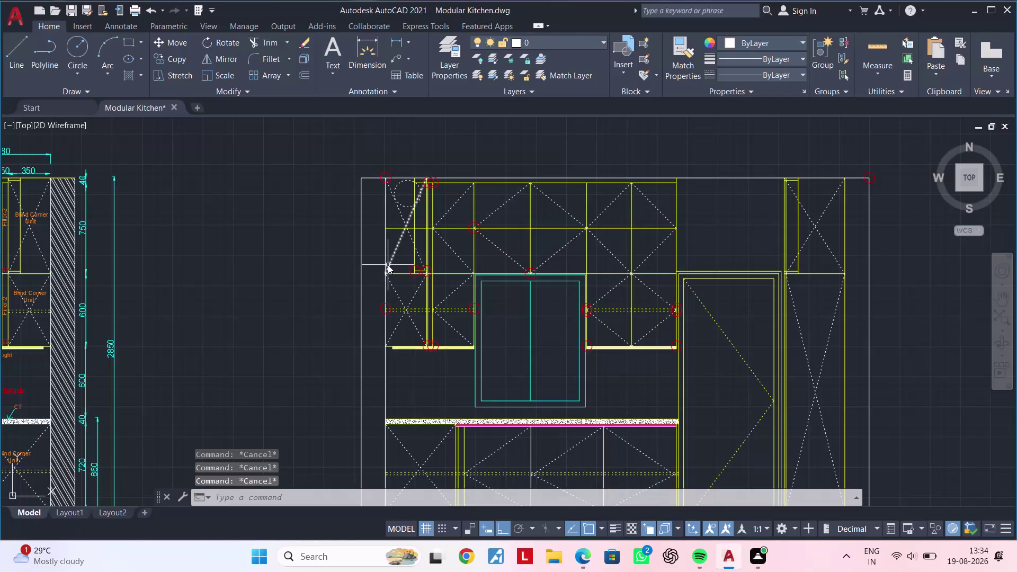
Hatch the narrow left and right wall strips of the elevation.
key(space)
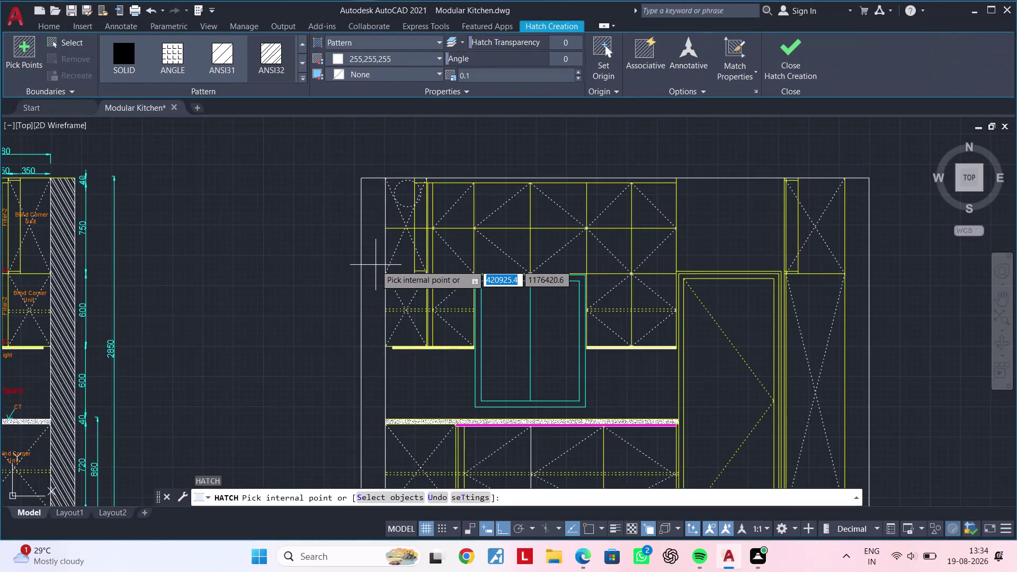
click(370, 263)
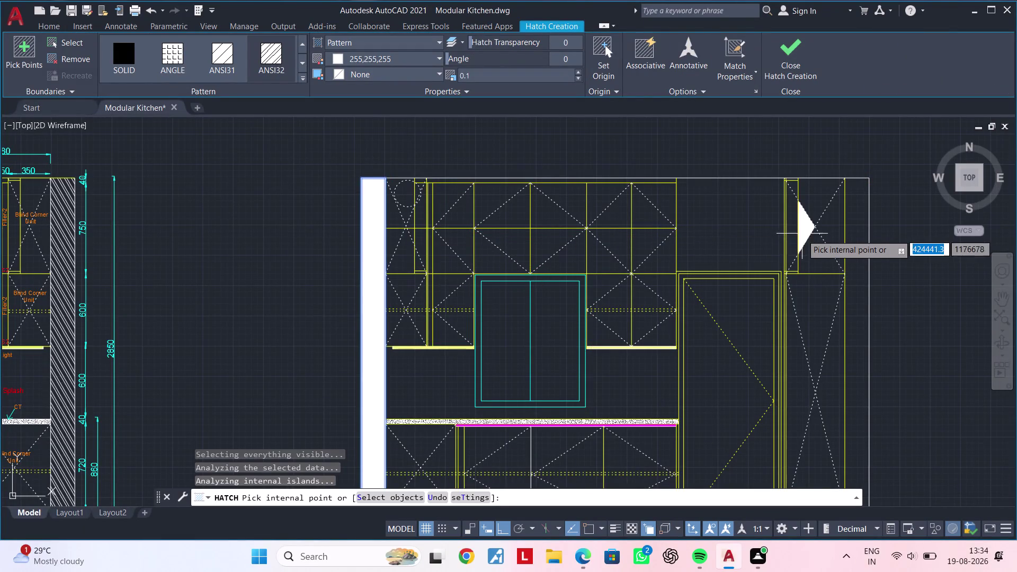
click(854, 242)
key(Escape)
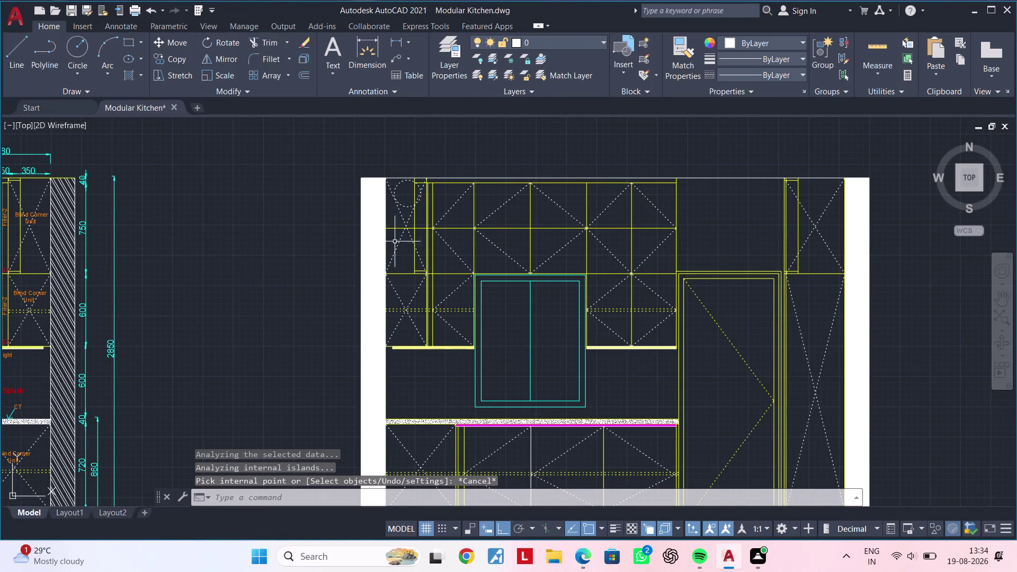
Change the left wall hatch to ANSI31 and raise its scale to about 5.5.
click(368, 220)
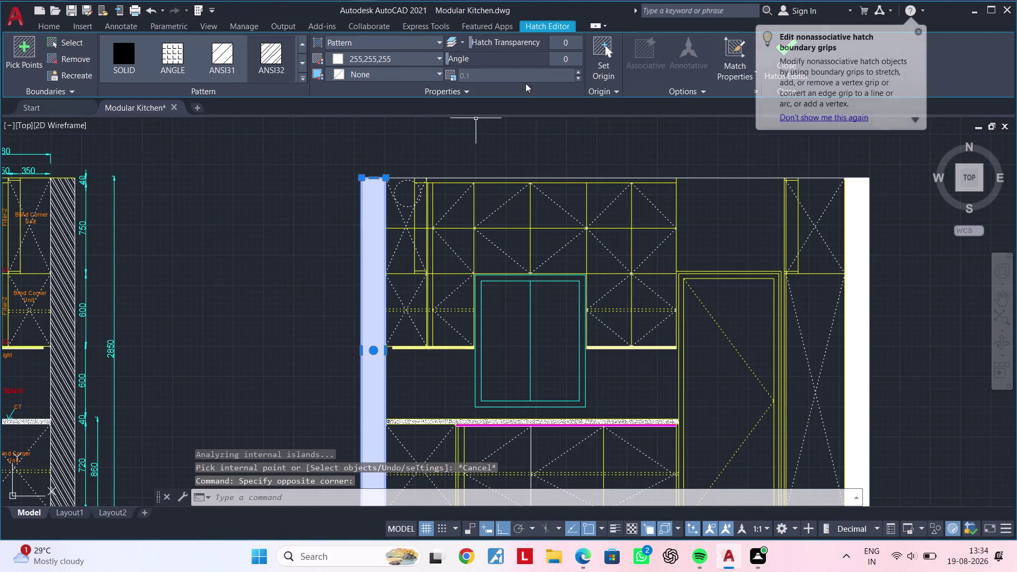
click(579, 72)
click(579, 72)
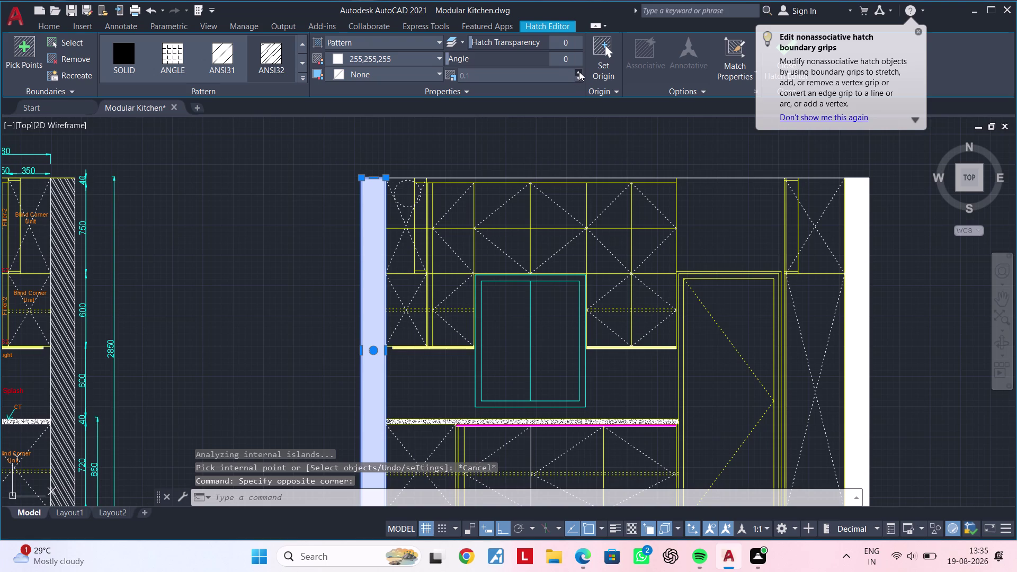
triple_click(579, 72)
double_click(579, 78)
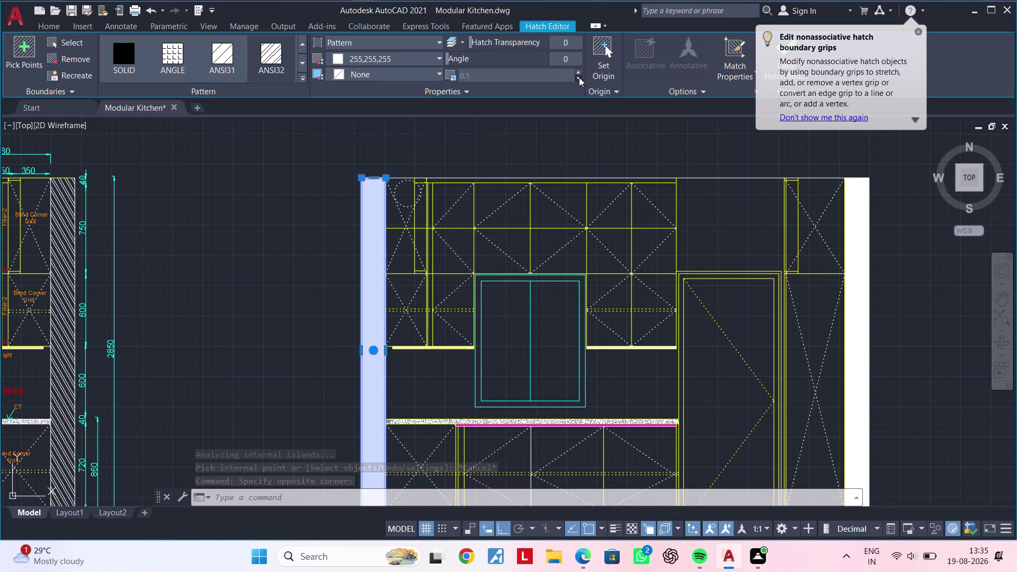
click(579, 77)
double_click(578, 71)
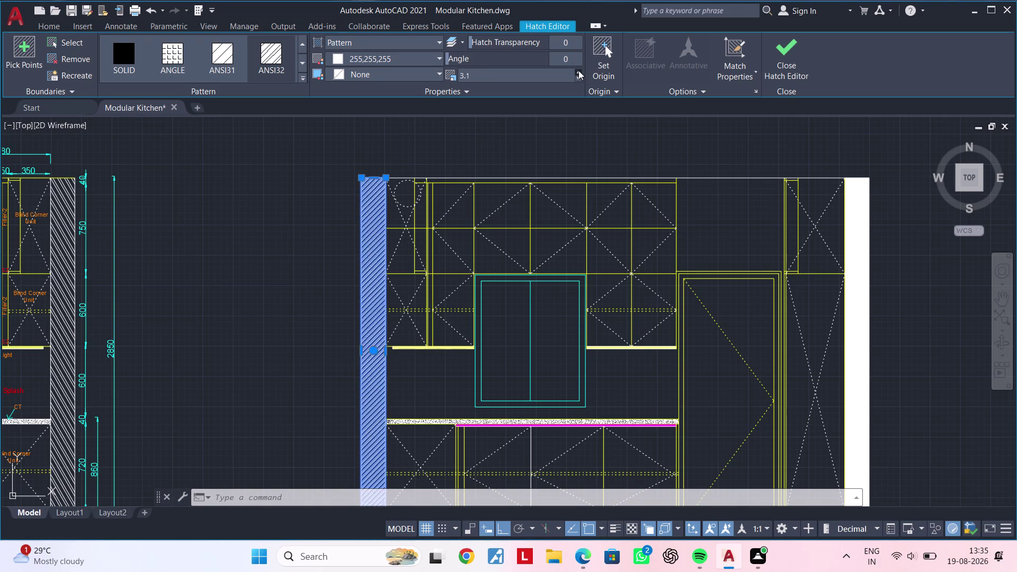
click(578, 70)
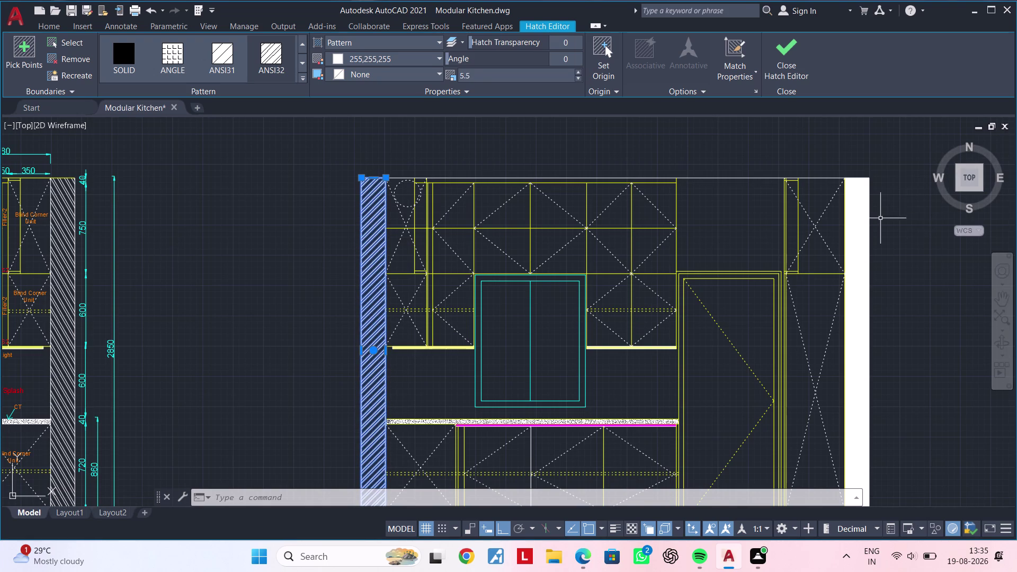
Select the right wall hatch and adjust its pattern properties, then deselect.
click(848, 221)
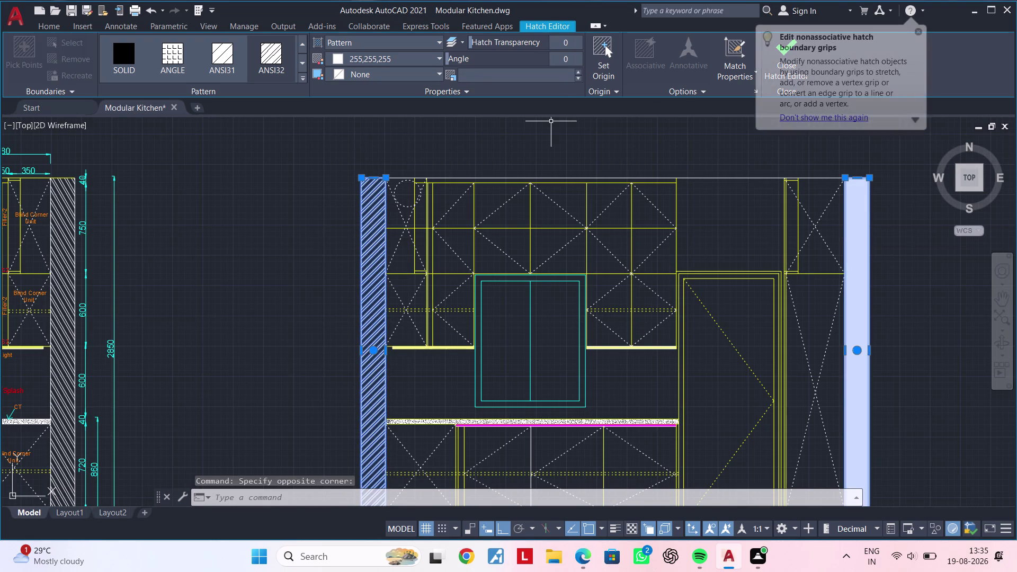
click(575, 73)
click(575, 73)
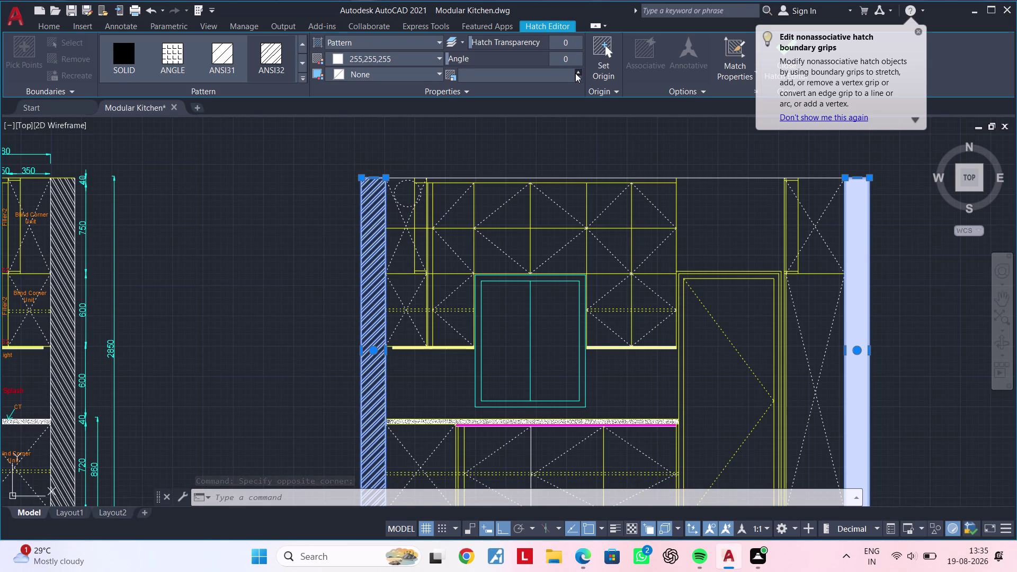
click(575, 73)
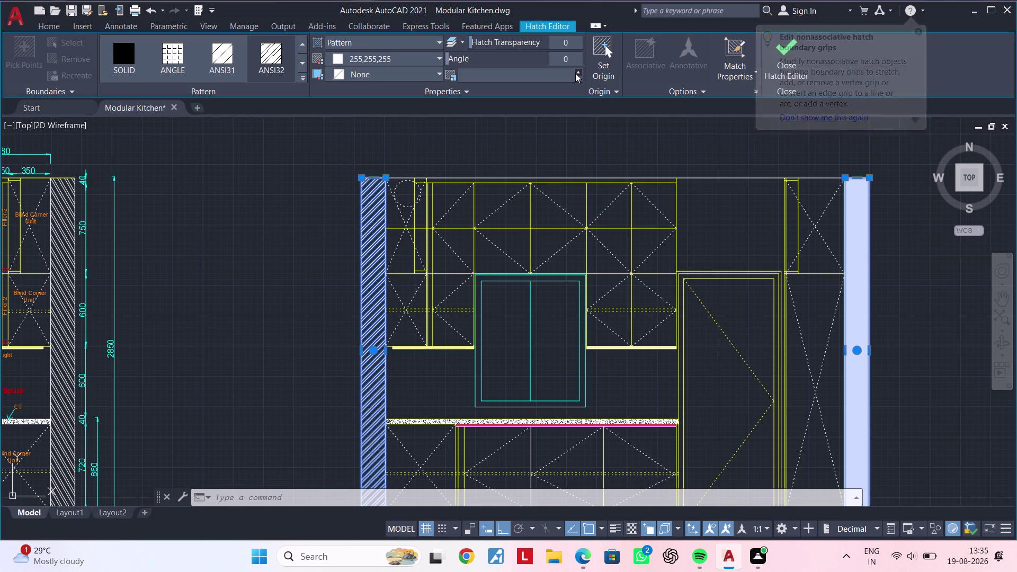
click(577, 71)
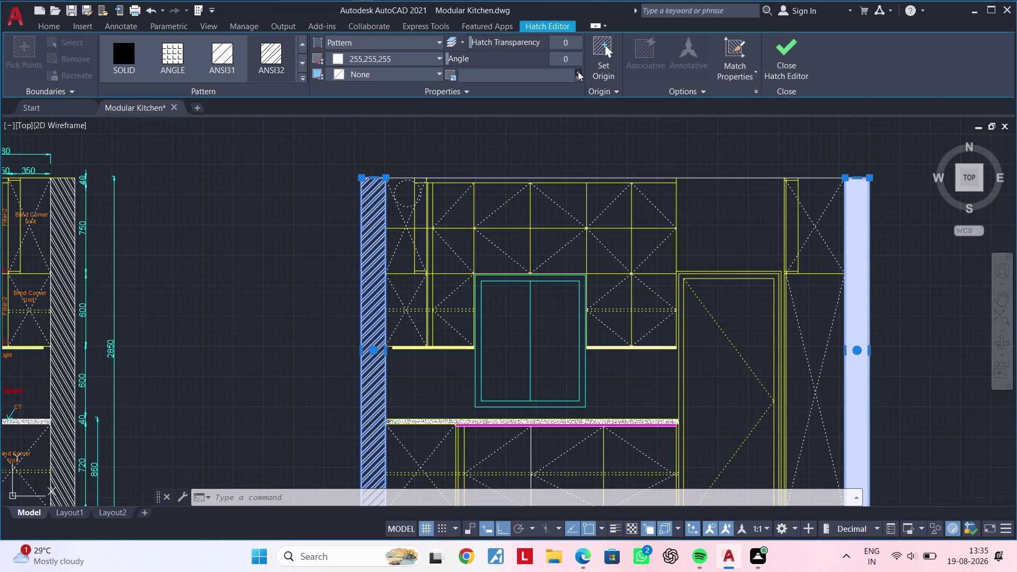
triple_click(577, 71)
triple_click(578, 72)
key(Escape)
key(Escape)
key(Escape)
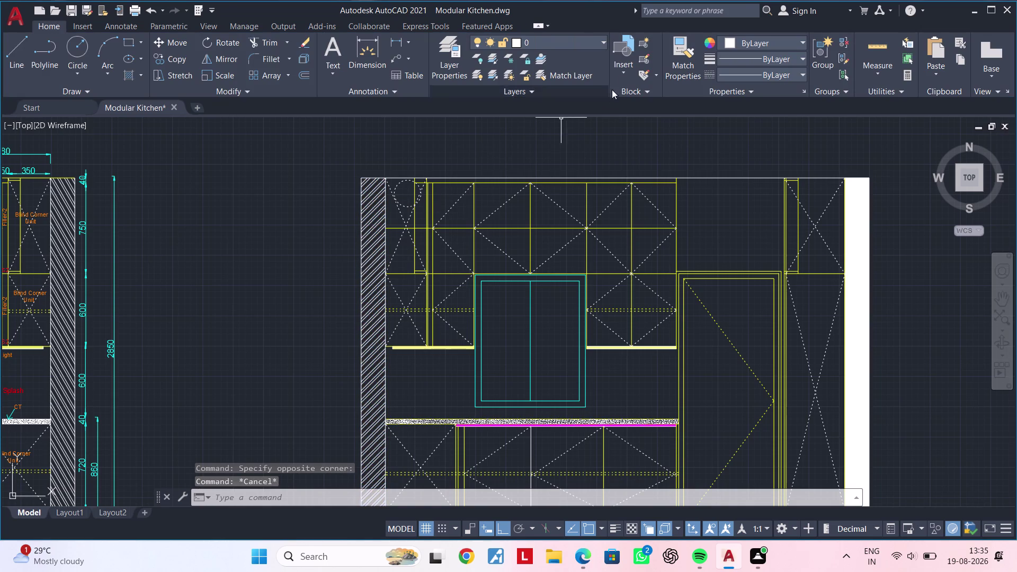
Change the right wall fill to the ANSI31 diagonal pattern at the larger scale.
click(854, 250)
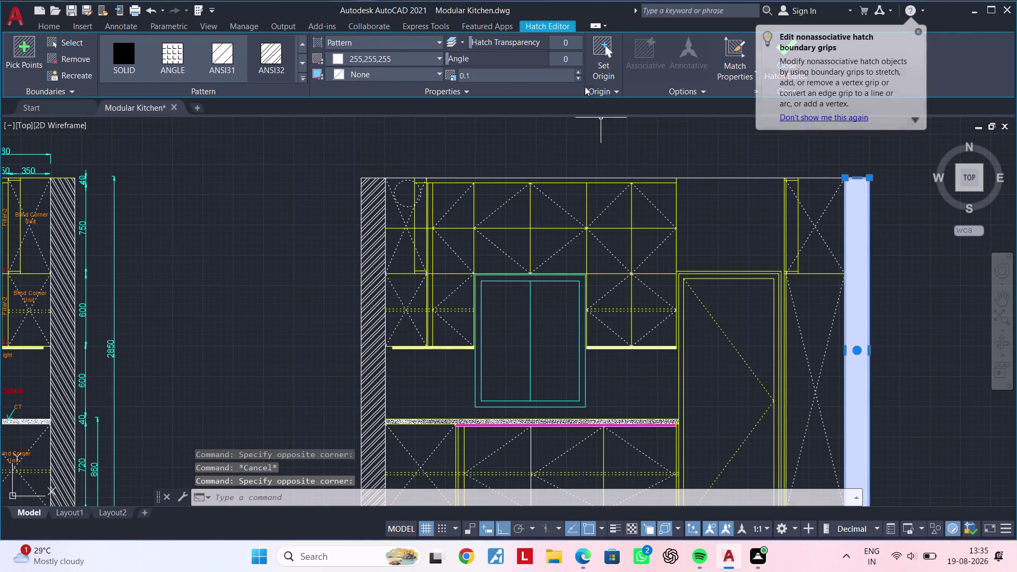
click(580, 74)
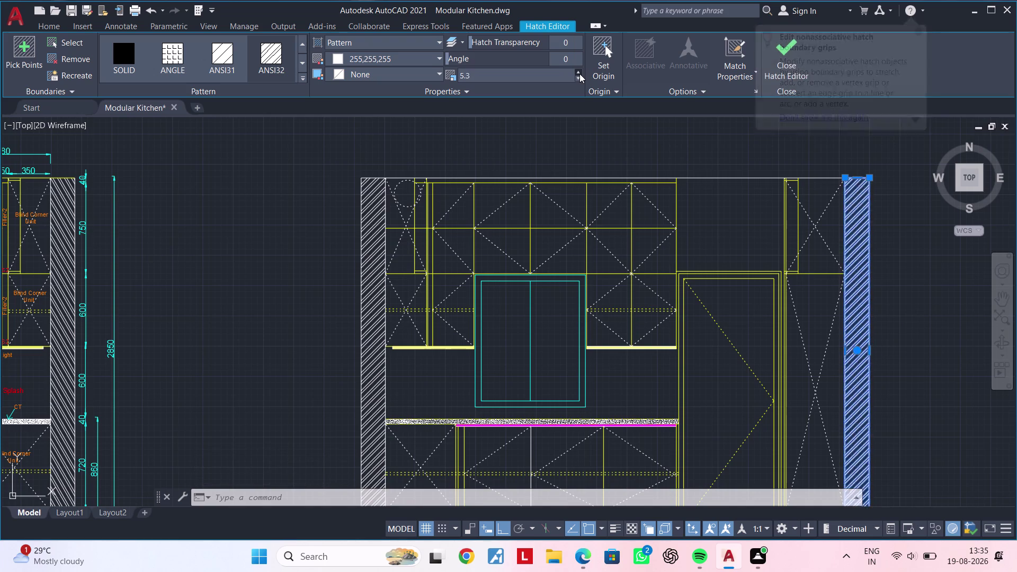
click(579, 74)
key(Escape)
key(Escape)
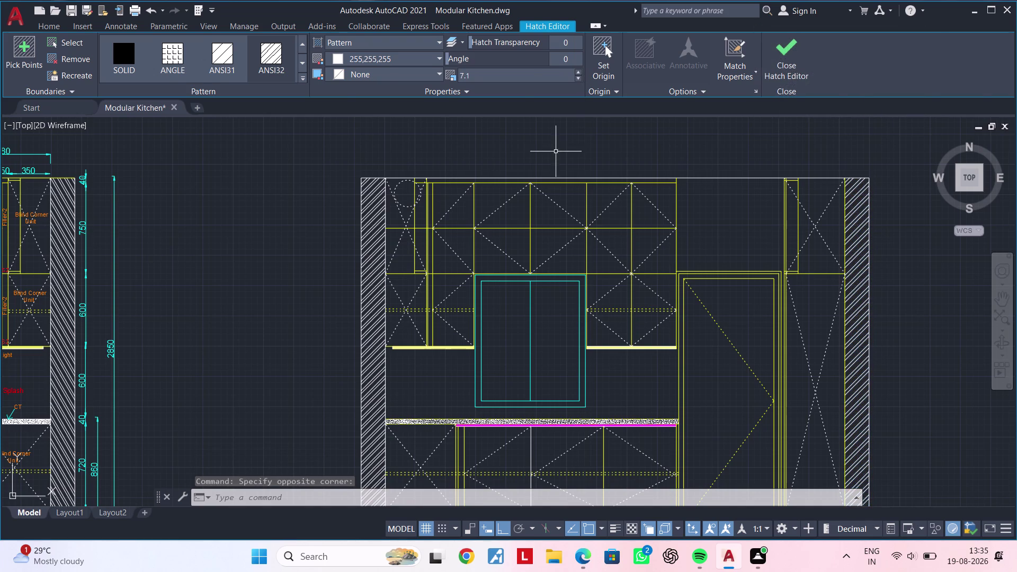
Set the hatch angle on both wall hatches to about 78 degrees.
click(382, 282)
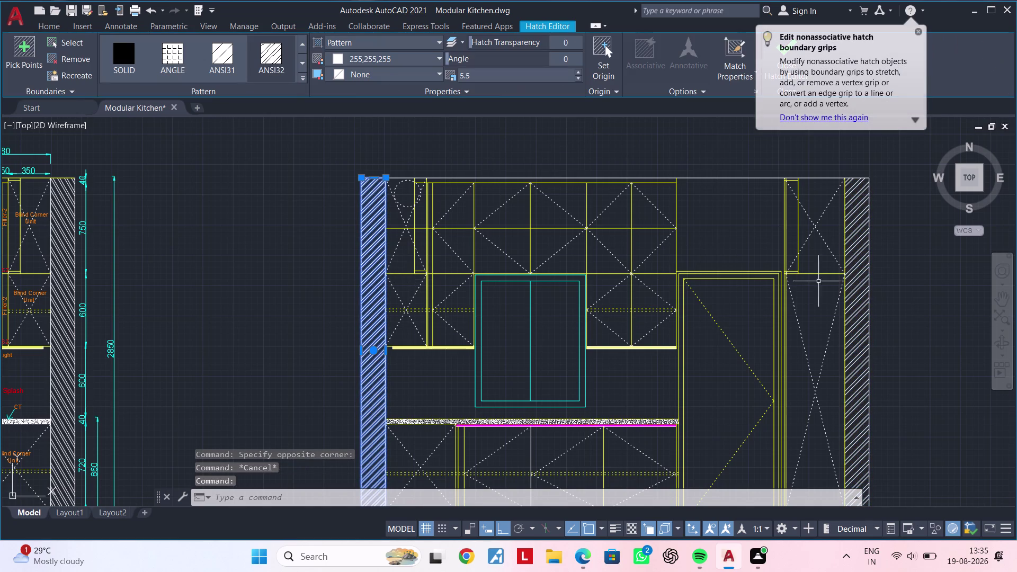
click(859, 281)
drag(468, 57, 498, 57)
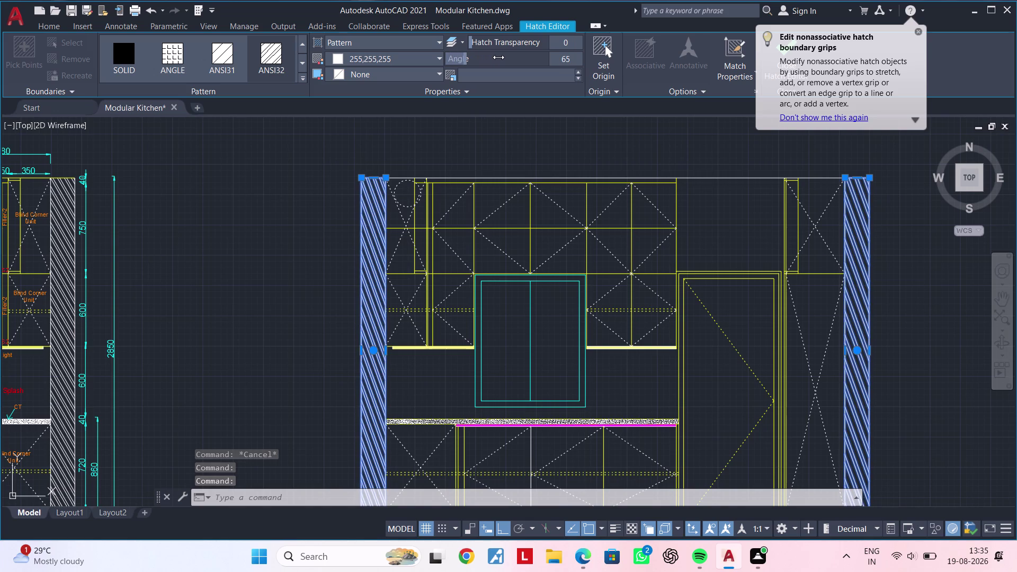
drag(499, 57, 504, 57)
key(Escape)
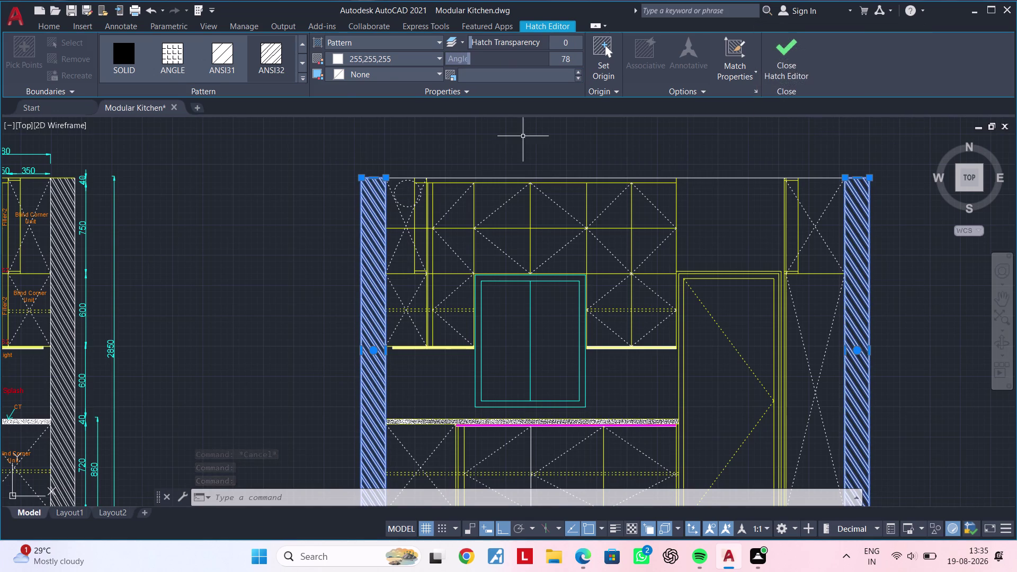
key(Escape)
middle_drag(573, 142, 420, 92)
Pan and zoom around the elevation to inspect the upper cabinets.
scroll(down, 3)
middle_drag(460, 157, 503, 146)
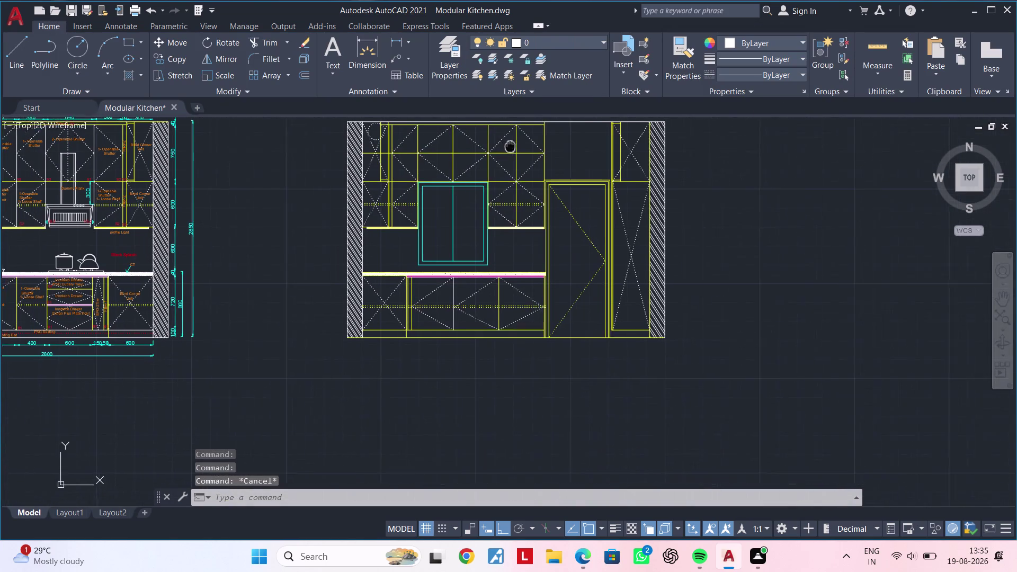
middle_drag(503, 146, 532, 153)
key(Escape)
middle_drag(507, 243, 376, 264)
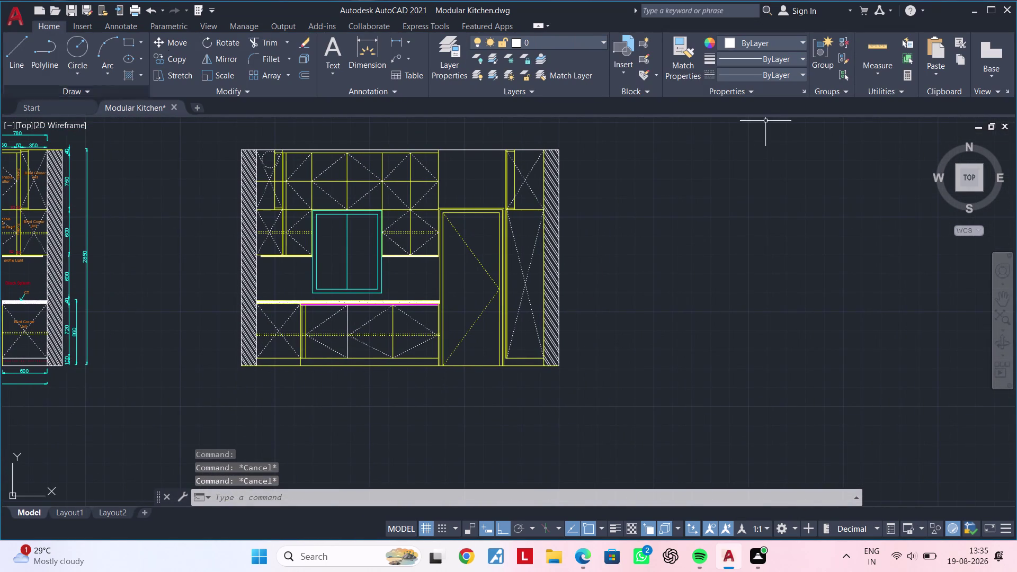
scroll(up, 3)
middle_drag(291, 239, 430, 353)
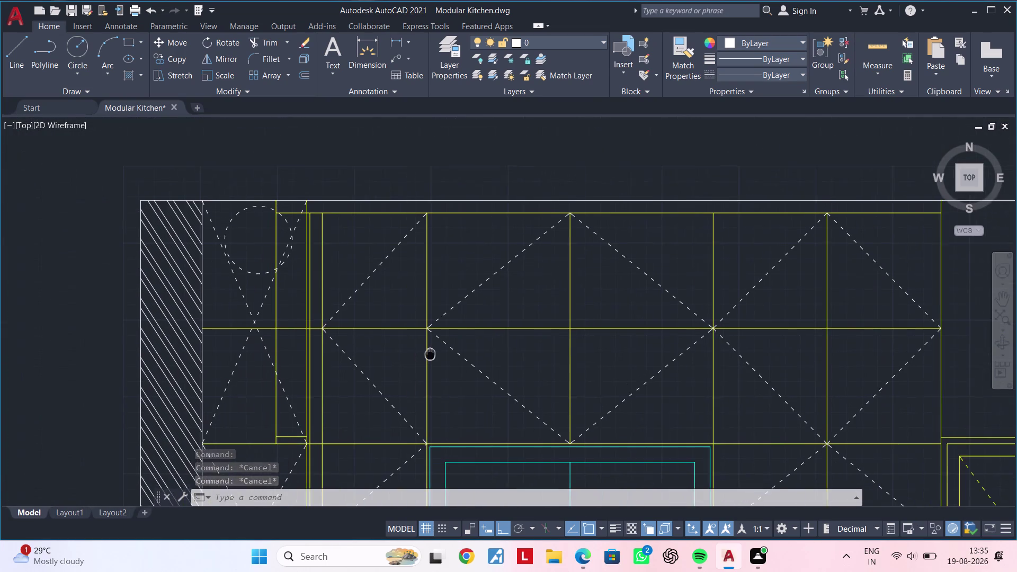
middle_drag(430, 354, 418, 328)
key(Escape)
key(Escape)
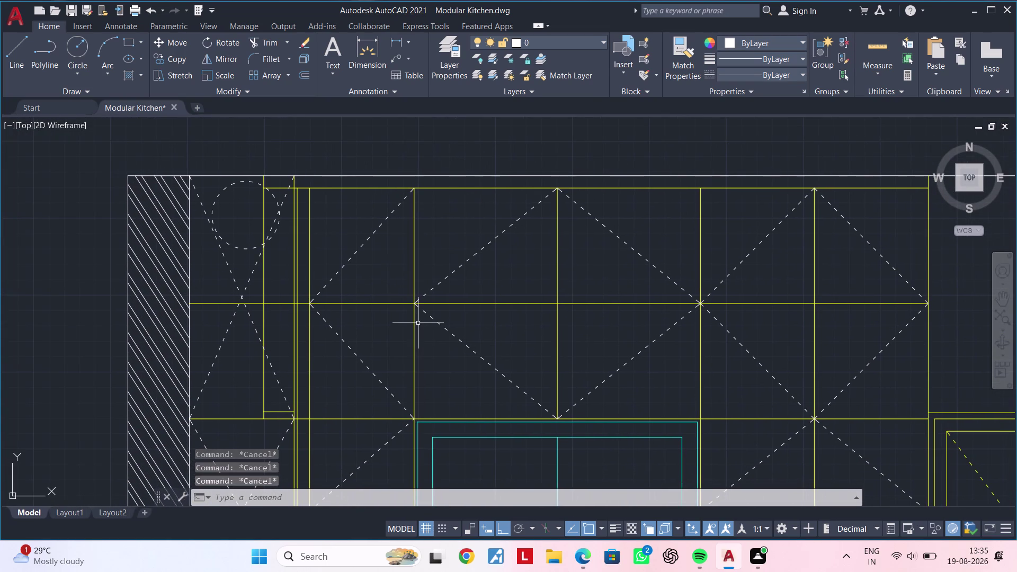
key(Escape)
key(Escape)
key(Escape)
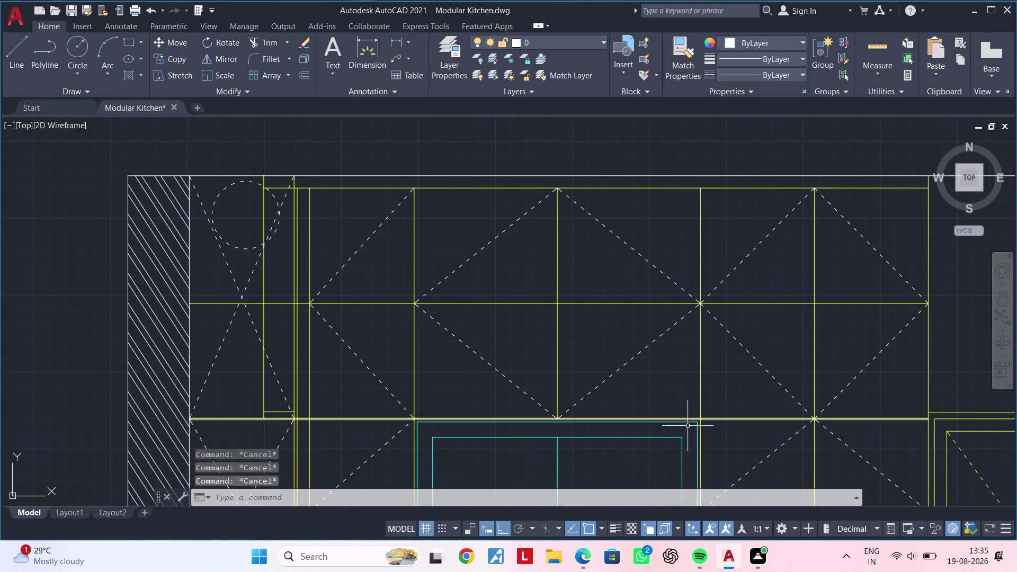
middle_drag(618, 361, 587, 228)
key(Escape)
scroll(down, 3)
middle_drag(642, 235, 493, 260)
key(Escape)
scroll(down, 3)
middle_drag(514, 271, 523, 255)
key(Escape)
key(Escape)
middle_drag(603, 282, 521, 271)
key(Escape)
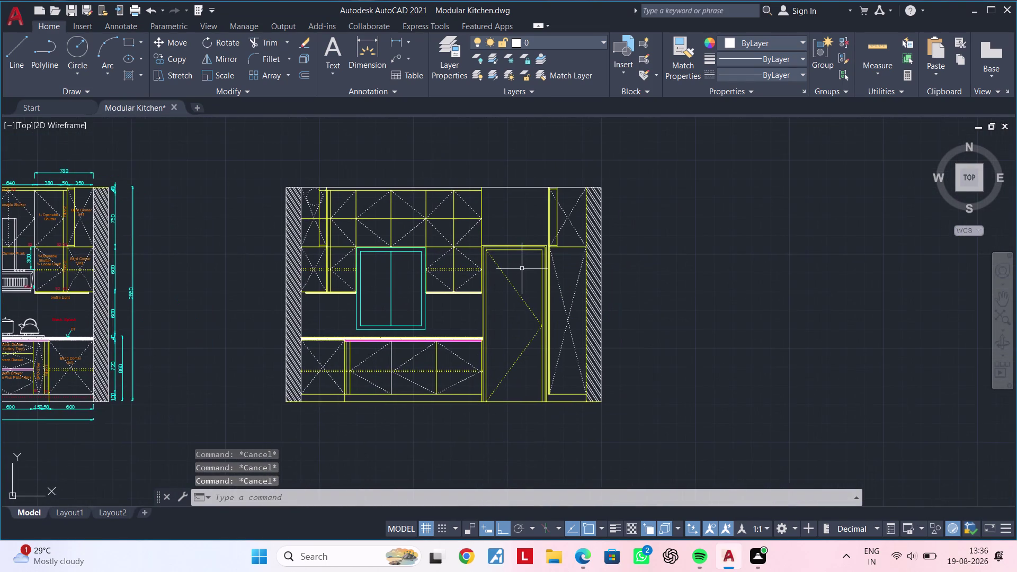
Navigate across both kitchen elevations to the window area and lower cabinets.
scroll(down, 3)
middle_drag(522, 268, 718, 242)
scroll(up, 3)
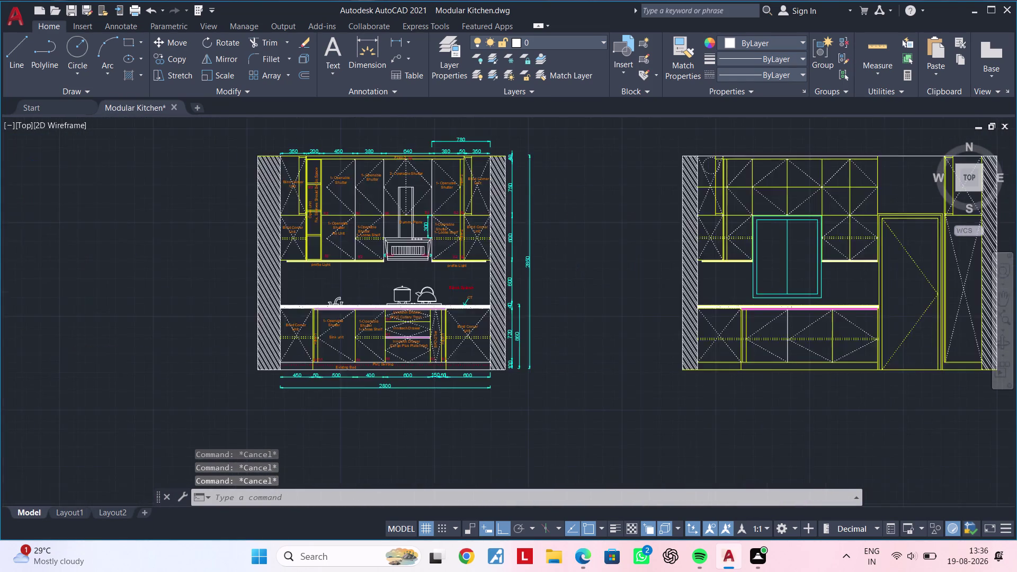
scroll(up, 3)
scroll(up, 3)
scroll(down, 3)
middle_drag(773, 235, 526, 246)
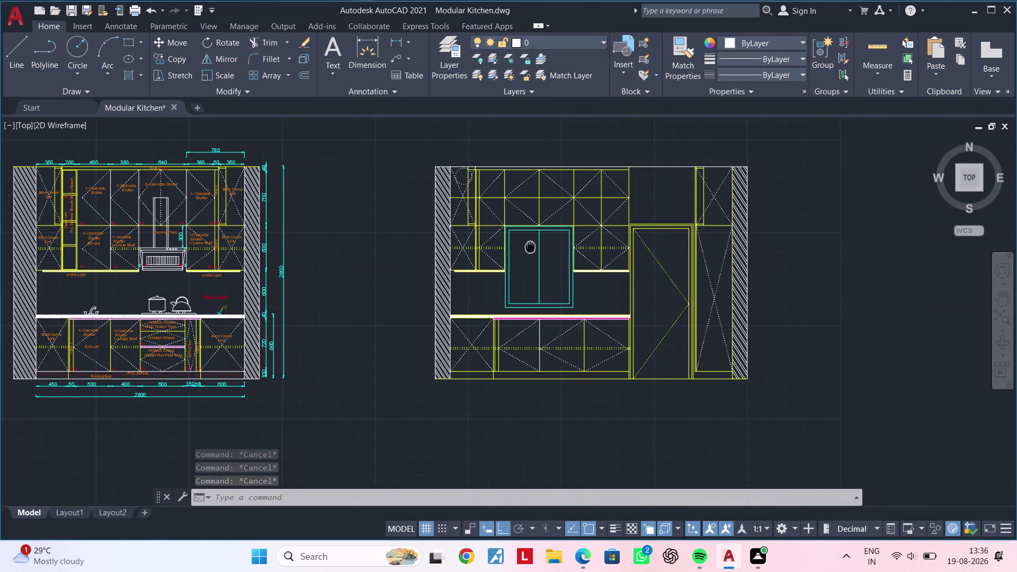
middle_drag(526, 246, 523, 246)
scroll(up, 3)
middle_drag(526, 246, 450, 263)
key(Escape)
scroll(up, 3)
key(Escape)
key(Escape)
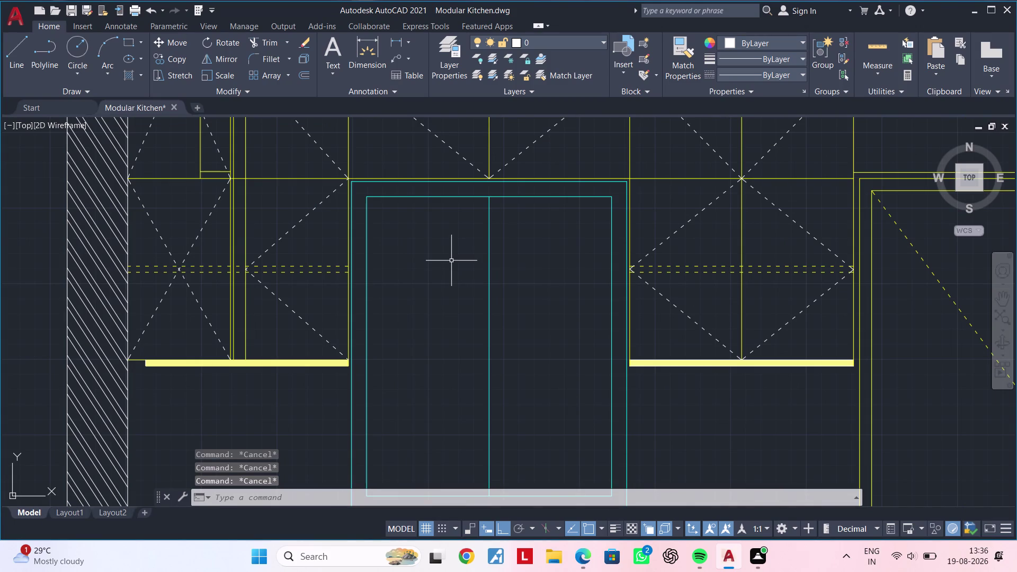
scroll(down, 3)
middle_drag(455, 268, 456, 216)
key(Escape)
key(Escape)
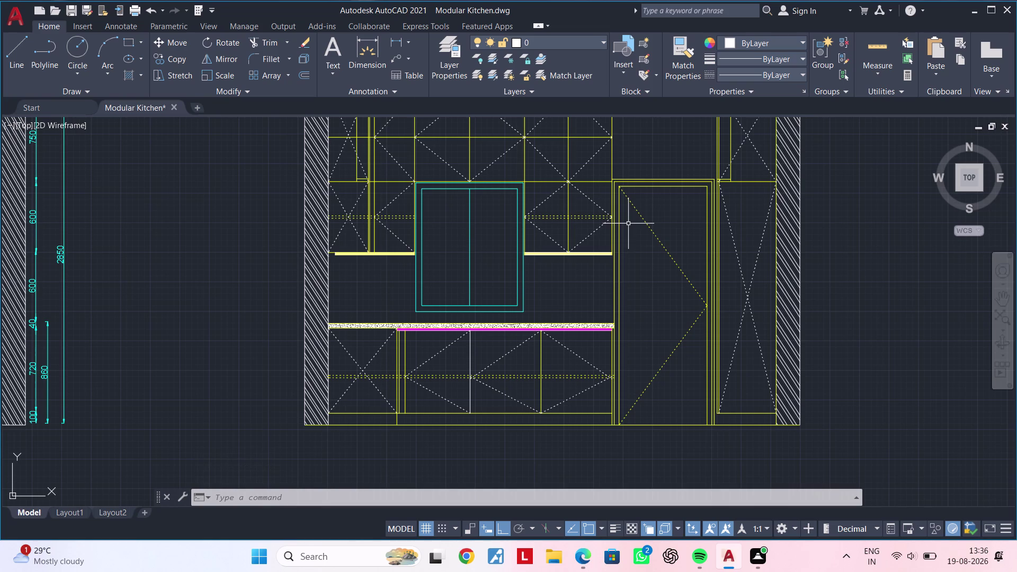
key(Escape)
key(Escape)
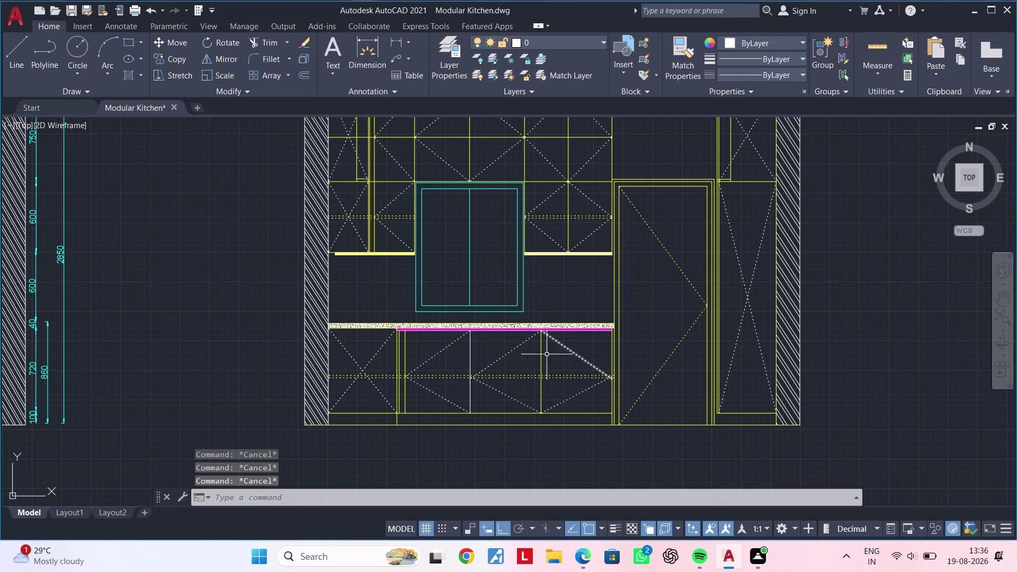
middle_drag(540, 350, 638, 288)
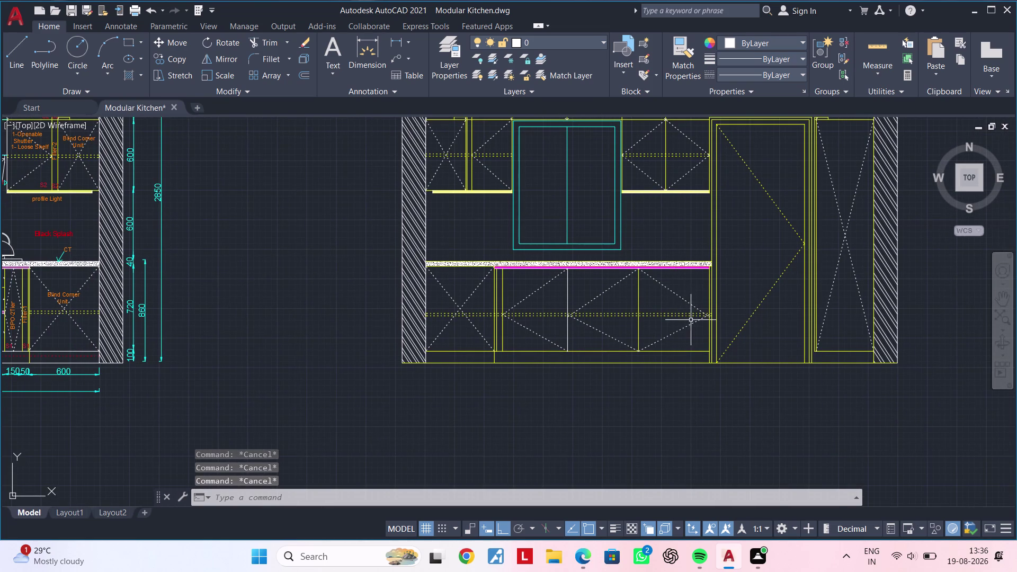
scroll(up, 3)
scroll(up, 3)
scroll(down, 3)
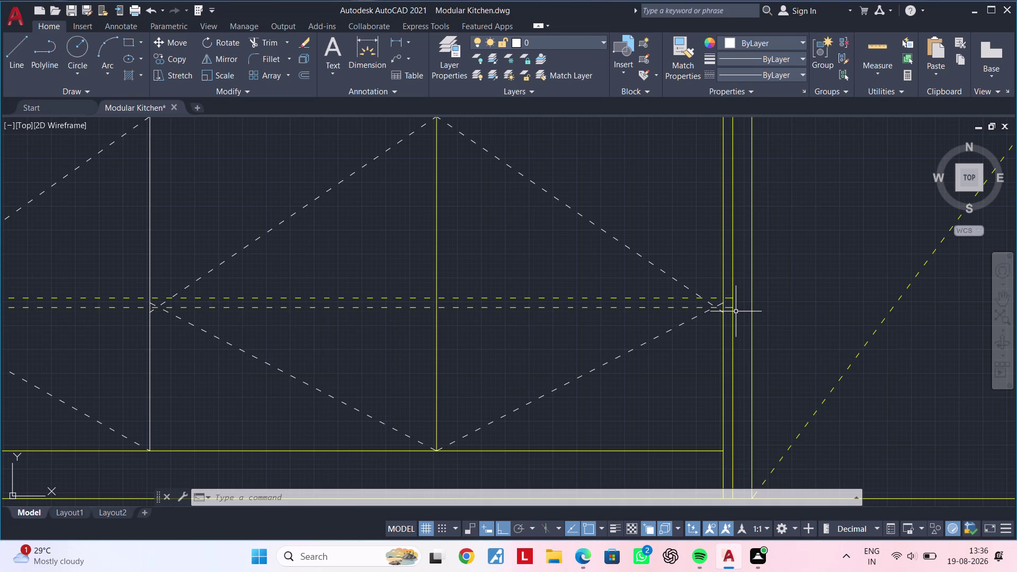
Trim both dashed horizontal lines back to the cabinet's vertical edge.
key(Escape)
key(Escape)
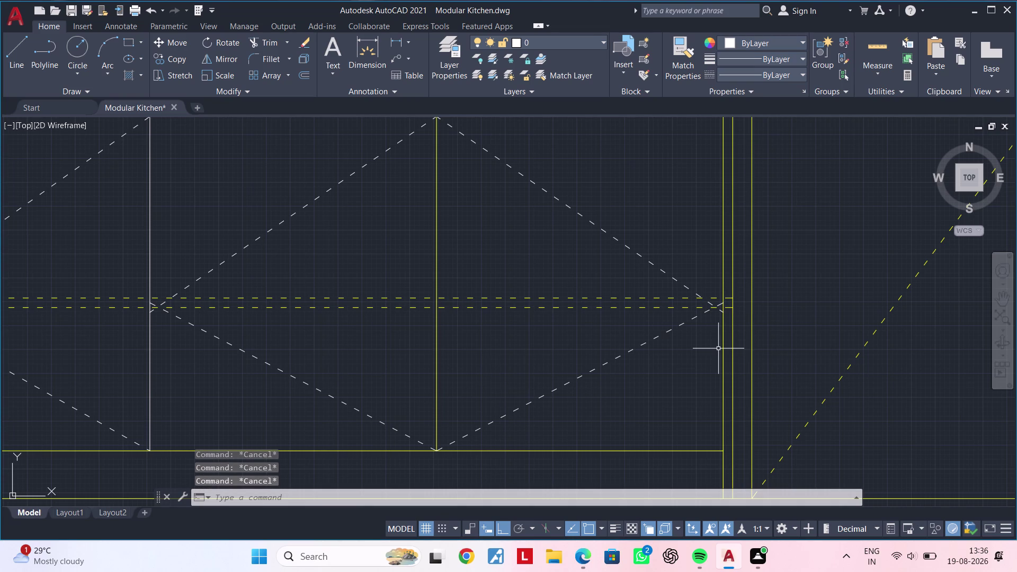
text(tr)
key(space)
scroll(up, 3)
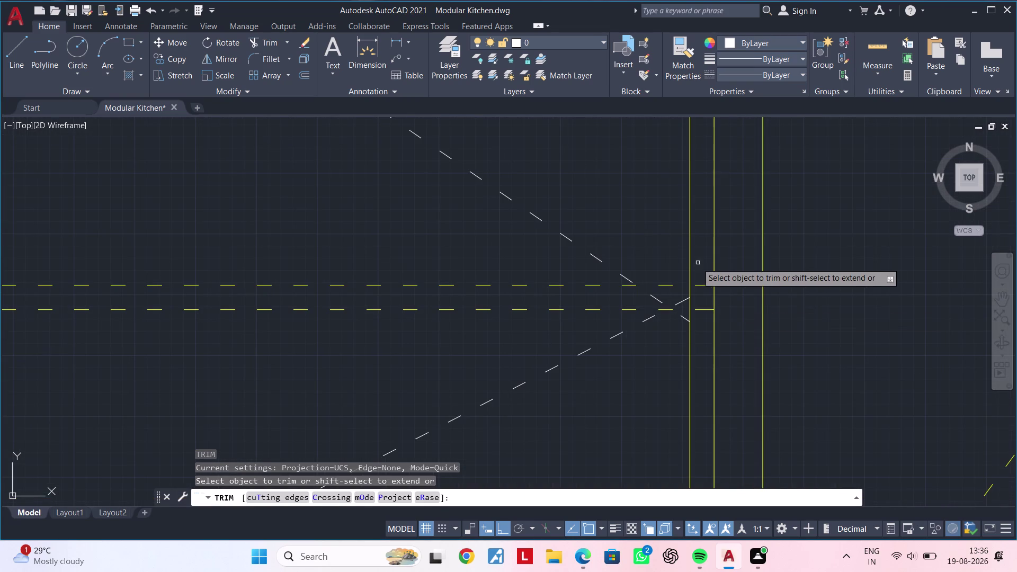
click(705, 285)
click(703, 309)
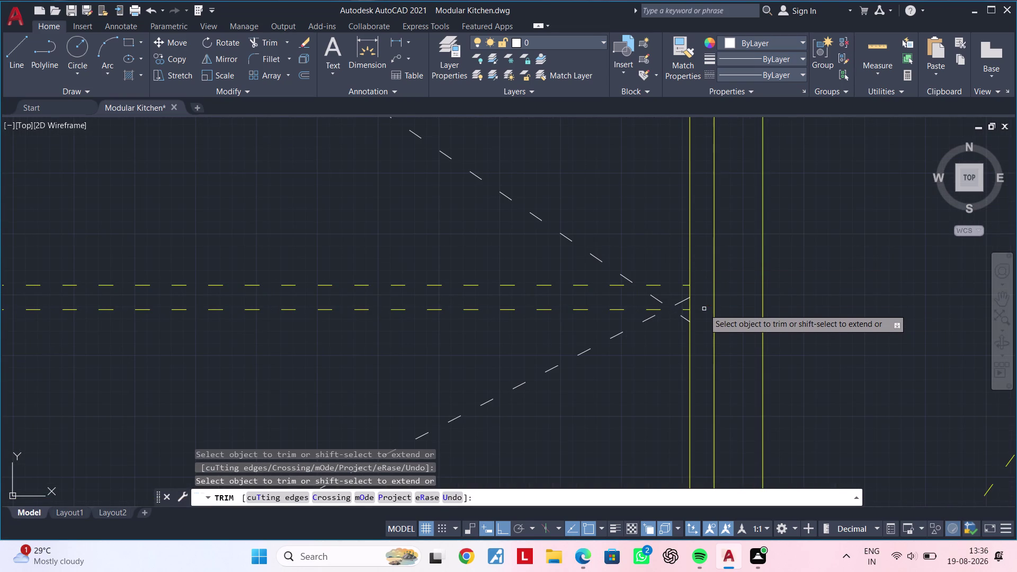
scroll(down, 3)
scroll(down, 3)
middle_drag(613, 366, 763, 338)
key(Escape)
key(Escape)
Pan across the drawing to center the new elevation in view.
middle_drag(346, 344, 523, 323)
key(Escape)
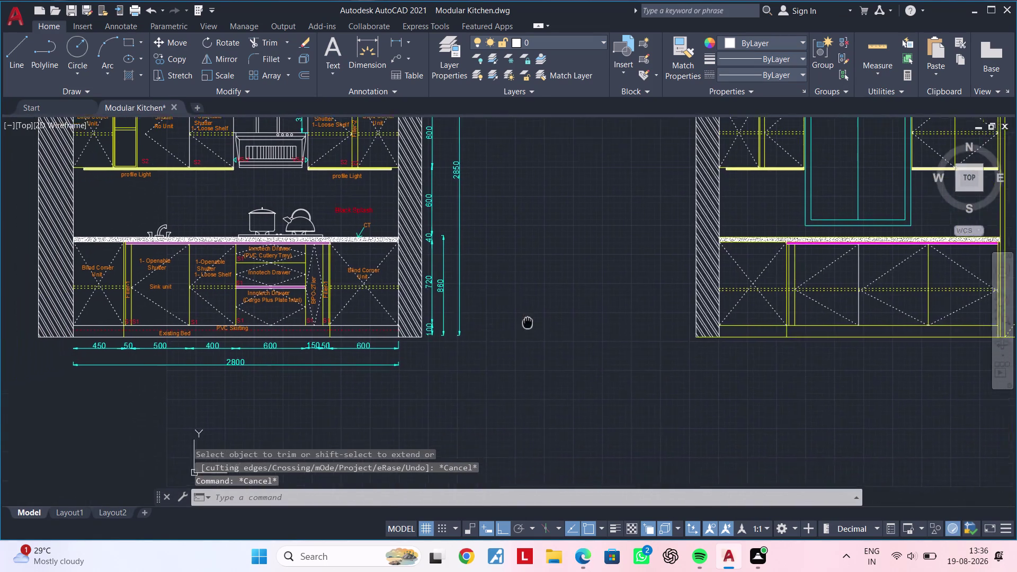
middle_drag(524, 323, 541, 316)
key(Escape)
middle_drag(496, 362, 155, 353)
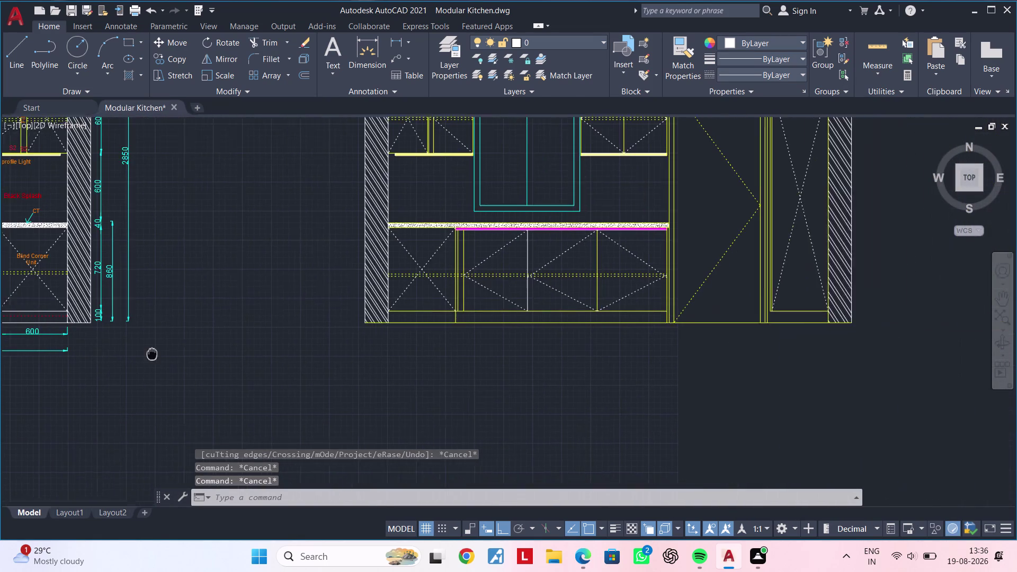
middle_drag(155, 354, 146, 352)
middle_drag(148, 352, 359, 350)
middle_drag(538, 364, 209, 364)
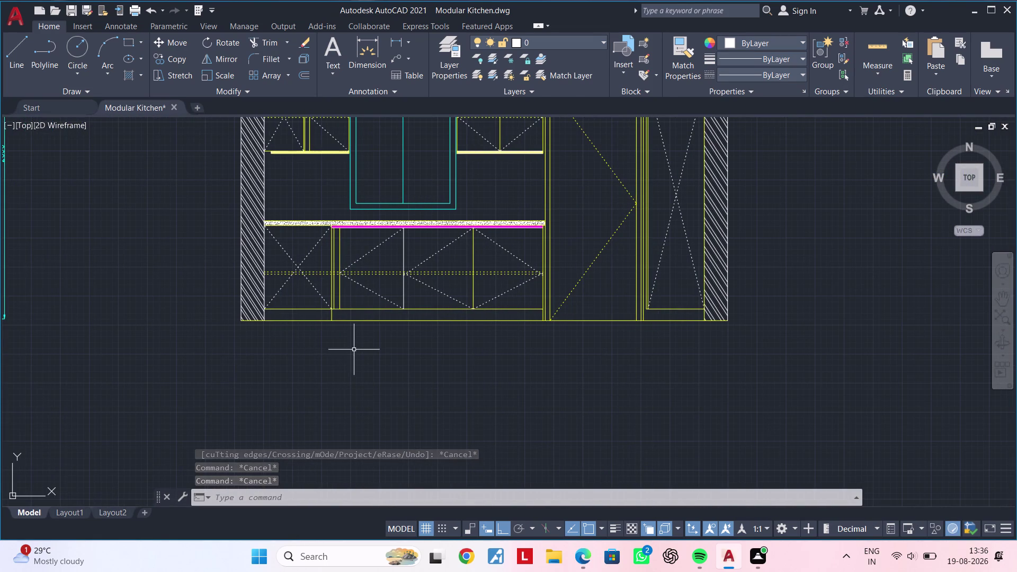
middle_drag(245, 350, 332, 349)
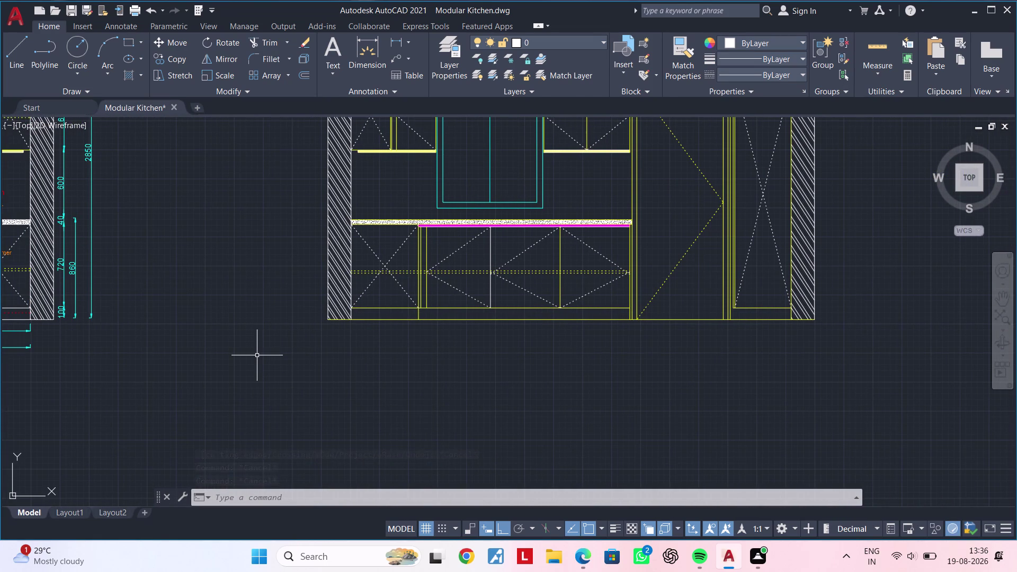
key(Escape)
key(Escape)
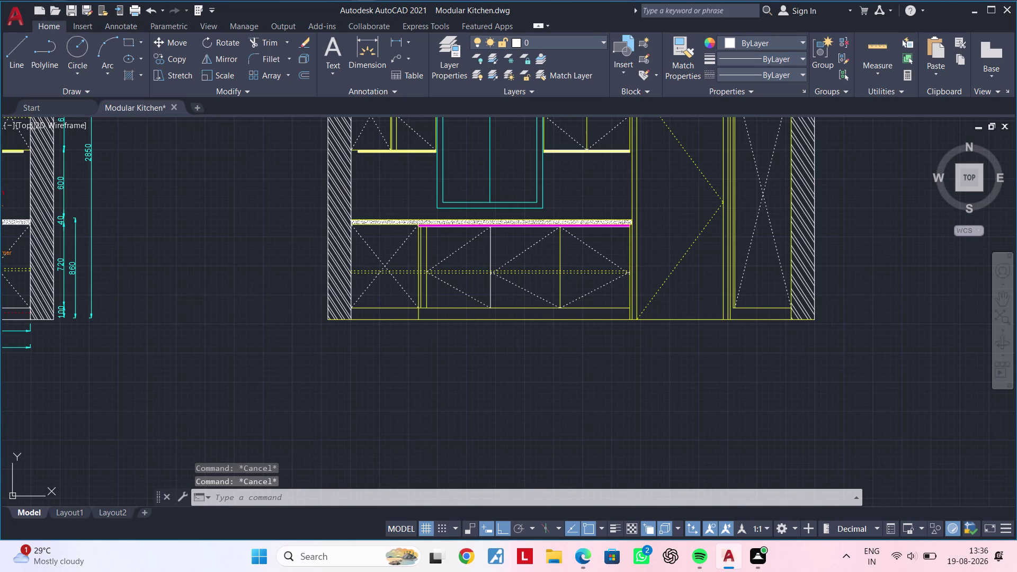
text(l)
key(space)
key(Escape)
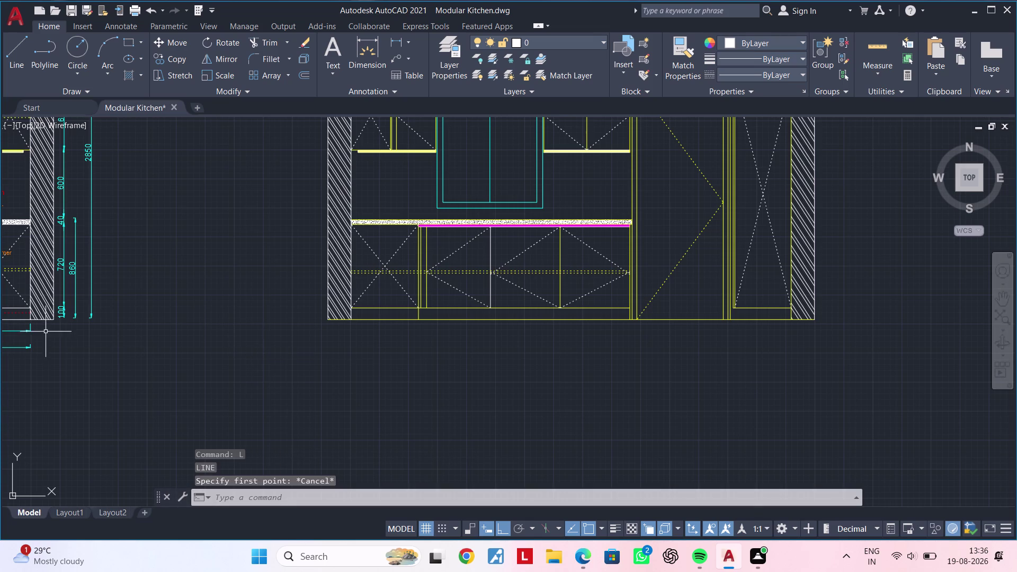
Copy the red dashed base line to the bottom of the new elevation.
scroll(up, 3)
middle_drag(63, 334, 233, 347)
click(182, 314)
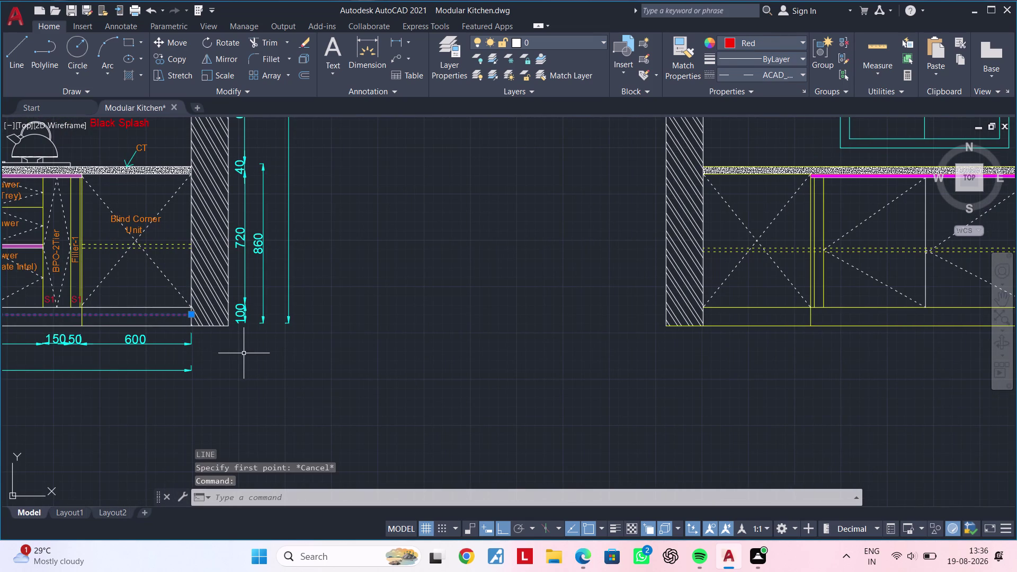
text(co)
key(space)
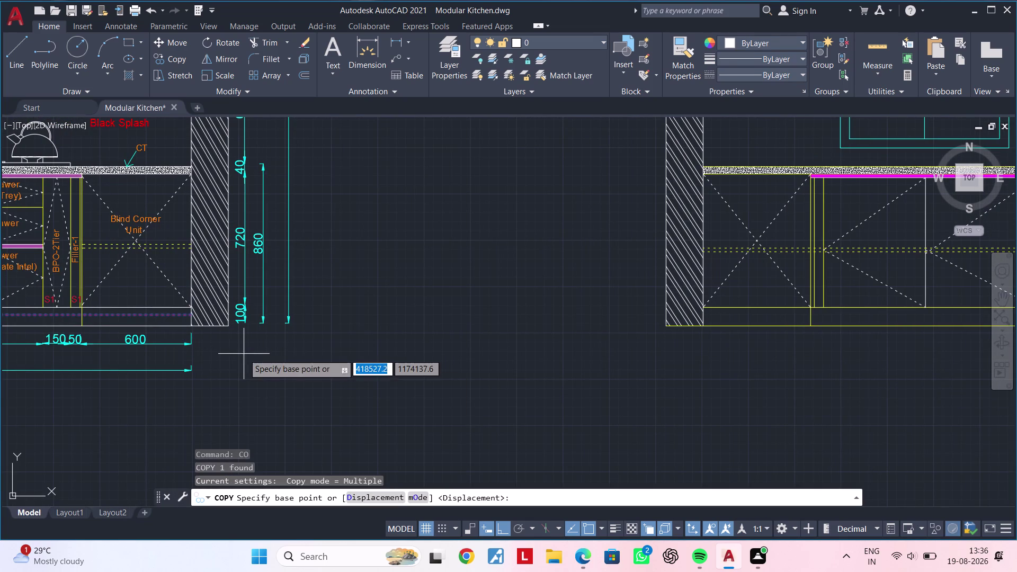
click(192, 314)
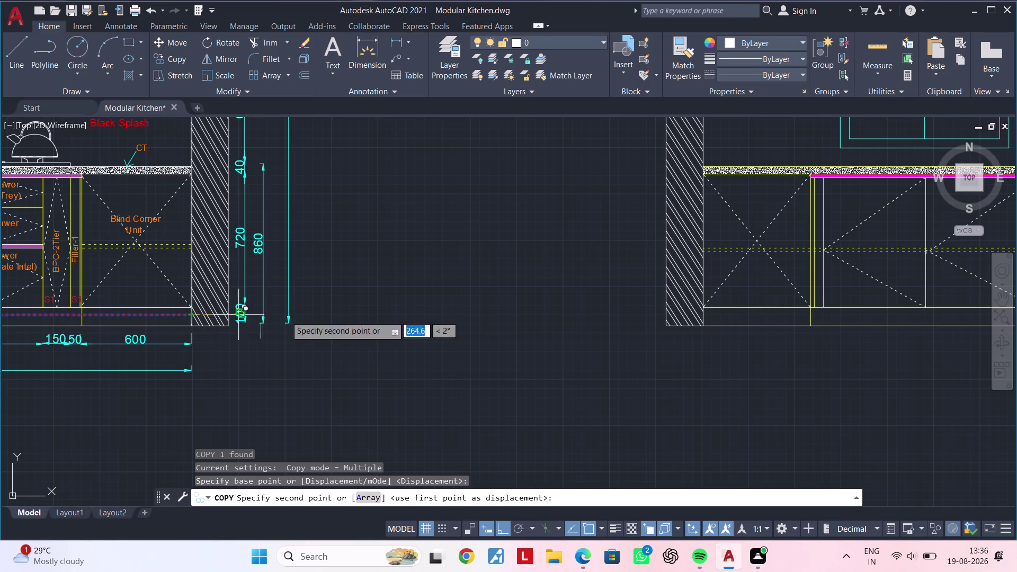
middle_drag(642, 311, 136, 334)
middle_drag(596, 333, 394, 336)
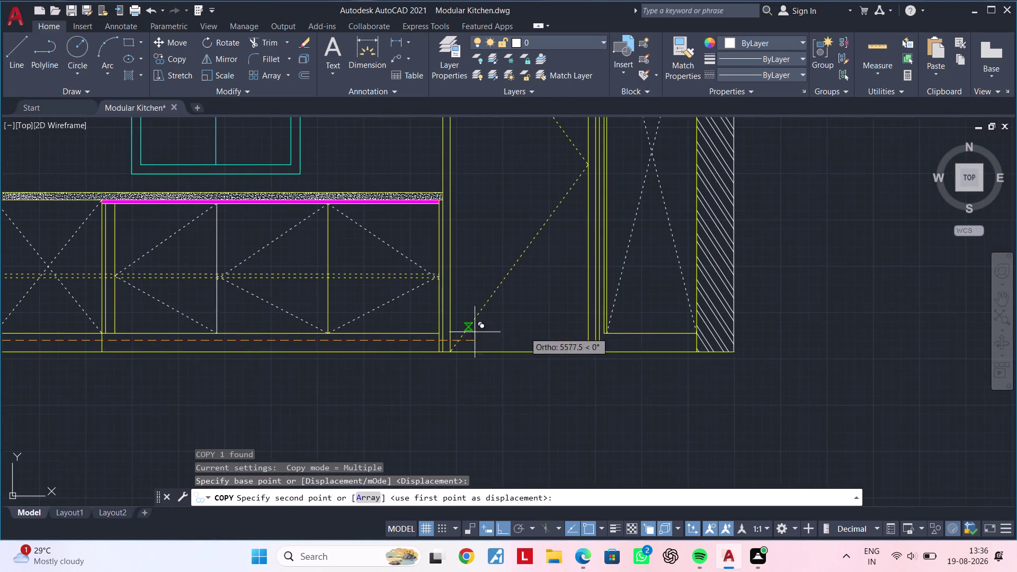
scroll(up, 3)
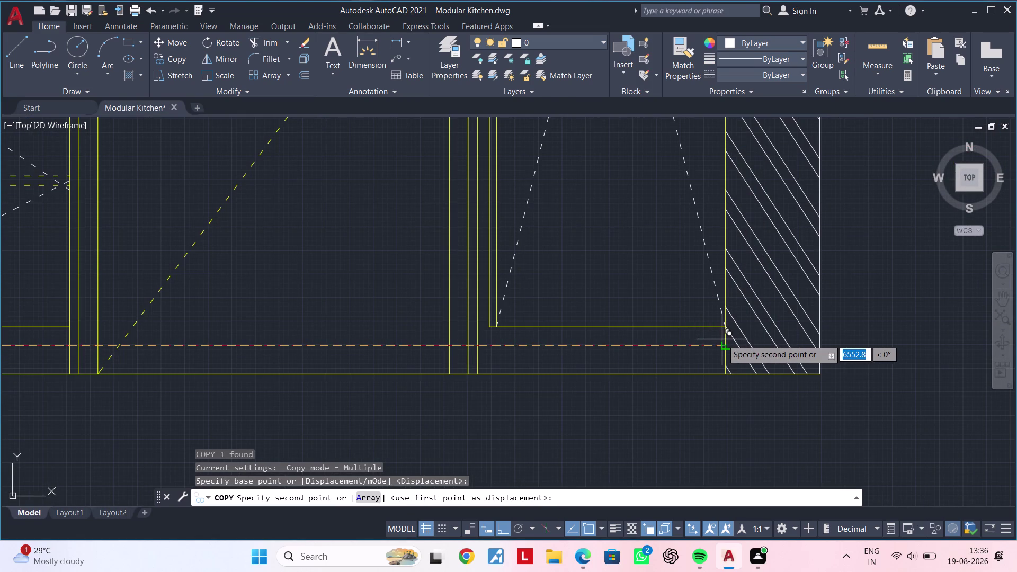
click(724, 344)
middle_drag(529, 359, 731, 361)
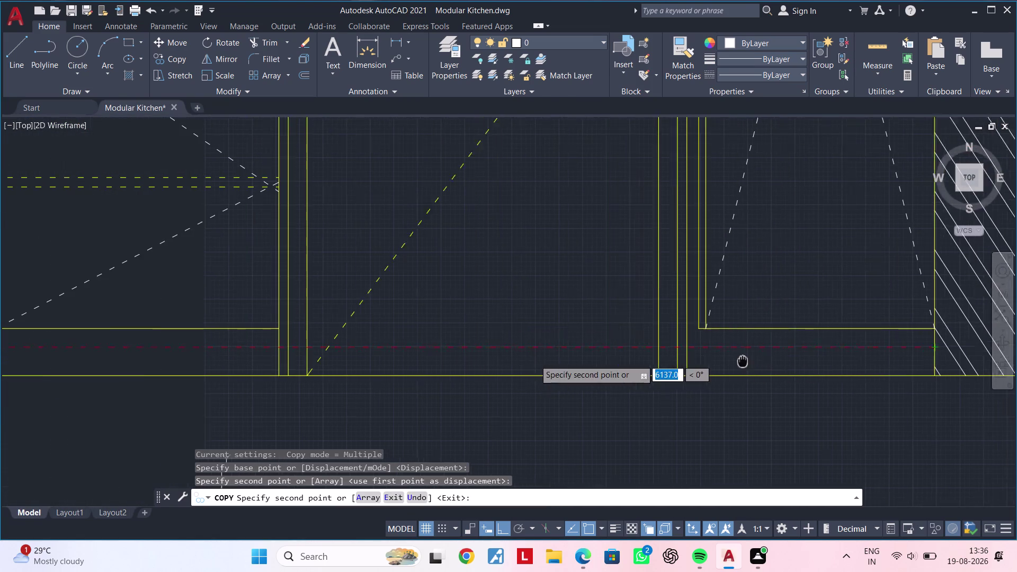
middle_drag(732, 361, 748, 361)
key(Escape)
Select the copied red line and grab its end grip to change its length.
scroll(down, 3)
middle_drag(439, 361, 815, 360)
middle_drag(453, 365, 592, 354)
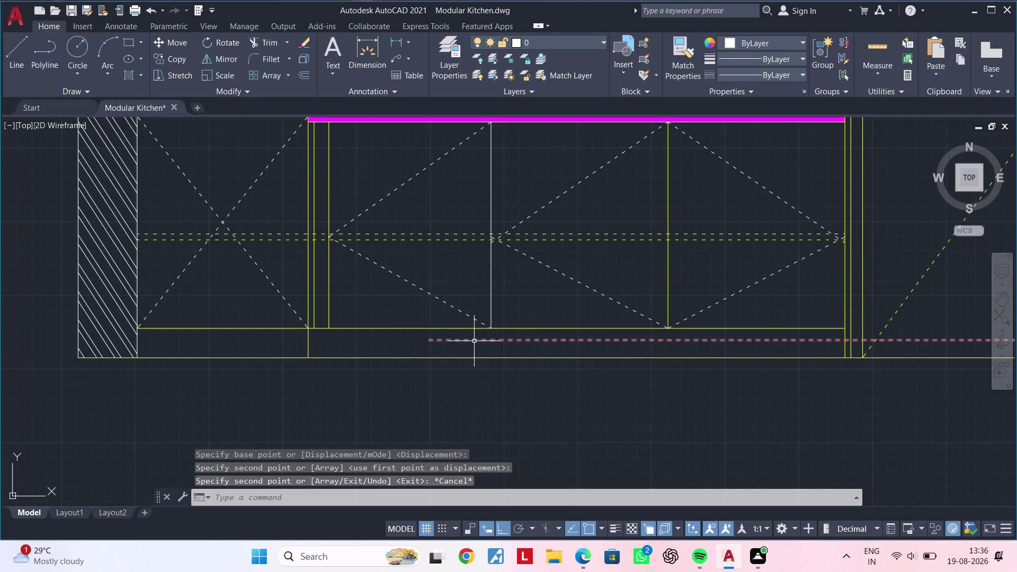
click(474, 341)
click(426, 341)
scroll(down, 3)
middle_drag(205, 340, 315, 336)
scroll(up, 3)
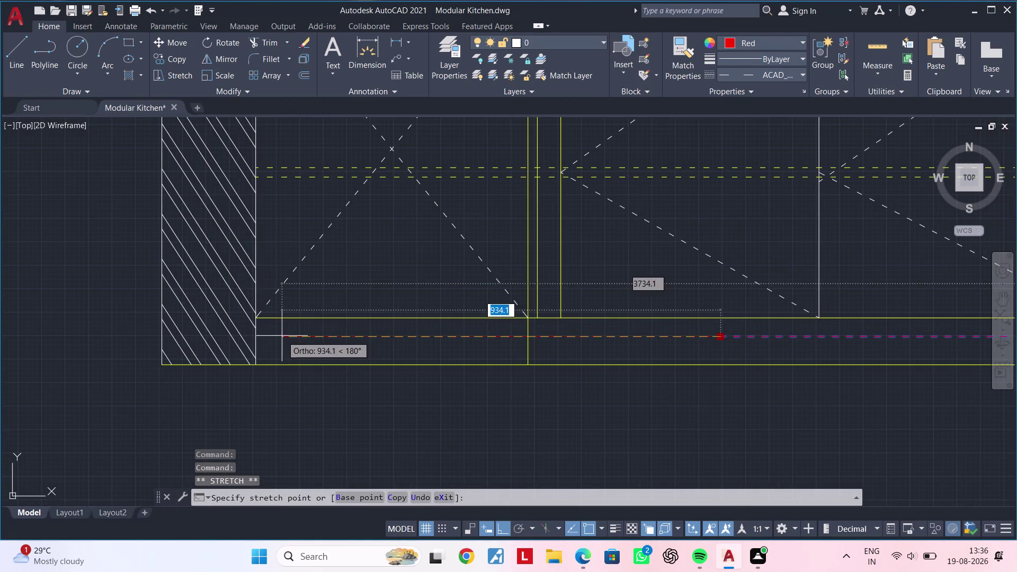
click(258, 335)
key(Escape)
Select the Existing Bed and PVC Skirting labels on the dimensioned elevation.
scroll(down, 3)
middle_drag(365, 345, 677, 328)
key(Escape)
middle_drag(415, 357, 544, 341)
scroll(up, 3)
click(264, 310)
click(119, 322)
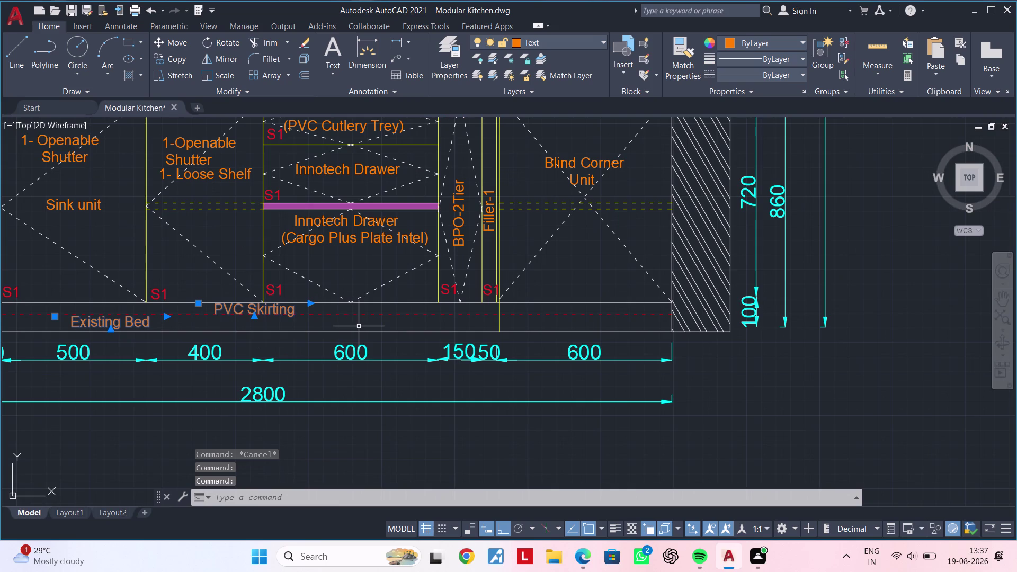
Copy the two selected labels to the base of the new elevation.
text(co)
key(space)
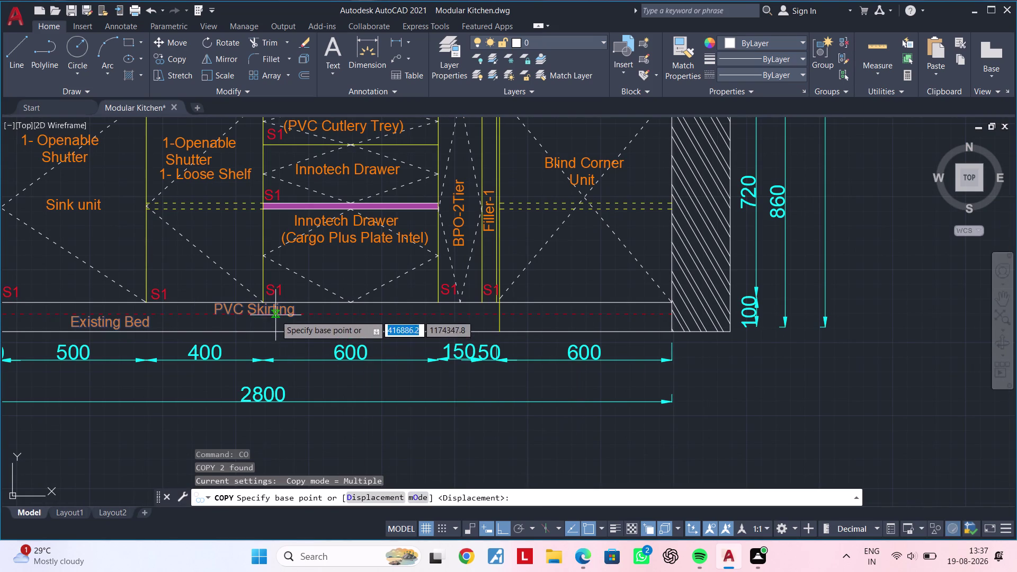
click(276, 314)
middle_drag(728, 318, 74, 334)
middle_drag(779, 335, 729, 338)
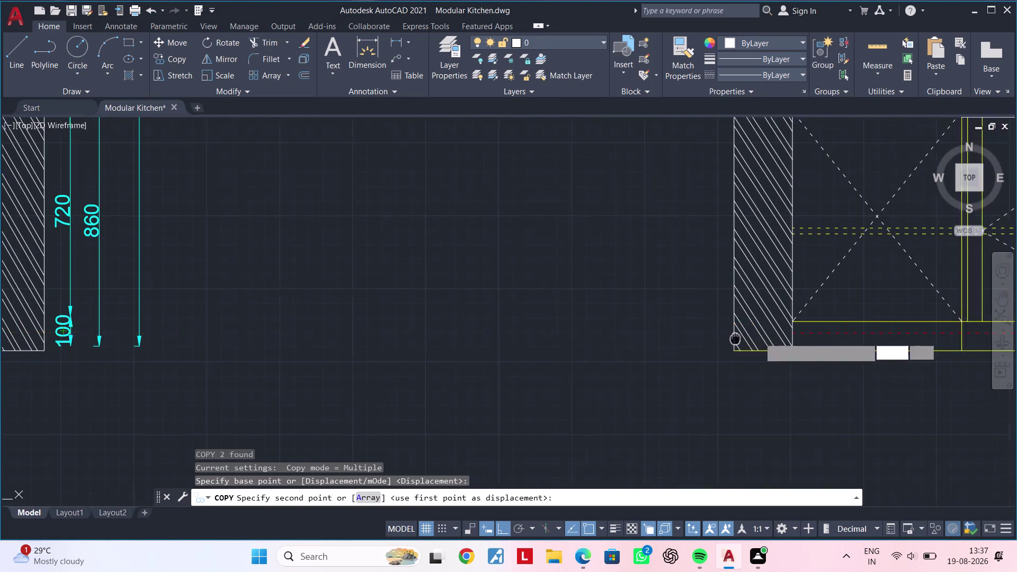
middle_drag(728, 338, 361, 363)
middle_drag(791, 358, 446, 371)
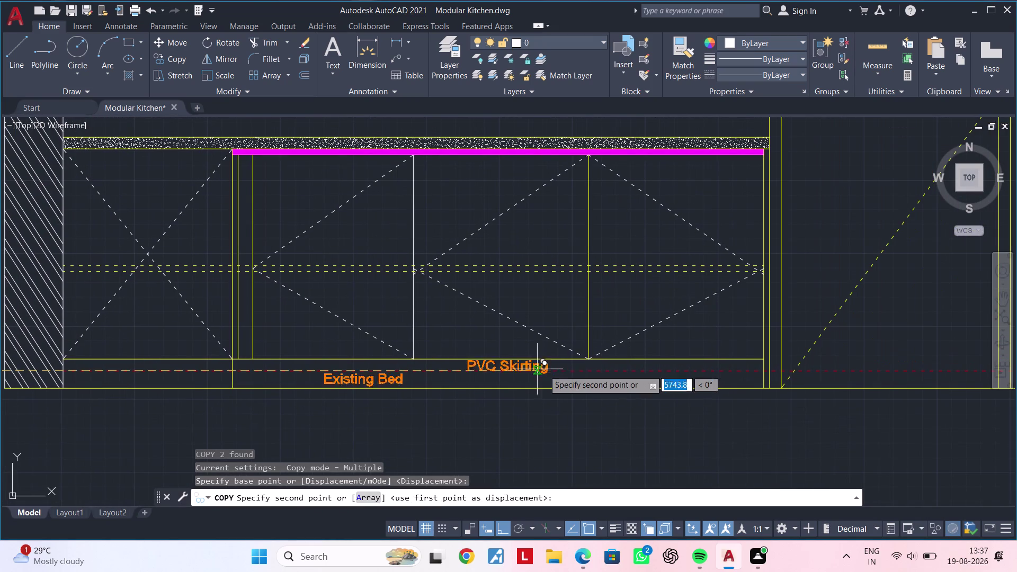
click(580, 369)
key(Escape)
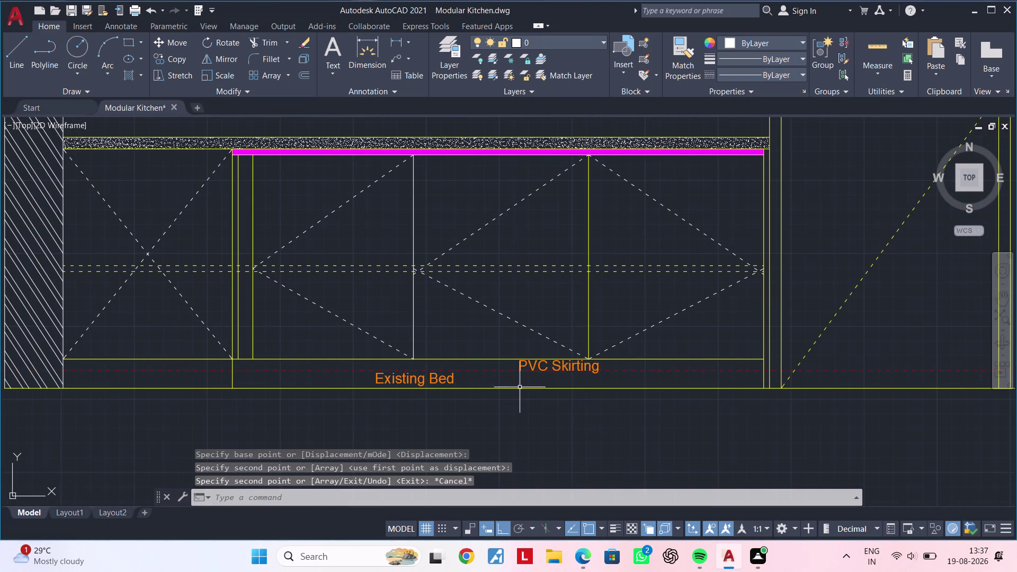
scroll(down, 3)
middle_drag(513, 391, 563, 369)
click(505, 527)
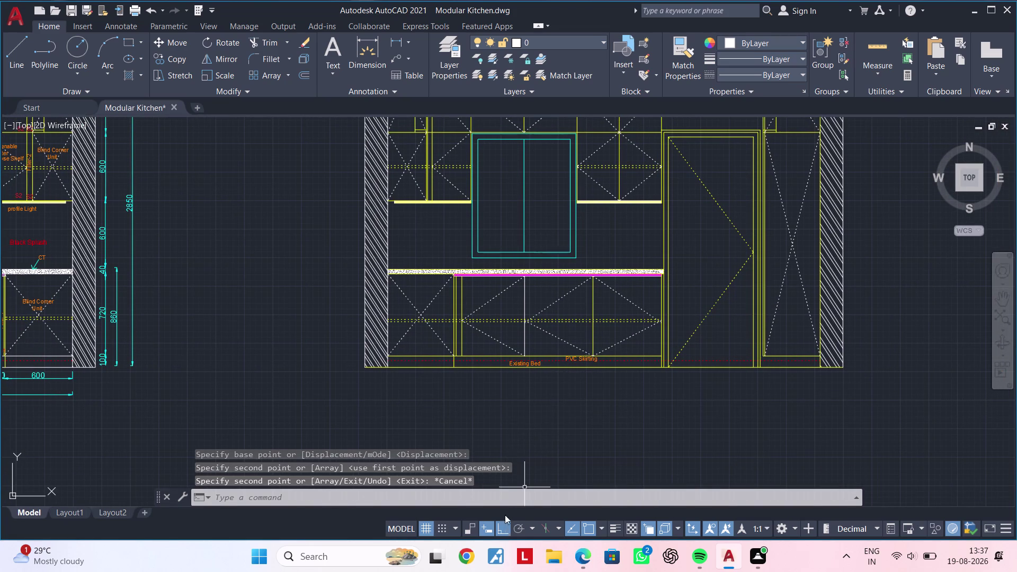
middle_drag(398, 426, 580, 388)
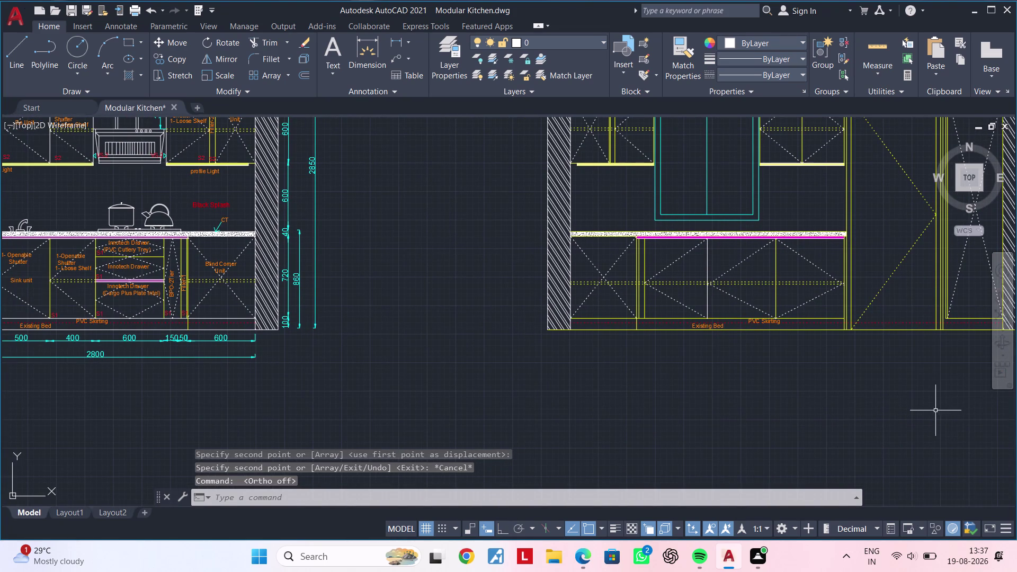
middle_drag(565, 365, 893, 363)
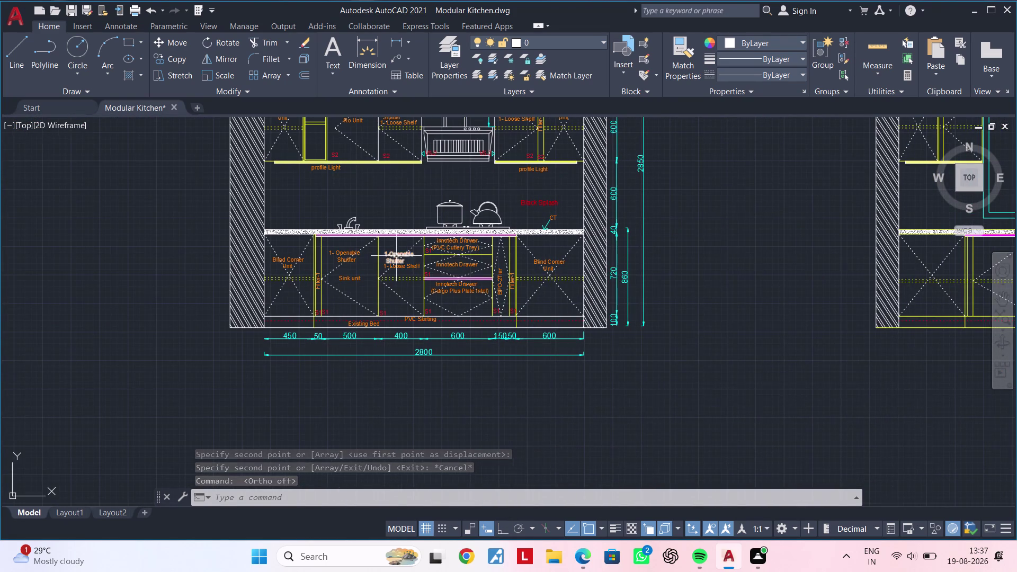
scroll(up, 3)
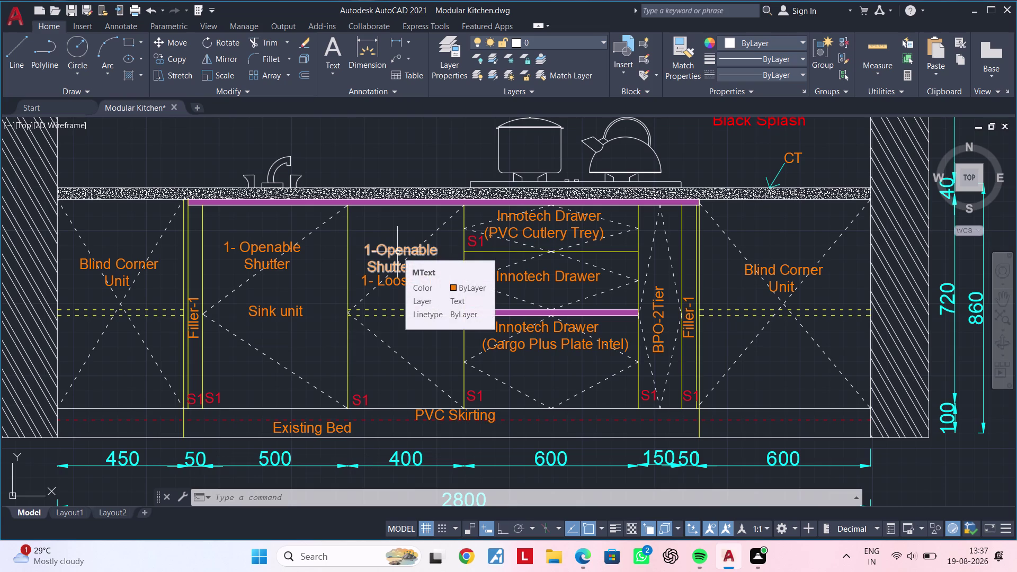
Copy the '1-Openable Shutter 1-Loose Shelf' label into the new elevation's first shutter bay.
click(397, 248)
click(397, 277)
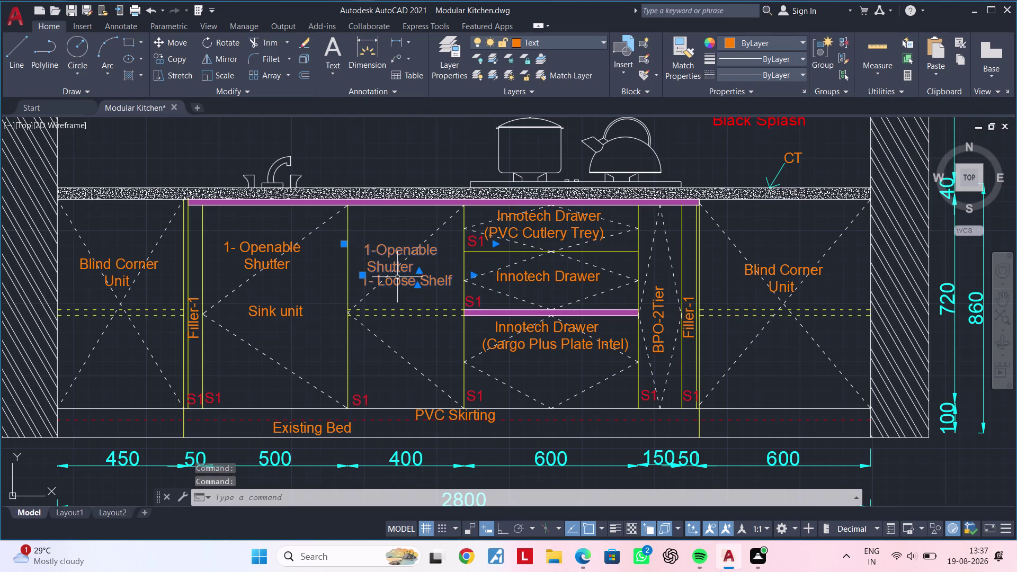
text(c)
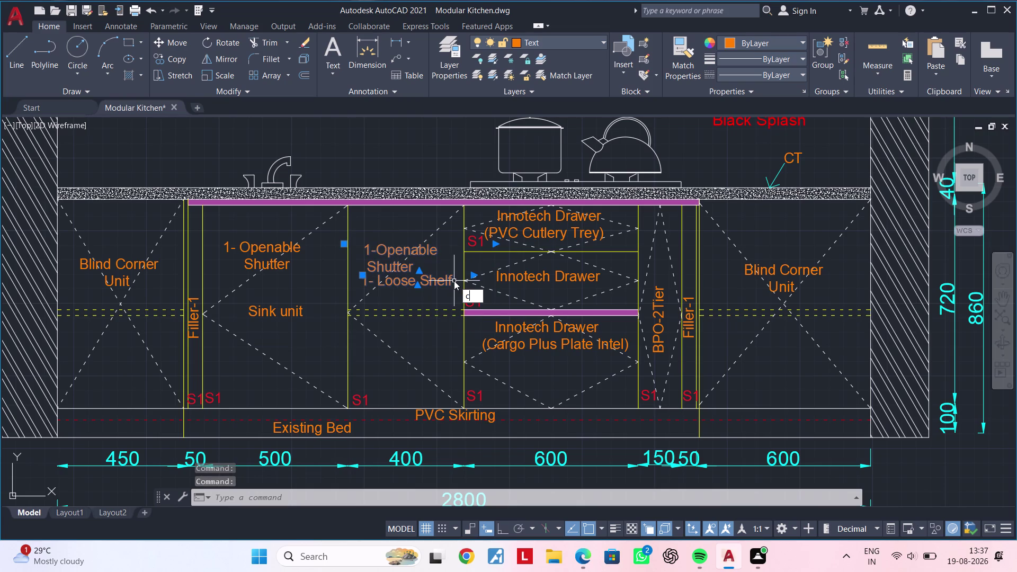
text(o)
key(space)
click(447, 278)
scroll(down, 3)
middle_drag(900, 340, 171, 339)
scroll(up, 3)
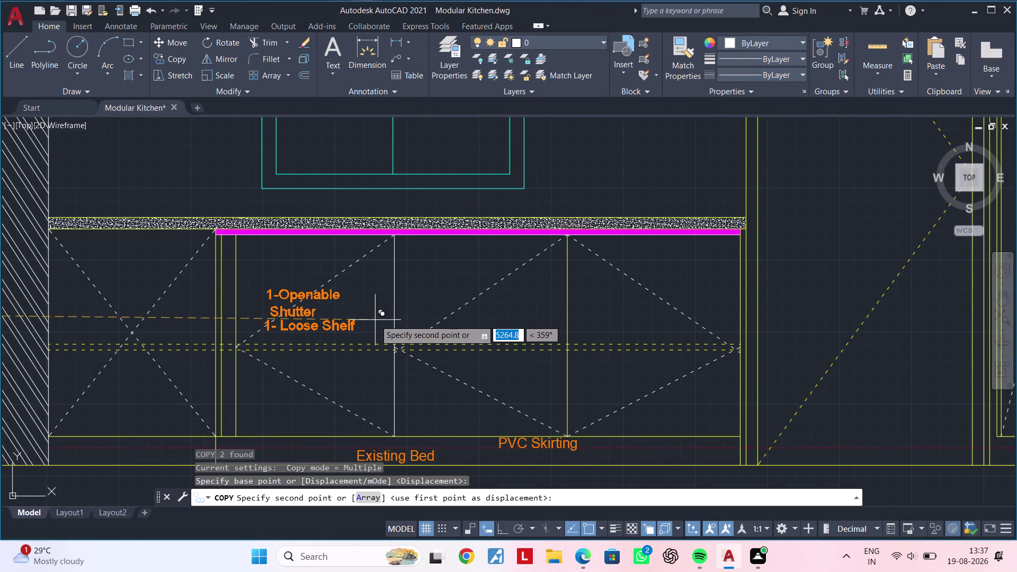
scroll(up, 3)
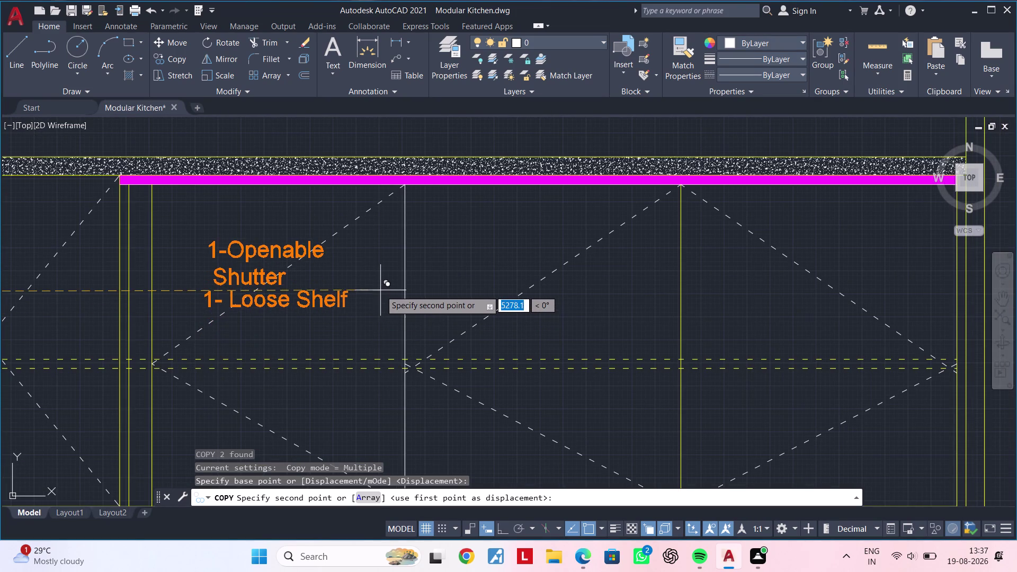
click(377, 294)
Place more copies of the shutter label in the remaining base cabinet bays.
click(639, 300)
middle_drag(851, 302, 840, 303)
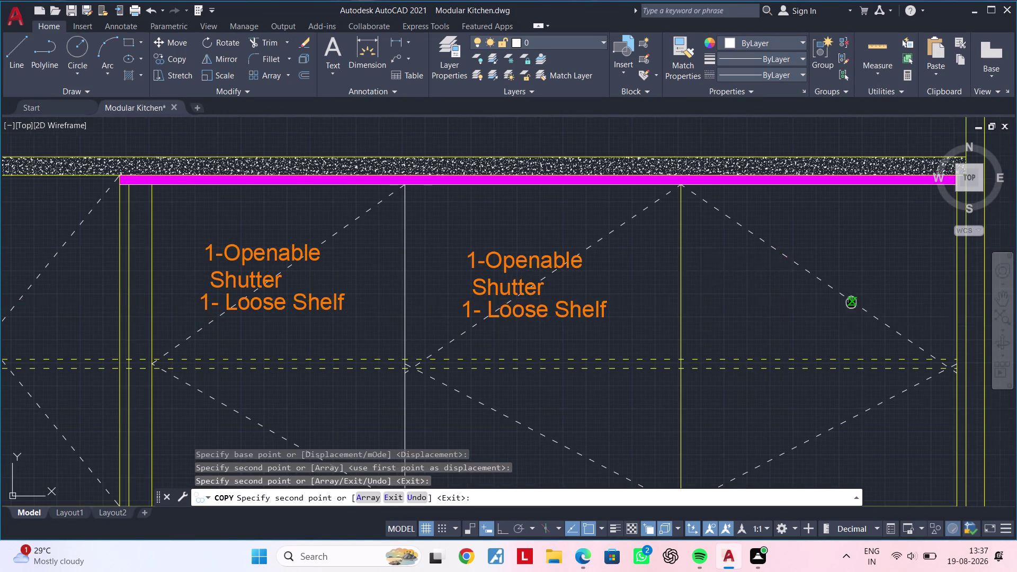
middle_drag(839, 303, 592, 316)
click(682, 315)
scroll(down, 3)
middle_drag(642, 350, 712, 345)
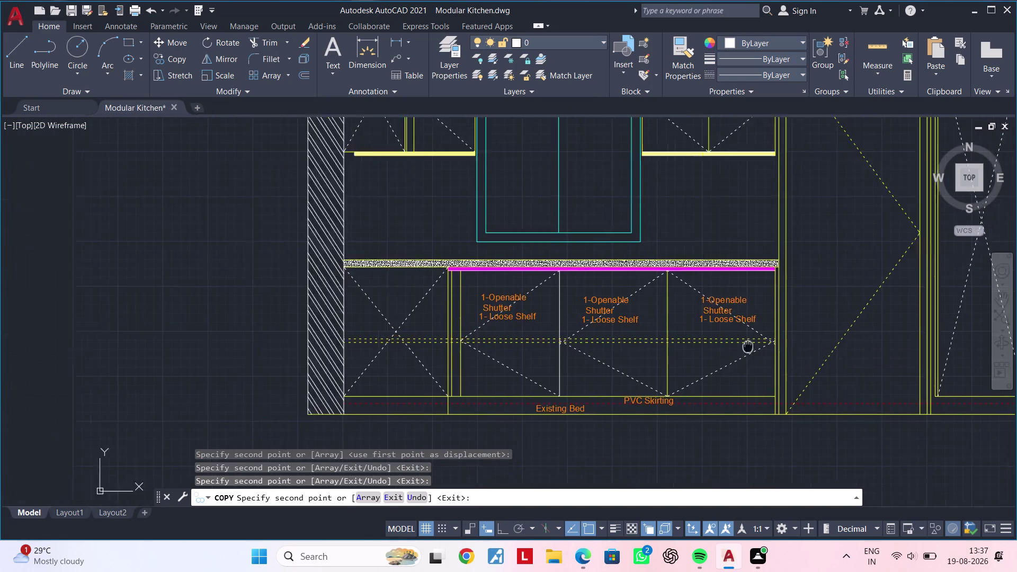
middle_drag(712, 345, 813, 345)
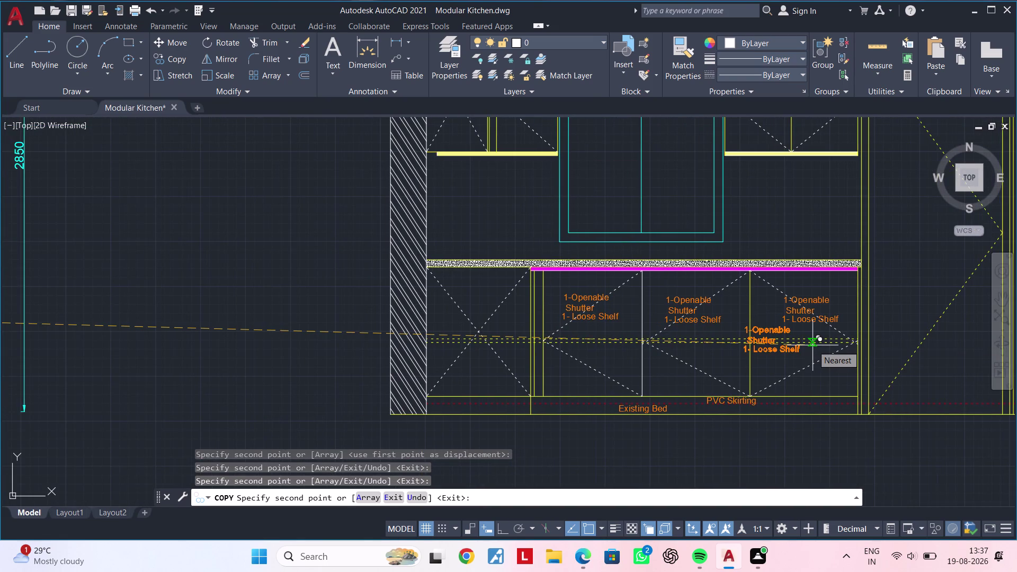
key(Escape)
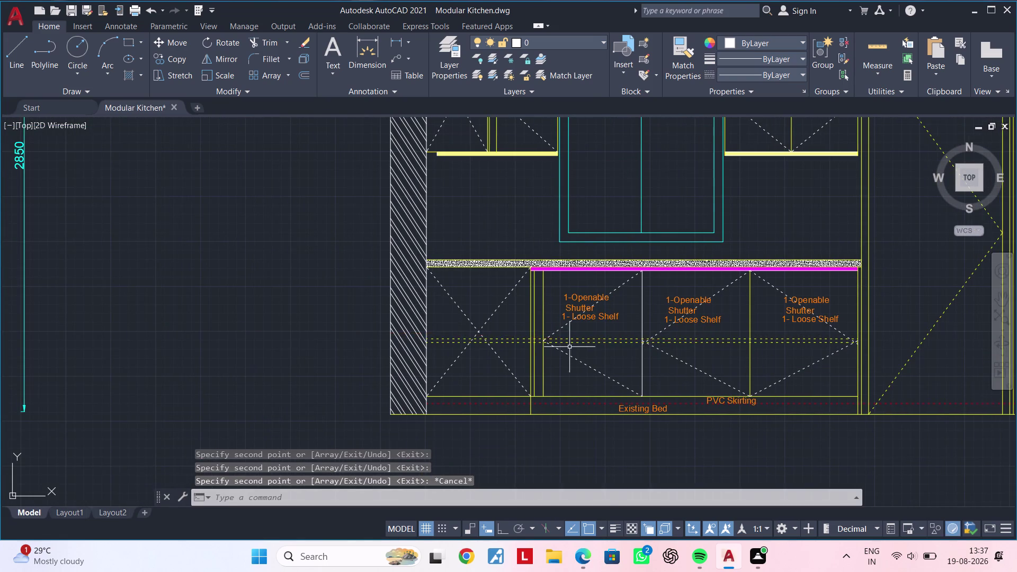
middle_drag(570, 347, 918, 344)
scroll(down, 3)
scroll(up, 3)
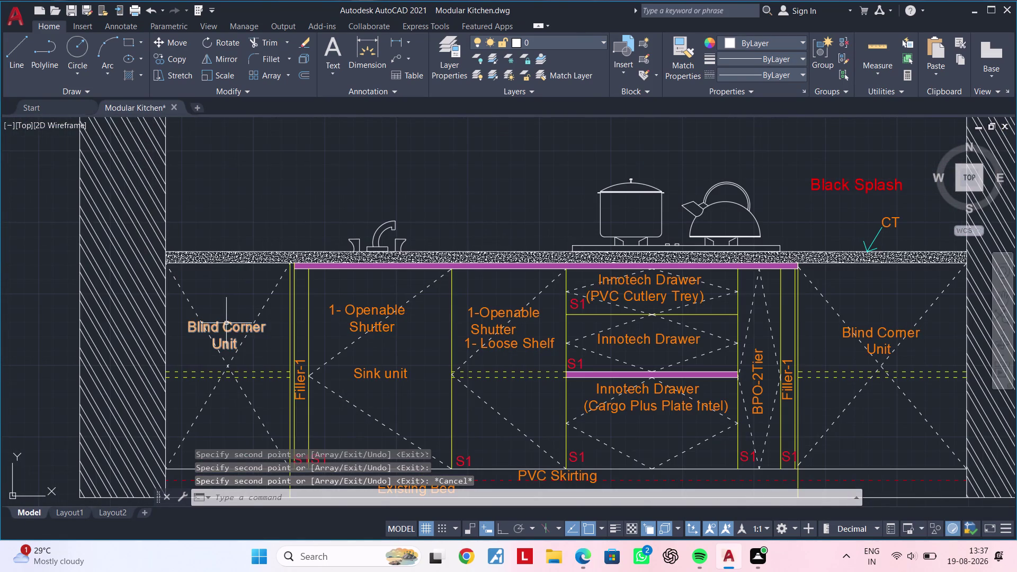
Copy the Blind Corner Unit label into the new elevation's left corner cabinet.
click(226, 326)
text(co)
key(space)
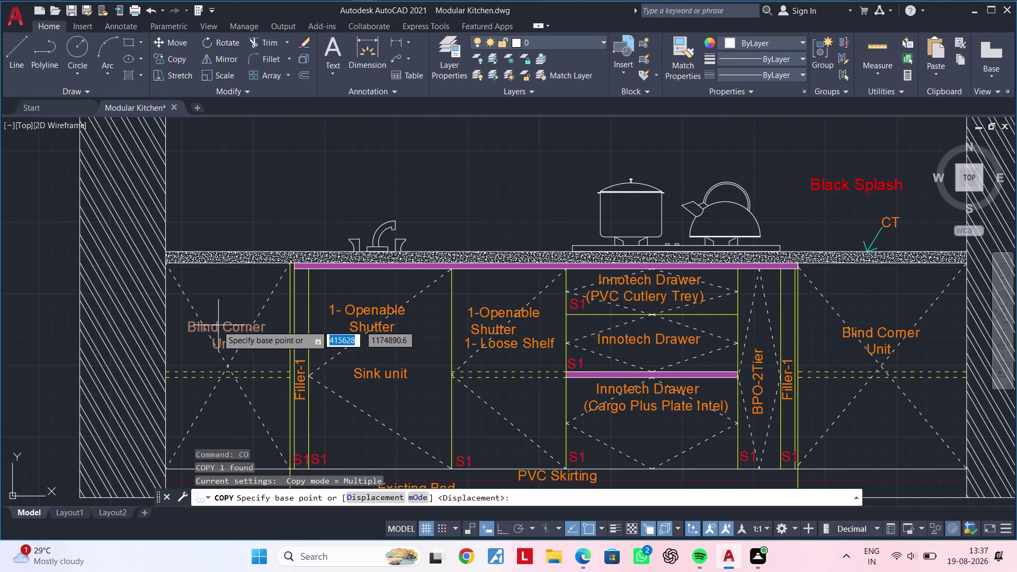
click(217, 325)
scroll(down, 3)
middle_drag(817, 353, 341, 329)
middle_drag(869, 371, 569, 361)
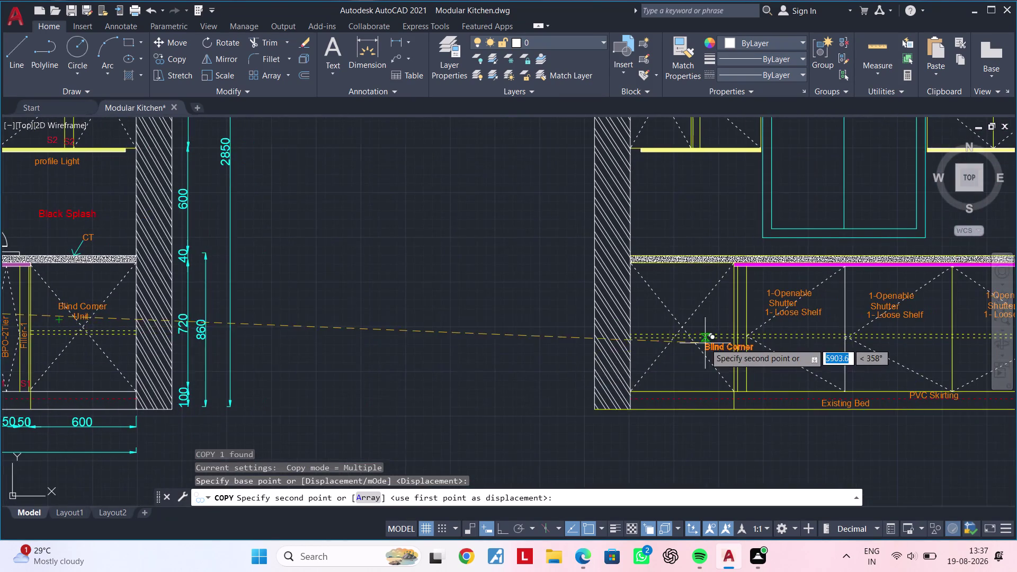
scroll(up, 3)
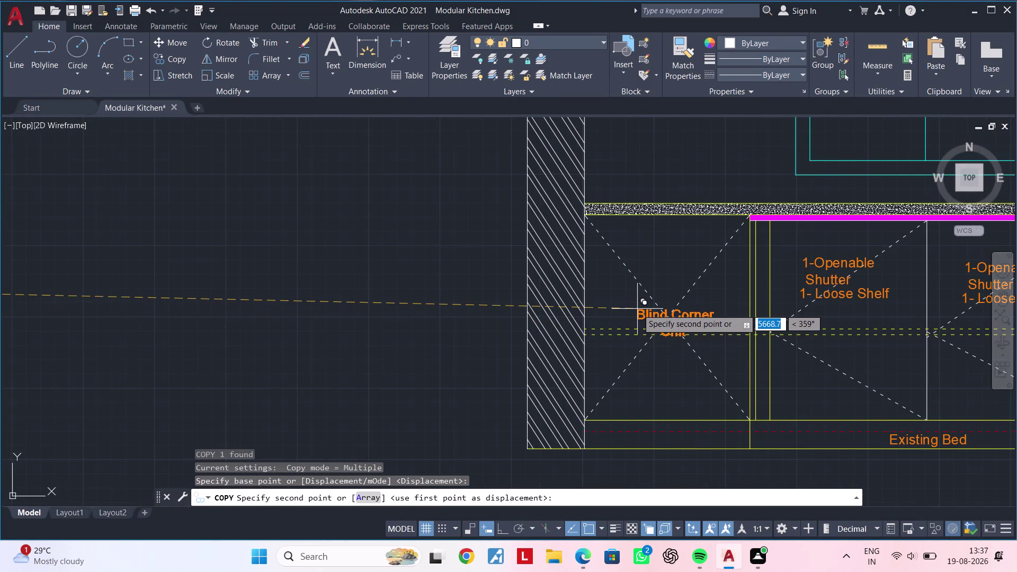
middle_drag(661, 358, 599, 318)
scroll(up, 3)
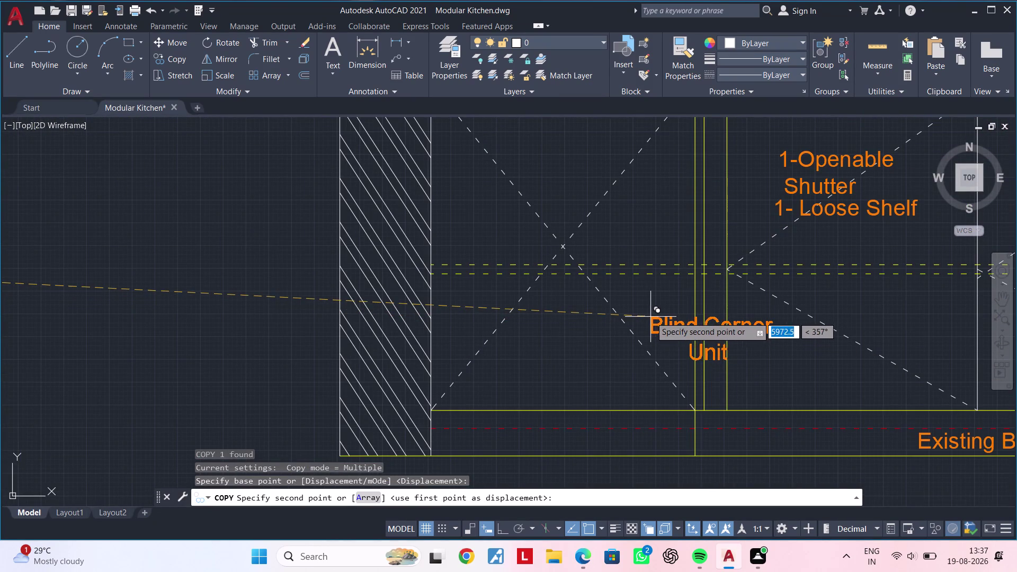
click(649, 317)
middle_drag(821, 343, 551, 354)
key(Escape)
key(Escape)
key(Escape)
key(Escape)
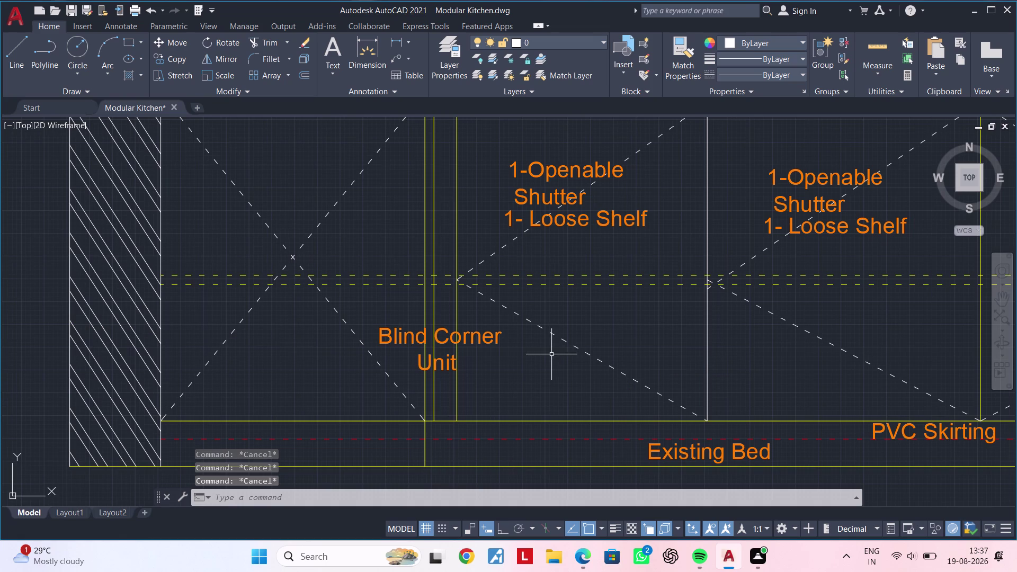
key(Escape)
Return to the first elevation and start copying its Filler-1 label.
middle_drag(547, 354, 572, 357)
scroll(down, 3)
middle_drag(523, 357, 850, 357)
scroll(down, 3)
middle_drag(402, 329, 547, 331)
middle_drag(374, 328, 675, 328)
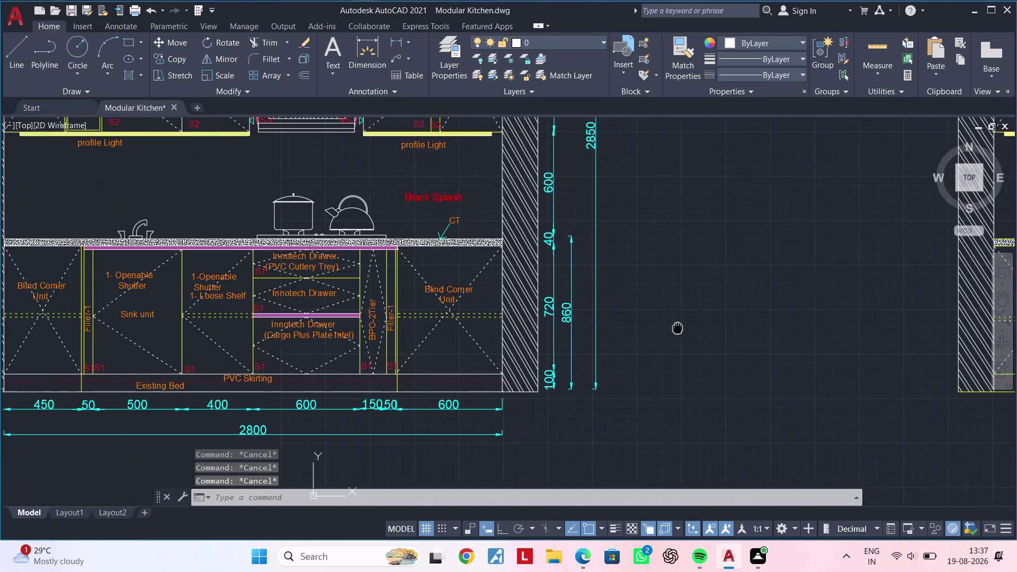
middle_drag(675, 327, 678, 328)
middle_drag(469, 307, 536, 307)
scroll(up, 3)
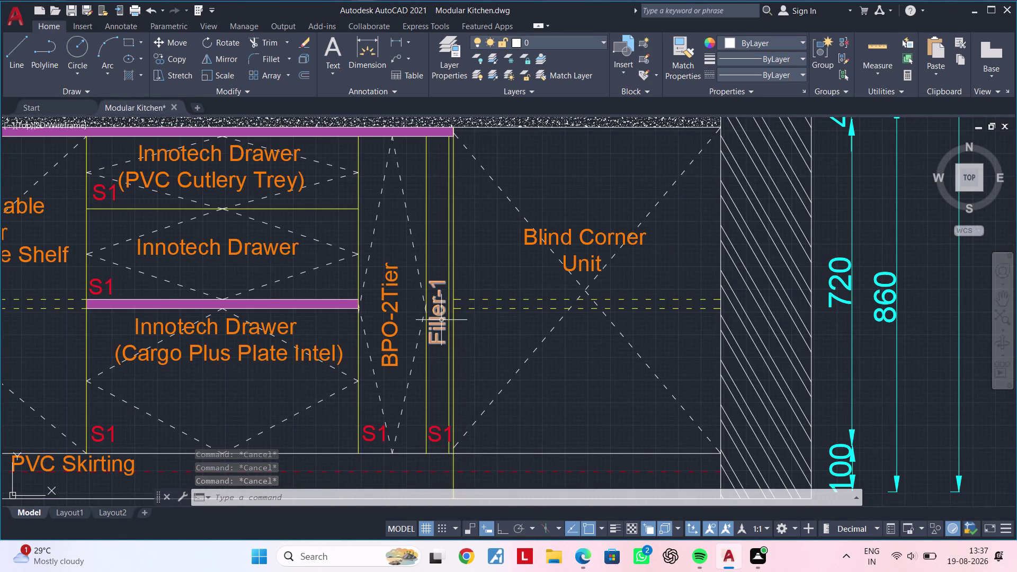
click(441, 320)
key(c)
text(o)
key(space)
click(440, 319)
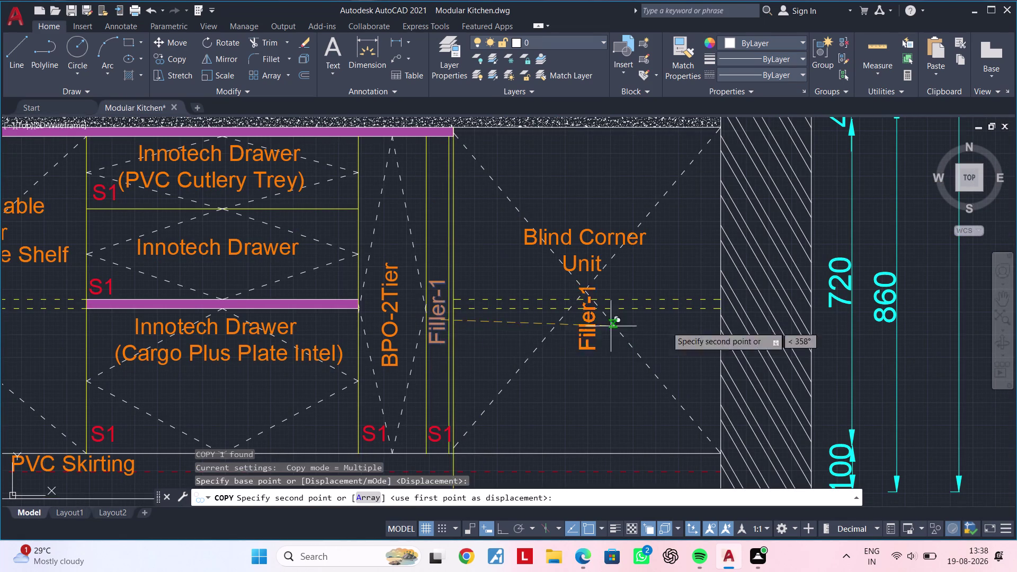
Place the Filler-1 label on the new elevation's filler strip beside the corner unit.
scroll(down, 3)
middle_drag(955, 330, 307, 294)
middle_drag(757, 310, 565, 310)
scroll(up, 3)
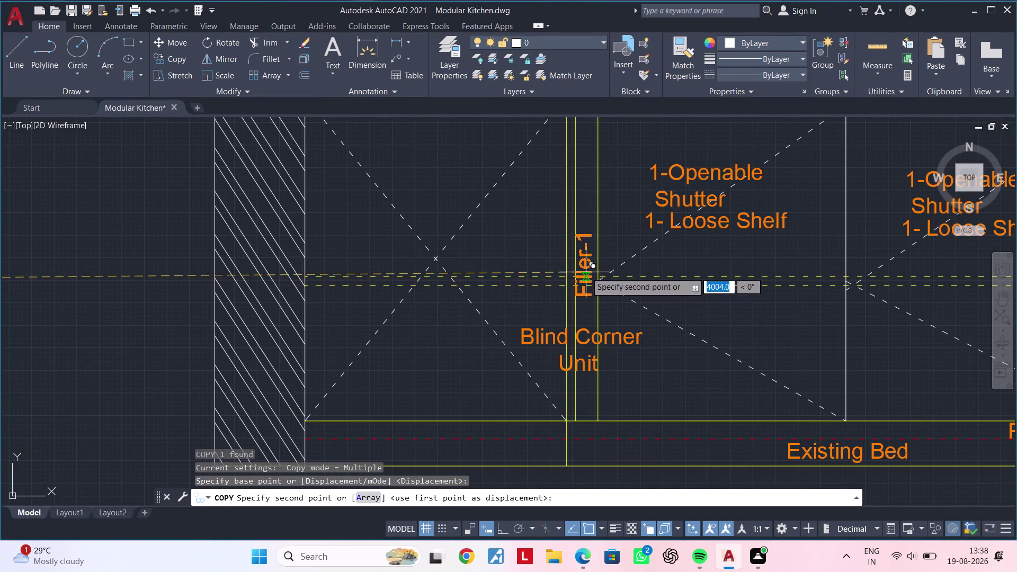
click(590, 240)
scroll(down, 3)
middle_drag(657, 278, 528, 271)
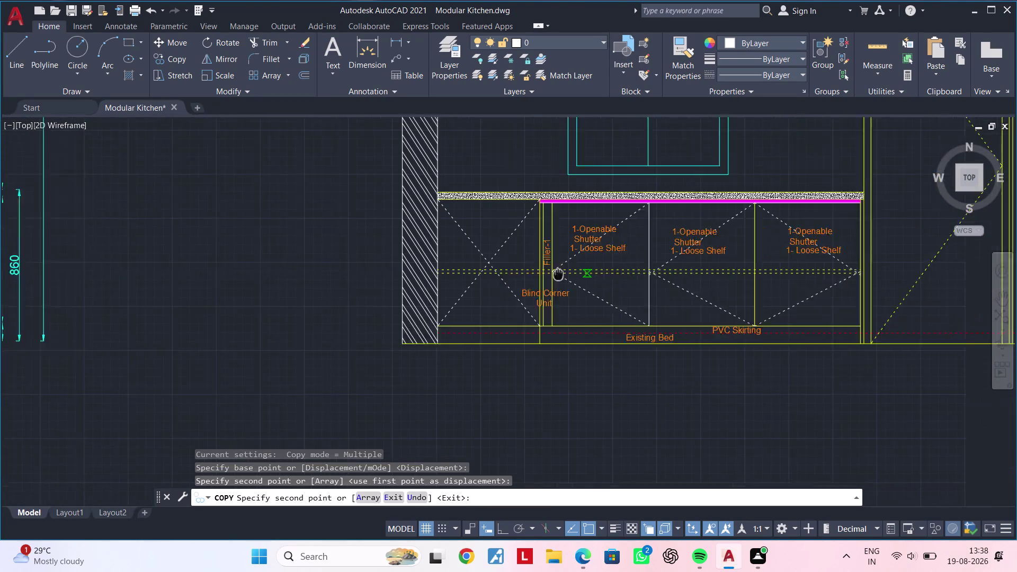
middle_drag(528, 271, 505, 272)
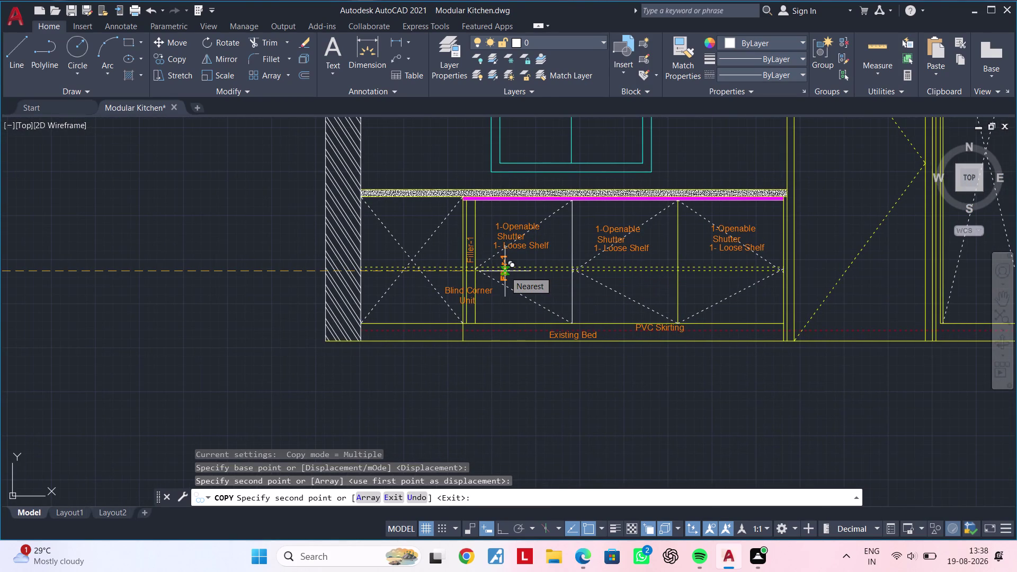
key(Escape)
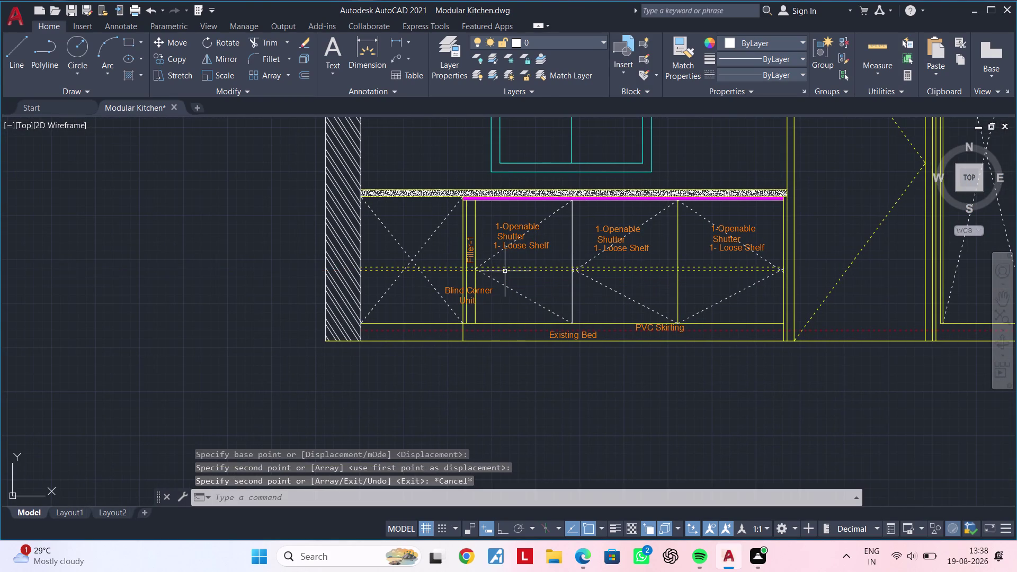
scroll(down, 3)
middle_drag(497, 324, 529, 439)
scroll(up, 3)
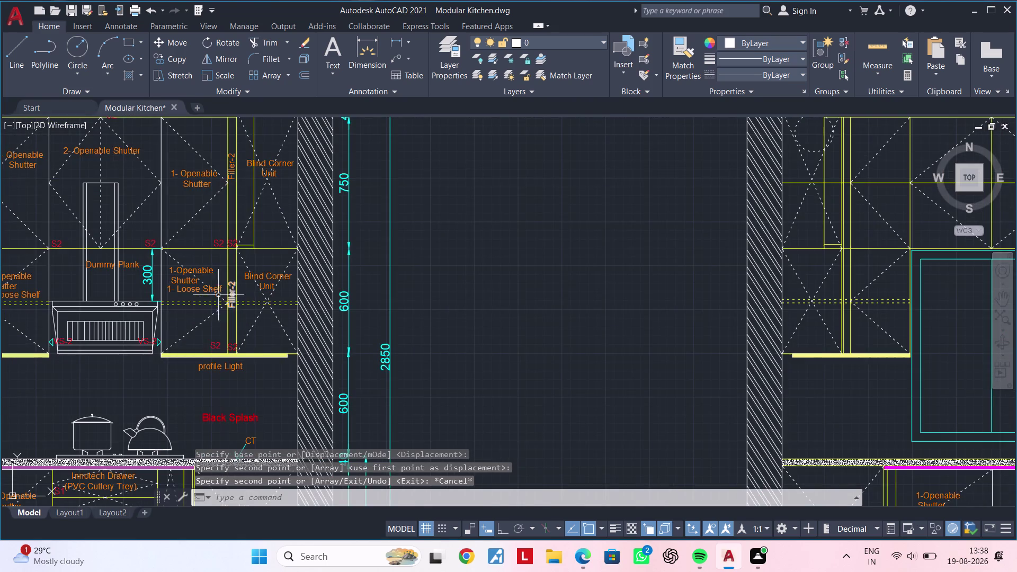
Copy the two-line shutter label into the new elevation's upper right bay.
scroll(up, 3)
click(179, 288)
click(169, 270)
key(c)
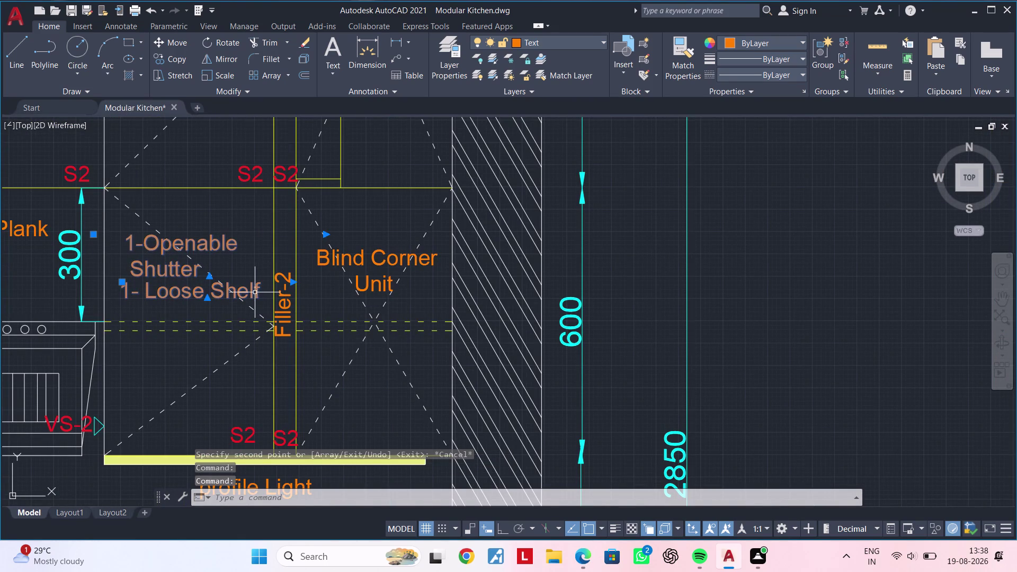
key(o)
key(space)
drag(212, 288, 227, 289)
scroll(down, 3)
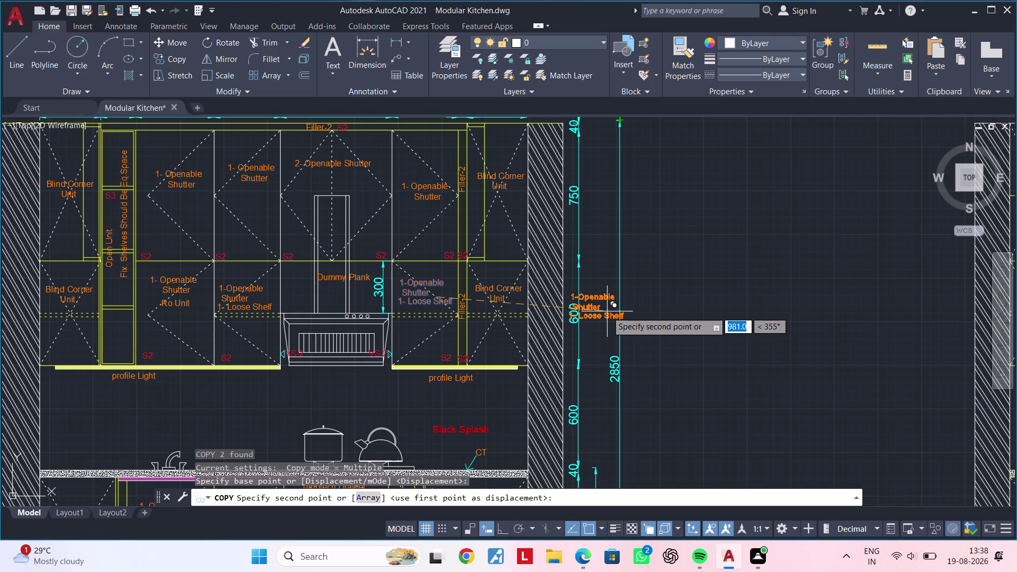
scroll(down, 3)
middle_drag(738, 320, 308, 292)
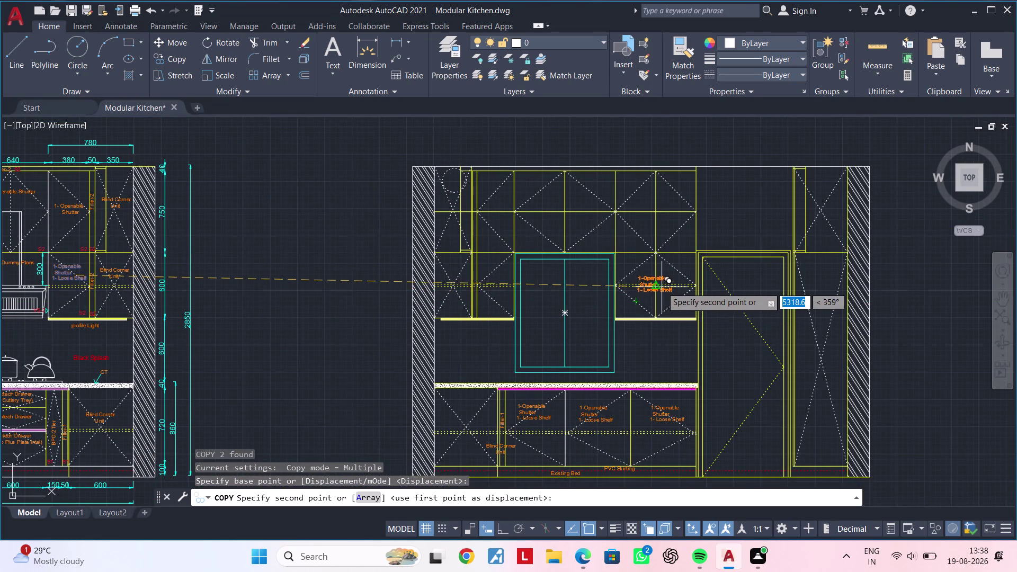
scroll(up, 3)
click(681, 274)
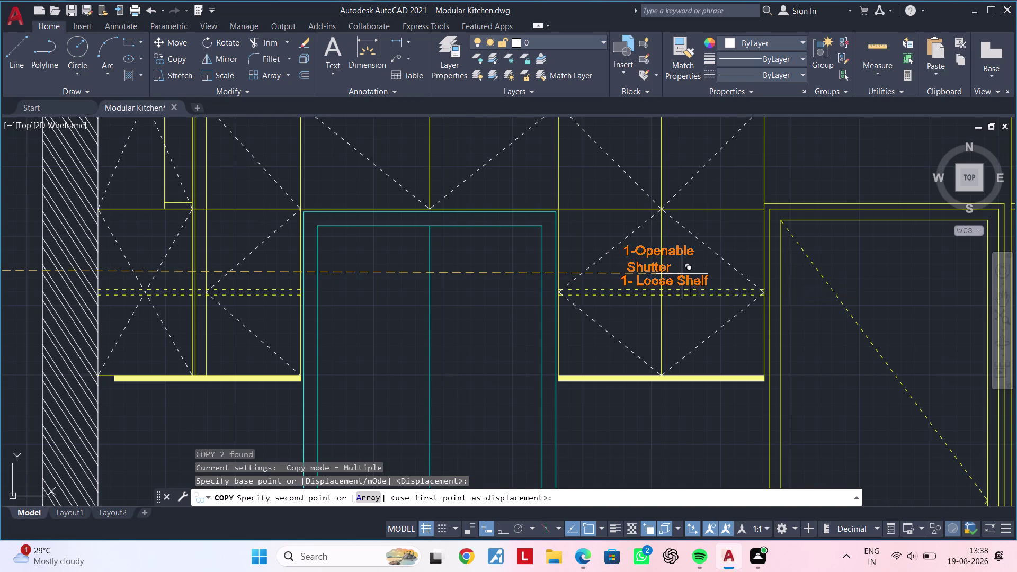
key(Escape)
key(Escape)
Edit the copied label's shutter count to read 2-Openable Shutter.
double_click(643, 253)
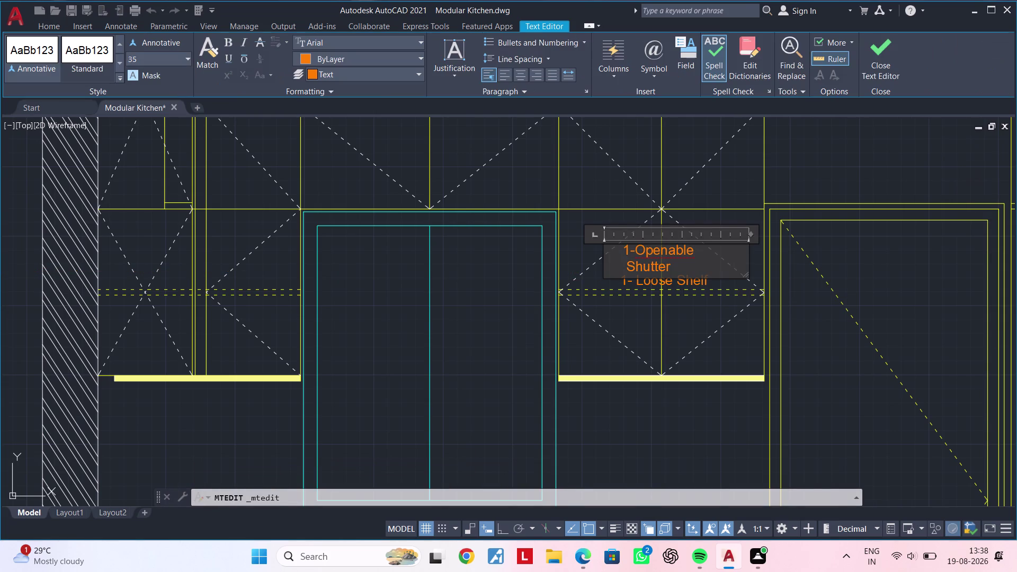
click(631, 253)
key(BackSpace)
key(2)
click(624, 395)
scroll(down, 3)
middle_drag(667, 393, 663, 388)
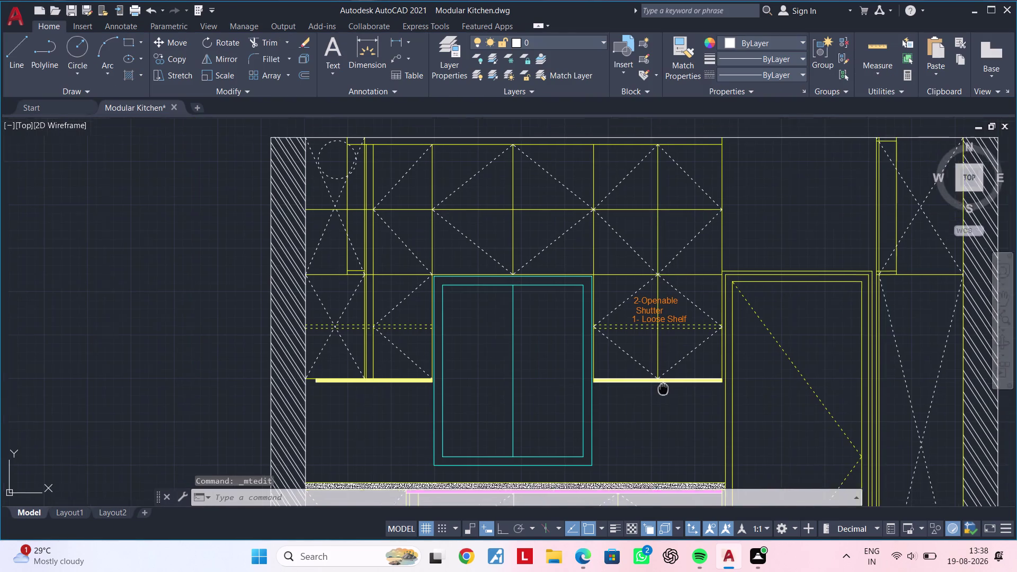
middle_drag(663, 388, 647, 373)
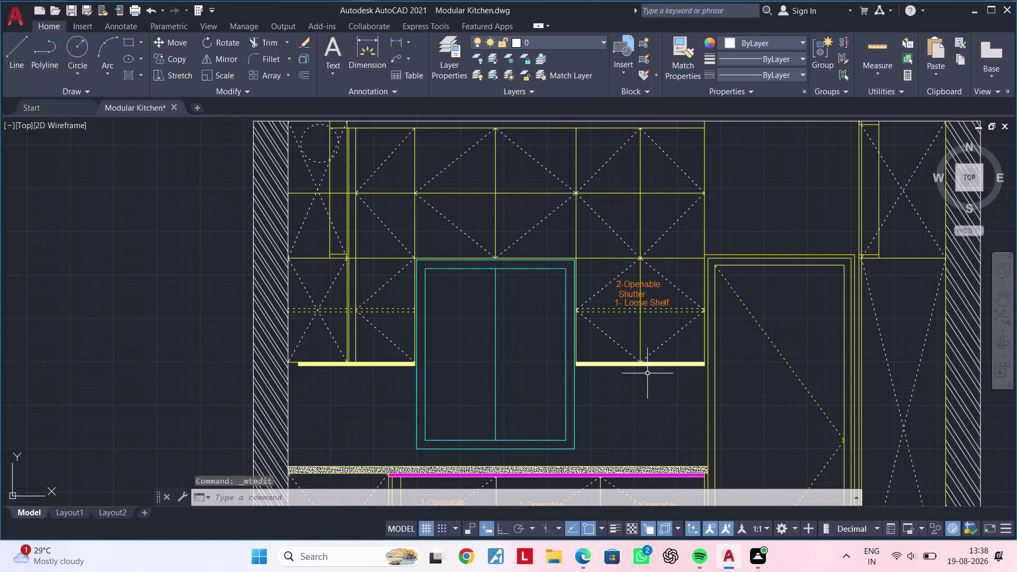
scroll(down, 3)
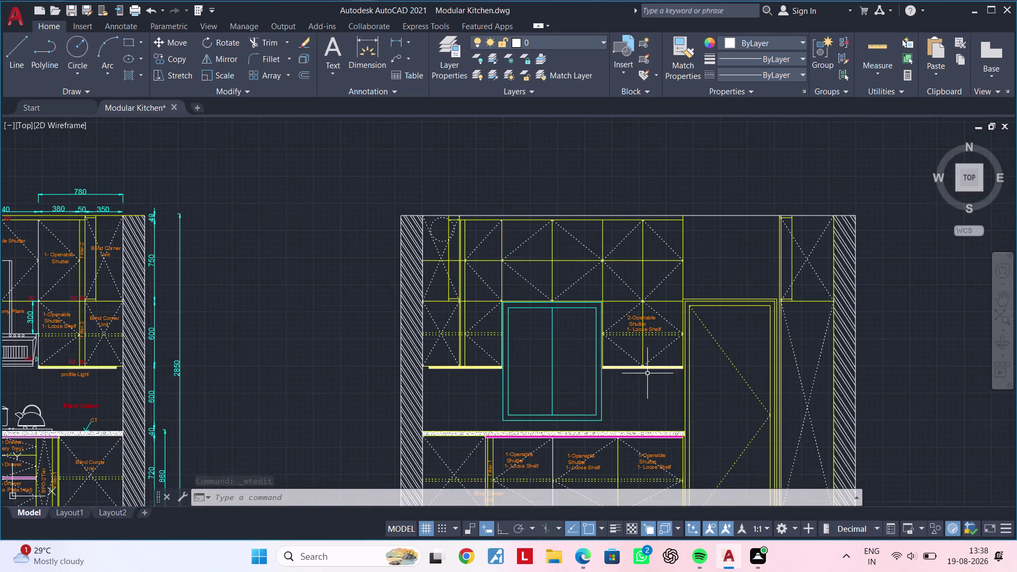
Pan back to the first elevation's wall cabinets and check the 2-Openable Shutter label.
middle_drag(636, 370, 848, 309)
middle_drag(414, 356, 511, 328)
scroll(up, 3)
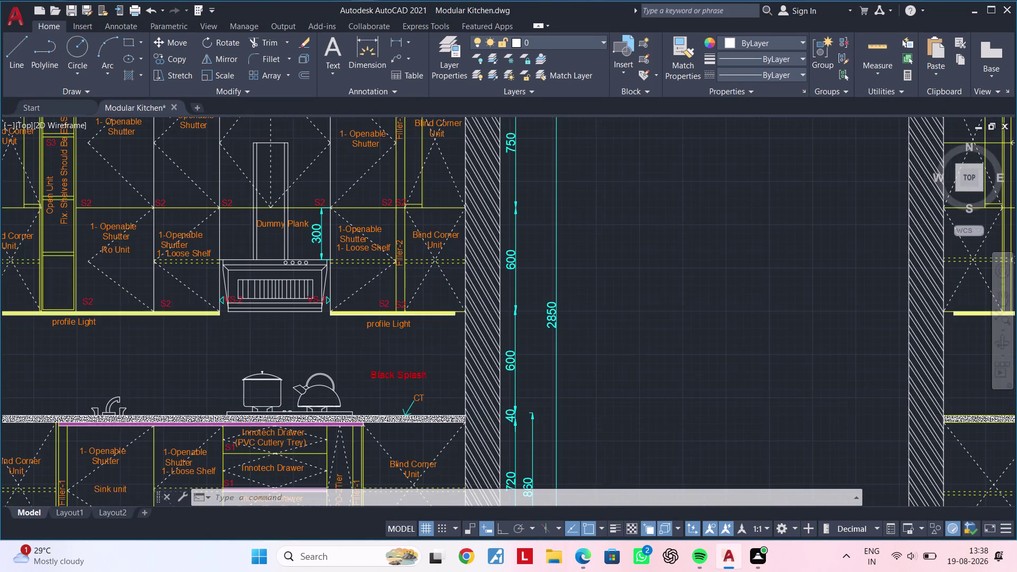
scroll(down, 3)
middle_drag(400, 246, 572, 255)
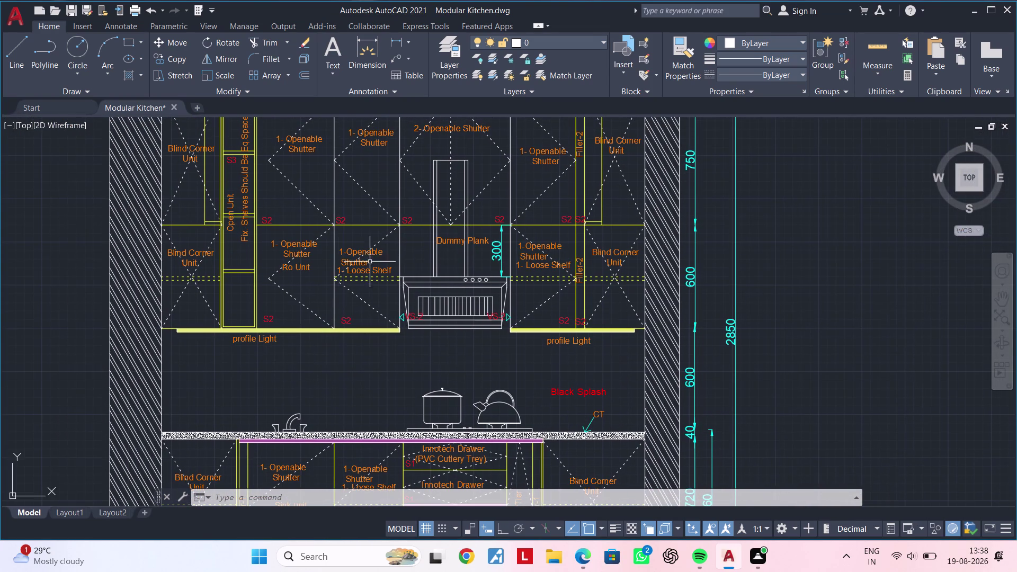
scroll(up, 3)
scroll(down, 3)
middle_drag(353, 261, 331, 320)
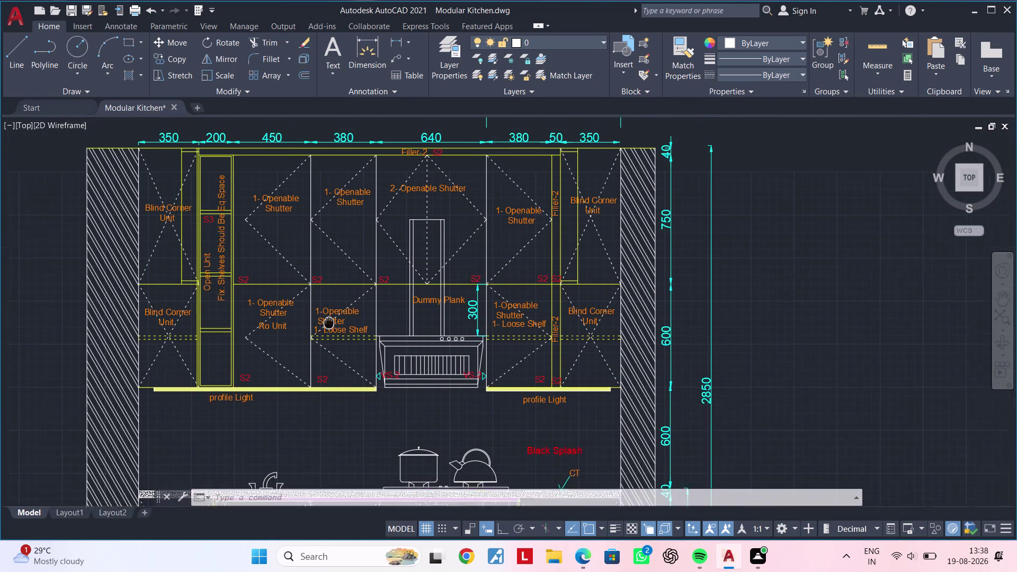
middle_drag(331, 320, 320, 336)
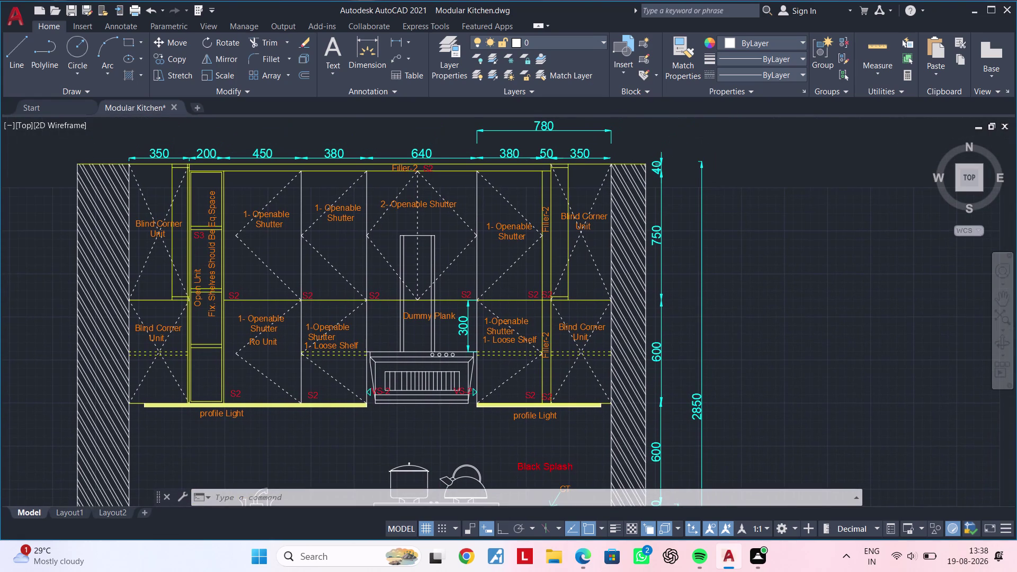
key(Escape)
key(Escape)
key(Escape)
key(Escape)
click(440, 204)
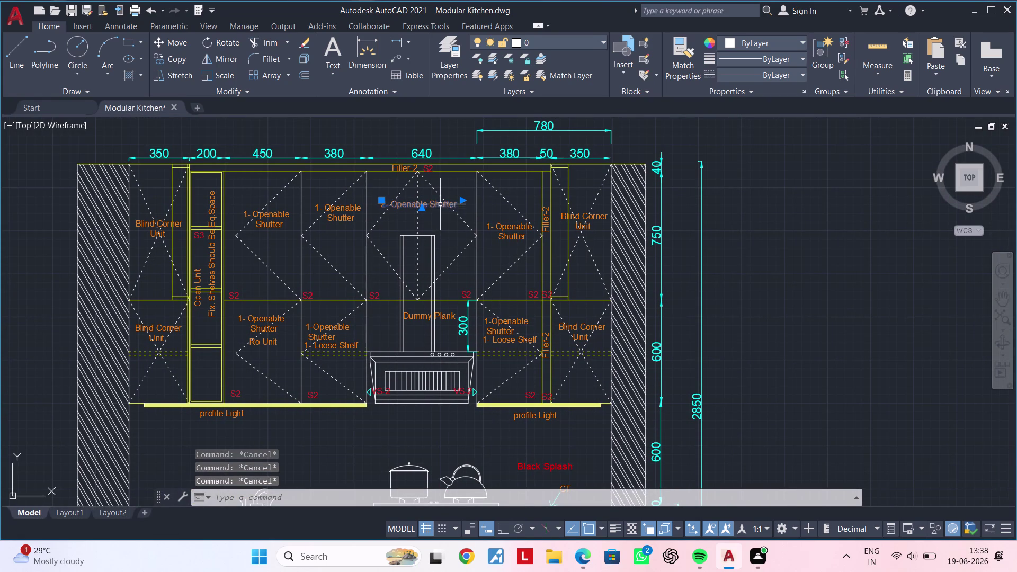
key(Escape)
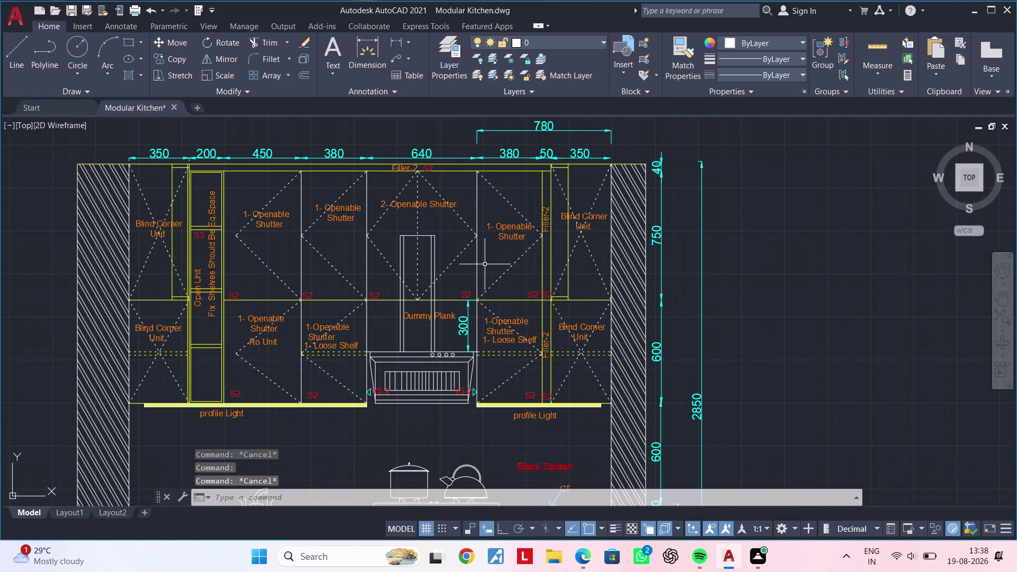
middle_drag(424, 291, 471, 275)
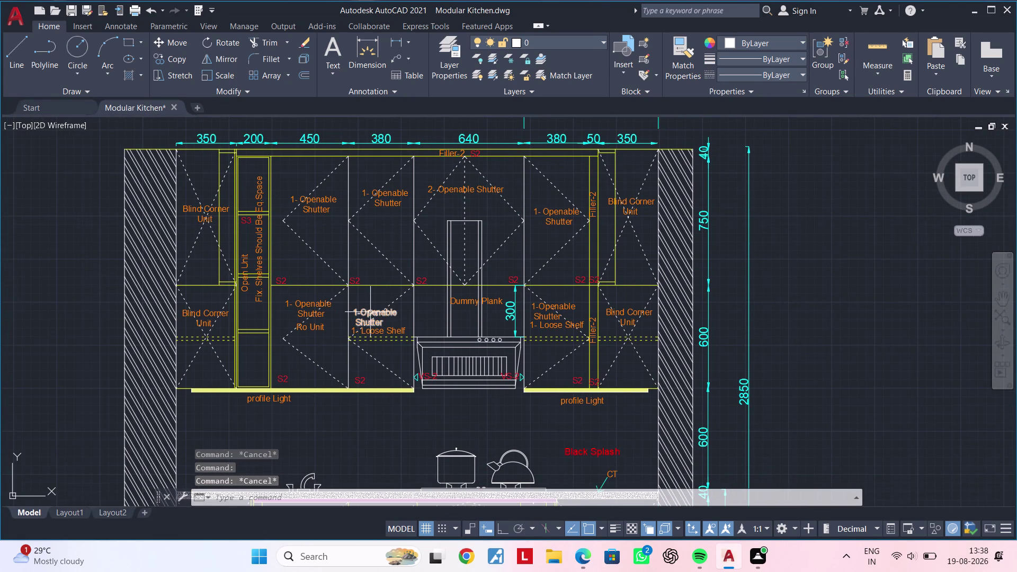
Copy the shutter label onto the new elevation's left cabinet.
click(370, 311)
text(co)
key(space)
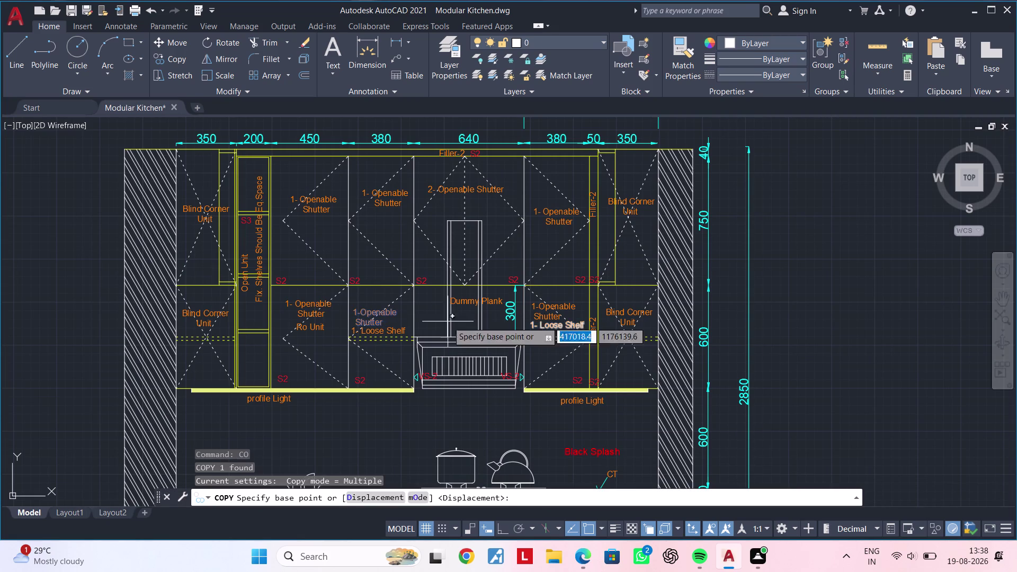
click(388, 319)
middle_drag(783, 317, 268, 317)
middle_drag(729, 335, 467, 336)
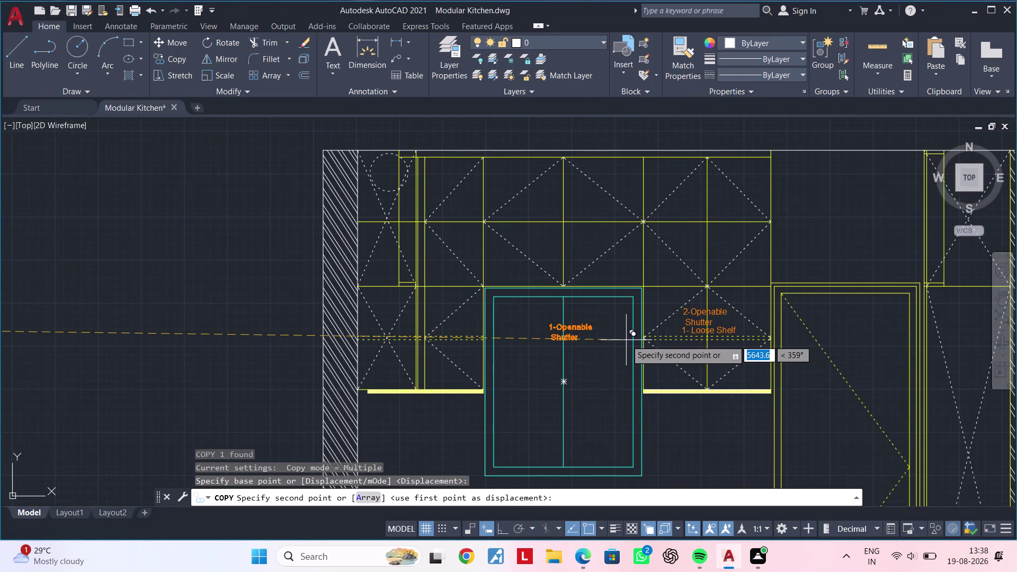
scroll(up, 3)
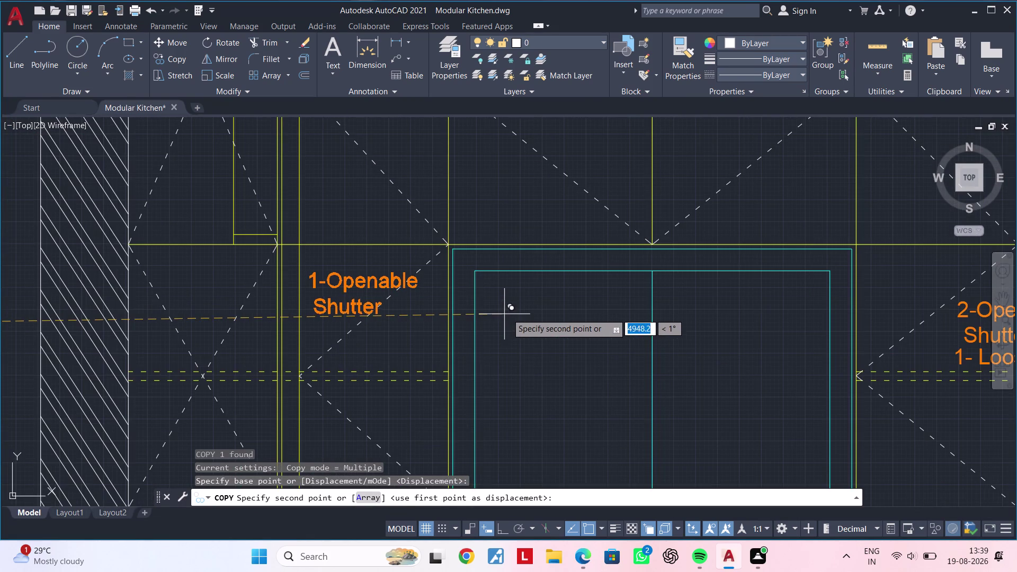
click(520, 305)
key(Escape)
key(Escape)
key(Escape)
key(Escape)
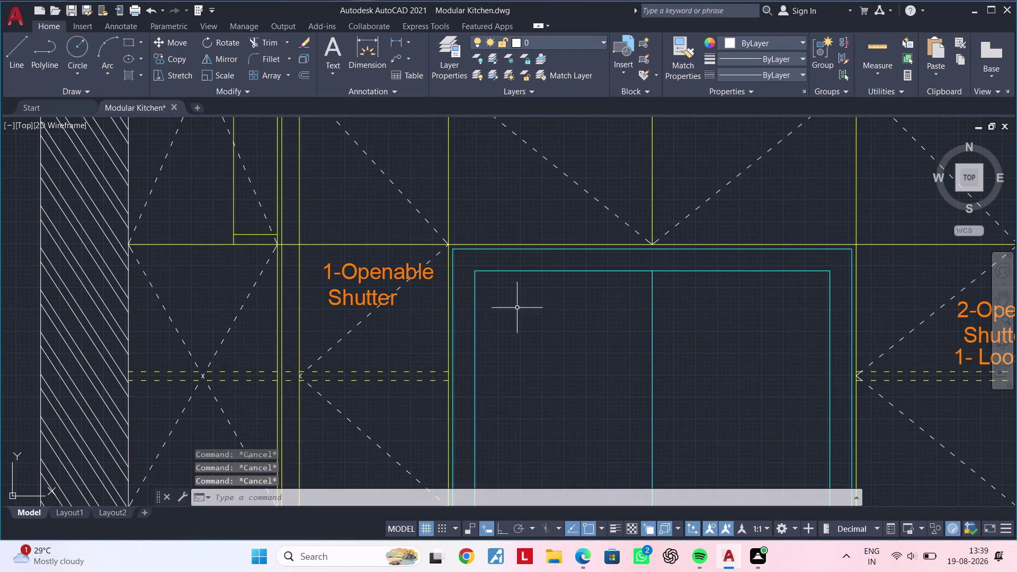
Pan across the drawing to bring the kitchen top plan into view.
middle_drag(503, 315, 630, 297)
key(Escape)
scroll(down, 3)
middle_drag(552, 334, 758, 292)
scroll(up, 3)
scroll(down, 3)
middle_drag(377, 329, 528, 329)
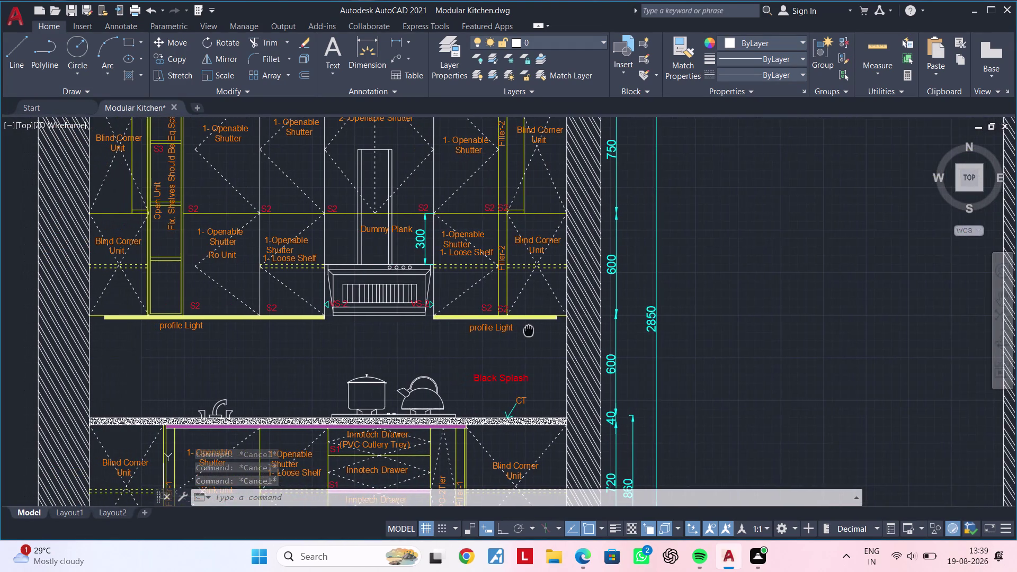
middle_drag(528, 329, 537, 353)
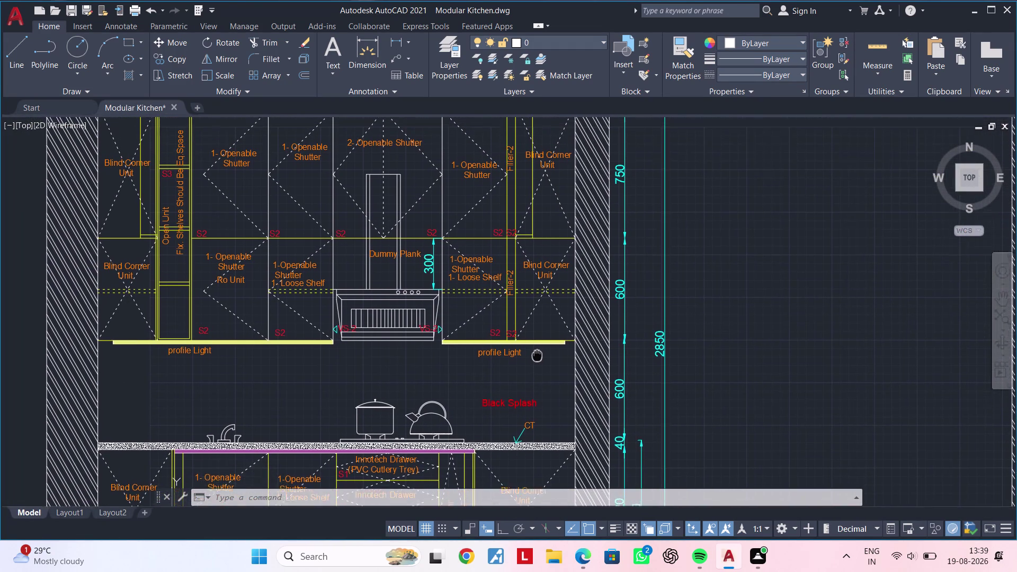
middle_drag(537, 353, 574, 370)
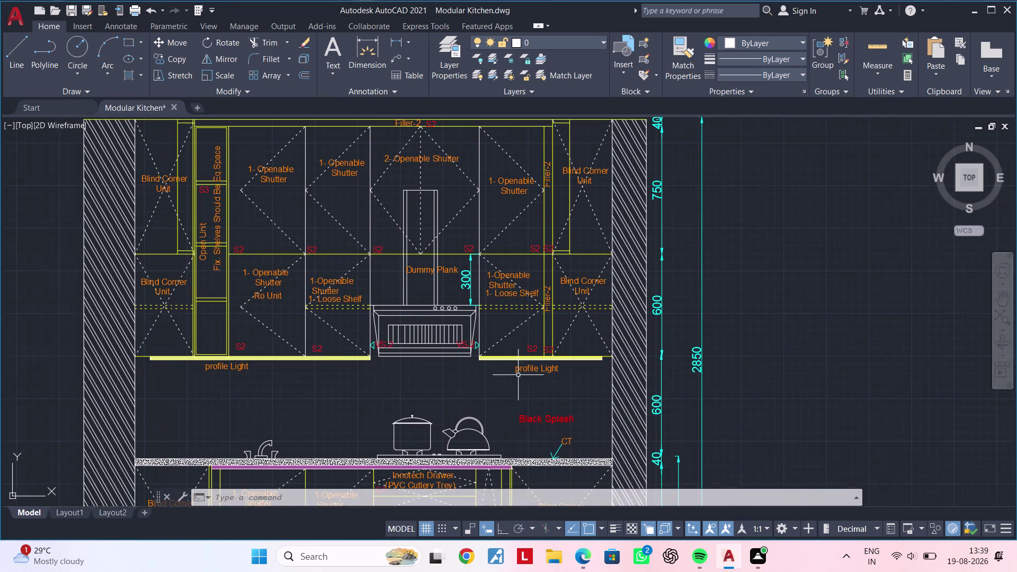
scroll(down, 3)
middle_drag(324, 373, 766, 329)
scroll(up, 3)
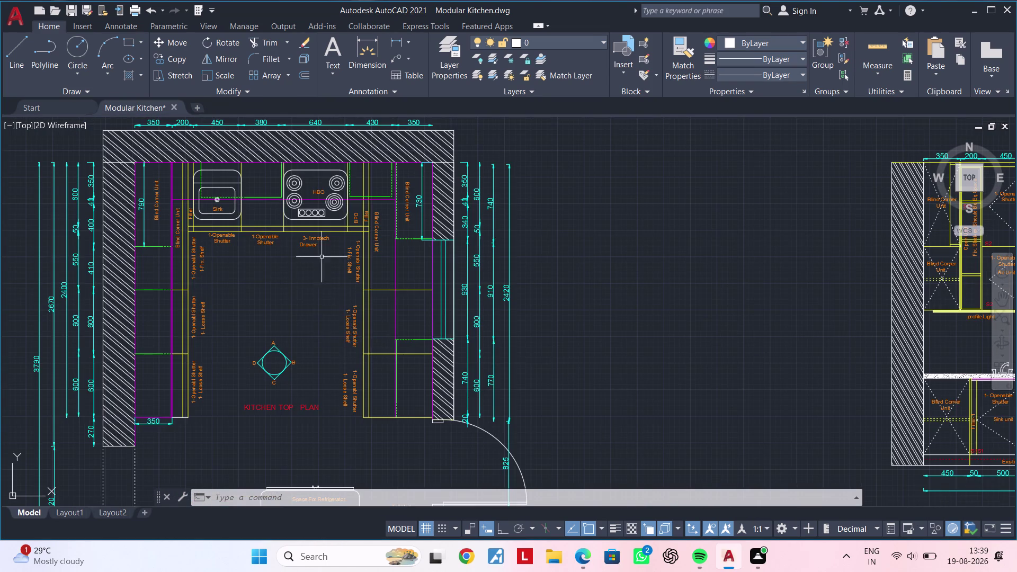
Copy the plan's 1-Fix. Shelf label into the new elevation's left cabinet.
scroll(up, 3)
middle_drag(301, 264, 583, 287)
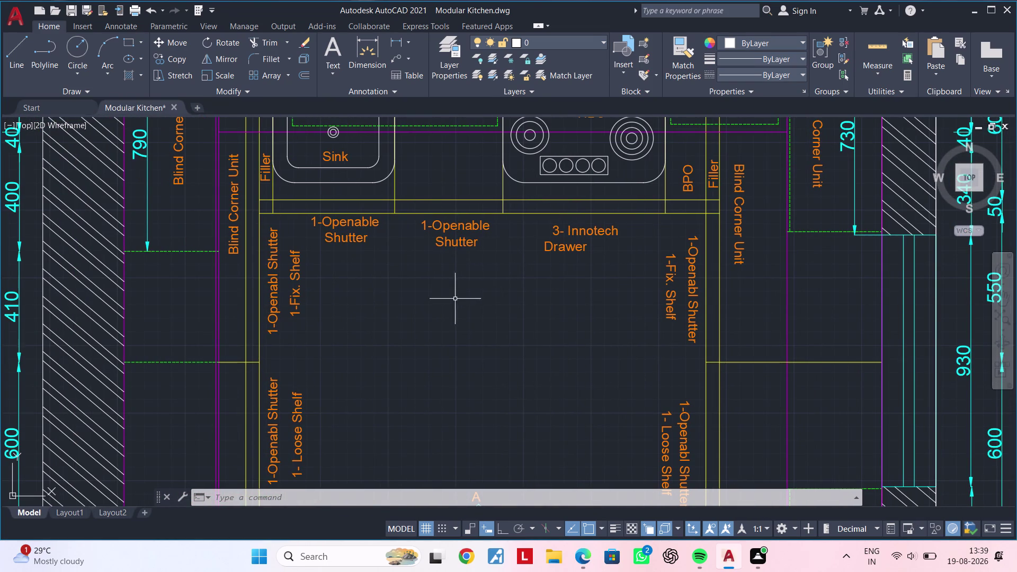
click(296, 291)
text(c)
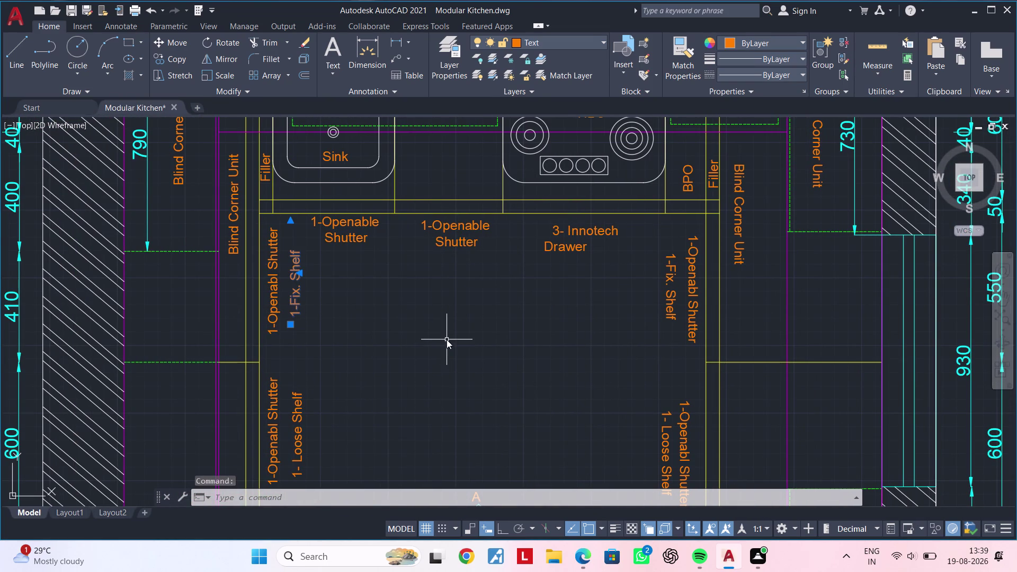
text(o)
key(space)
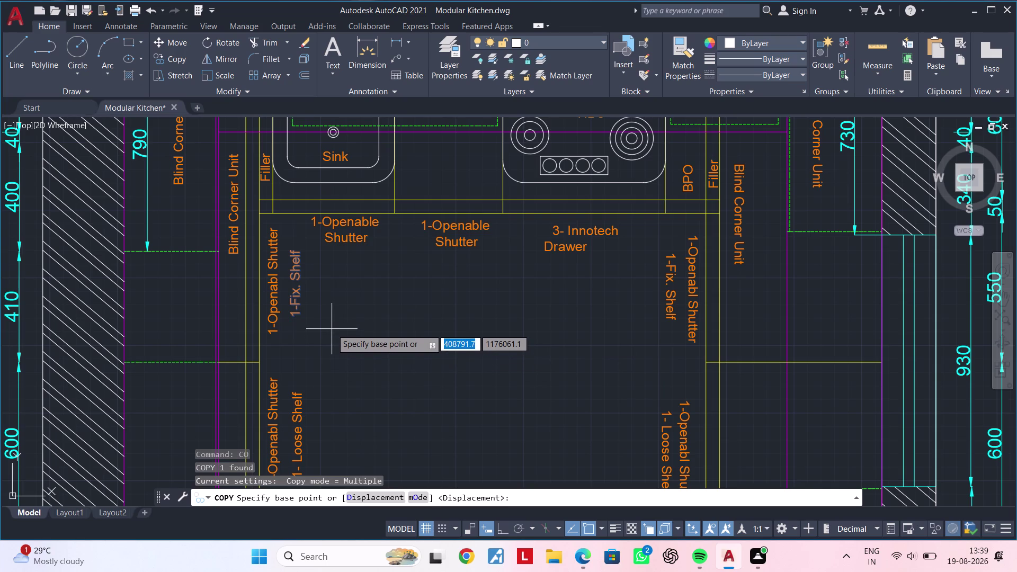
click(332, 325)
scroll(down, 3)
middle_drag(688, 320, 258, 320)
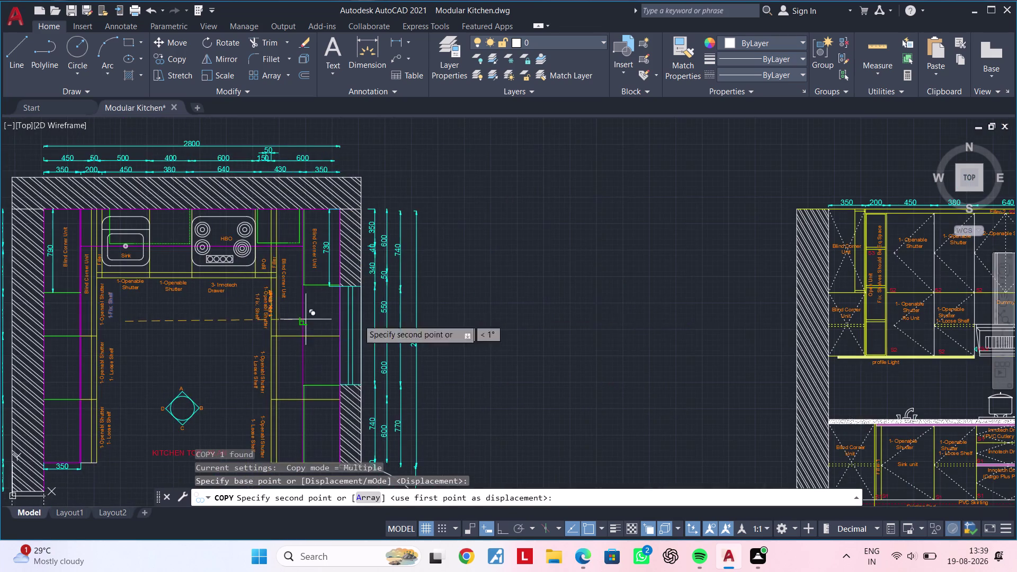
middle_drag(762, 322, 280, 319)
middle_drag(896, 307, 460, 301)
scroll(up, 3)
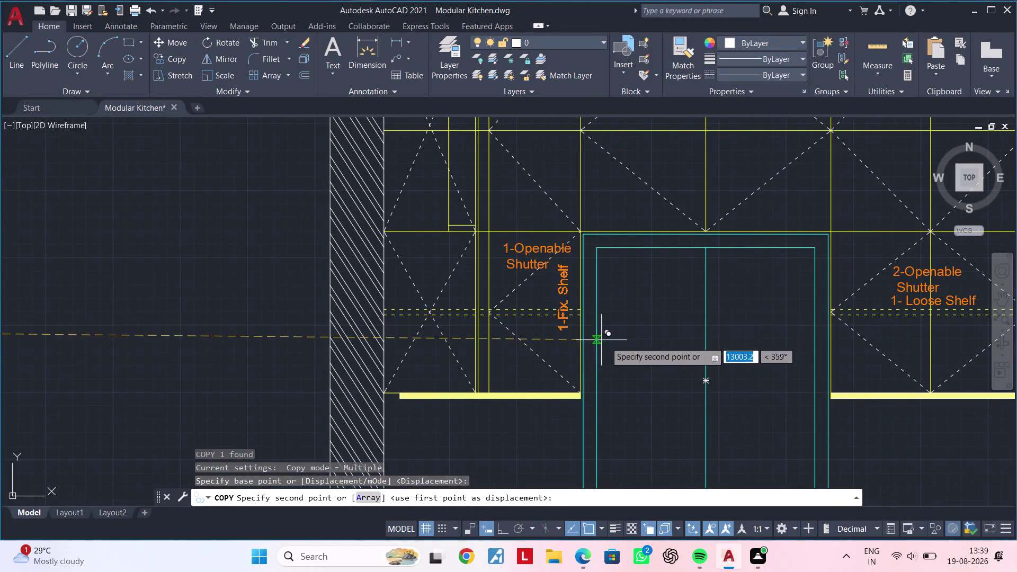
click(675, 364)
key(Escape)
Rotate the copied 1-Fix. Shelf label so it reads horizontally.
click(640, 342)
text(r)
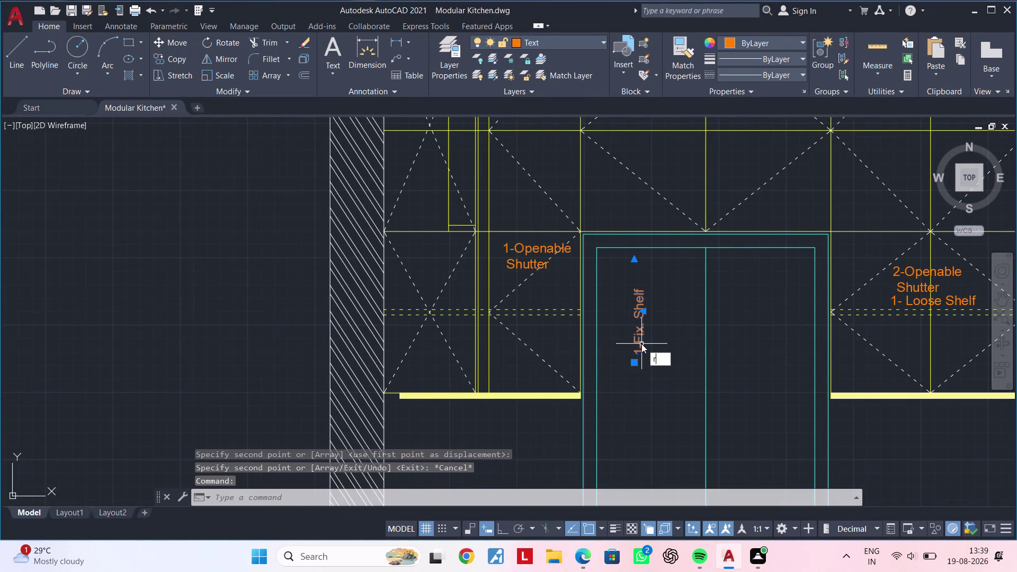
text(o)
key(space)
click(502, 527)
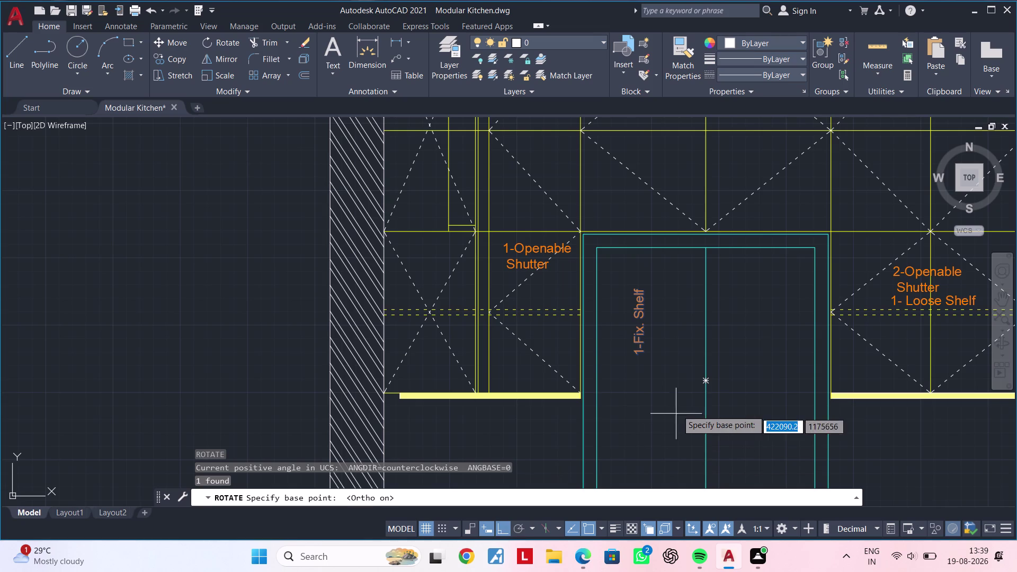
click(663, 390)
click(649, 433)
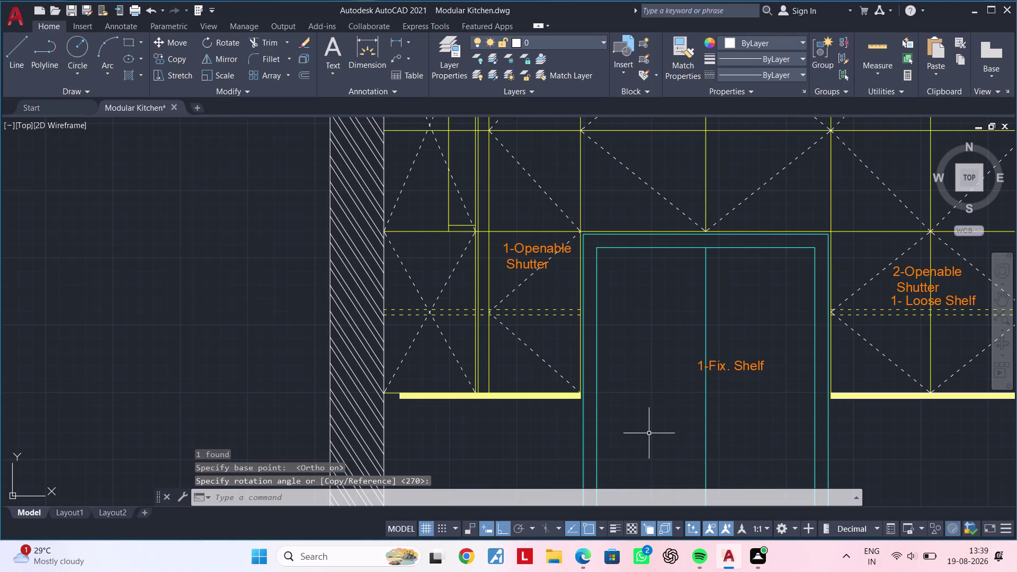
key(Escape)
key(Escape)
Move the 1-Fix. Shelf label beneath the 1-Openable Shutter label.
click(754, 370)
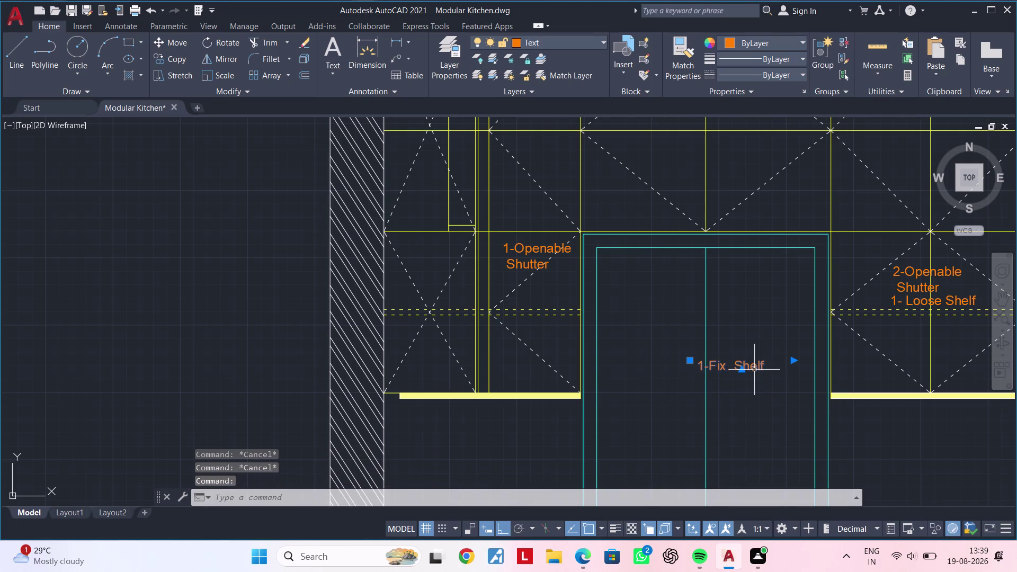
text(m)
key(space)
click(753, 370)
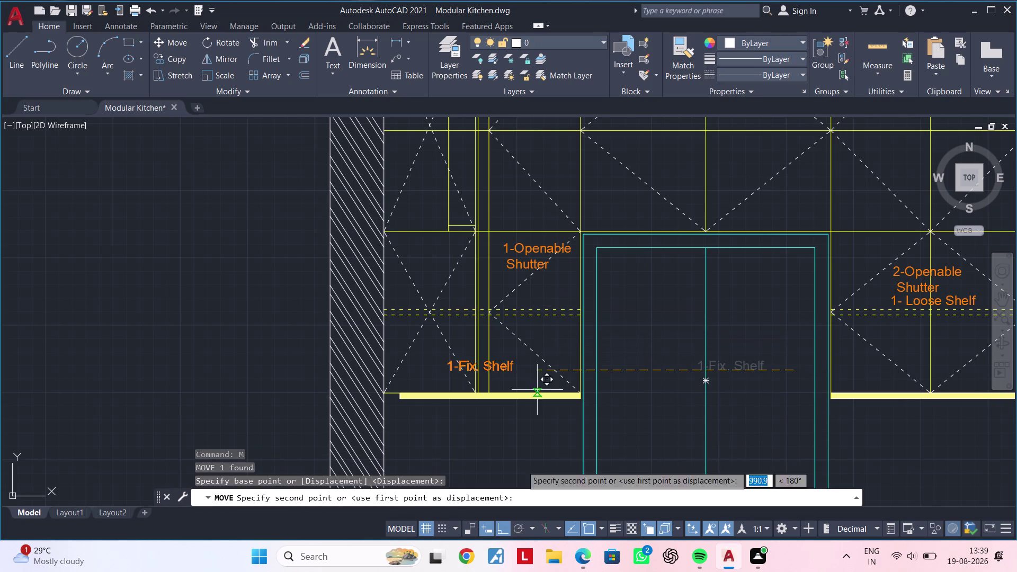
click(508, 518)
click(503, 527)
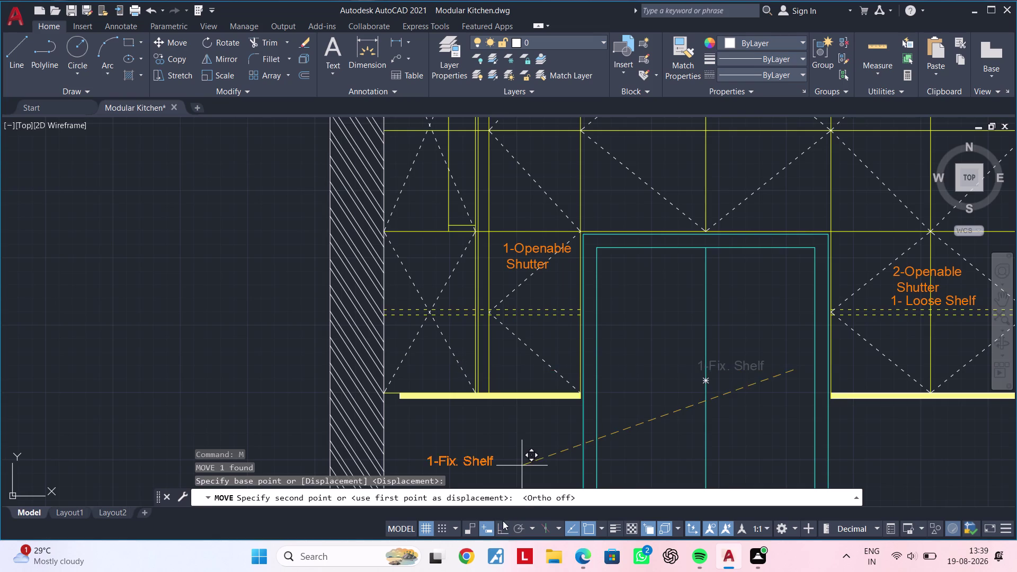
scroll(up, 3)
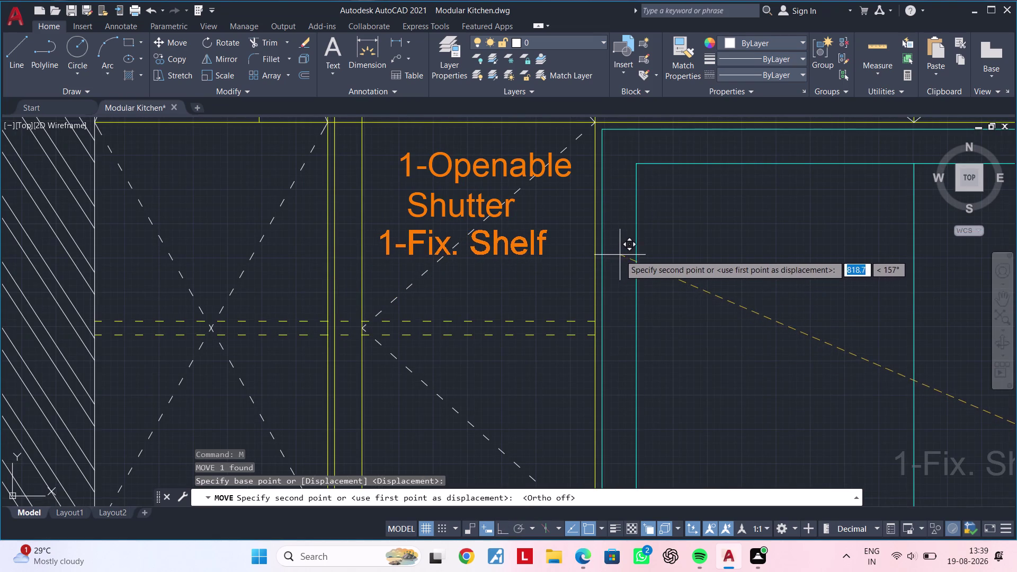
click(619, 255)
key(Escape)
Clear any active command and pan out over both elevations.
middle_drag(528, 354, 576, 361)
scroll(down, 3)
middle_drag(569, 365, 604, 365)
key(Escape)
key(Escape)
key(Escape)
key(Escape)
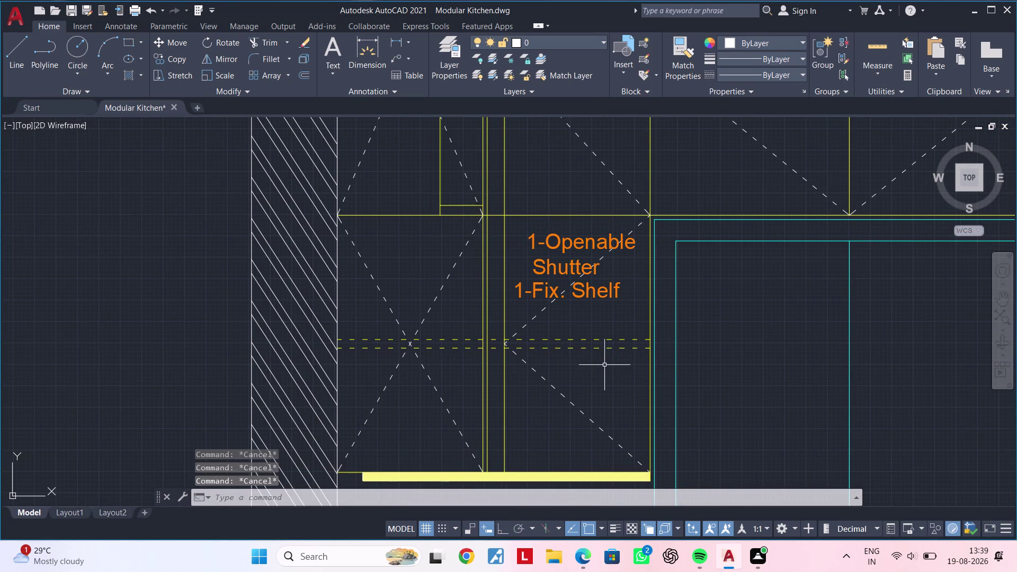
key(Escape)
key(Escape)
scroll(down, 3)
middle_drag(607, 396, 641, 301)
scroll(down, 3)
middle_drag(648, 361, 689, 346)
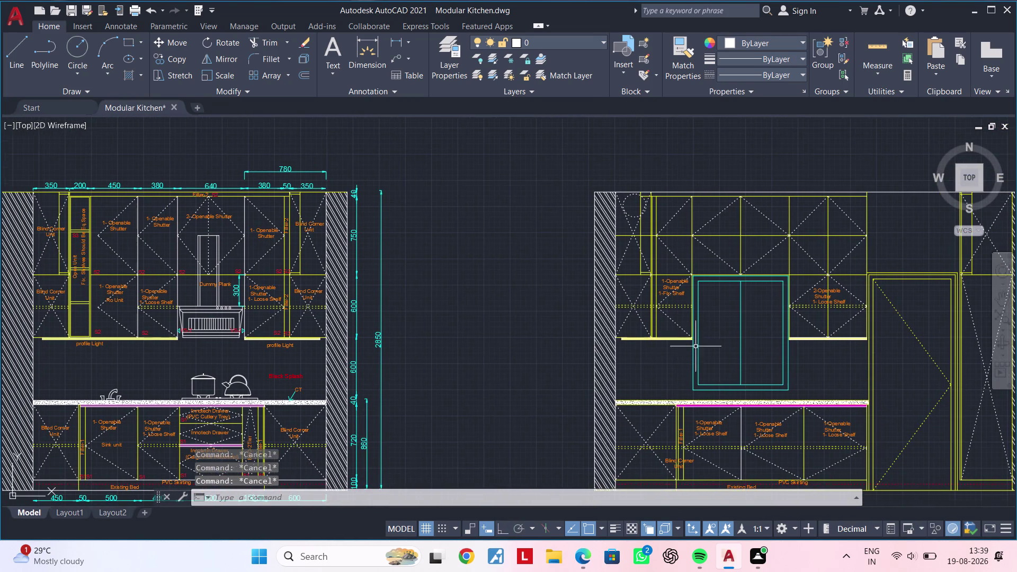
Pan from the new elevation back to the existing elevation's upper cabinets.
middle_drag(516, 370, 598, 360)
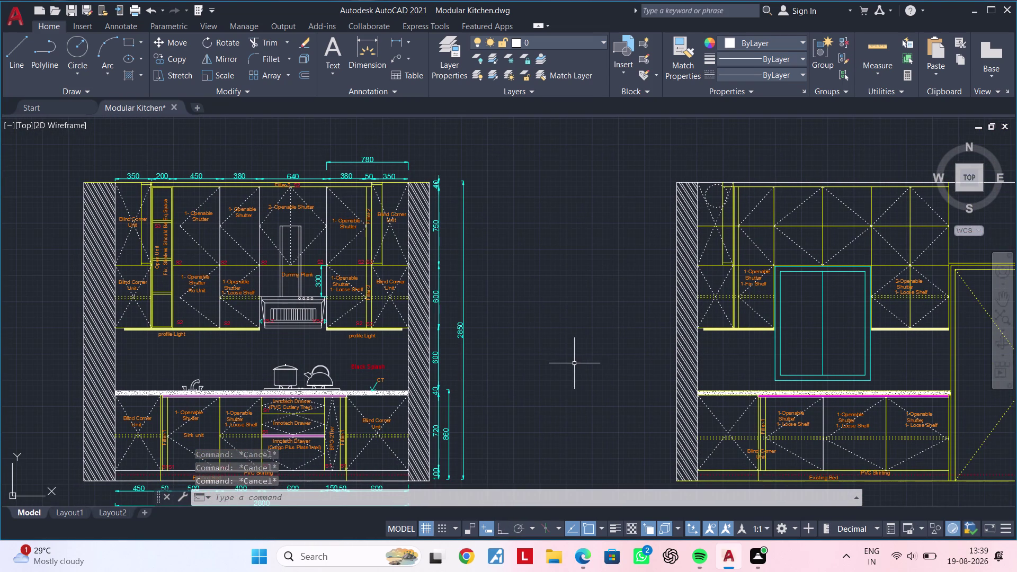
scroll(down, 3)
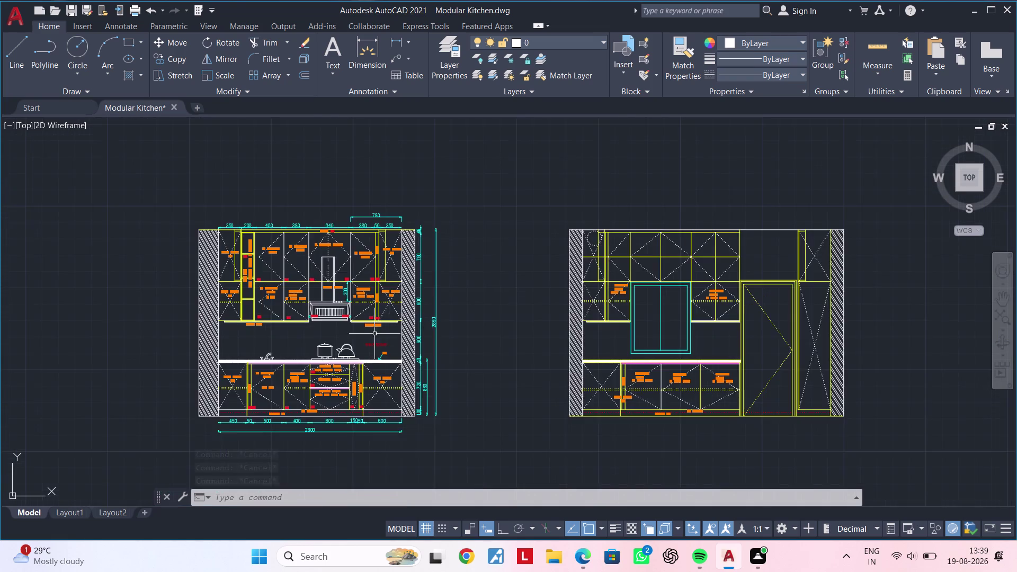
middle_drag(329, 341, 759, 341)
scroll(down, 3)
middle_drag(480, 336, 568, 335)
scroll(up, 3)
scroll(down, 3)
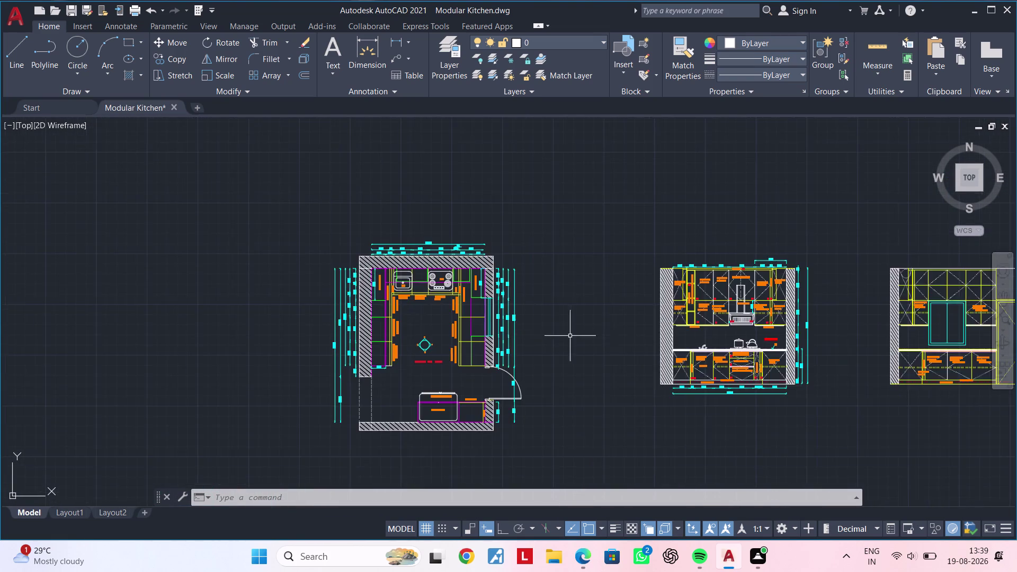
middle_drag(618, 335, 238, 297)
scroll(up, 3)
middle_drag(307, 331, 675, 334)
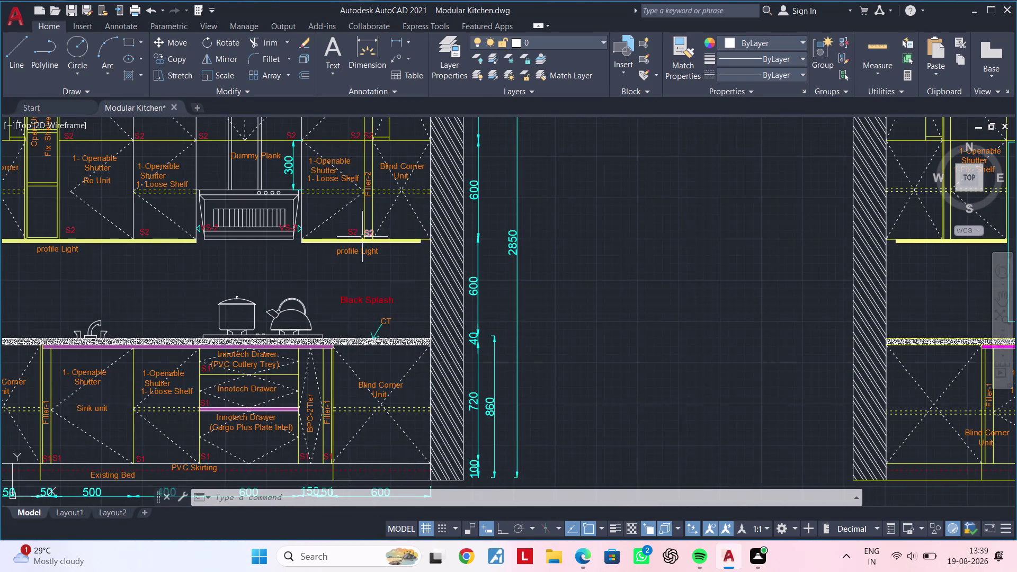
middle_drag(365, 257, 380, 447)
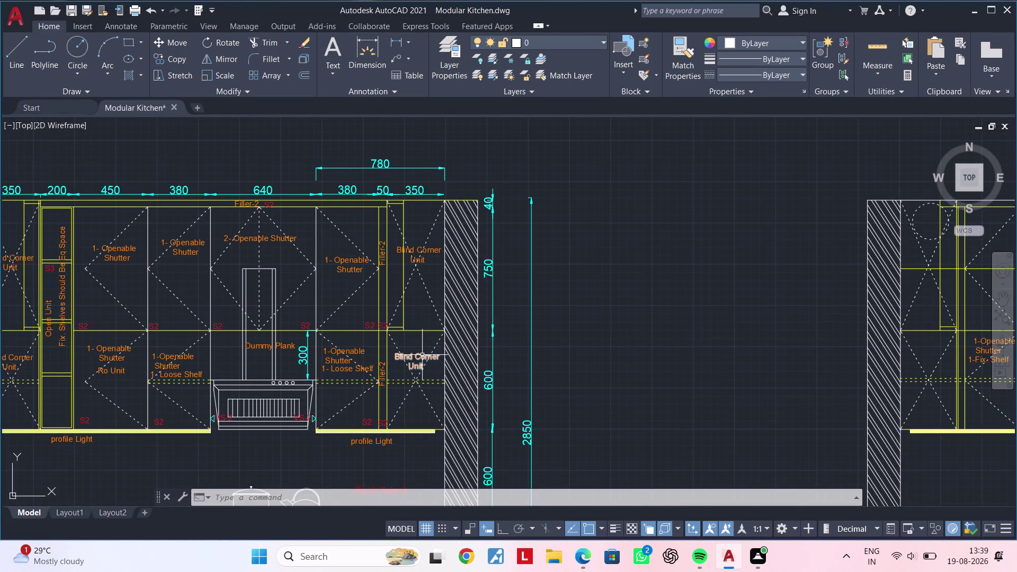
Copy the Blind Corner Unit label into the new elevation's left cabinet below 1-Fix. Shelf.
click(422, 355)
key(c)
key(o)
key(space)
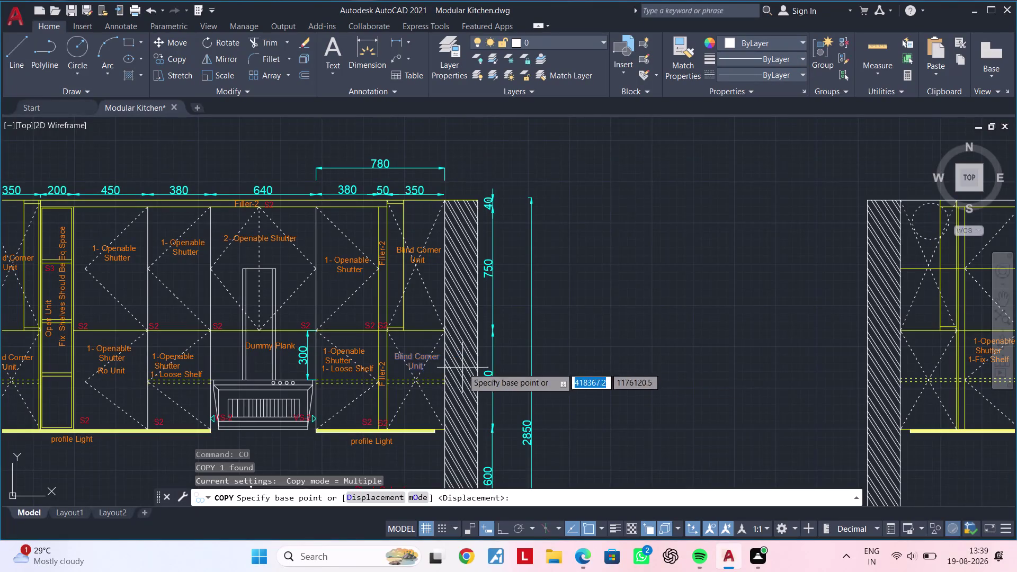
click(406, 358)
middle_drag(873, 373, 582, 345)
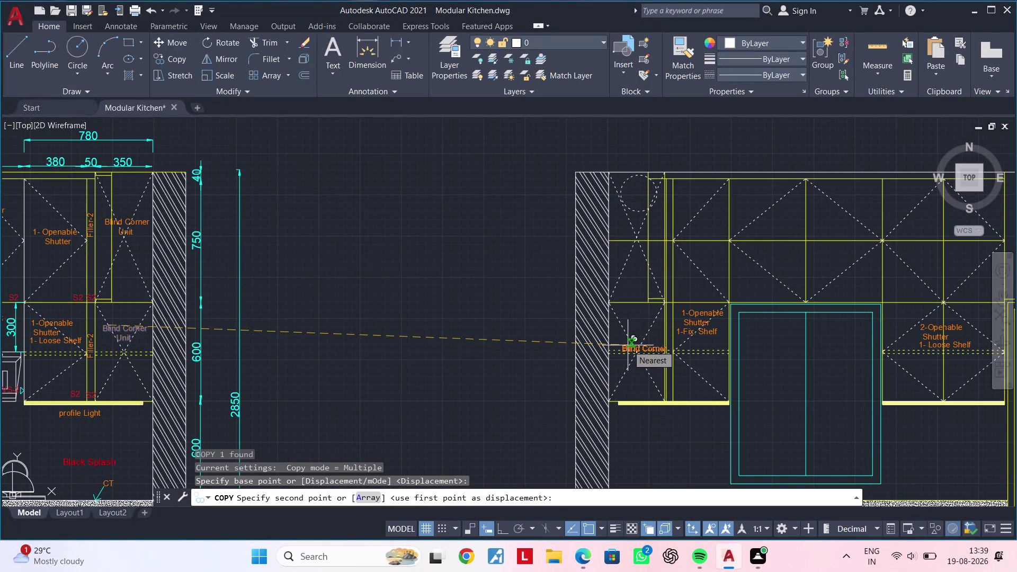
scroll(up, 3)
click(637, 358)
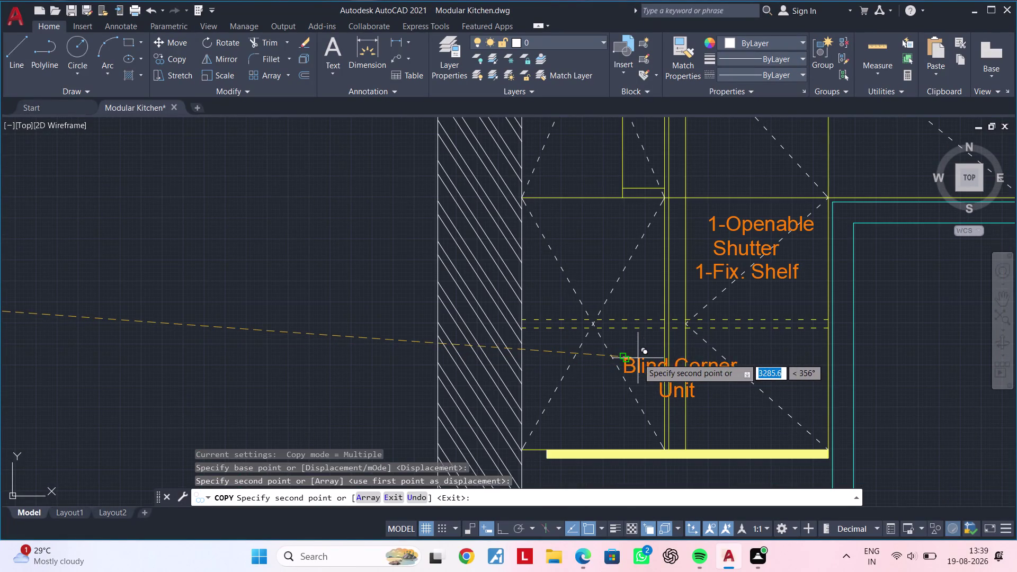
scroll(down, 3)
middle_drag(713, 366, 569, 367)
key(Escape)
key(Escape)
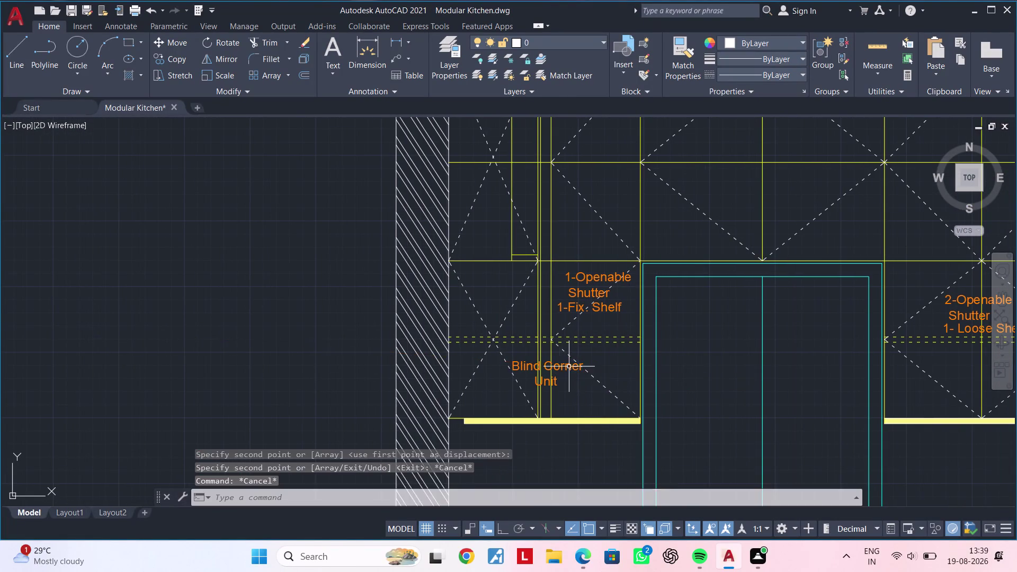
Pan back to the existing elevation and pick a final point for the copied label.
middle_drag(553, 365, 823, 364)
scroll(down, 3)
middle_drag(520, 367, 641, 359)
scroll(up, 3)
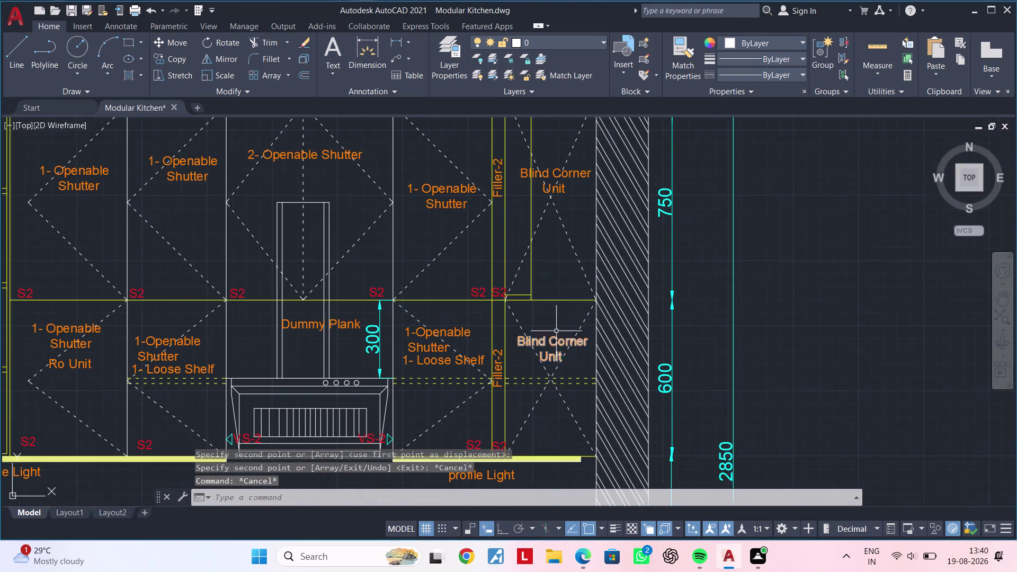
click(500, 189)
Copy the Filler-2 label from the first elevation onto the second elevation's filler strip.
key(c)
key(o)
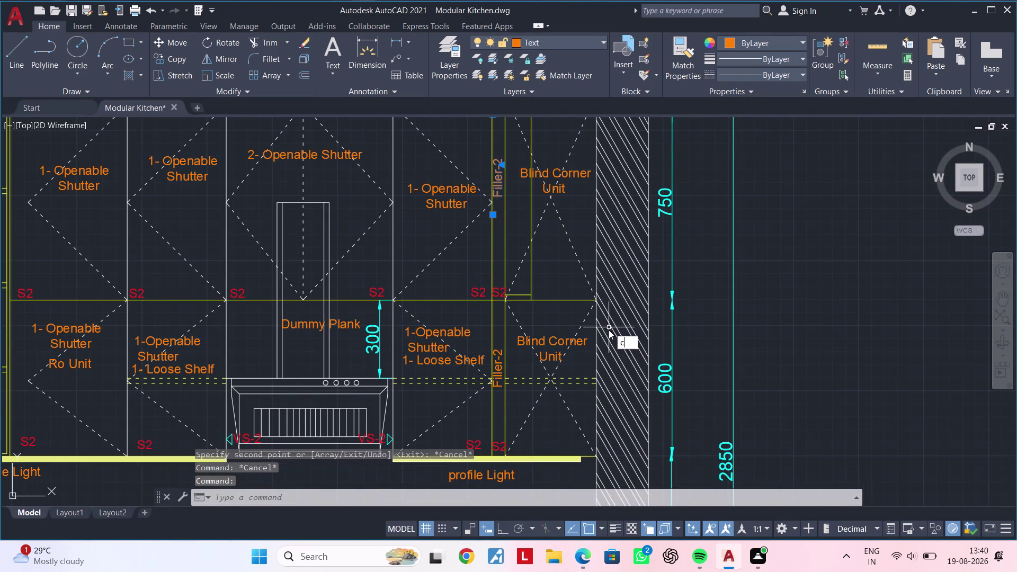
key(space)
click(500, 199)
scroll(down, 3)
middle_drag(799, 334, 638, 323)
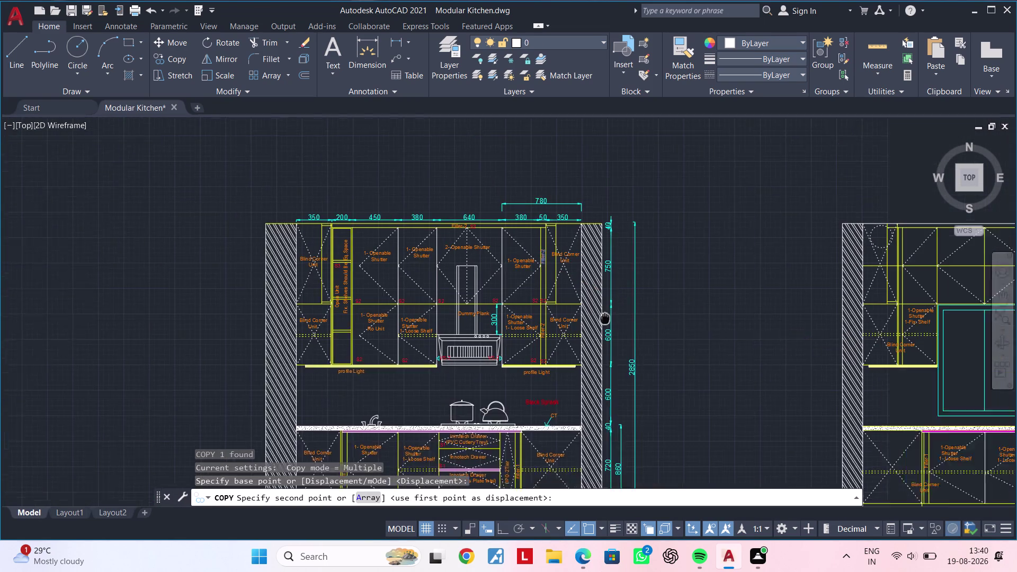
middle_drag(638, 323, 381, 296)
middle_drag(639, 325, 575, 323)
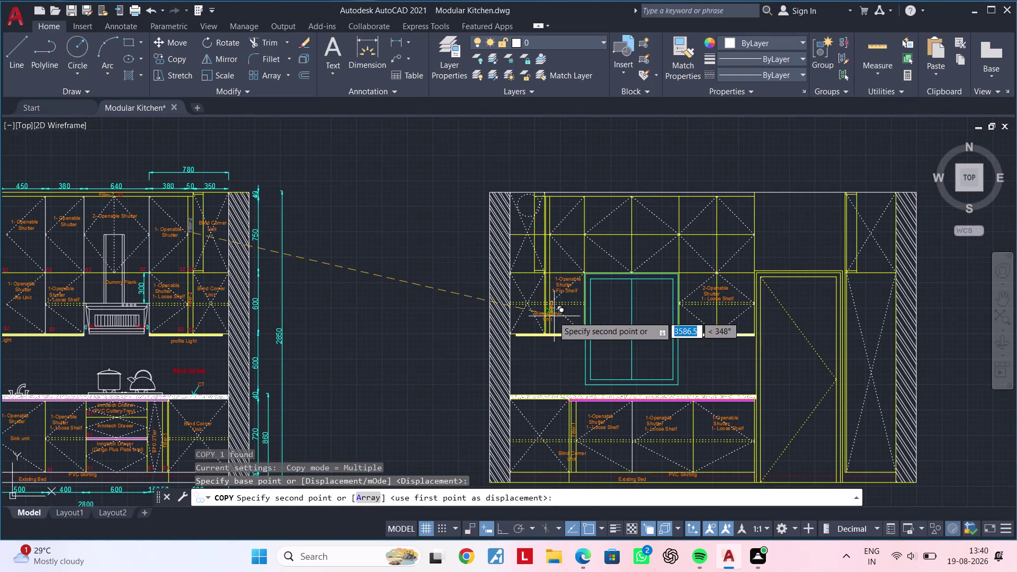
scroll(up, 3)
middle_drag(543, 266, 530, 458)
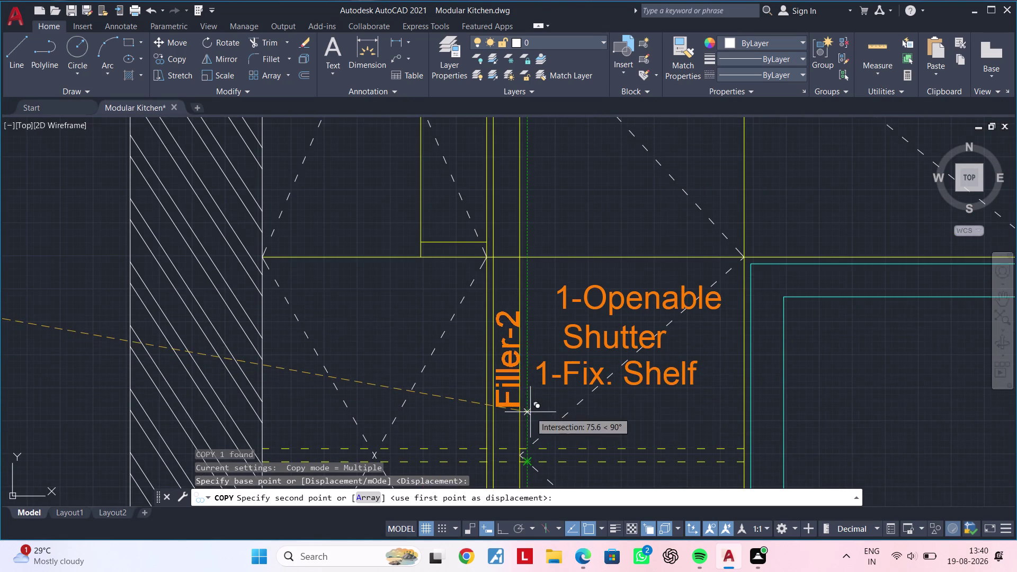
click(530, 411)
Place another Filler-2 copy on the upper filler strip and end the copy.
middle_drag(560, 331, 532, 571)
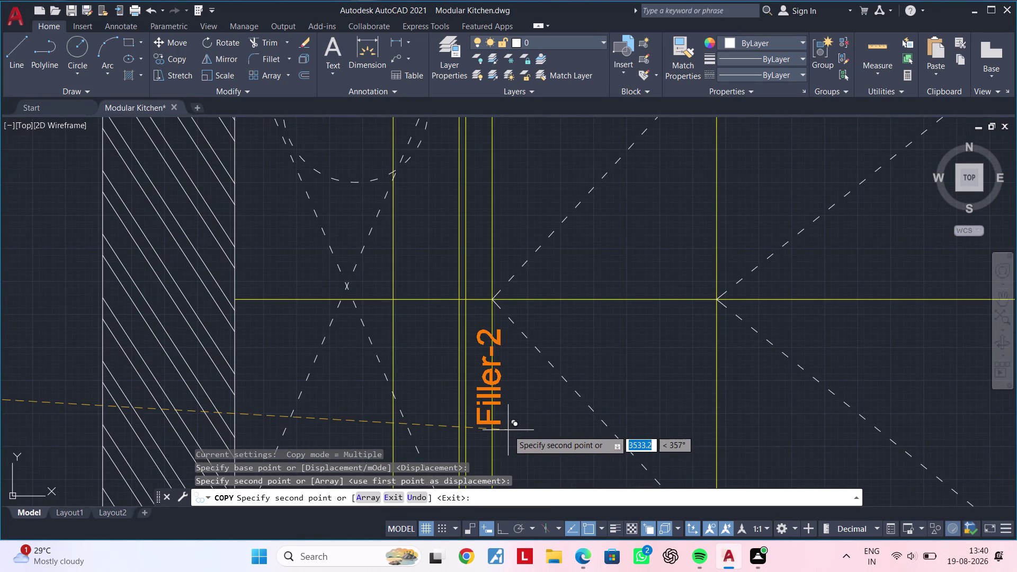
middle_drag(501, 420, 498, 461)
scroll(down, 3)
middle_click(498, 416)
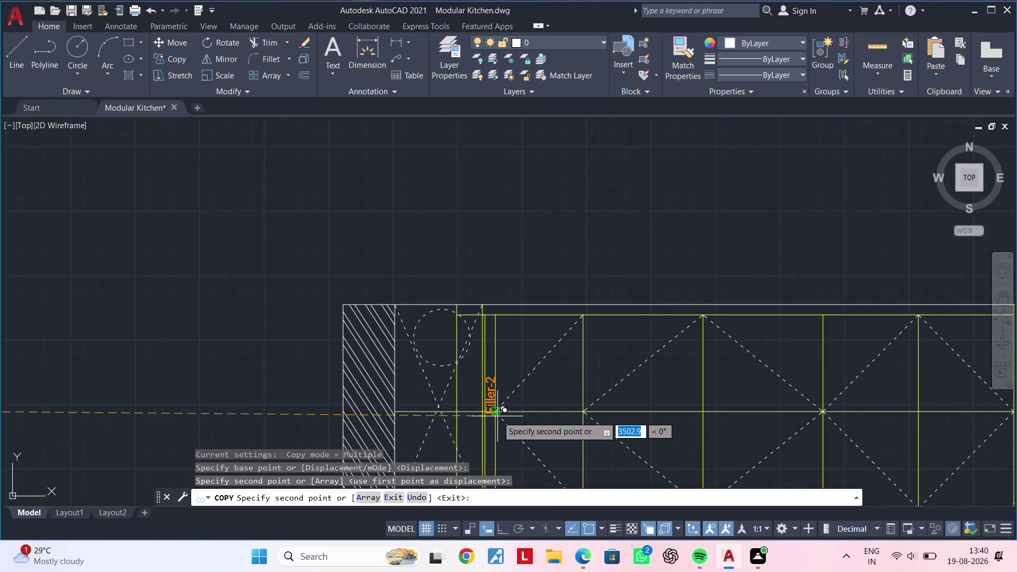
scroll(up, 3)
scroll(down, 3)
middle_drag(494, 423, 495, 368)
scroll(up, 3)
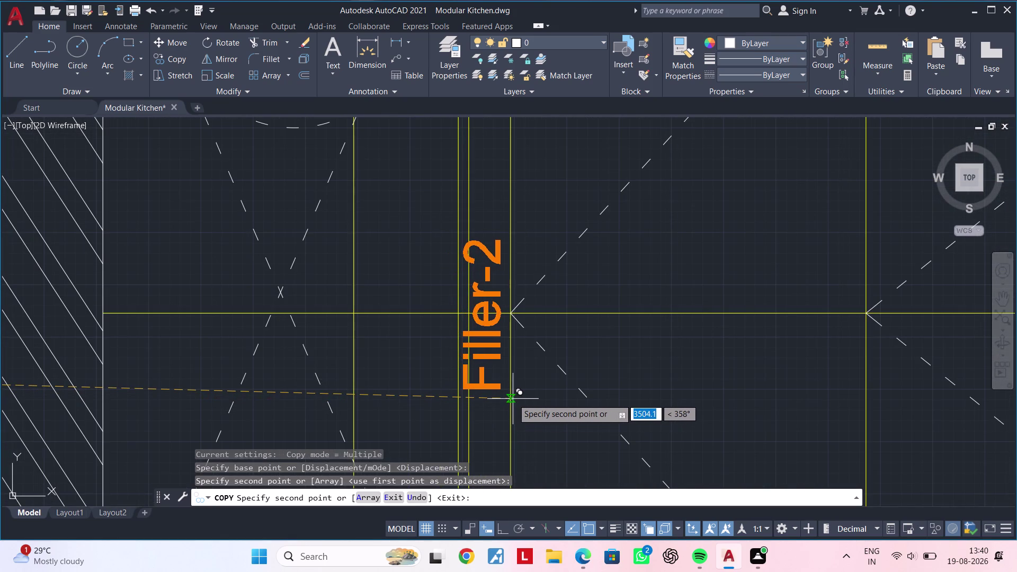
click(518, 398)
key(Escape)
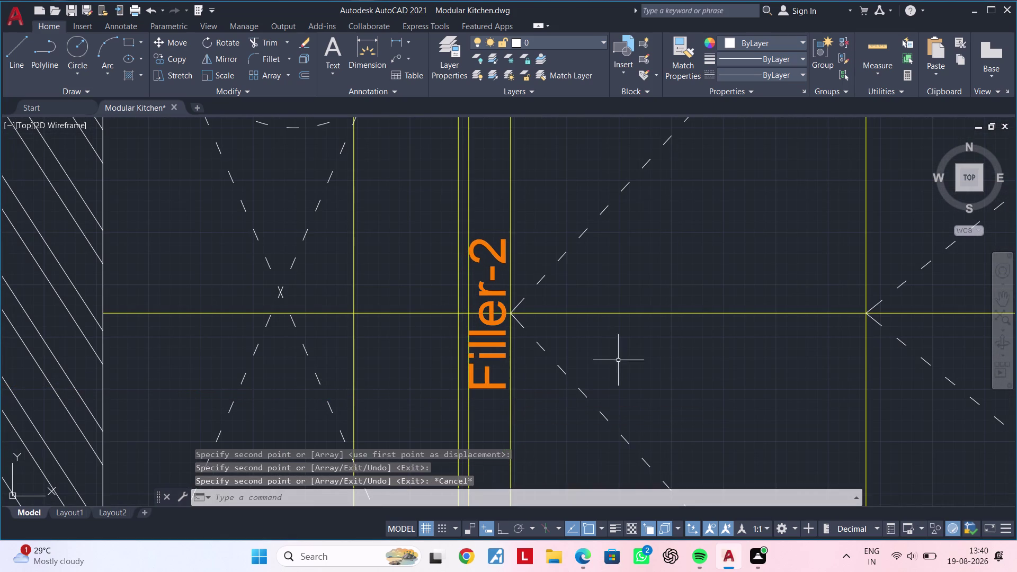
Delete the extra Filler-2 copy and clear any active commands.
click(639, 312)
key(Delete)
scroll(down, 3)
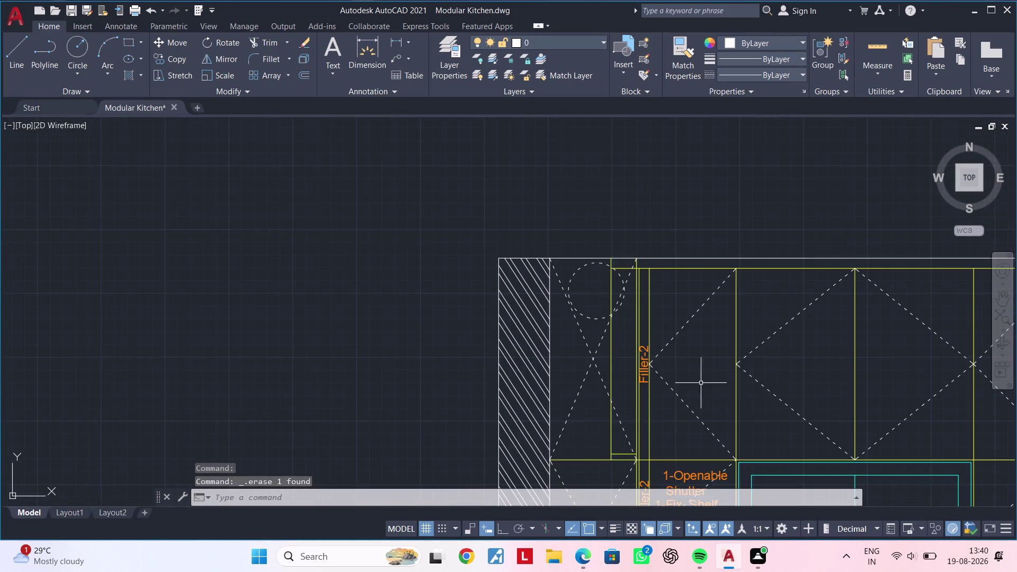
middle_drag(767, 396, 400, 317)
scroll(down, 3)
middle_drag(525, 336, 431, 319)
key(Escape)
key(Escape)
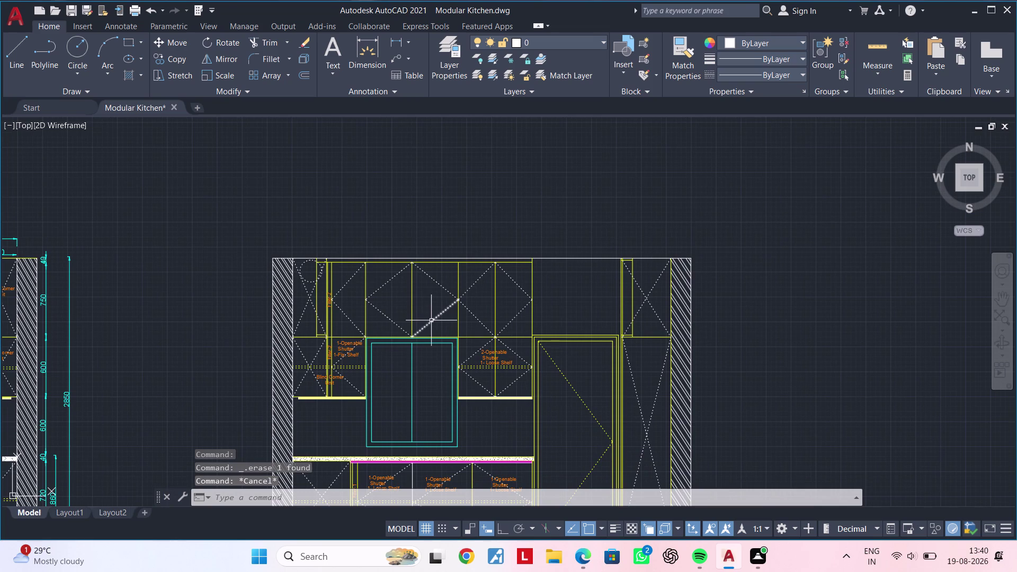
key(Escape)
key(Escape)
Start copying the first elevation's 1- Openable Shutter label with CO.
key(Escape)
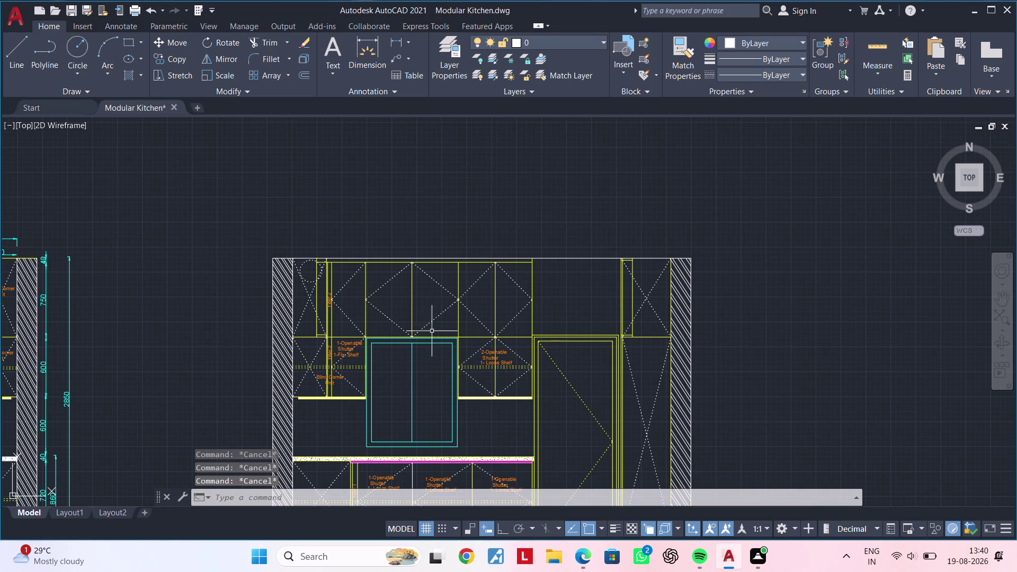
middle_drag(419, 332, 543, 332)
middle_drag(510, 331, 586, 332)
middle_drag(504, 329, 589, 326)
scroll(up, 3)
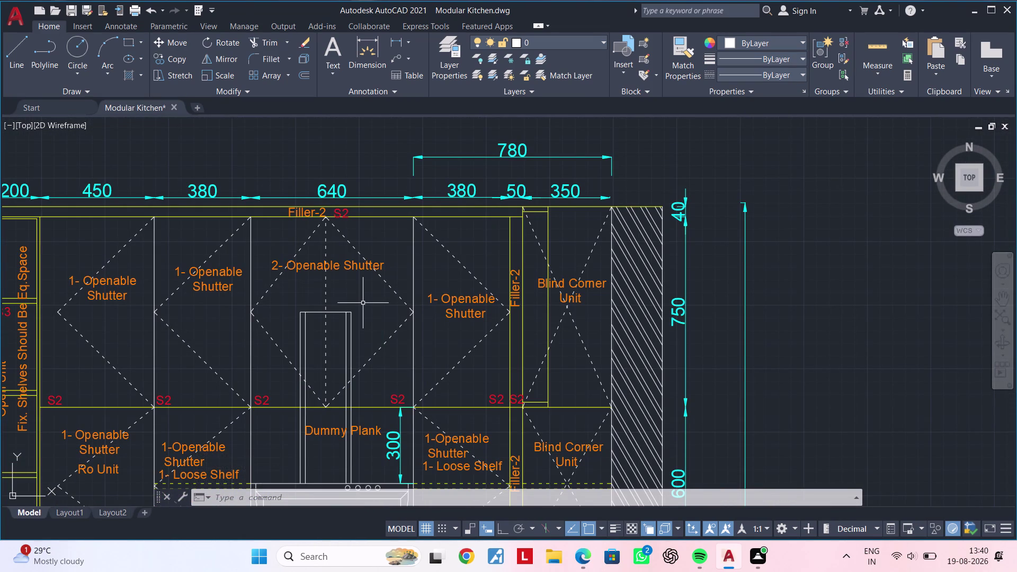
click(228, 290)
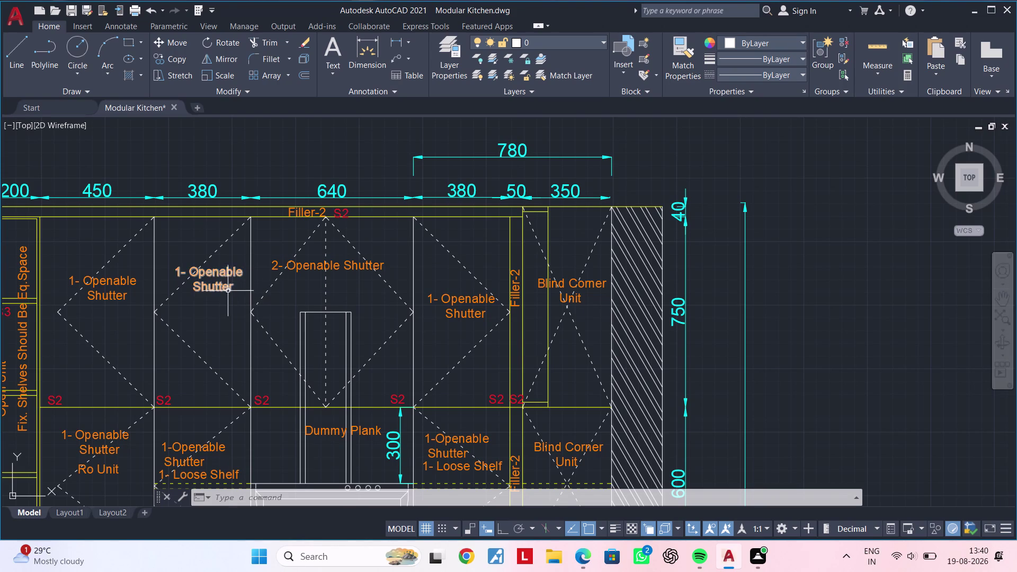
key(c)
key(o)
key(space)
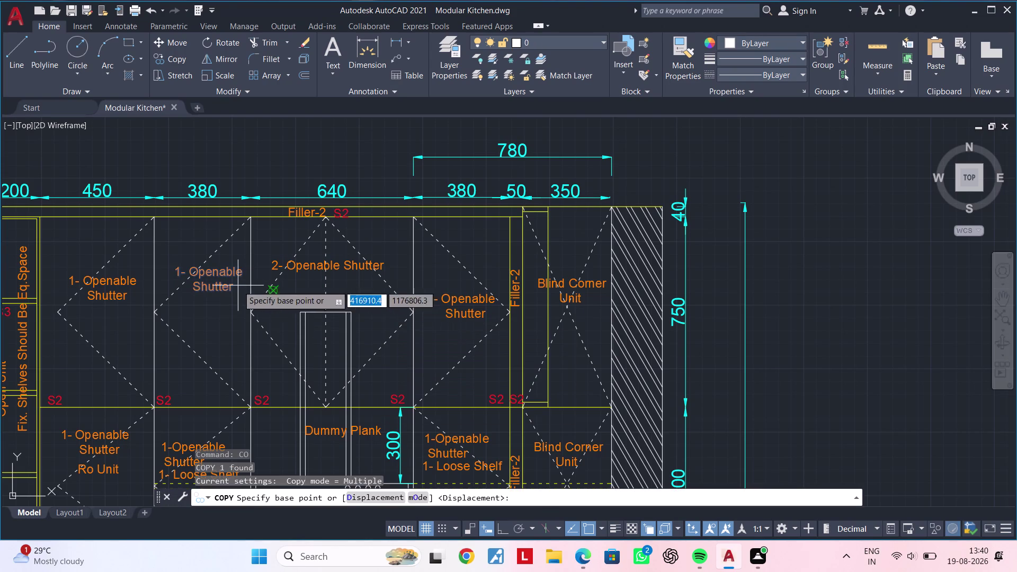
click(227, 283)
scroll(down, 3)
middle_drag(890, 327, 349, 306)
middle_drag(675, 307, 495, 304)
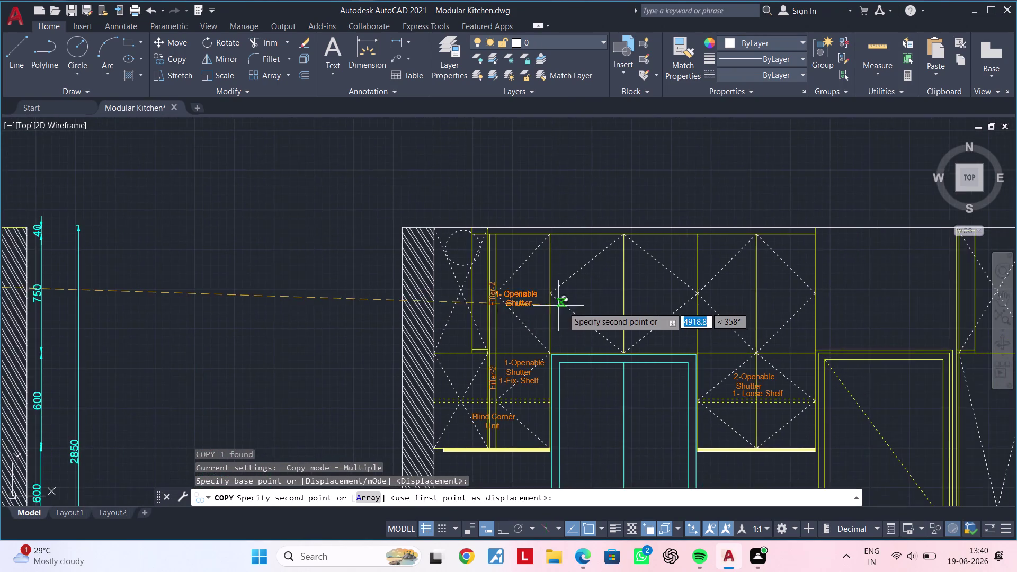
scroll(up, 3)
Place 1- Openable Shutter copies on the second elevation's three upper cabinets.
click(562, 285)
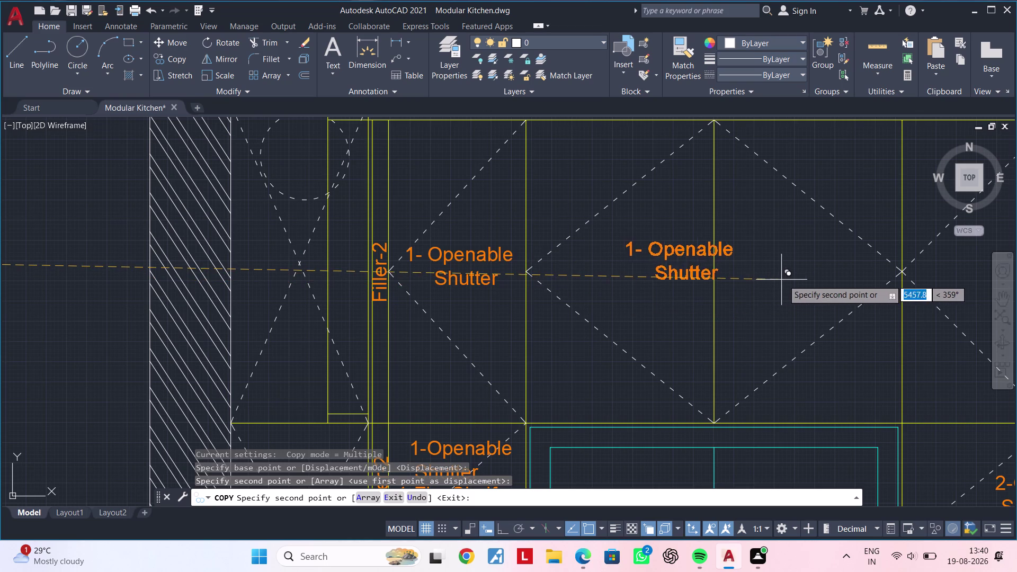
click(802, 279)
middle_drag(893, 293, 231, 273)
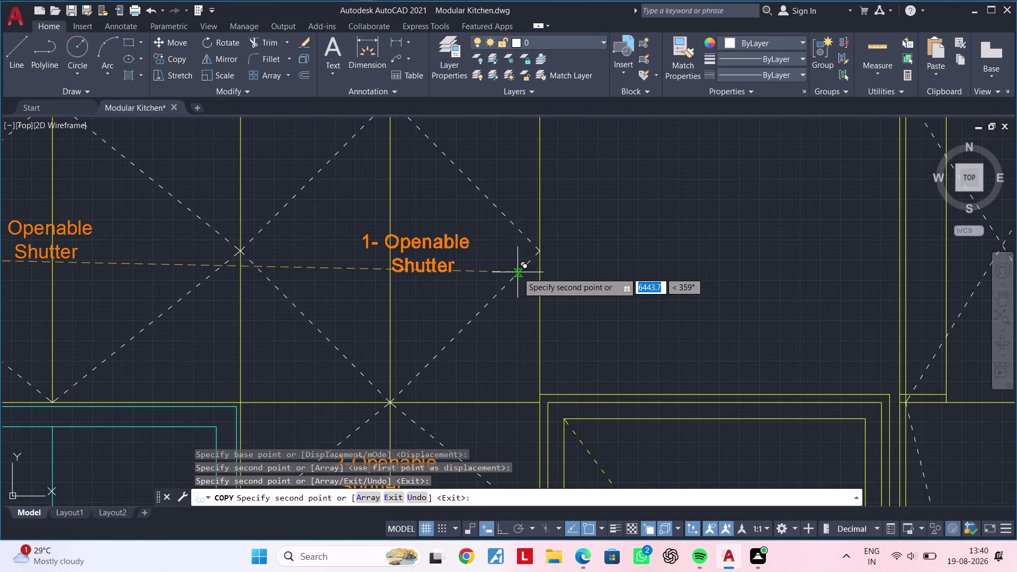
click(492, 261)
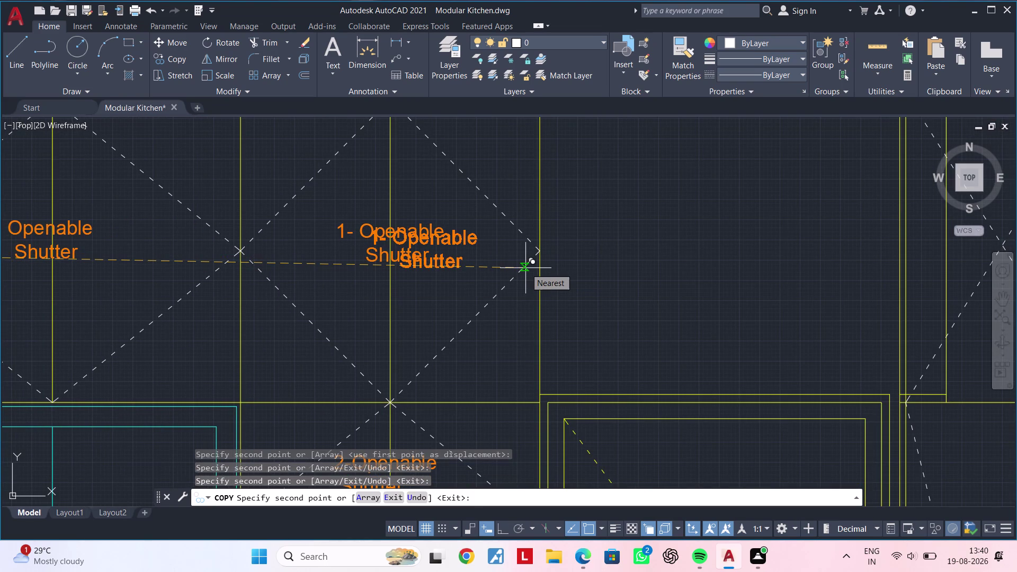
key(Escape)
key(Escape)
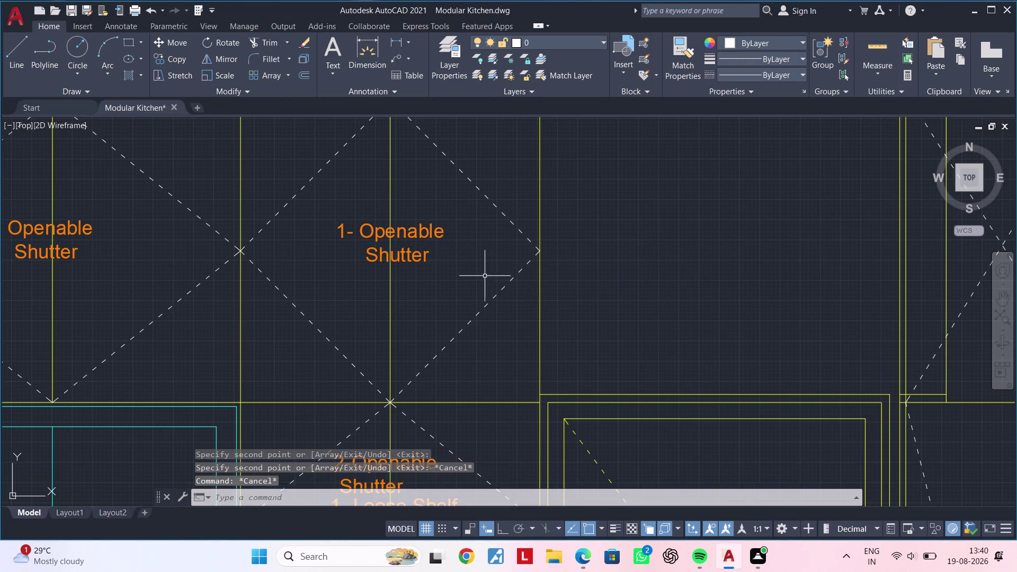
Change the middle upper cabinet label to 2- Openable Shutter.
middle_drag(481, 276, 814, 282)
key(Escape)
double_click(356, 236)
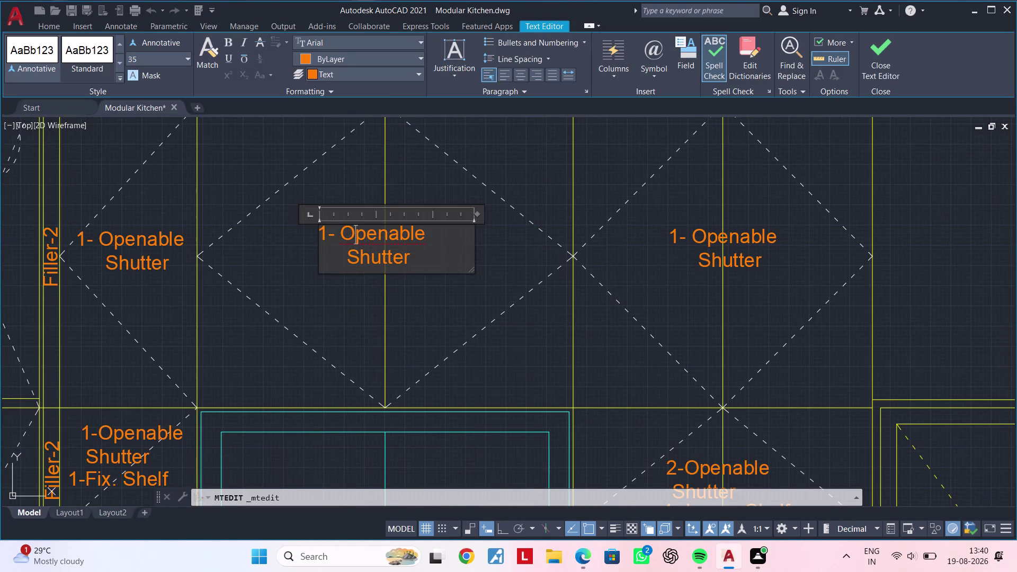
click(327, 236)
key(BackSpace)
key(2)
click(446, 293)
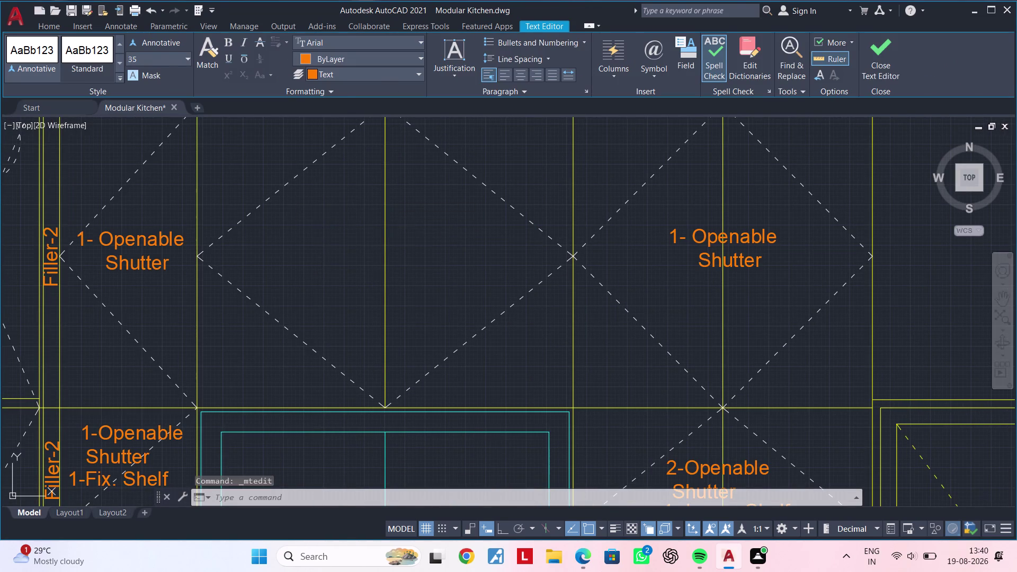
Change the right upper cabinet label to 2- Openable Shutter.
double_click(675, 240)
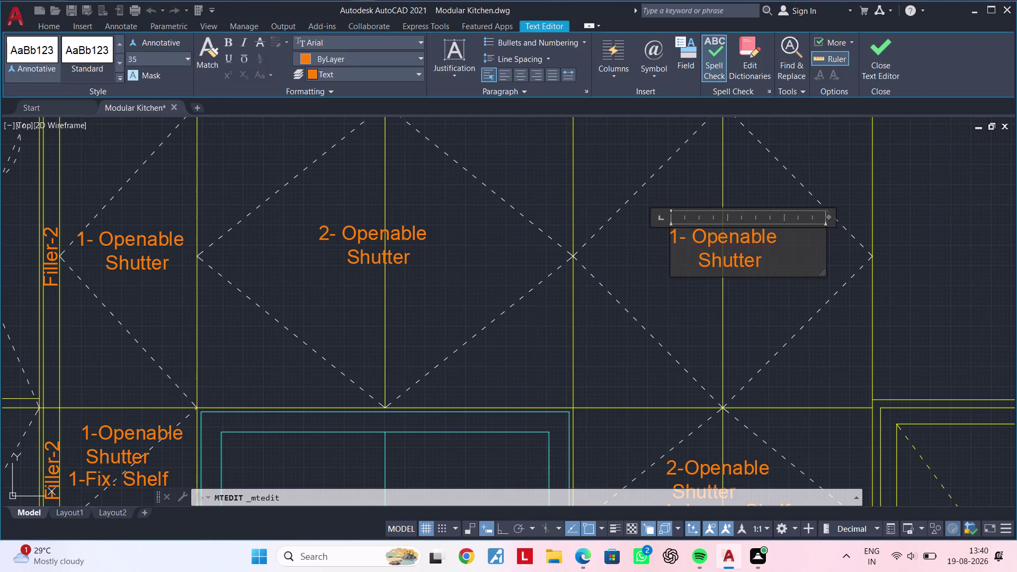
key(BackSpace)
key(2)
click(692, 299)
scroll(down, 3)
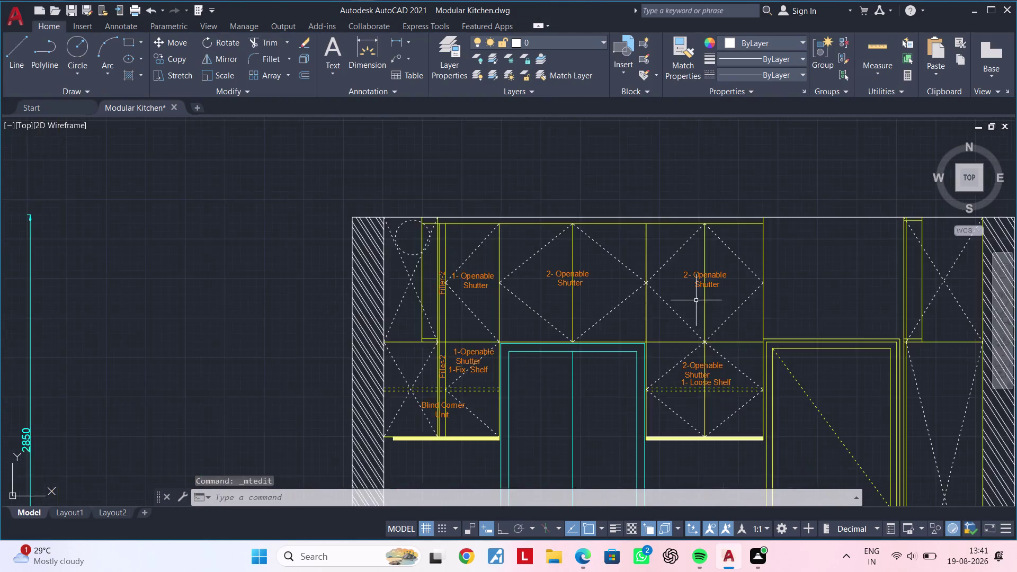
scroll(down, 3)
middle_drag(706, 303, 481, 252)
key(Escape)
key(Escape)
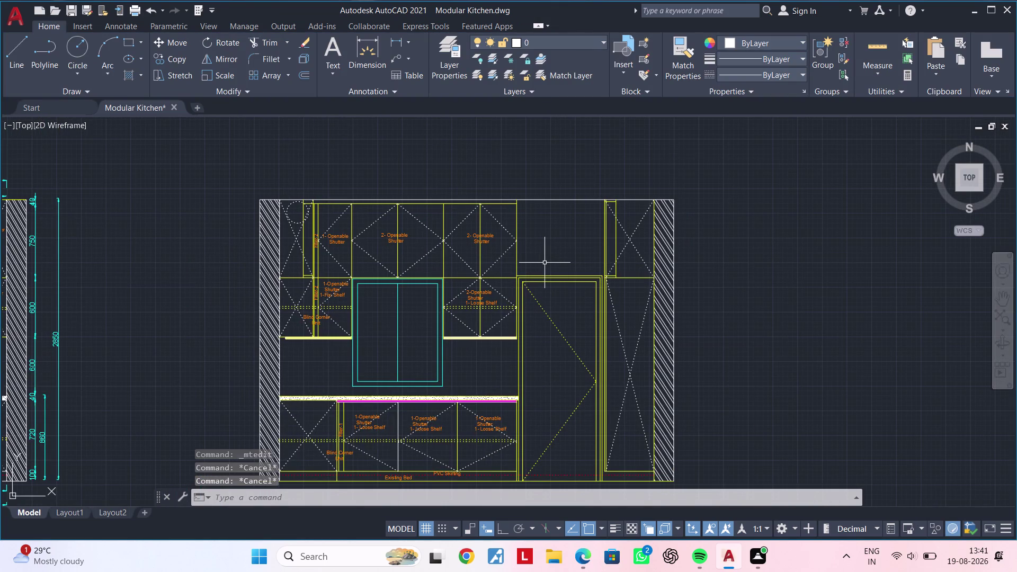
key(Escape)
key(Escape)
middle_drag(558, 286, 611, 236)
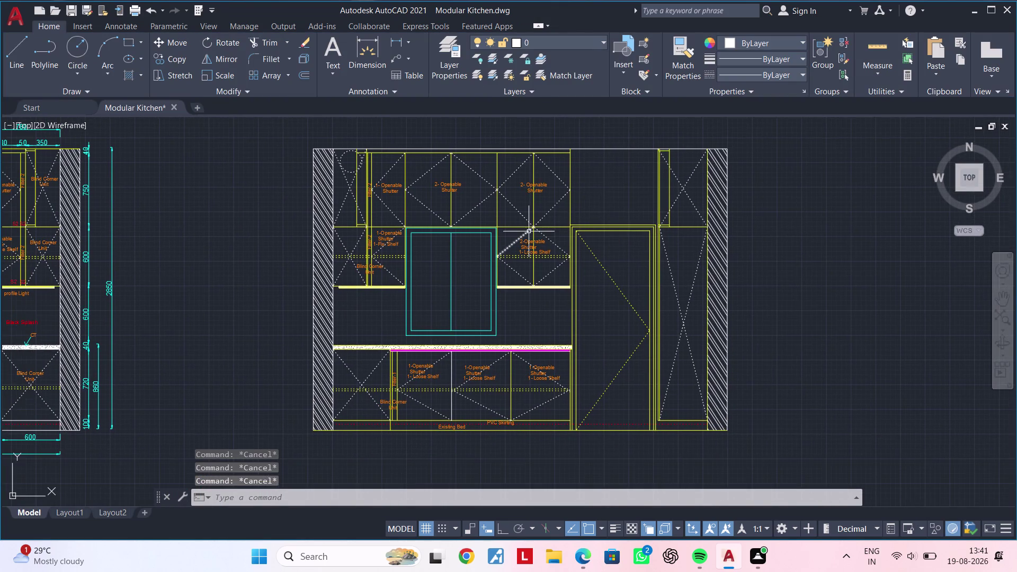
middle_drag(528, 232, 599, 234)
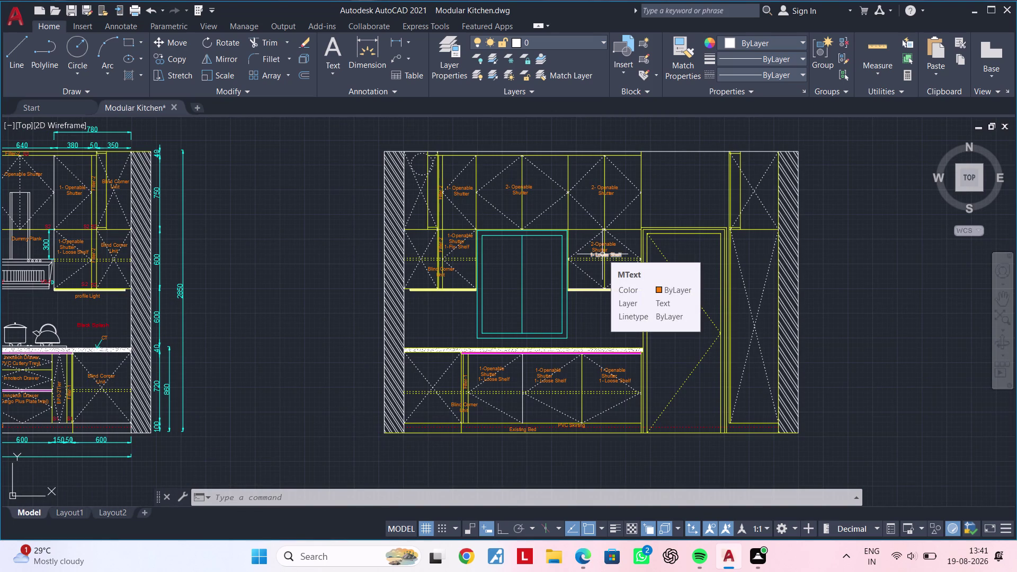
Copy the profile Light label onto the second elevation's left wall unit.
middle_drag(336, 319, 514, 319)
scroll(up, 3)
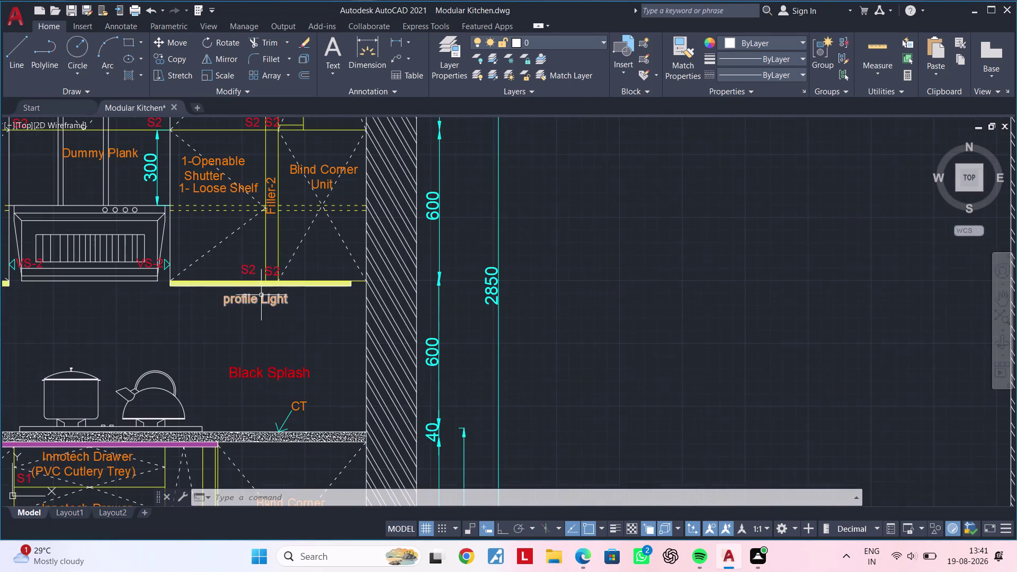
click(251, 300)
text(co)
key(space)
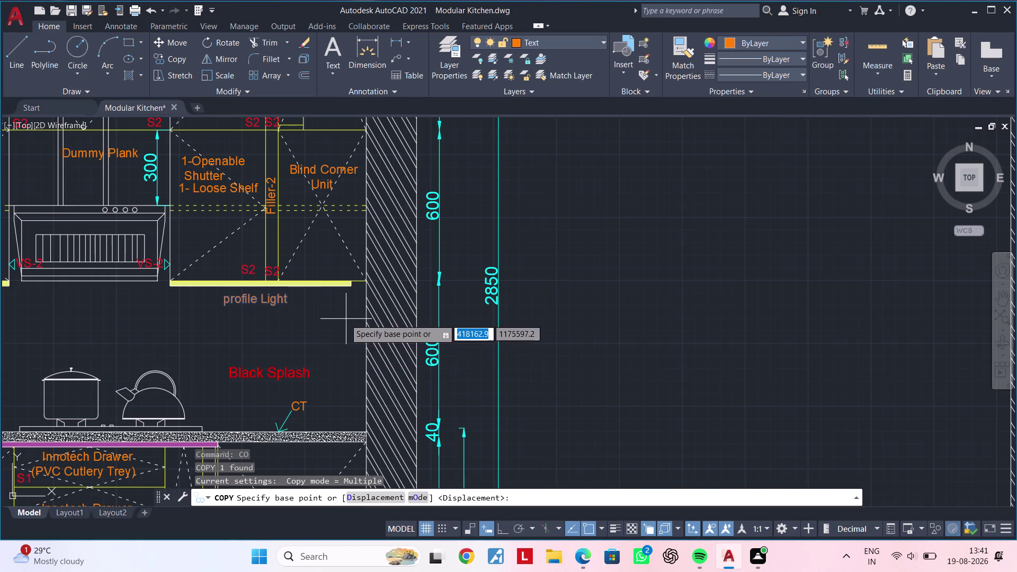
drag(258, 300, 280, 299)
middle_drag(713, 308, 229, 313)
scroll(up, 3)
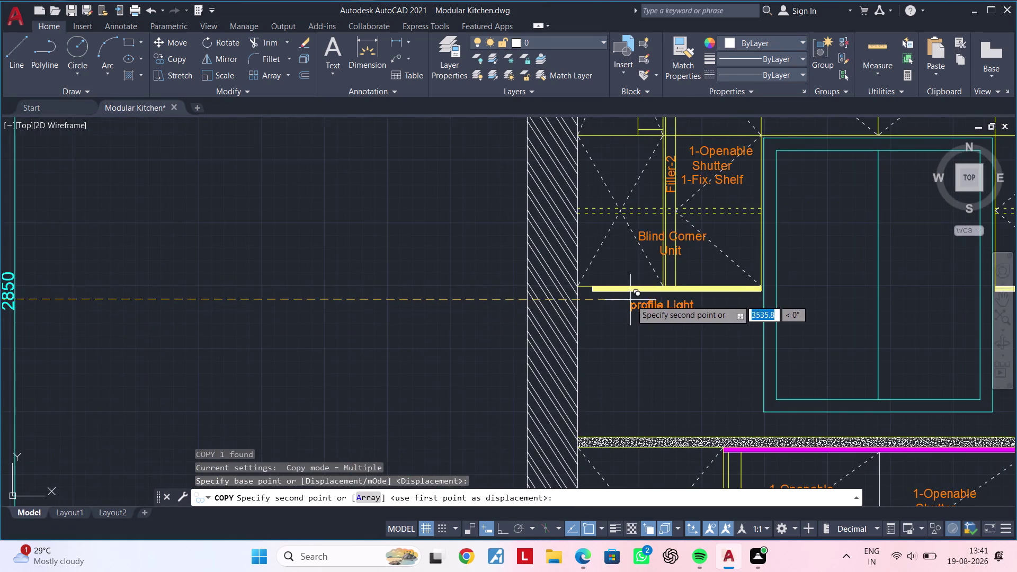
scroll(up, 3)
click(645, 286)
Place two more profile Light copies under the right wall unit.
scroll(down, 3)
middle_drag(809, 346, 341, 346)
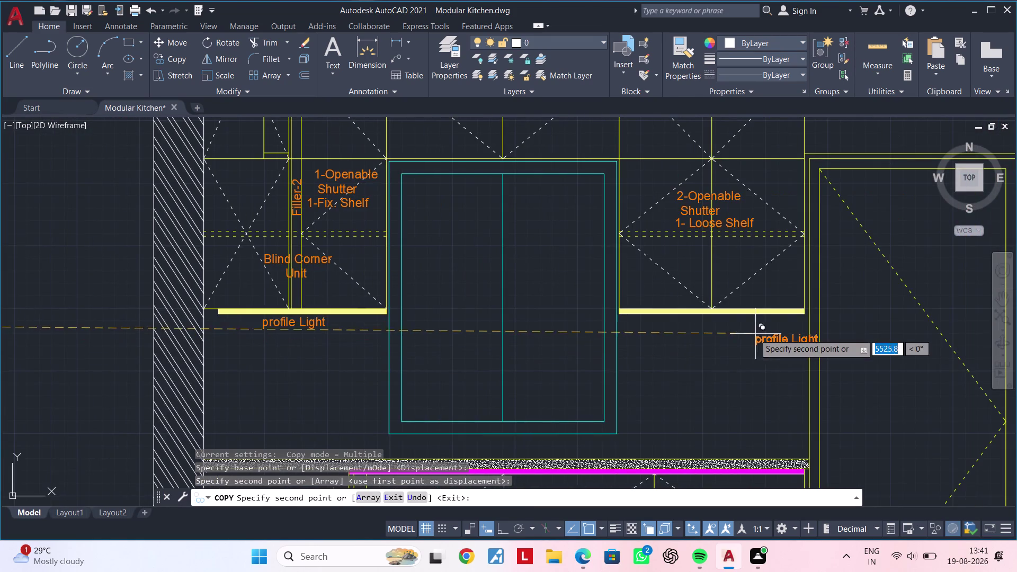
scroll(up, 3)
click(661, 313)
scroll(down, 3)
middle_drag(689, 341, 640, 370)
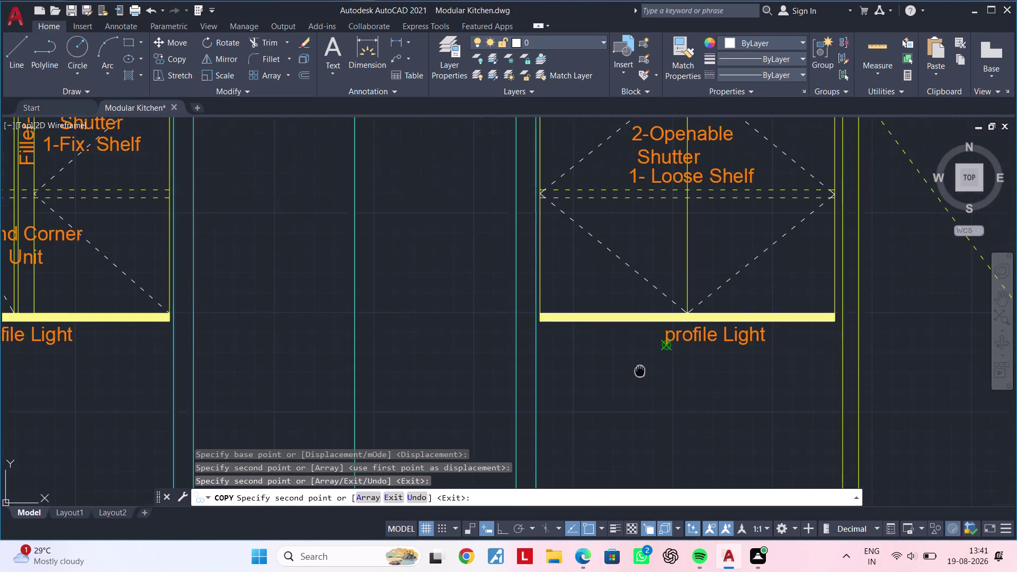
middle_drag(639, 371, 566, 428)
click(534, 305)
key(Escape)
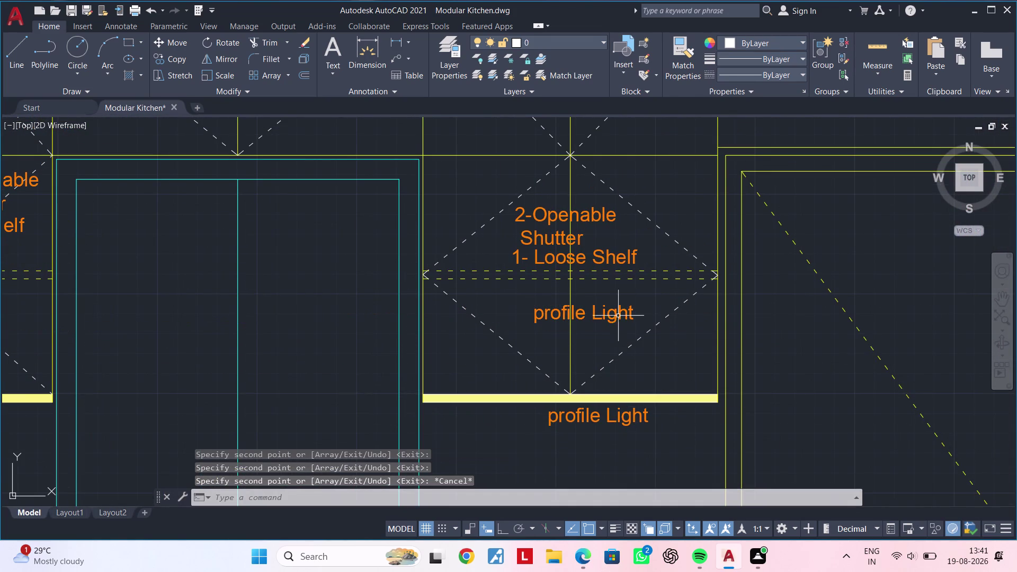
Erase the profile Light wording from the copied label under 1- Loose Shelf.
double_click(618, 316)
click(635, 314)
key(BackSpace)
key(BackSpace)
key(BackSpace)
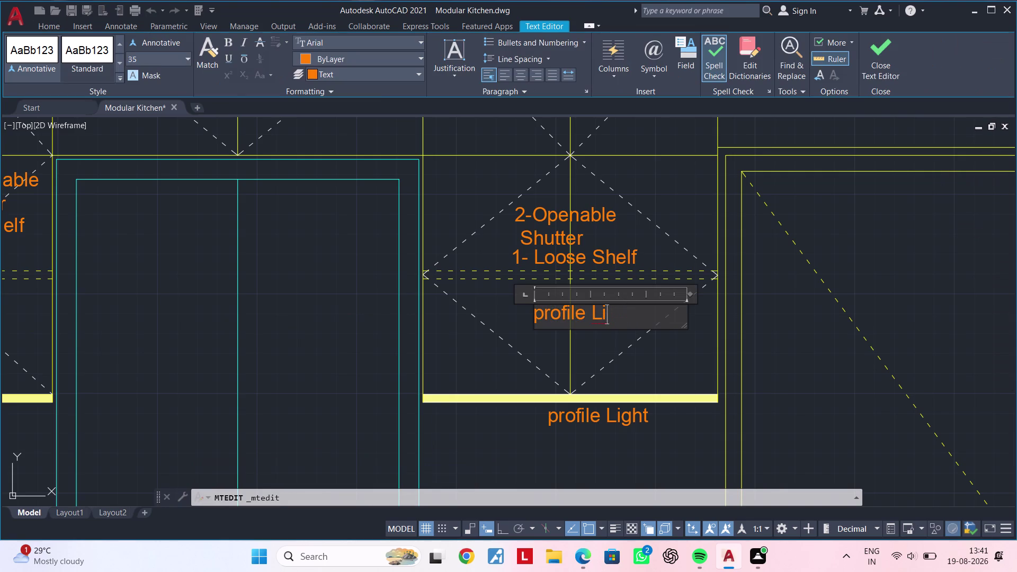
key(BackSpace)
key(BackSpace)
key(BackSpace)
key(BackSpace)
key(BackSpace)
key(BackSpace)
key(BackSpace)
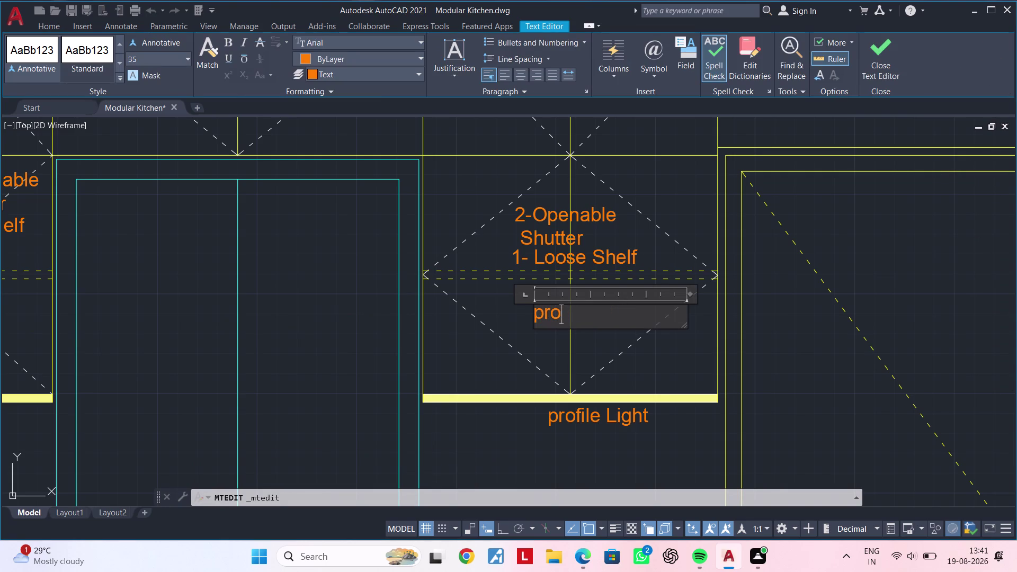
Type D-350mm as the new depth label and close the text editor.
key(BackSpace)
key(BackSpace)
key(BackSpace)
key(shift+d)
key(minus)
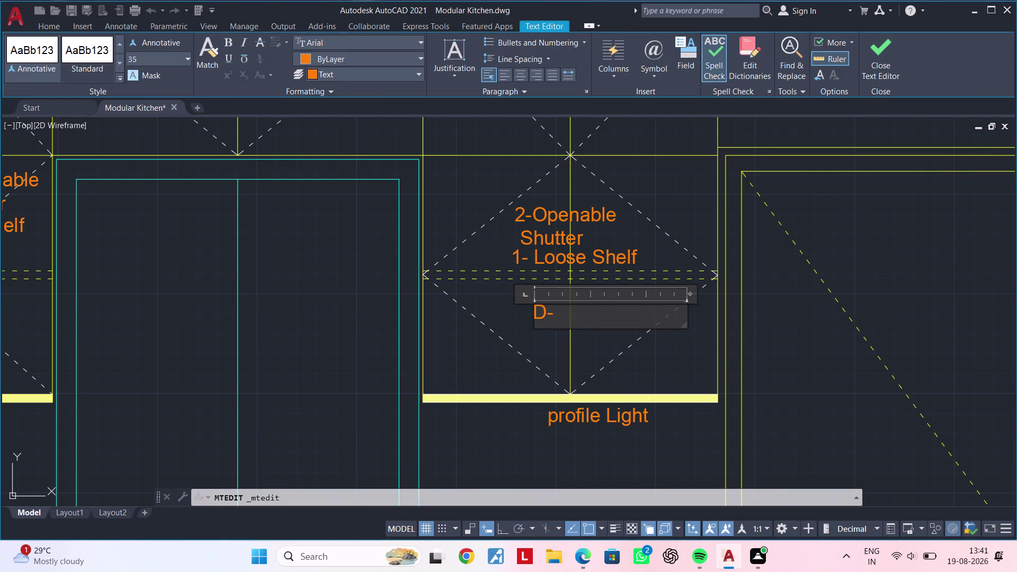
text(350)
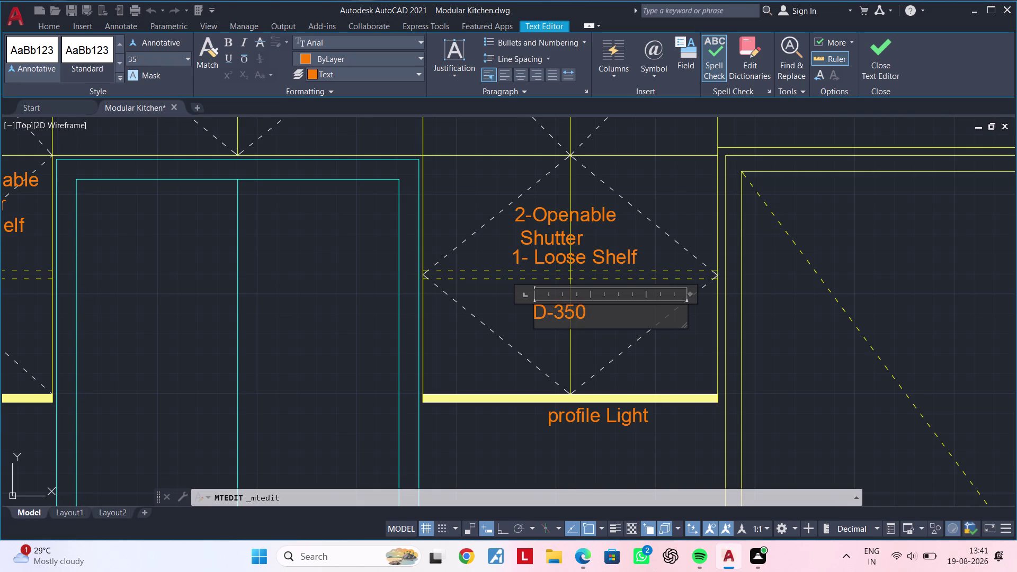
text(mm)
click(644, 366)
Pan across the elevation and cancel any pending commands.
middle_drag(650, 364, 652, 304)
scroll(down, 3)
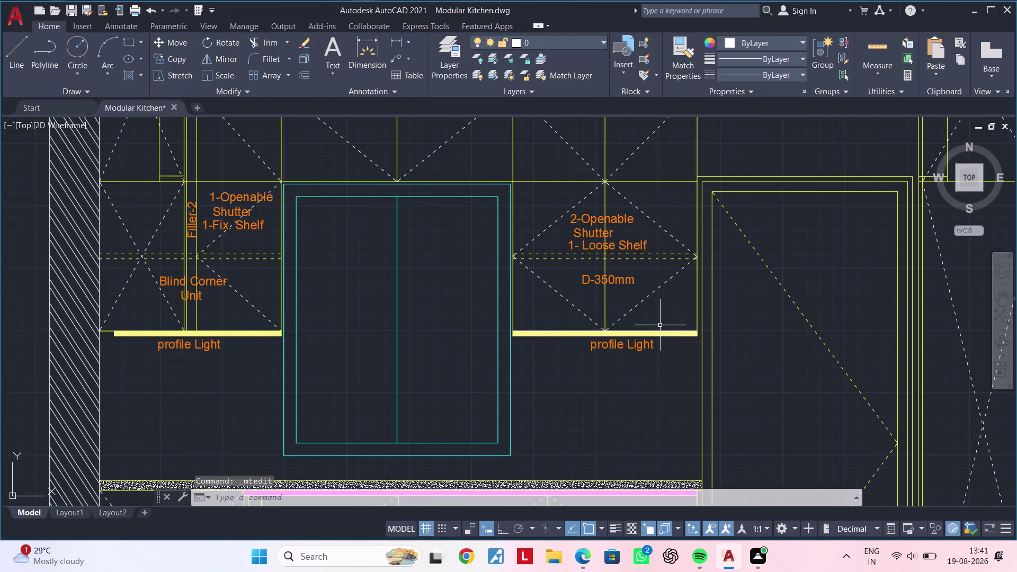
middle_drag(660, 325, 667, 297)
key(Escape)
key(Escape)
key(Escape)
key(Escape)
key(Escape)
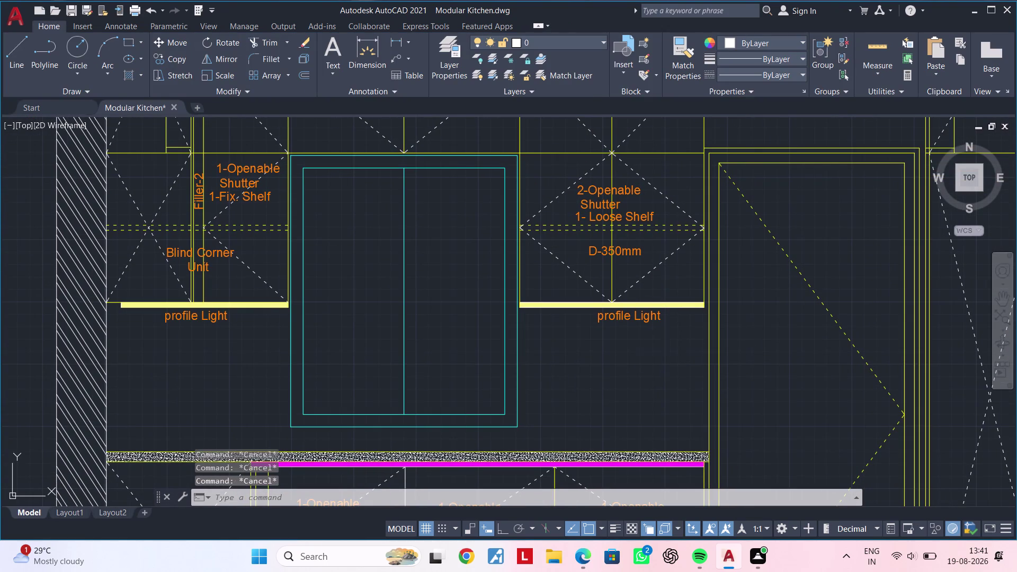
key(Escape)
middle_drag(613, 360, 723, 345)
key(Escape)
key(Escape)
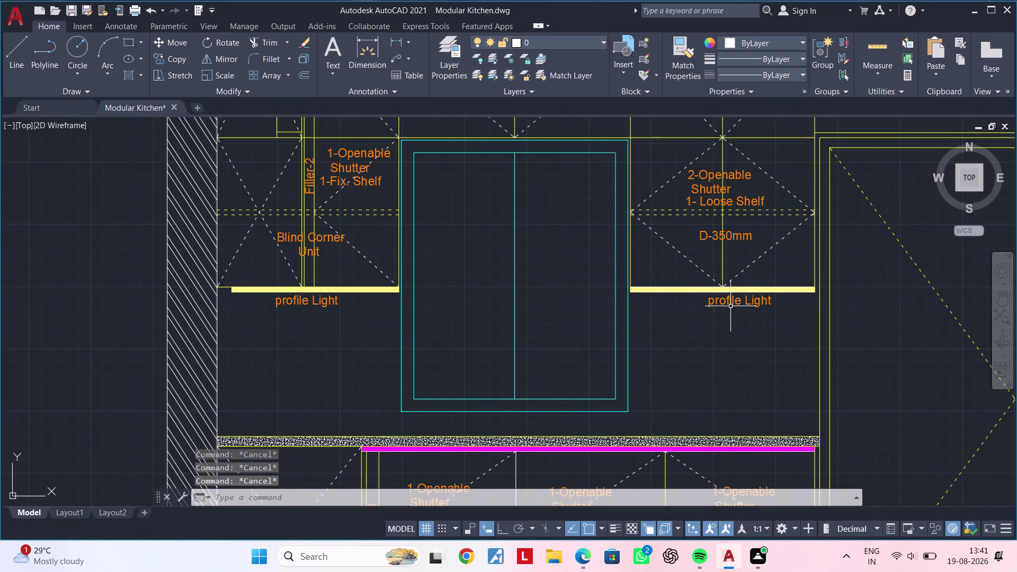
click(731, 304)
key(Escape)
key(Escape)
key(Escape)
key(Escape)
key(Escape)
key(Escape)
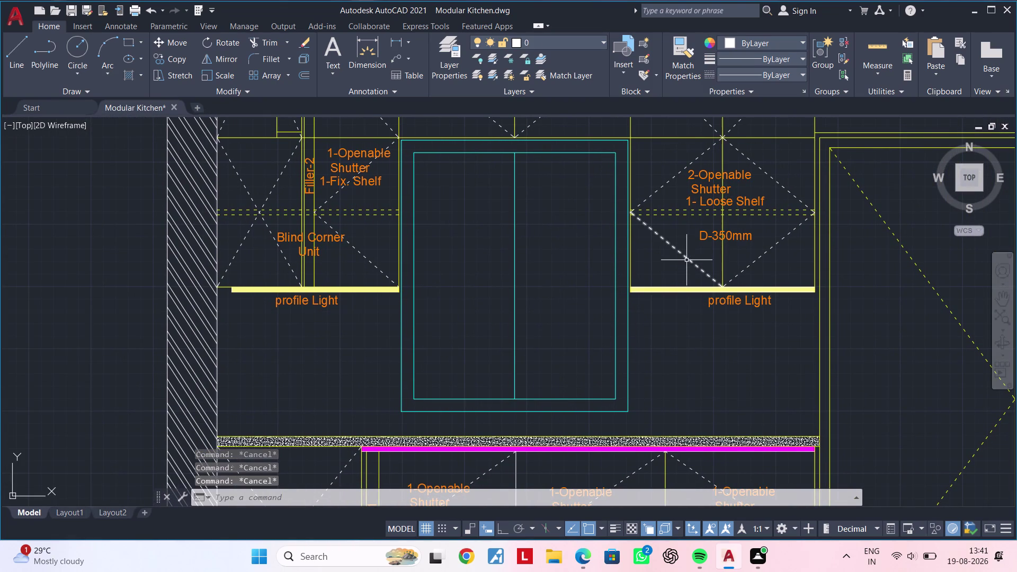
Copy the D-350mm label into the window opening and retype it as 'Window'.
click(703, 239)
key(c)
text(o)
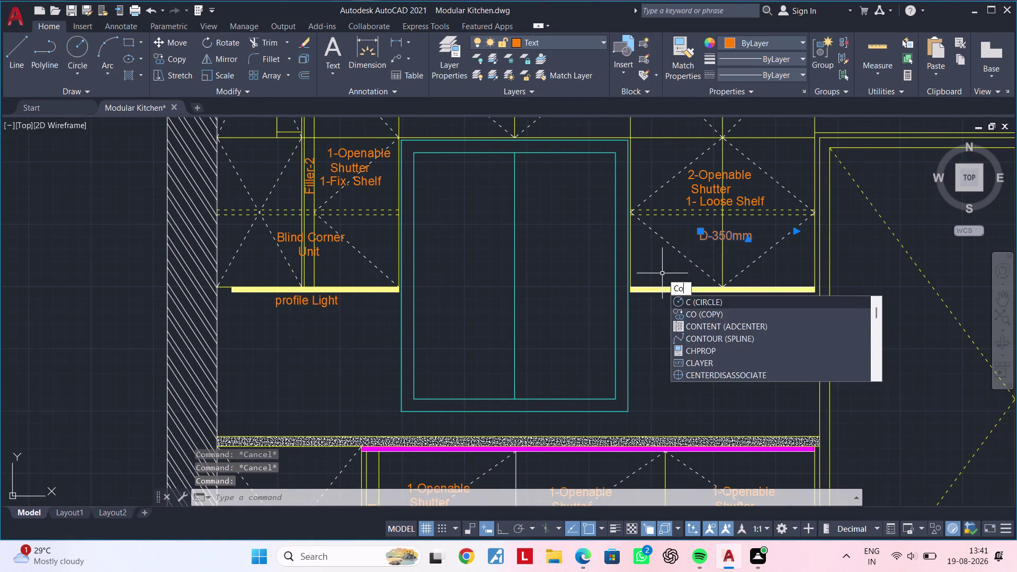
key(space)
click(693, 240)
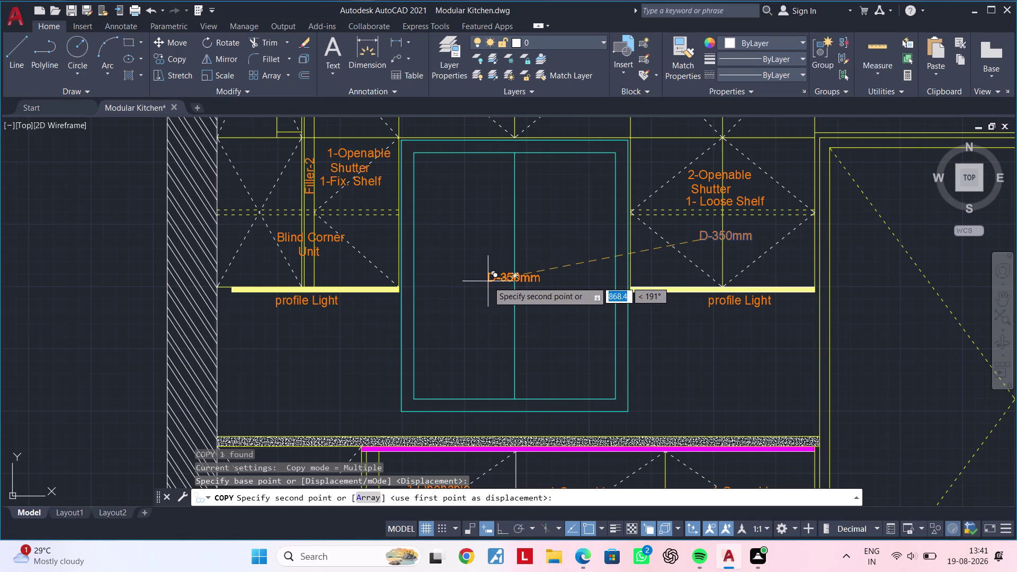
click(487, 281)
key(Escape)
double_click(537, 279)
click(545, 279)
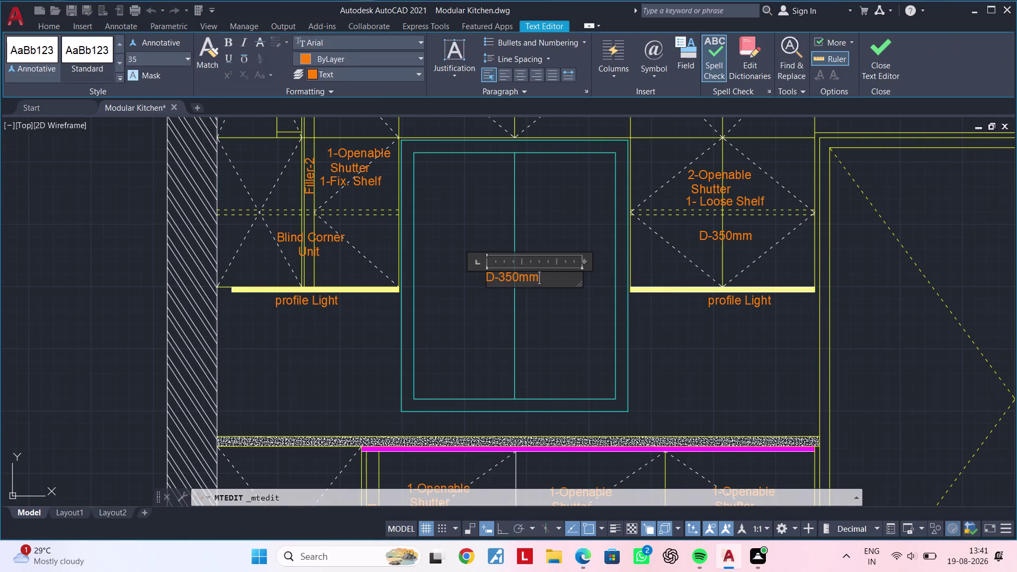
key(BackSpace)
key(BackSpace)
key(BackSpace)
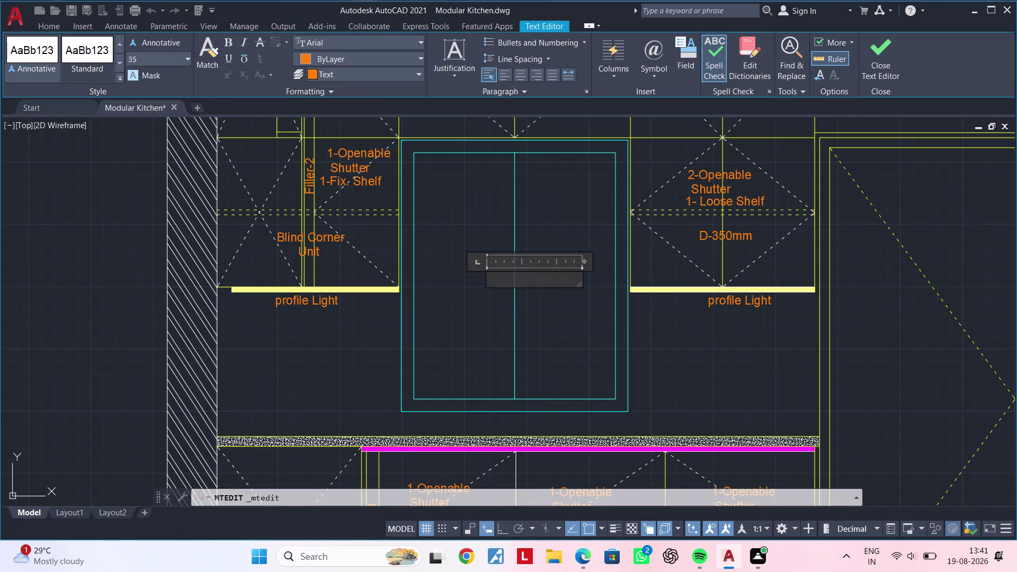
text(Wi)
text(ndow)
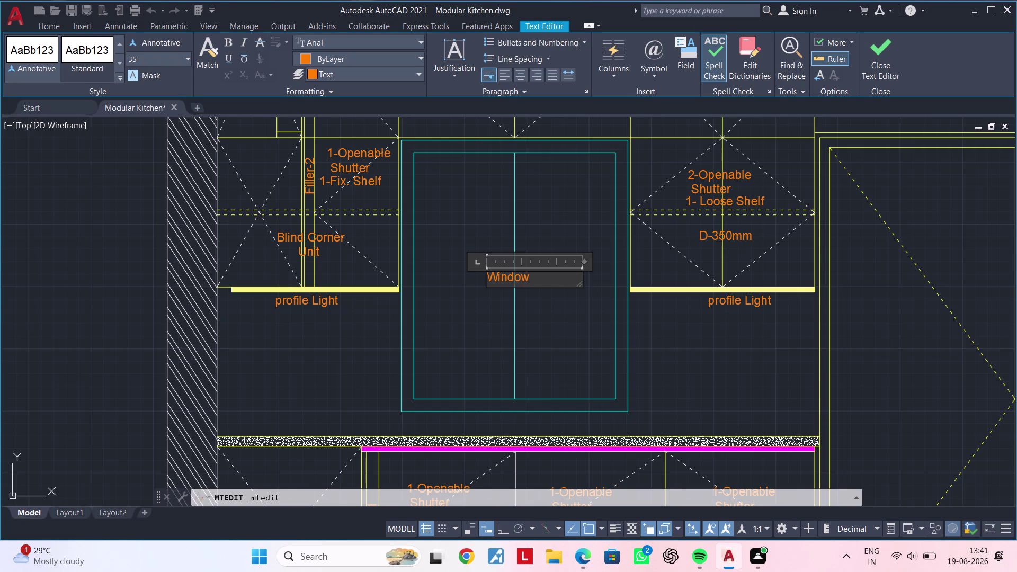
click(535, 316)
Set the Window label's text height to 40 through its Properties.
middle_drag(571, 317, 514, 320)
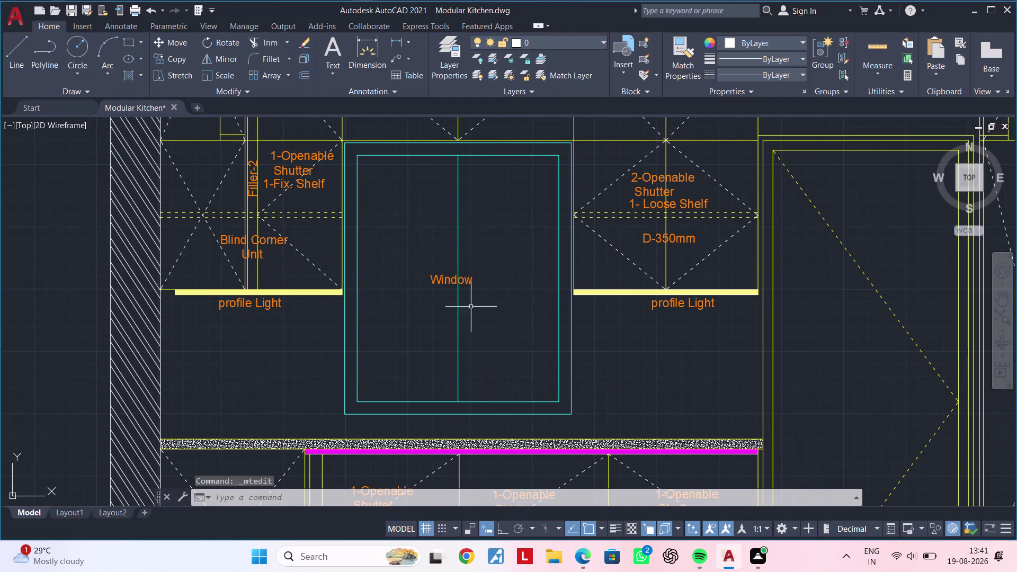
click(441, 279)
right_click(445, 279)
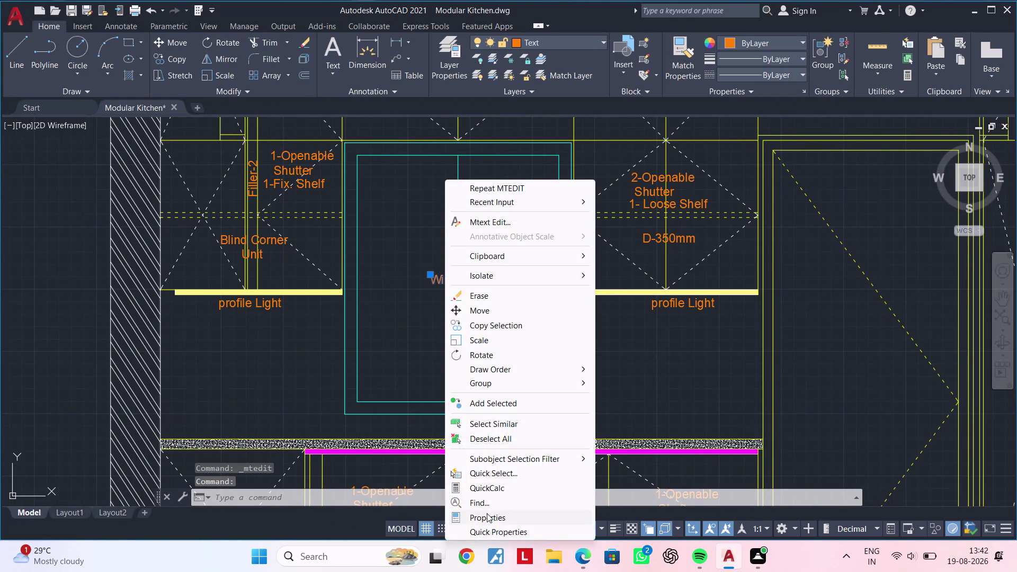
click(491, 516)
click(175, 319)
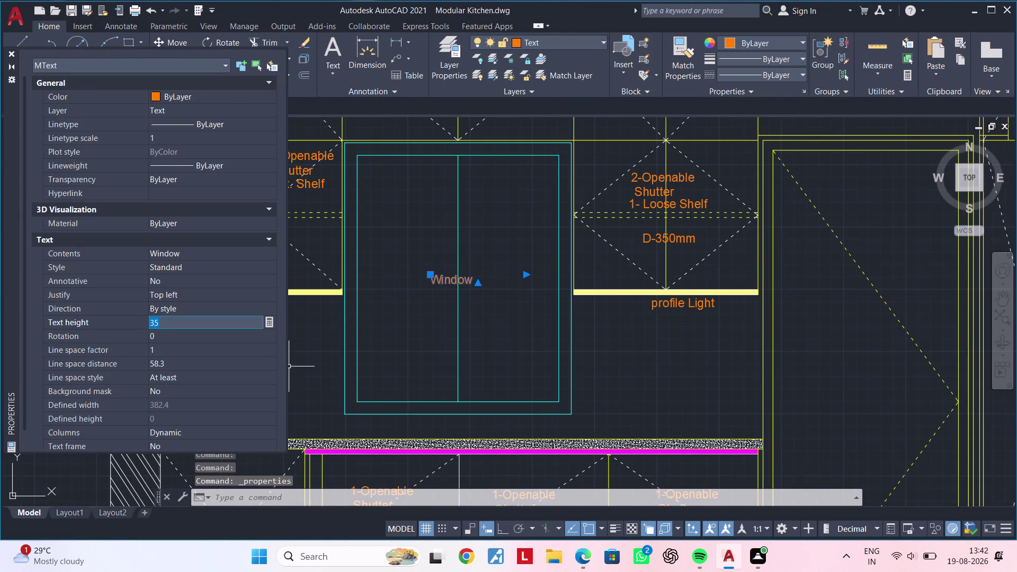
key(BackSpace)
text(40)
key(Return)
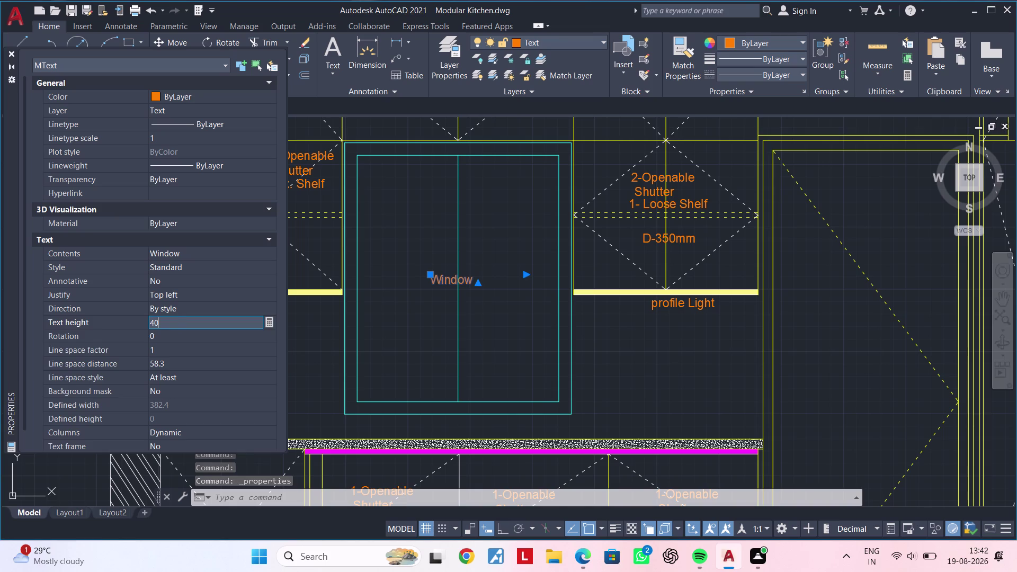
key(Escape)
key(Escape)
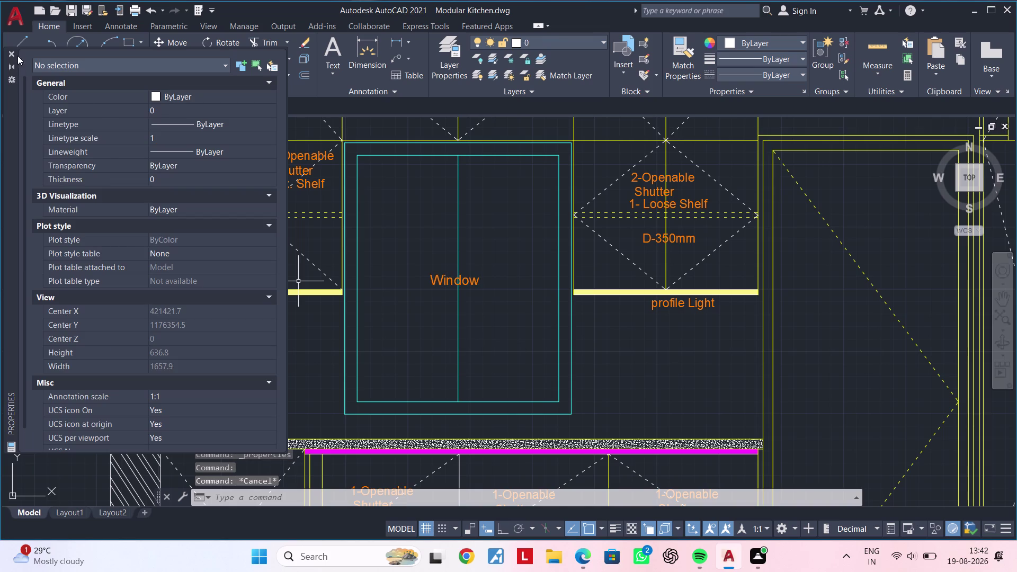
click(9, 53)
key(Escape)
click(434, 284)
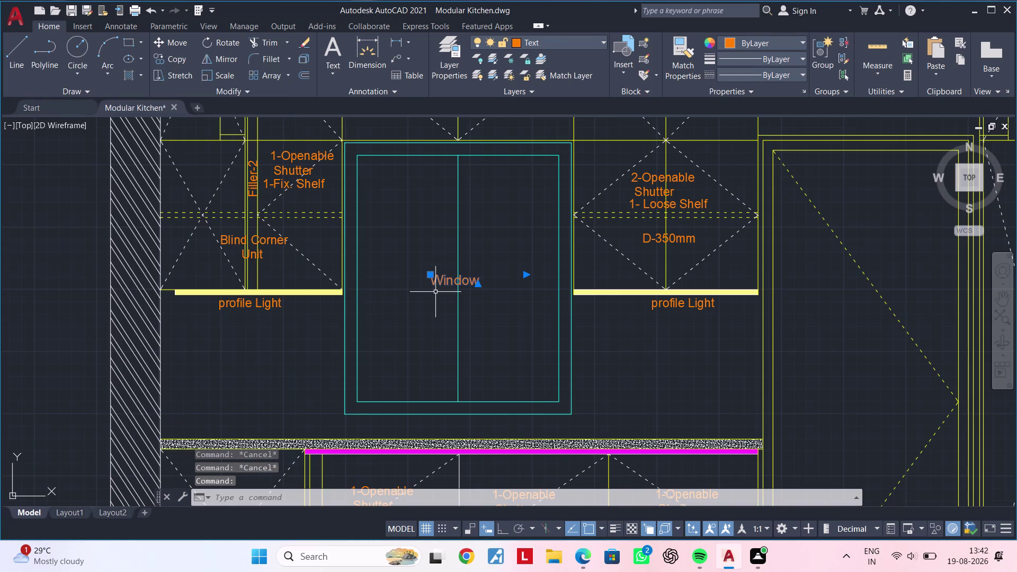
Copy the Window label onto the tall right-hand door unit.
key(c)
key(o)
key(space)
click(447, 285)
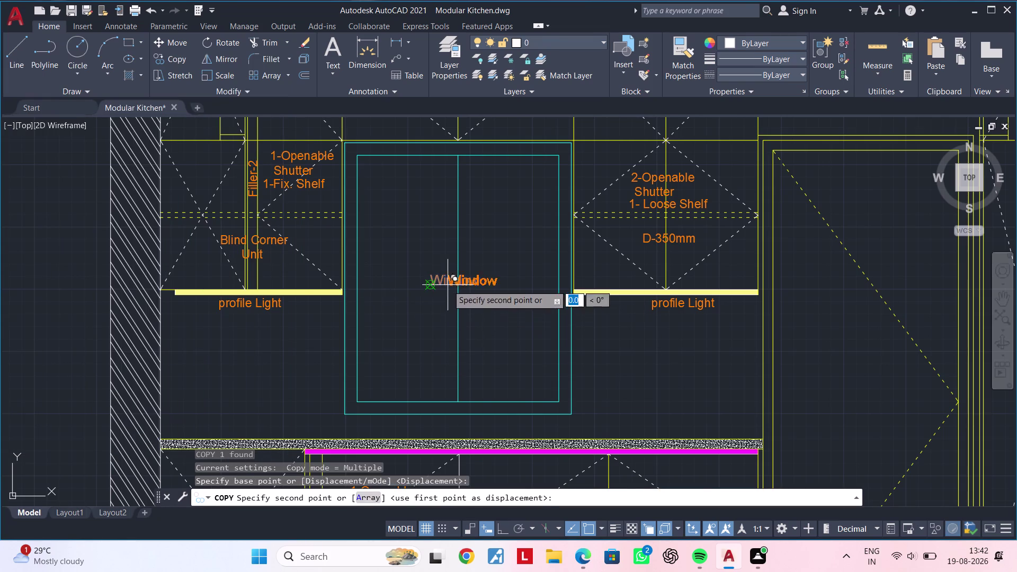
middle_drag(815, 409, 590, 357)
click(629, 348)
key(Escape)
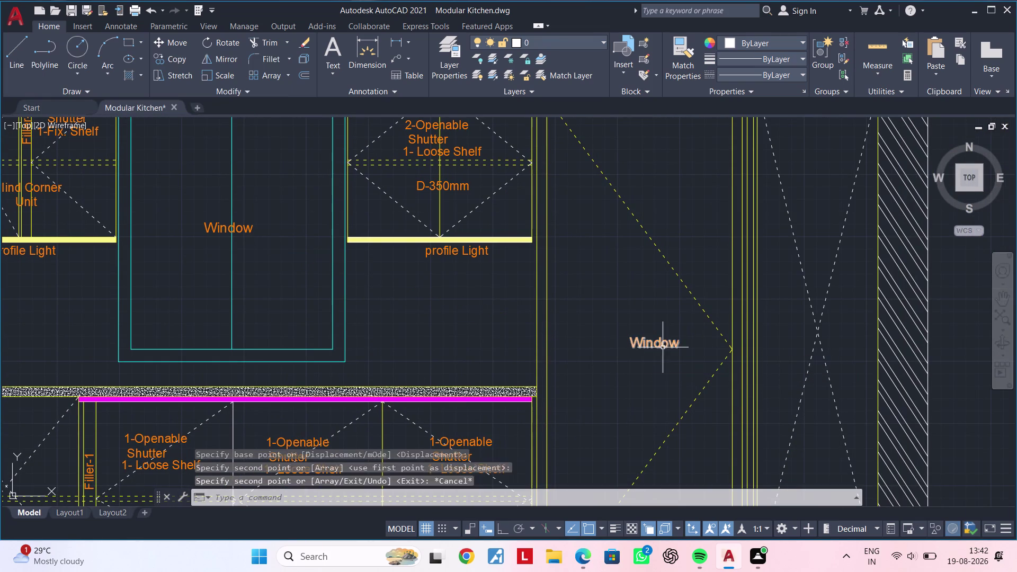
key(Escape)
Change the copied label's text to 'Utility Door'.
double_click(667, 344)
click(682, 344)
key(BackSpace)
key(BackSpace)
key(BackSpace)
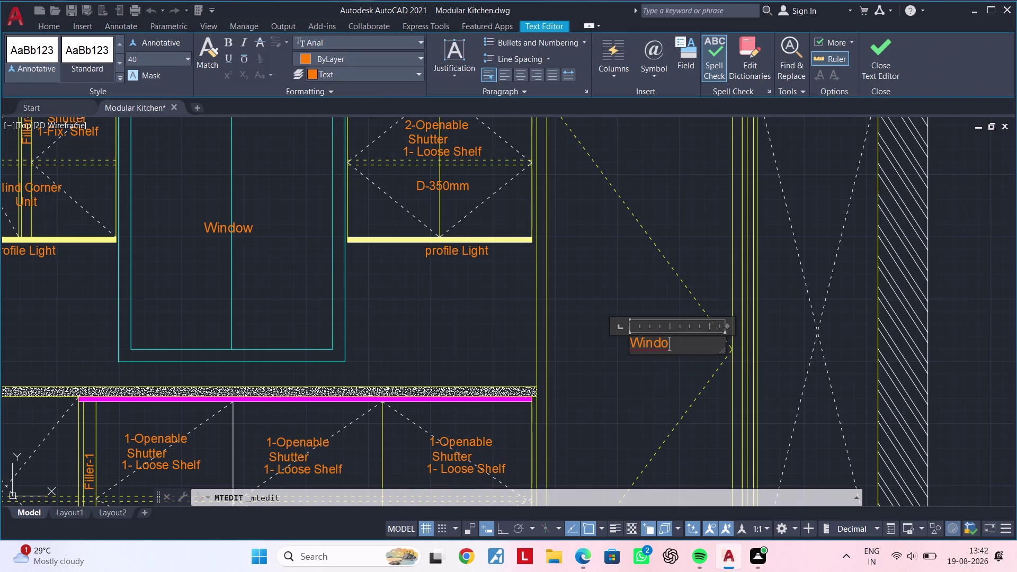
key(BackSpace)
key(BackSpace)
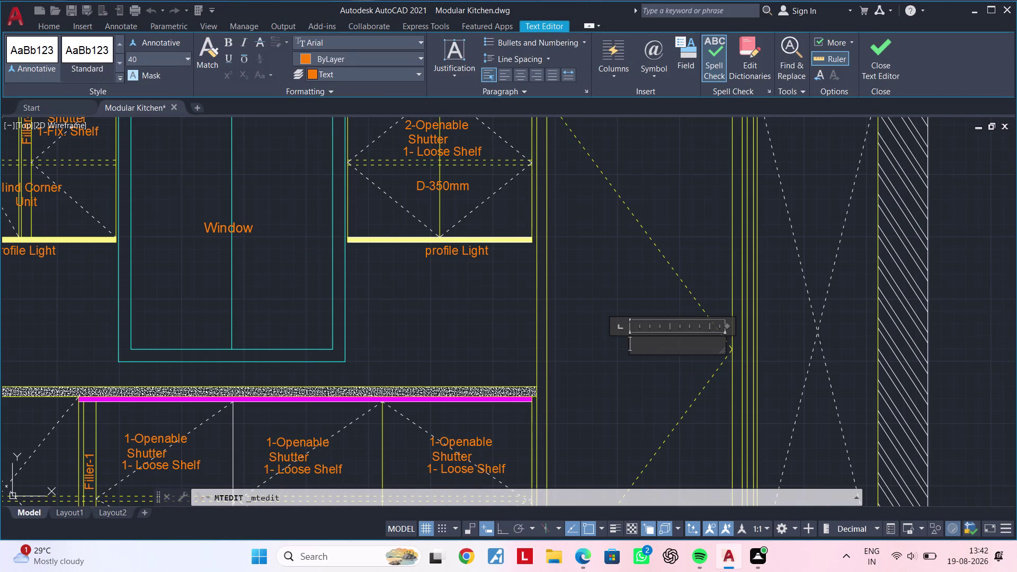
key(shift+u)
text(til)
text(ity)
key(space)
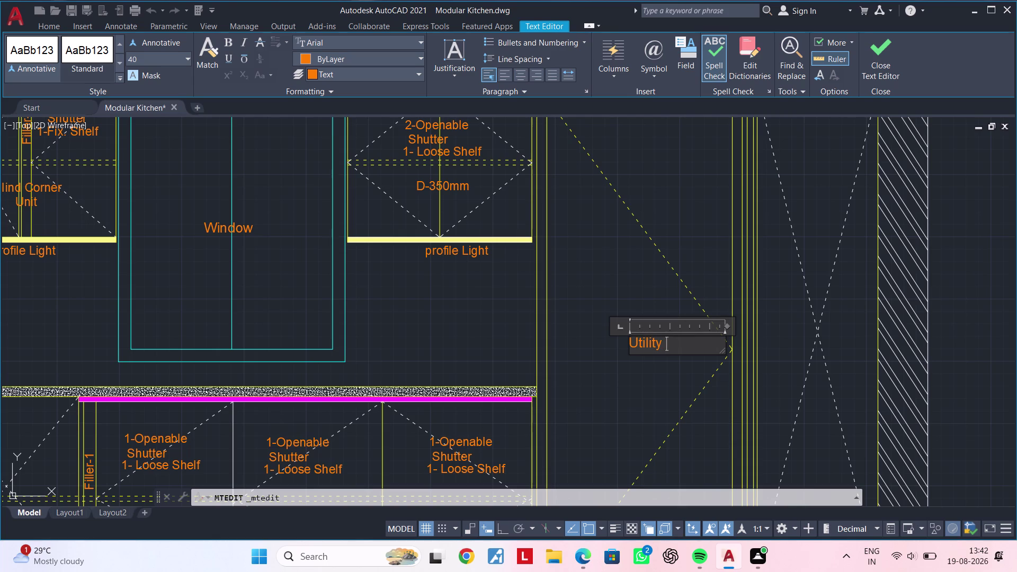
text(Door)
click(621, 389)
scroll(down, 3)
middle_drag(641, 386, 736, 342)
middle_drag(739, 351, 790, 331)
key(Escape)
key(Escape)
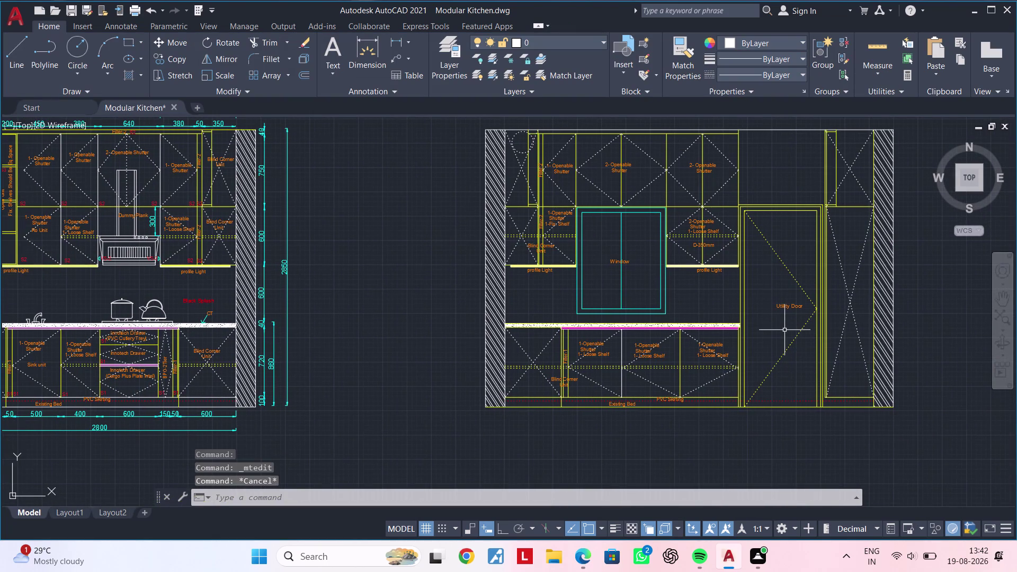
Copy the red backsplash label from the left elevation above the right counter.
key(Escape)
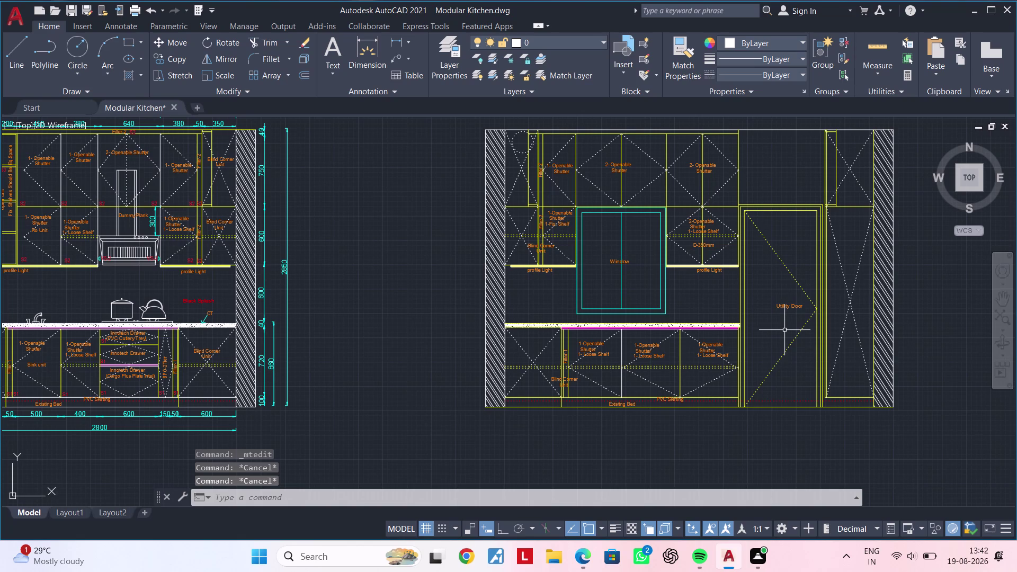
key(Escape)
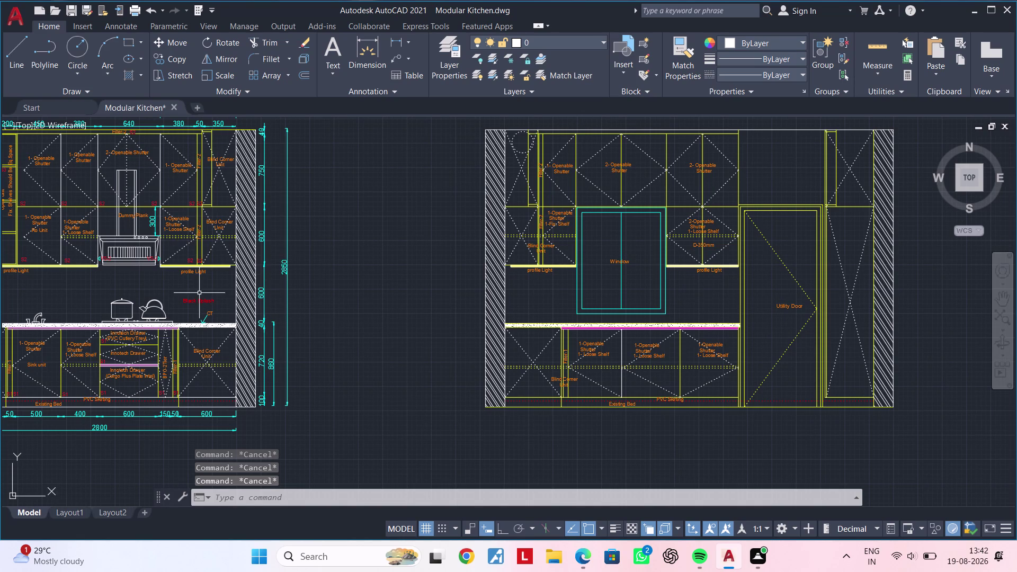
click(195, 299)
key(c)
key(o)
key(space)
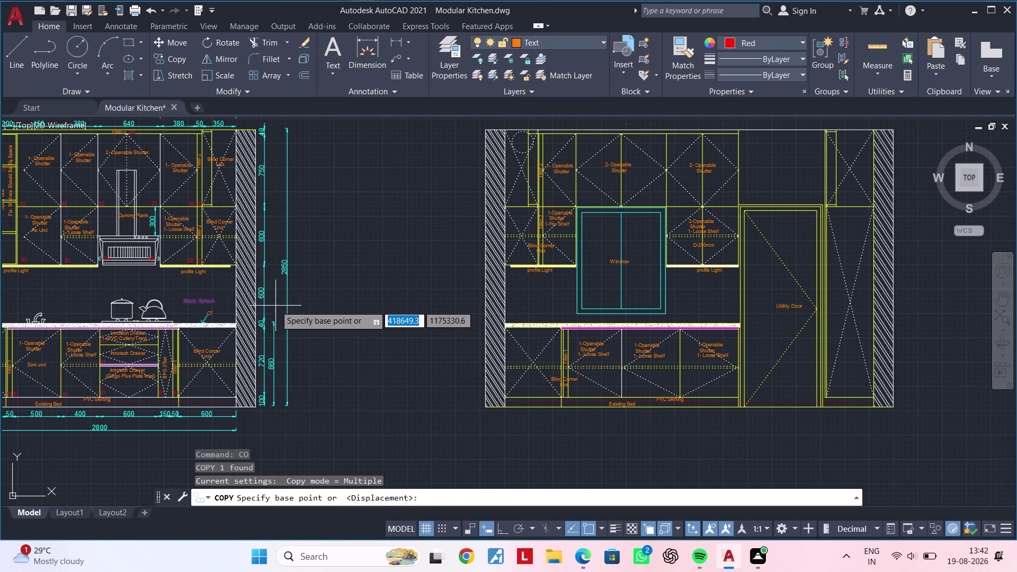
drag(200, 297, 205, 298)
scroll(up, 3)
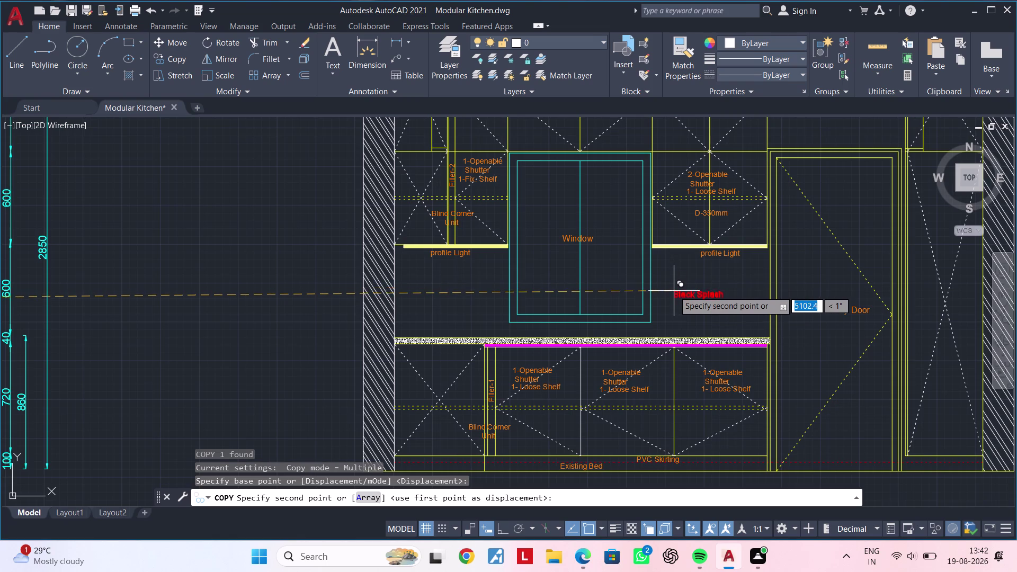
scroll(up, 3)
click(629, 290)
scroll(down, 3)
middle_drag(649, 317, 720, 281)
key(Escape)
key(Escape)
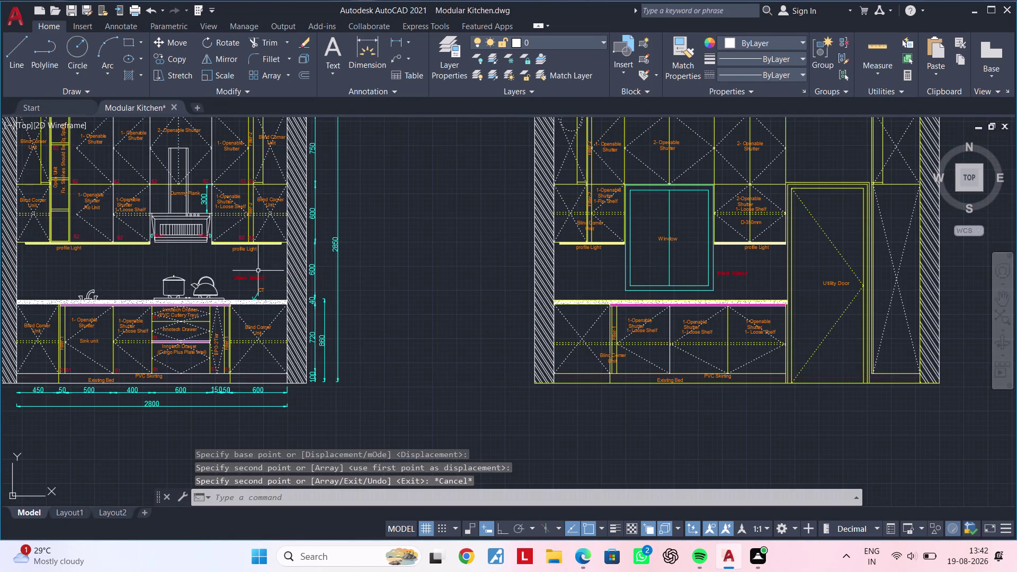
scroll(up, 3)
Copy the CT label and leader onto the window elevation's countertop from the leader tip.
click(266, 295)
click(256, 307)
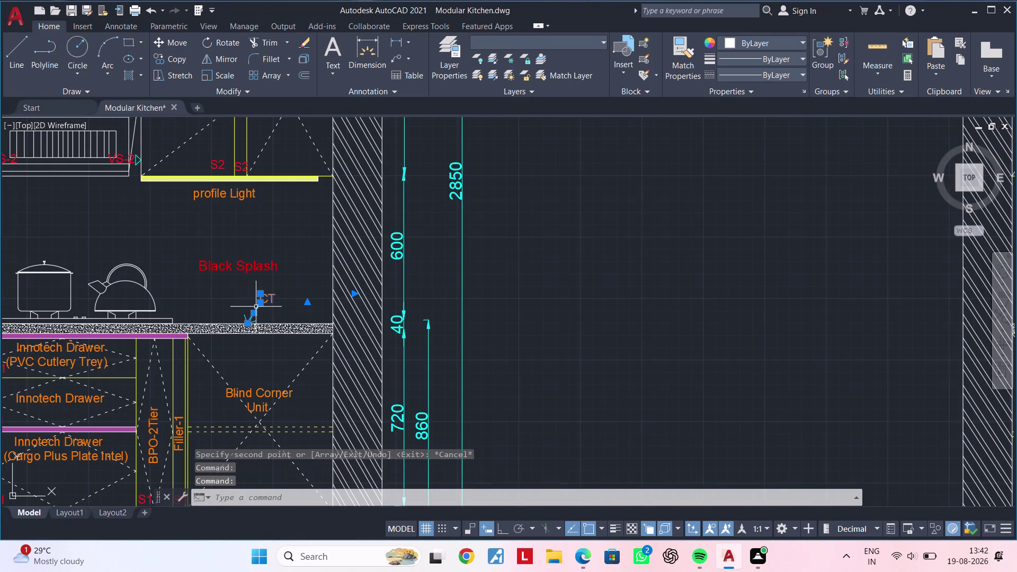
scroll(up, 3)
click(240, 326)
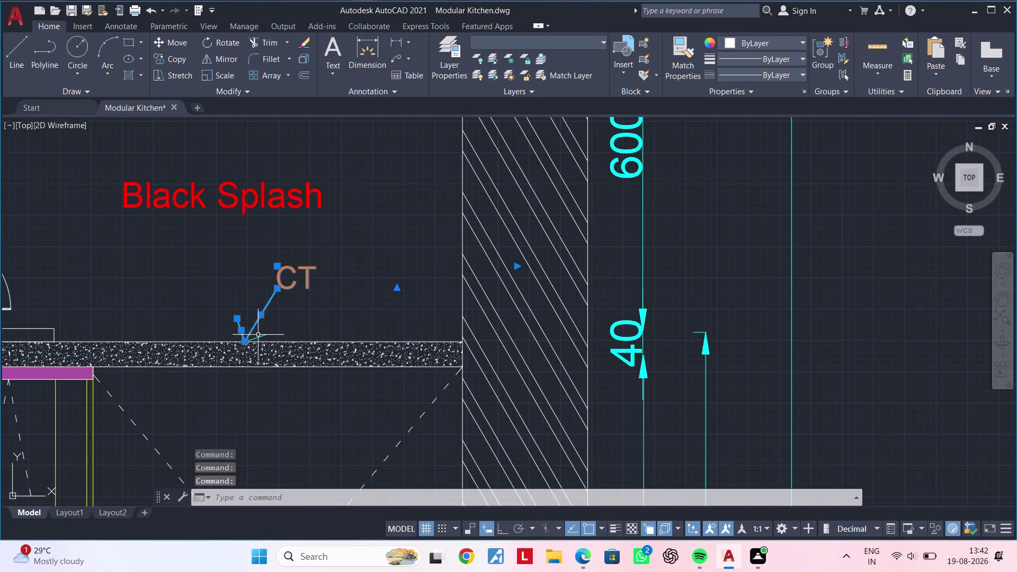
click(258, 335)
text(co)
key(space)
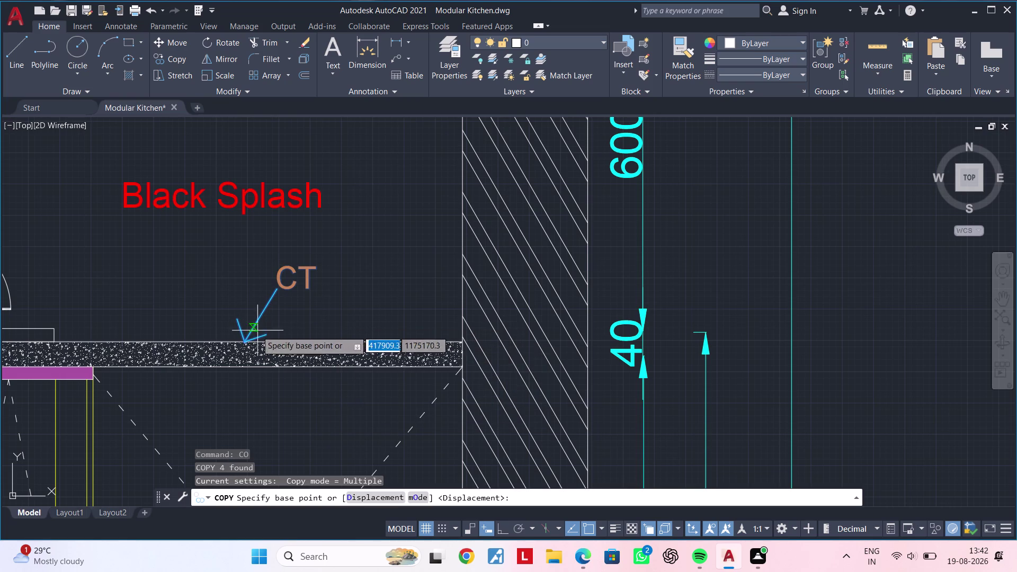
click(245, 342)
scroll(down, 3)
middle_drag(582, 302, 141, 265)
middle_drag(665, 275, 187, 266)
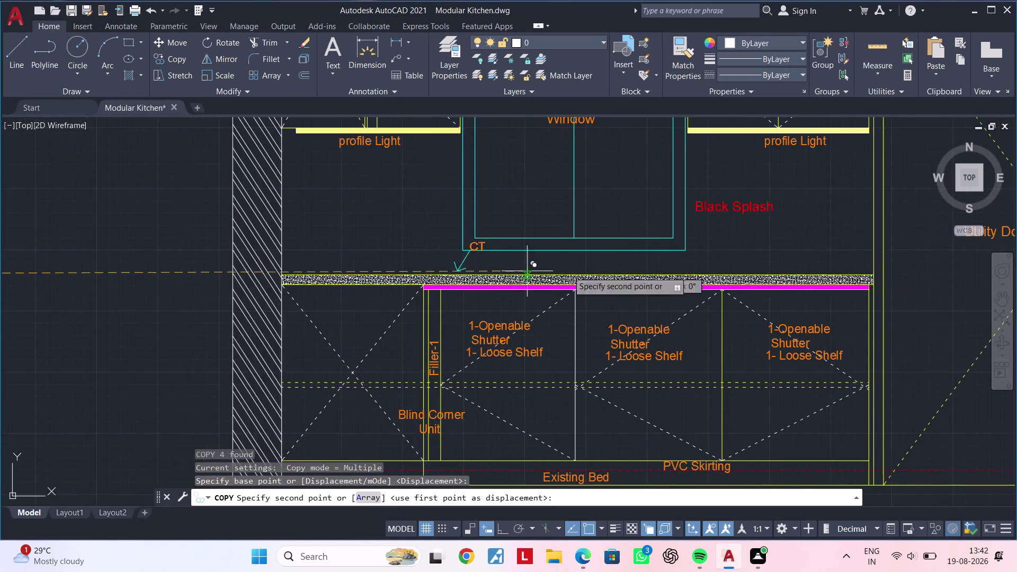
middle_drag(734, 271, 522, 268)
scroll(up, 3)
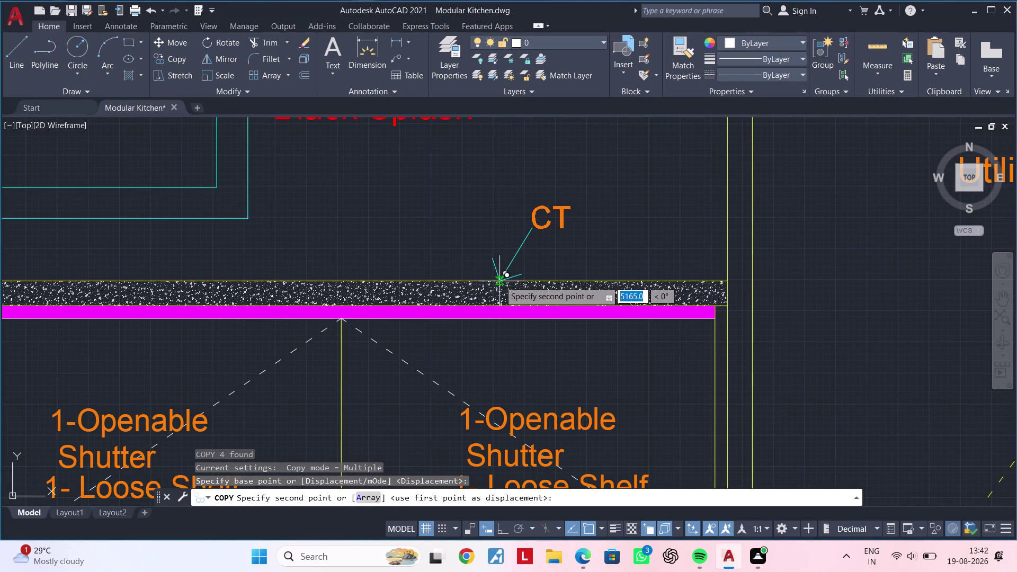
click(499, 281)
key(Escape)
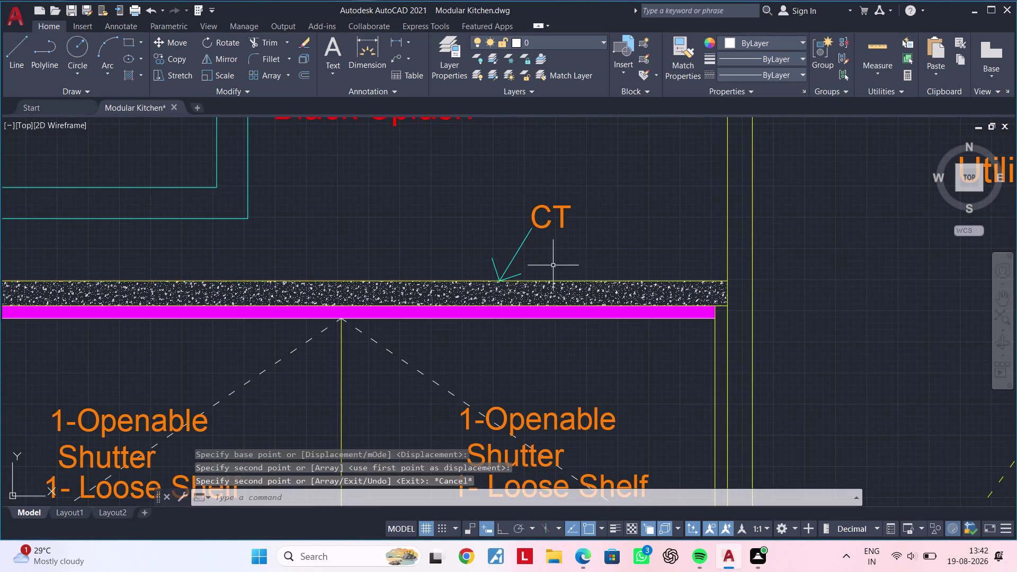
scroll(down, 3)
key(Escape)
middle_drag(466, 267, 586, 253)
scroll(down, 3)
middle_drag(568, 258, 677, 249)
key(Escape)
key(Escape)
key(Escape)
key(Escape)
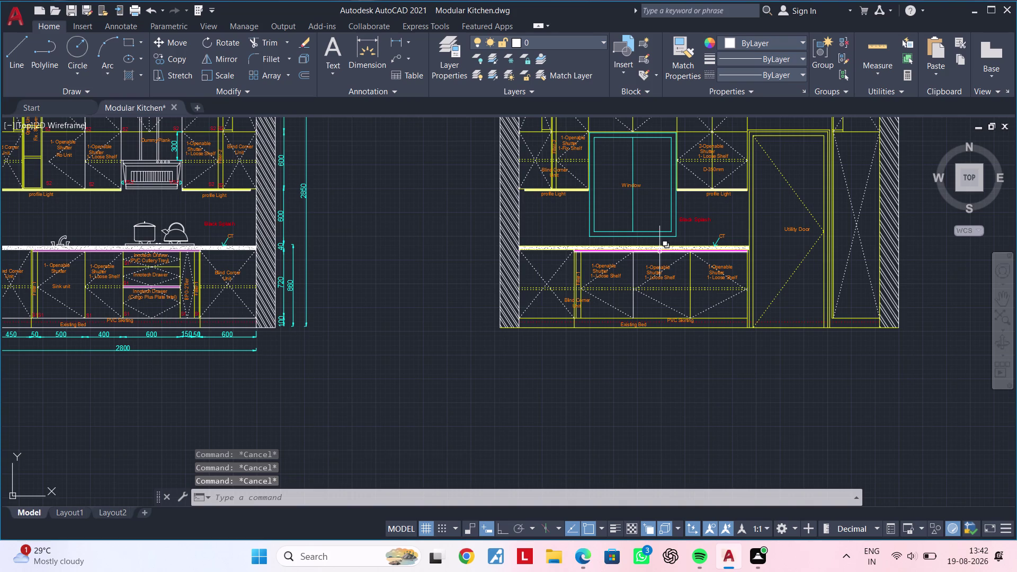
Edit the shelf note, replacing 'Loose' with 'Fix.' so it reads '1- Fix. Shelf'.
key(Escape)
key(Escape)
key(Escape)
key(Escape)
key(Escape)
key(Escape)
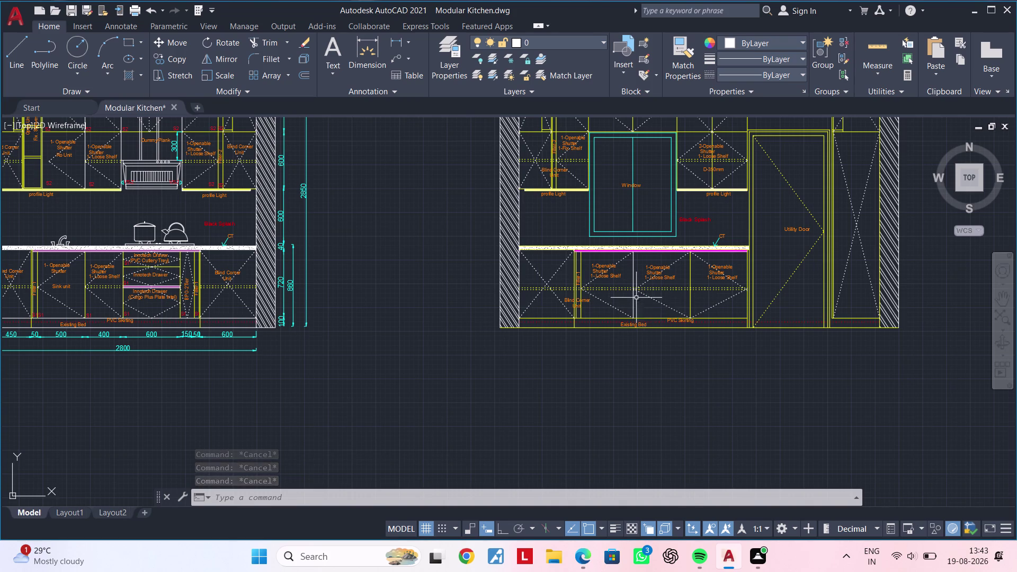
scroll(up, 3)
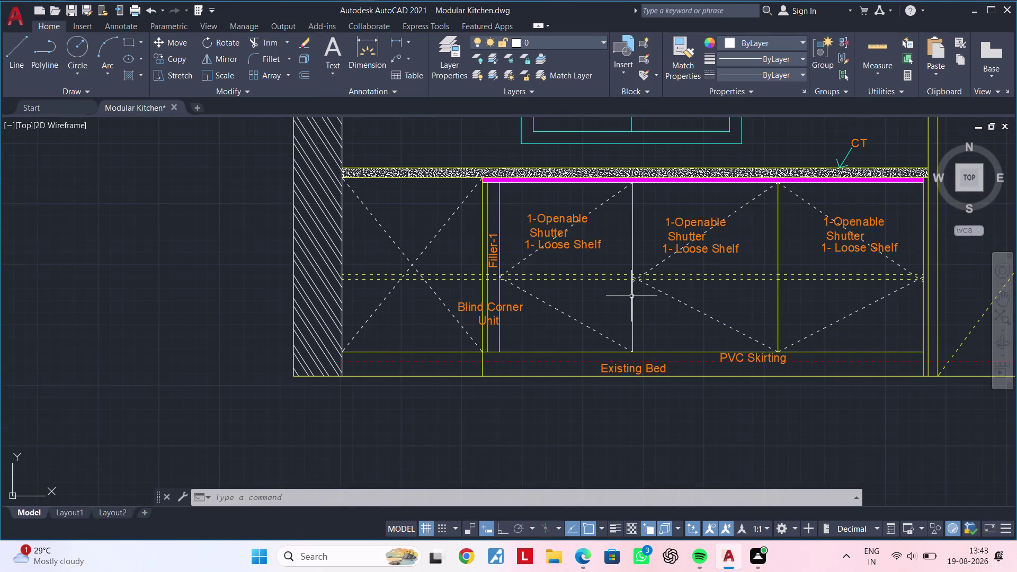
scroll(up, 3)
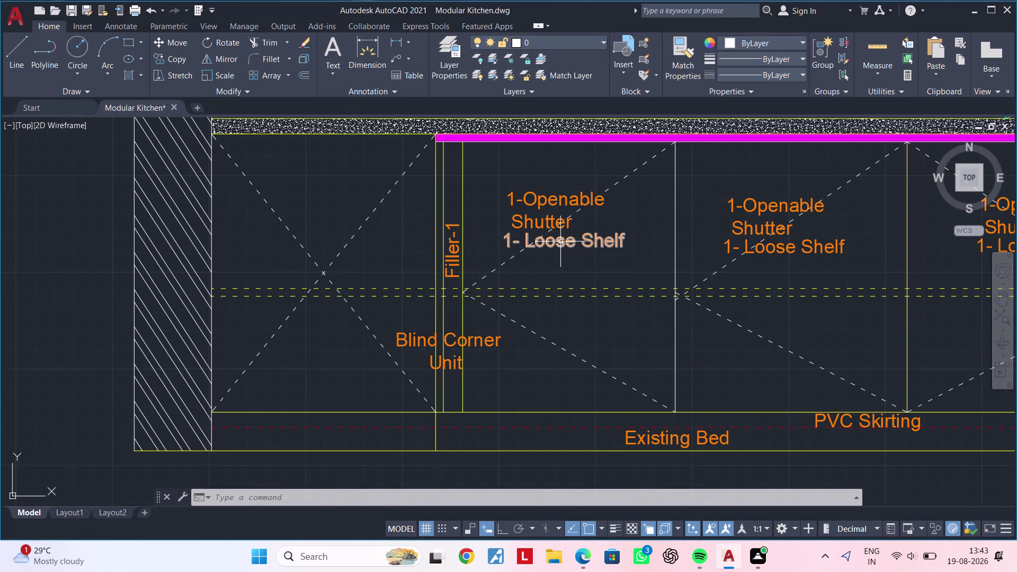
double_click(561, 241)
click(573, 242)
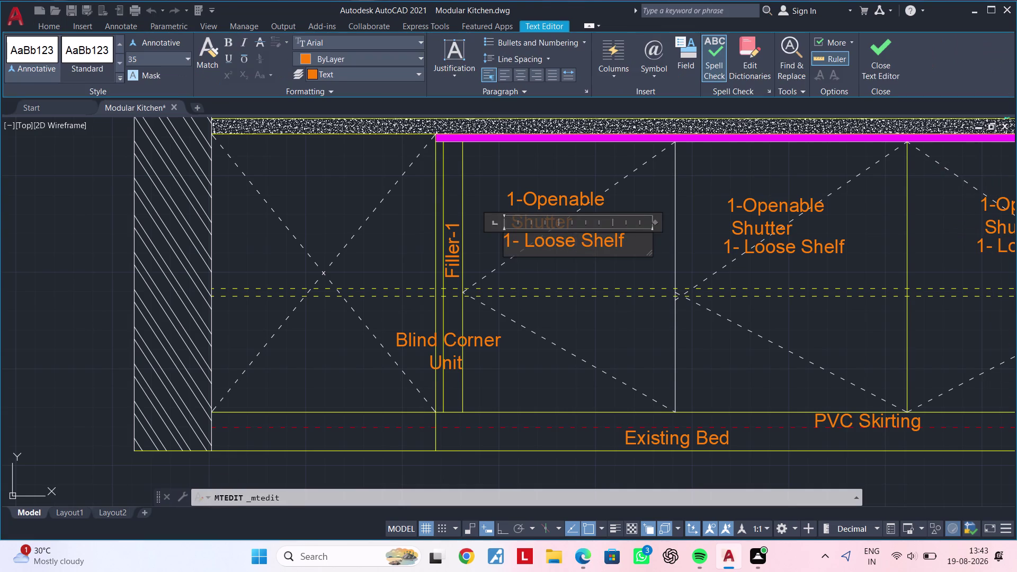
key(BackSpace)
key(BackSpace)
key(BackSpace)
key(BackSpace)
key(BackSpace)
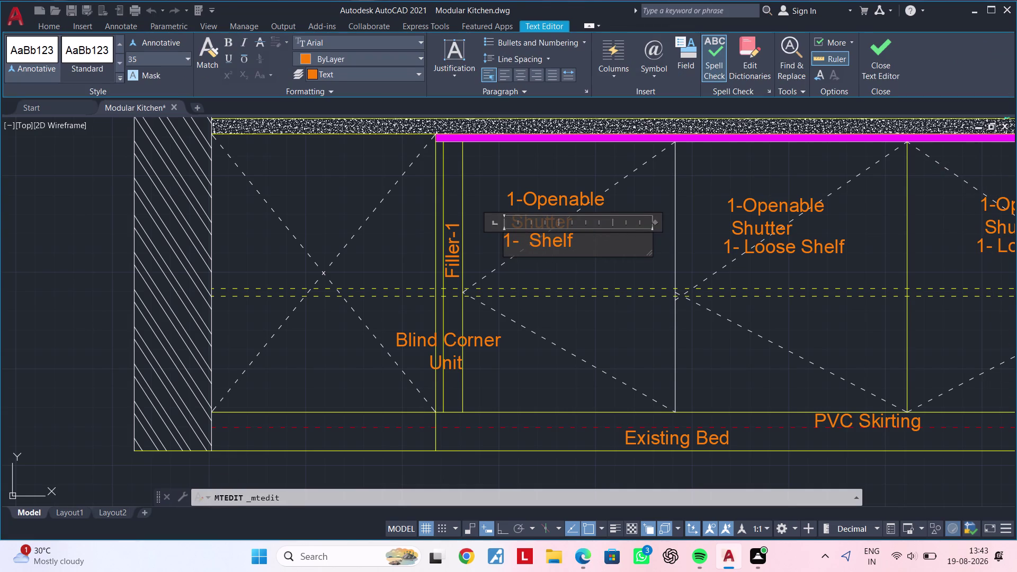
text(Fi)
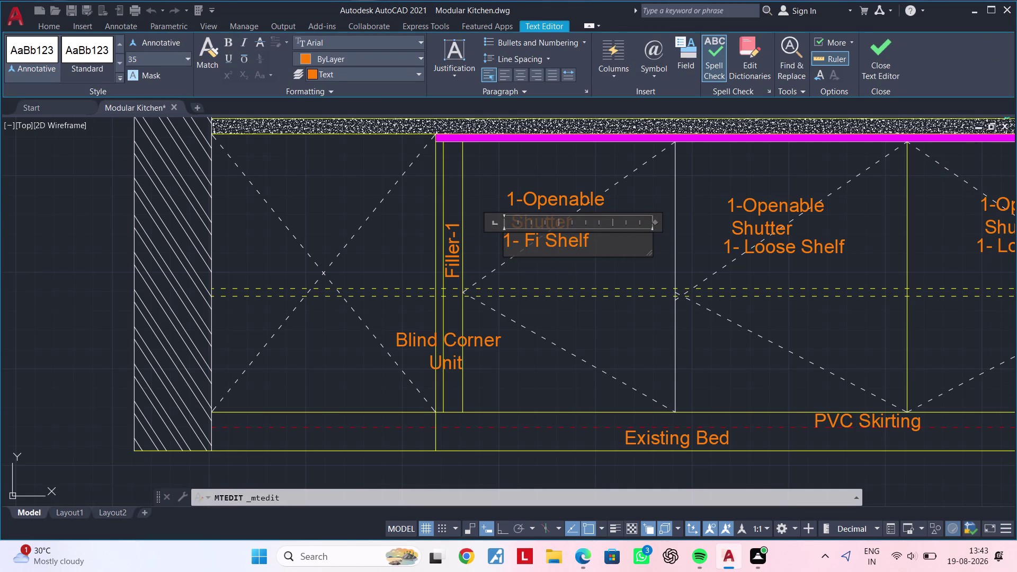
text(x)
key(period)
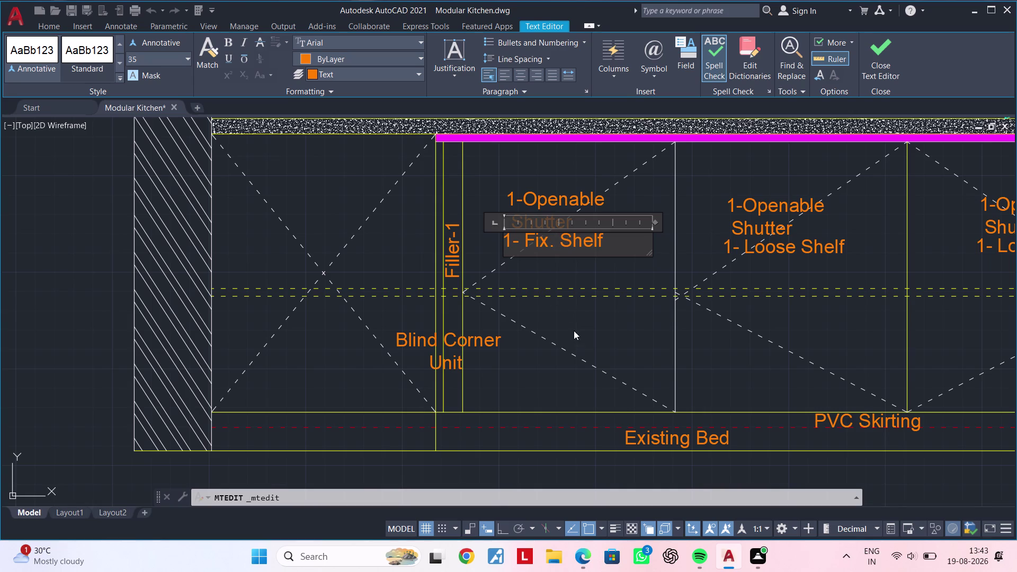
click(589, 331)
scroll(down, 3)
middle_drag(599, 326, 369, 328)
middle_drag(689, 307, 685, 317)
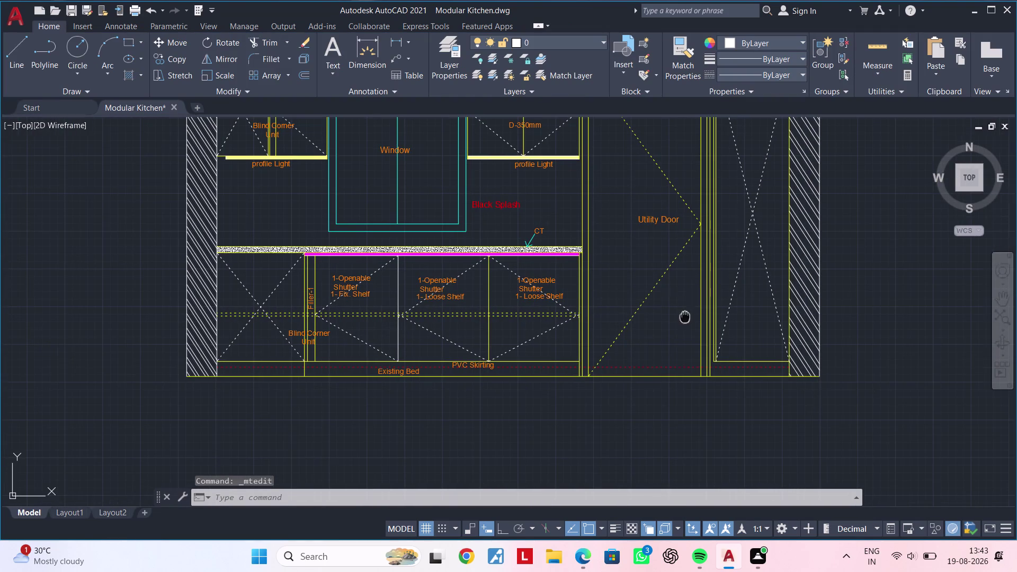
Clear leftover commands and bring the first elevation's Filler-2 label into view.
middle_drag(685, 317, 618, 373)
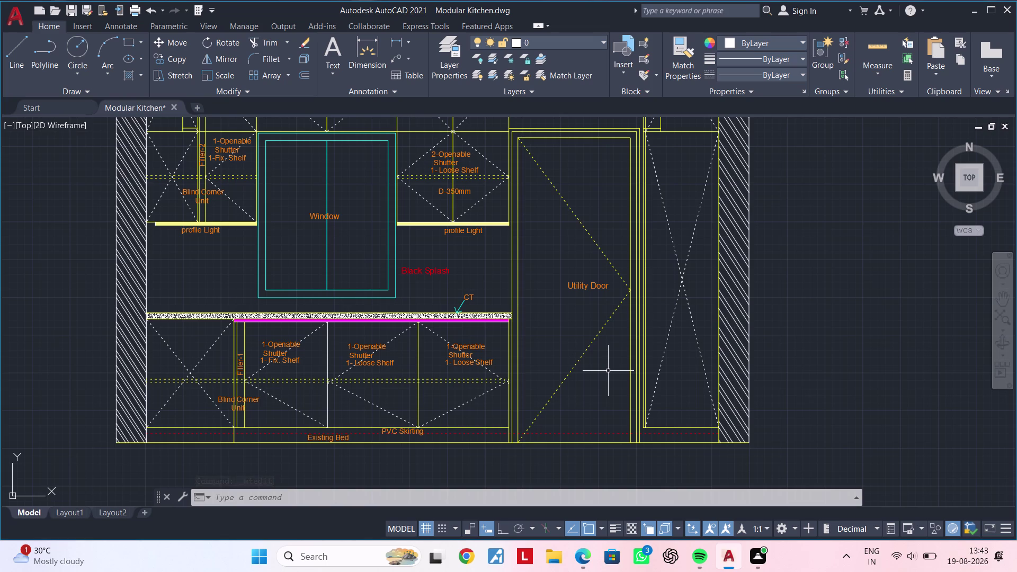
key(Escape)
key(Escape)
middle_drag(552, 325, 685, 412)
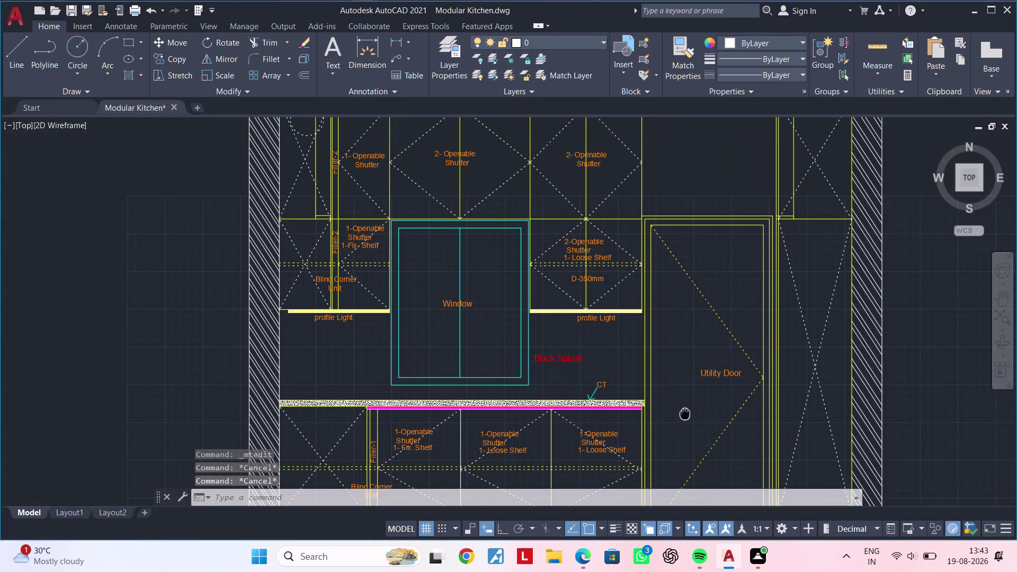
key(Escape)
key(Escape)
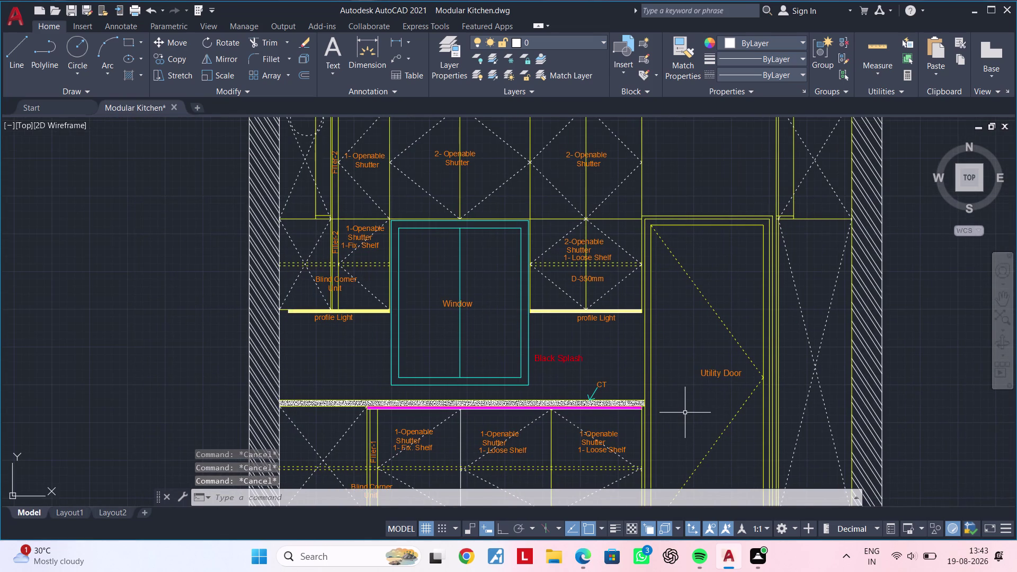
middle_drag(690, 409, 690, 538)
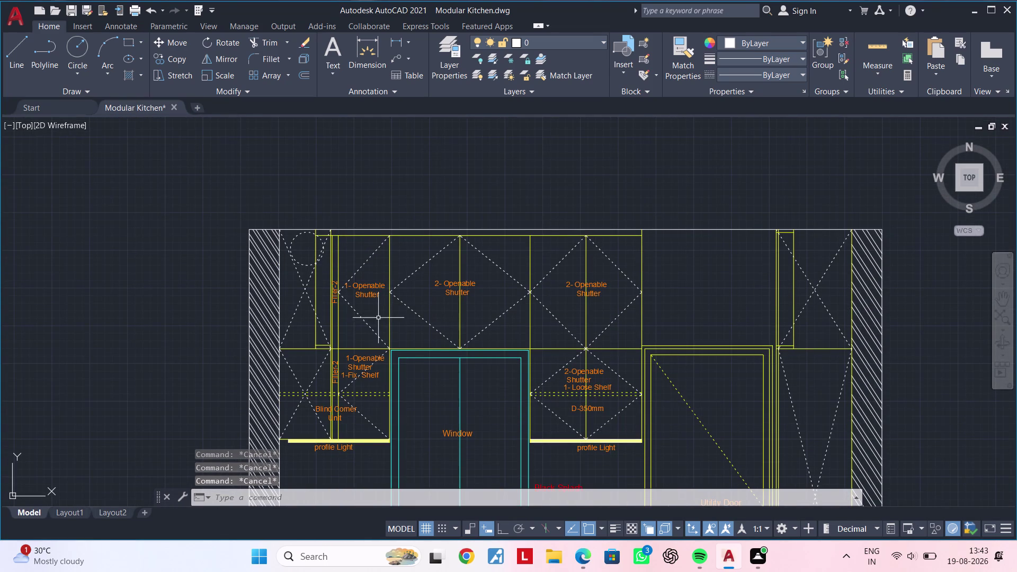
scroll(down, 3)
scroll(up, 3)
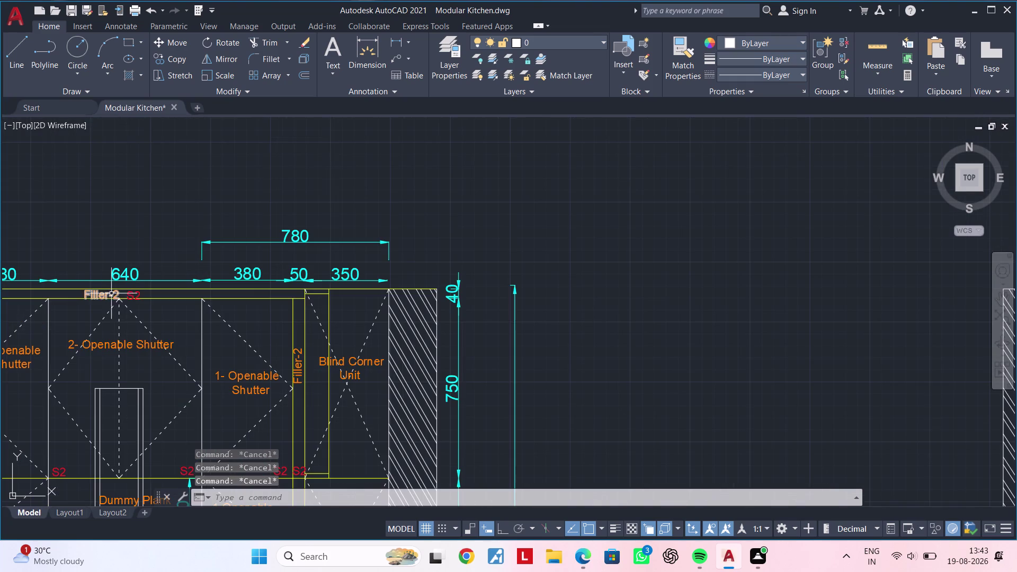
Copy the Filler-2 label onto the window elevation's top filler strip.
click(101, 294)
key(c)
key(o)
key(space)
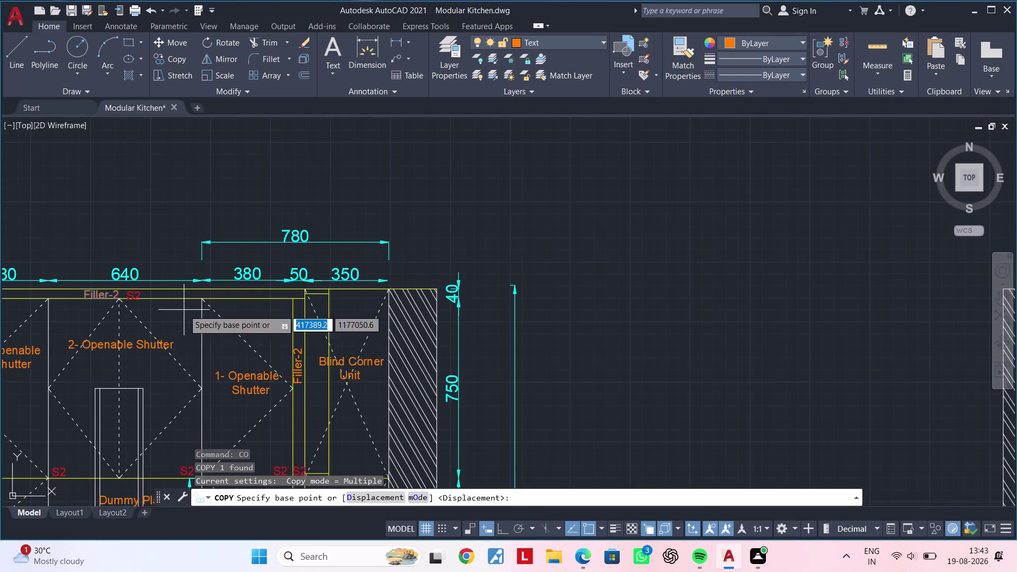
click(111, 296)
middle_drag(654, 296, 77, 260)
middle_drag(577, 260, 227, 261)
scroll(up, 3)
click(469, 242)
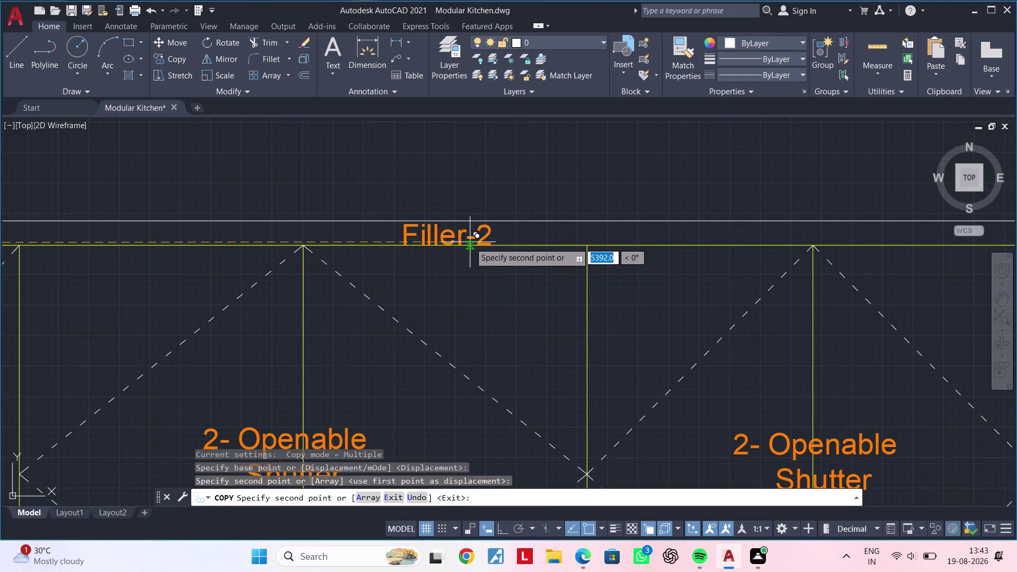
scroll(down, 3)
middle_drag(453, 283, 658, 267)
Cancel the copy command and pan back to the first elevation.
key(Escape)
key(Escape)
middle_click(616, 275)
key(Escape)
key(Escape)
key(Escape)
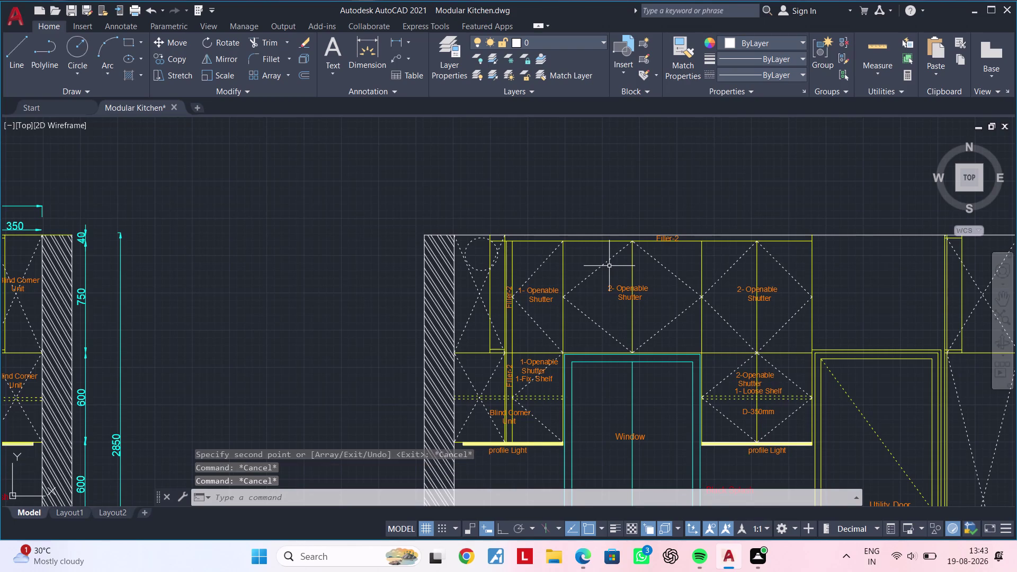
key(Escape)
key(Escape)
key(Escape)
middle_drag(387, 275, 589, 253)
middle_drag(502, 254, 569, 253)
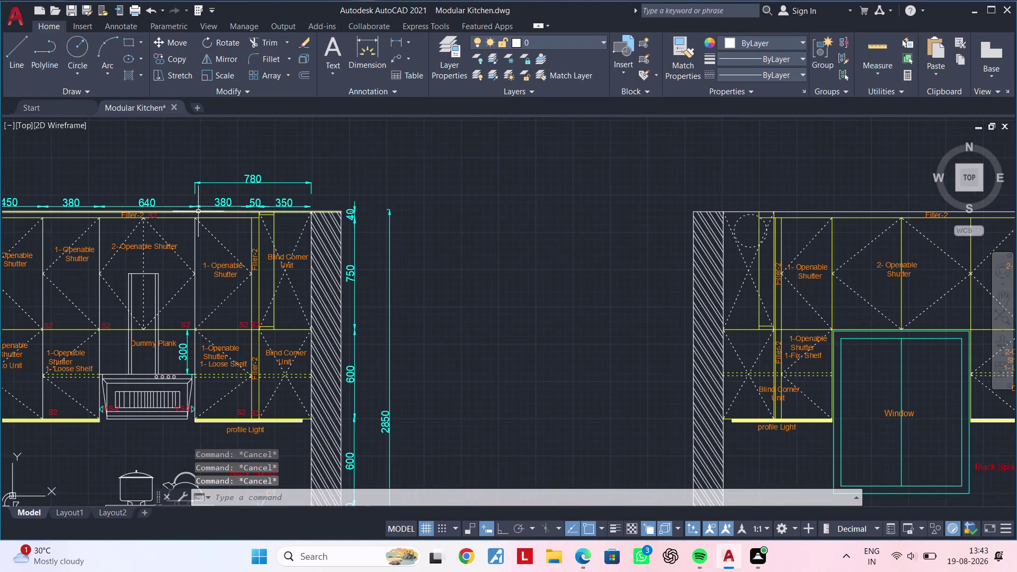
Start copying the S2 marker with CO and place the first copy beside Filler-2.
scroll(up, 3)
click(142, 216)
text(c)
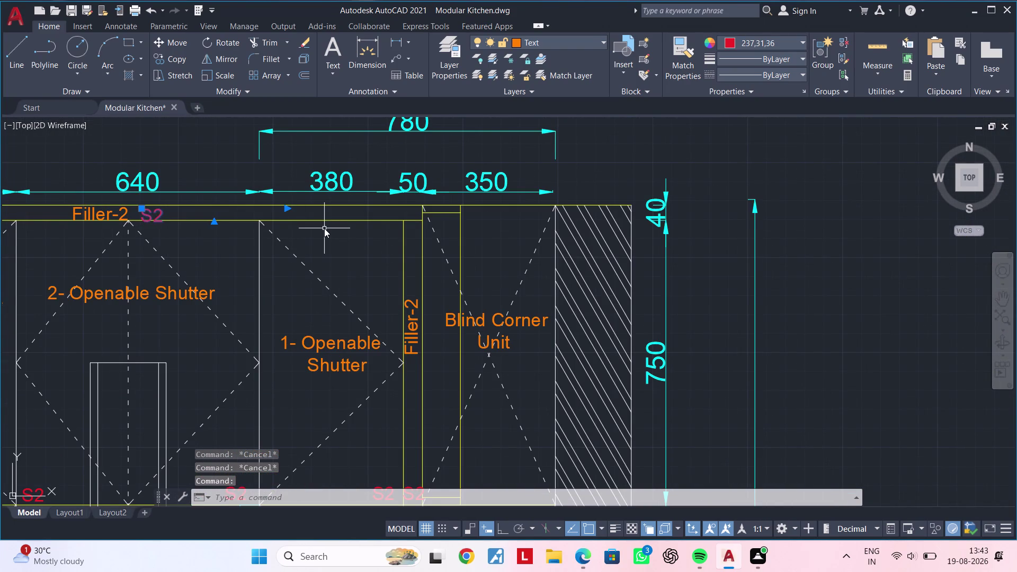
text(o)
key(space)
click(148, 210)
scroll(down, 3)
middle_drag(761, 203, 725, 208)
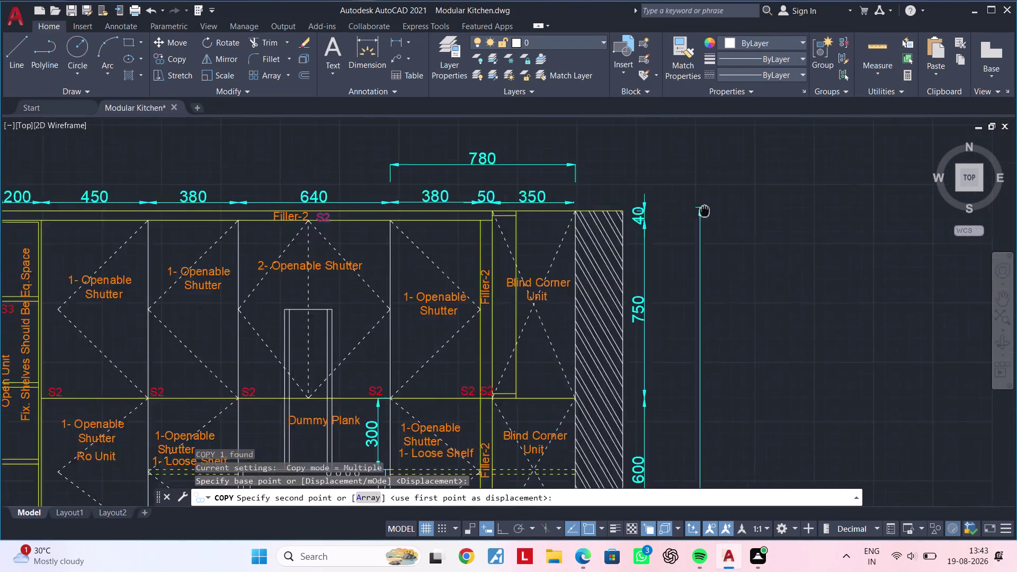
middle_drag(725, 207, 166, 209)
scroll(up, 3)
middle_drag(616, 210, 41, 205)
scroll(down, 3)
middle_drag(573, 208, 121, 201)
scroll(up, 3)
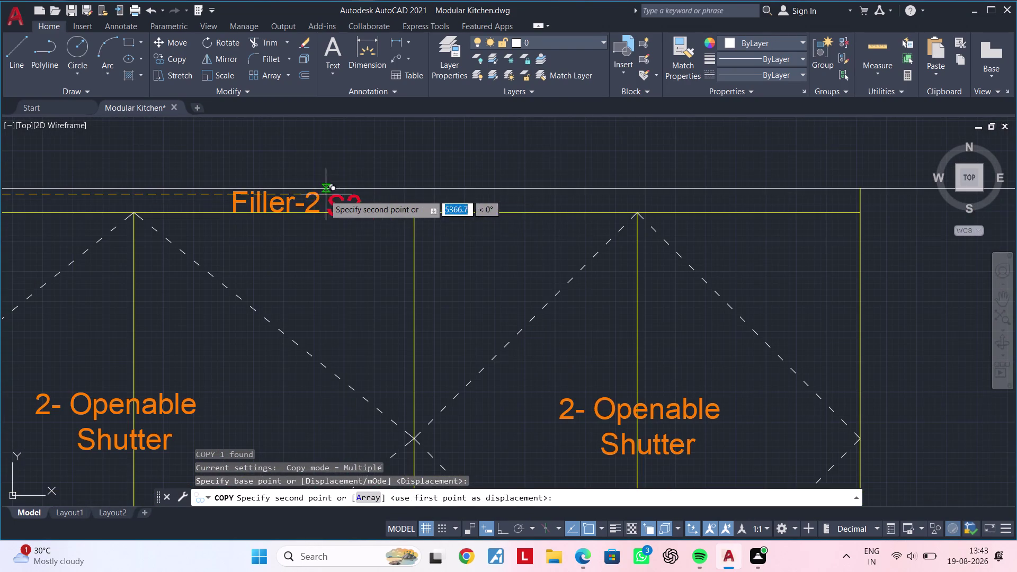
click(349, 191)
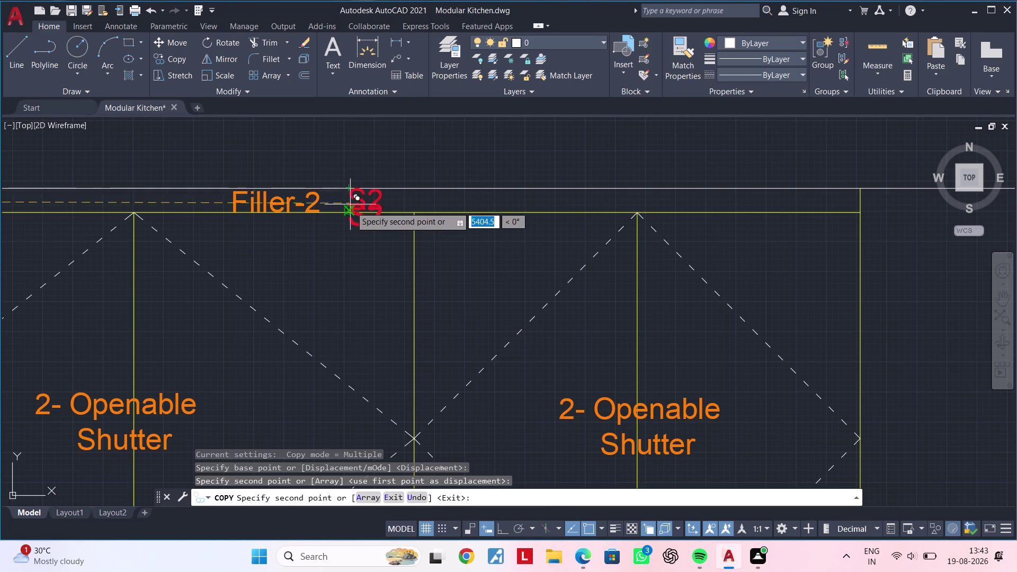
Place S2 copies at the upper unit junctions and the shelf corners.
scroll(down, 3)
middle_drag(348, 227, 580, 177)
scroll(down, 3)
middle_drag(511, 230, 659, 187)
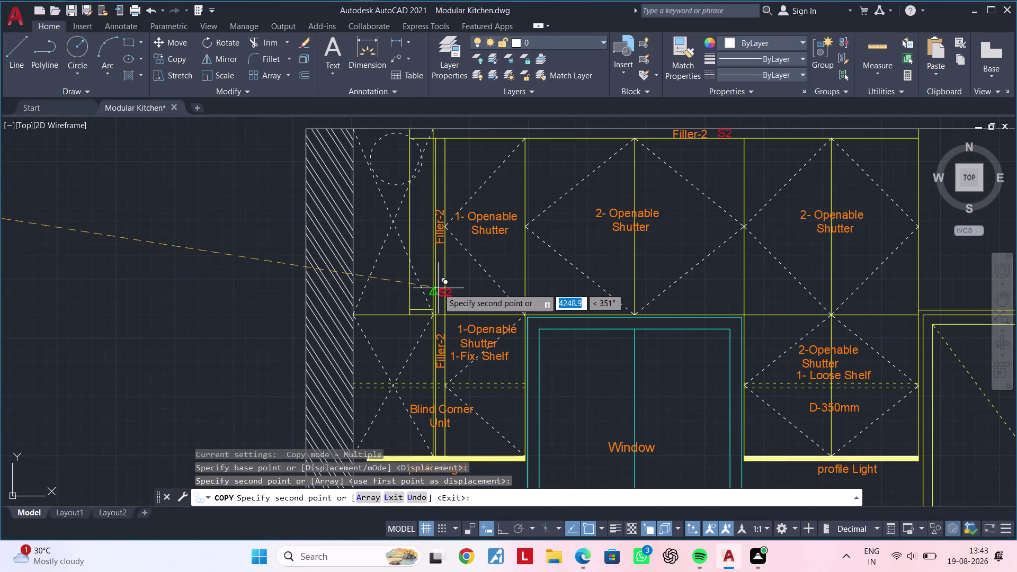
scroll(up, 3)
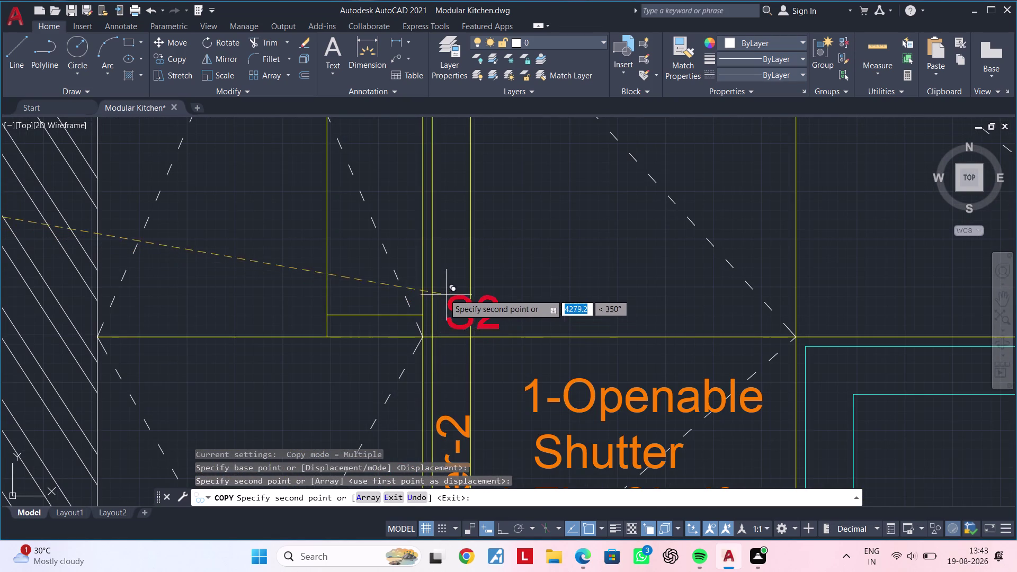
click(430, 296)
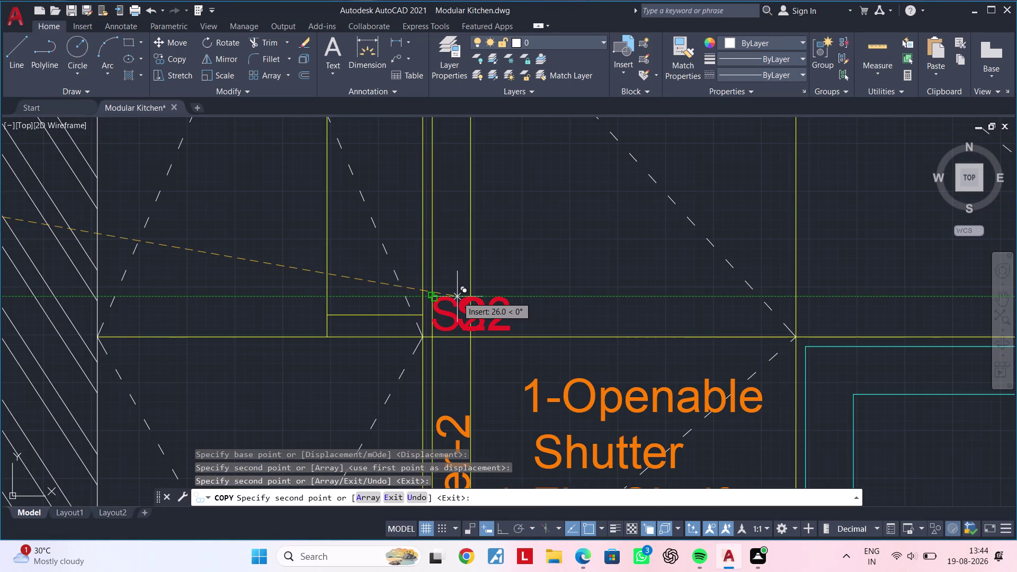
click(728, 301)
click(805, 301)
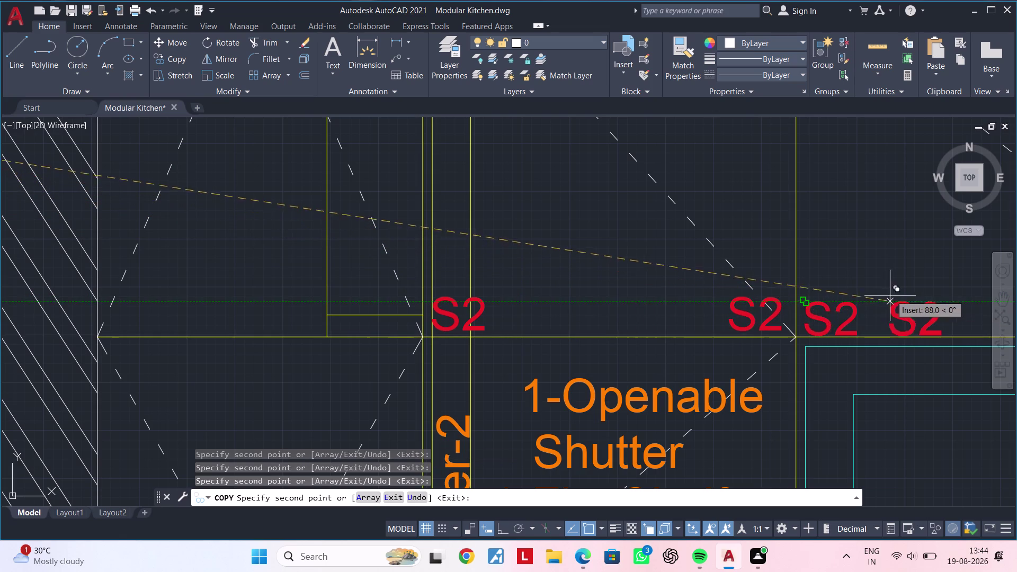
middle_drag(891, 294, 298, 283)
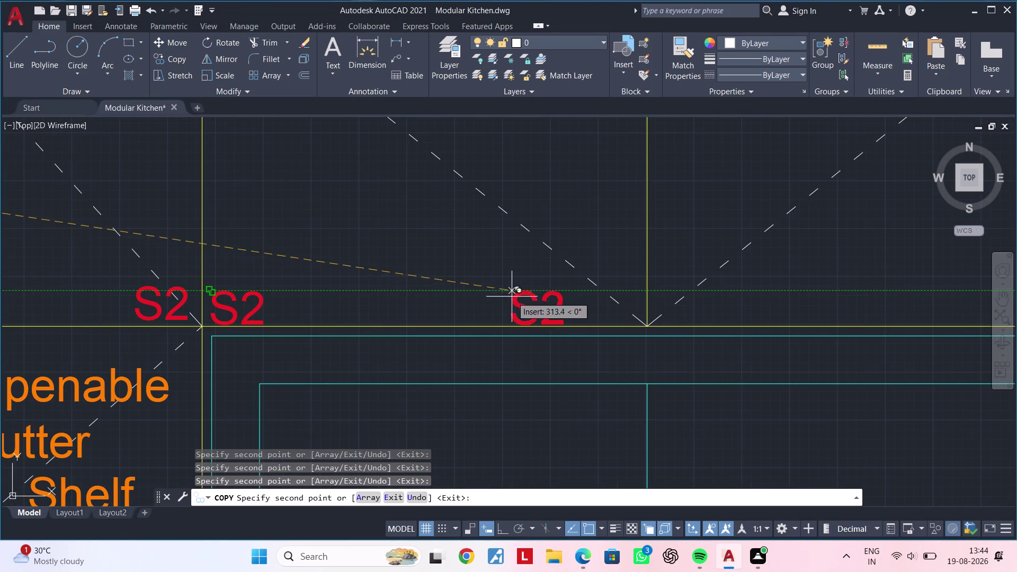
middle_drag(702, 303, 214, 290)
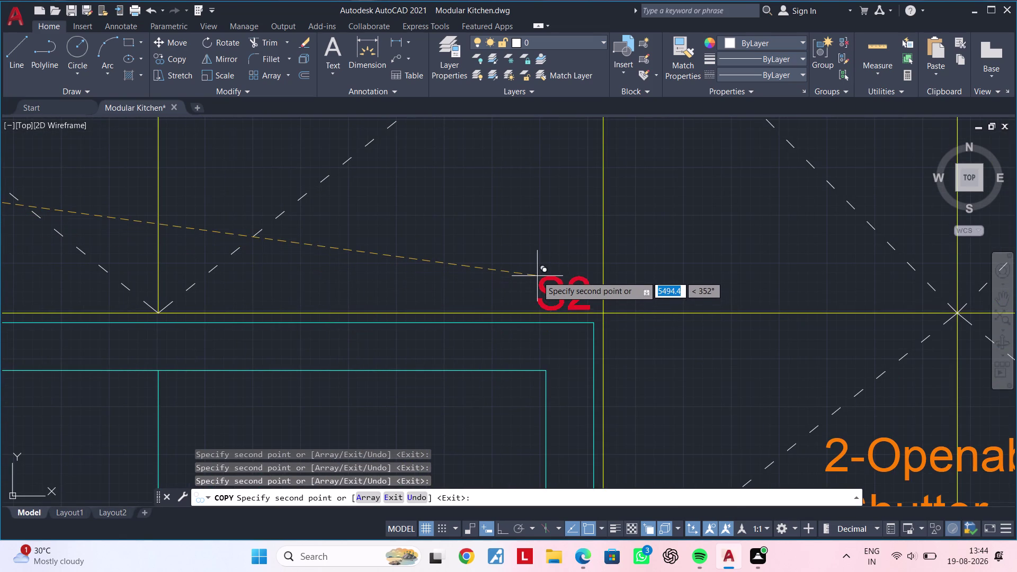
click(541, 275)
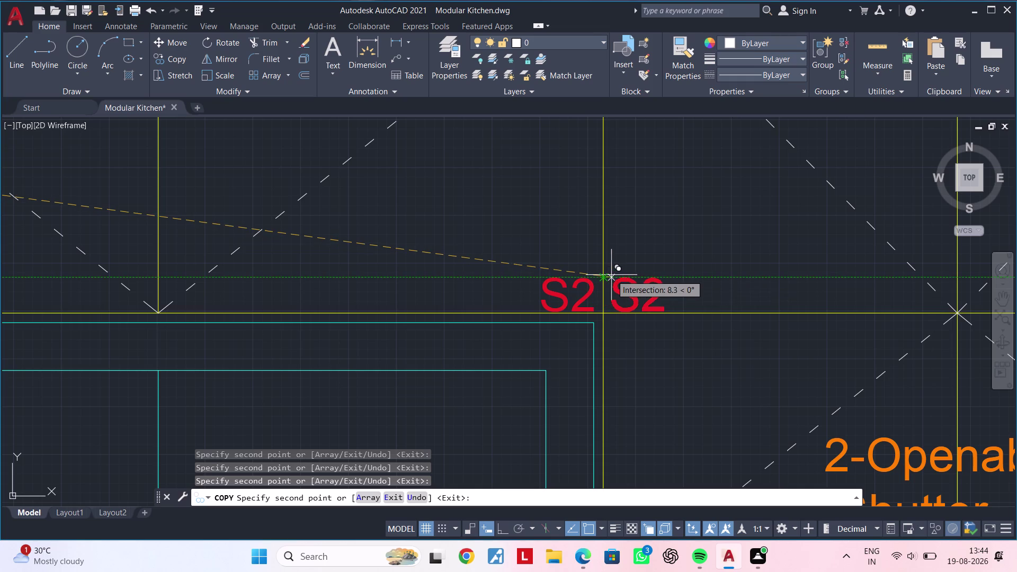
click(611, 275)
Place S2 copies at the cabinet corner and both ends of the profile light.
middle_drag(737, 273, 254, 270)
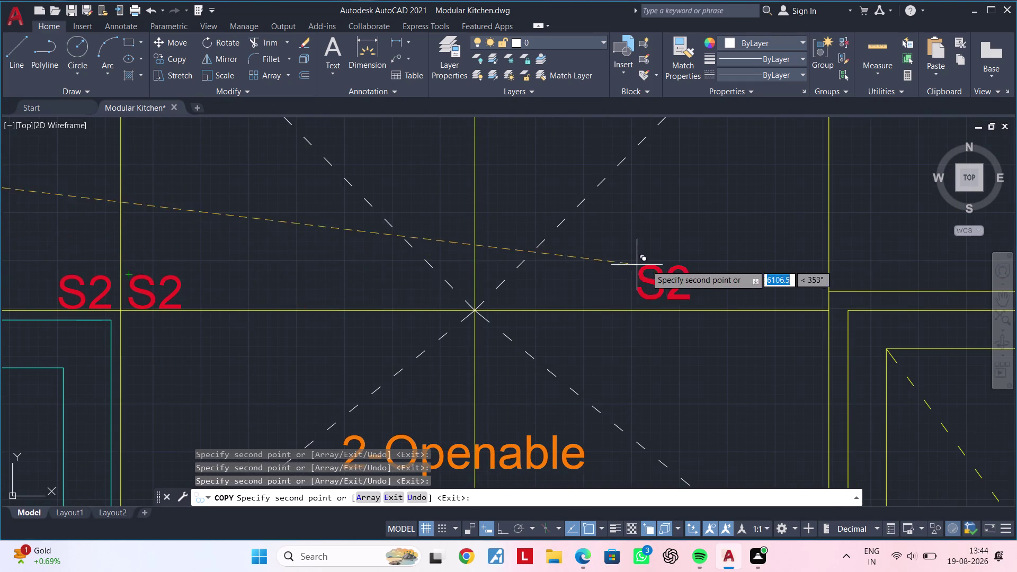
middle_drag(693, 264, 604, 264)
middle_click(559, 264)
scroll(up, 3)
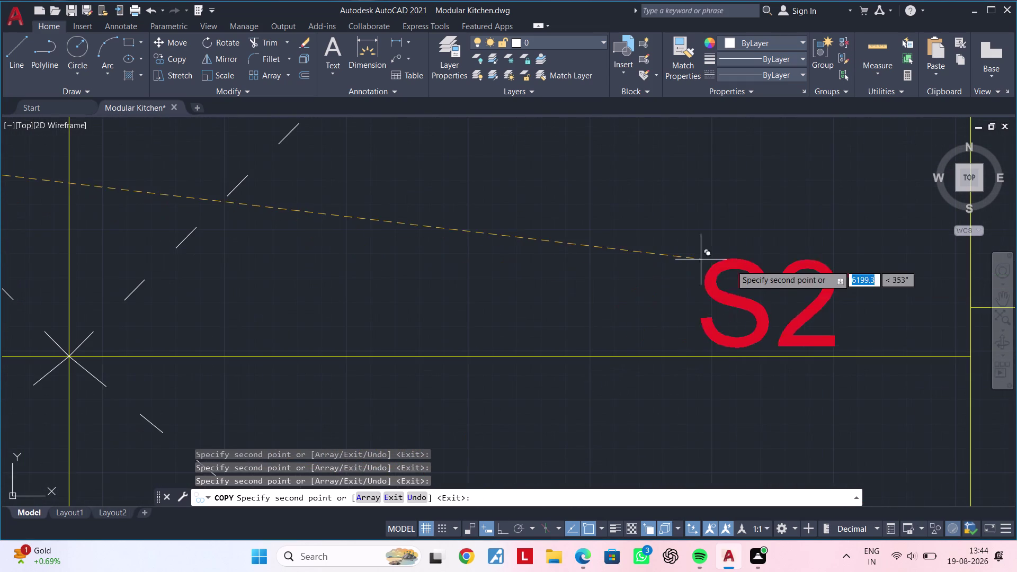
scroll(down, 3)
middle_click(560, 258)
scroll(down, 3)
middle_drag(723, 256, 445, 258)
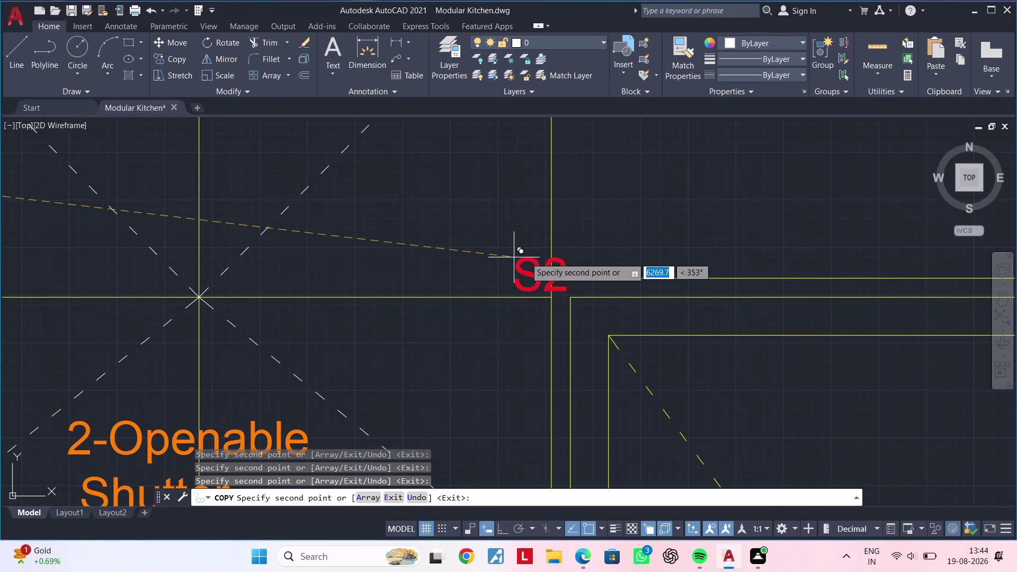
click(492, 255)
scroll(down, 3)
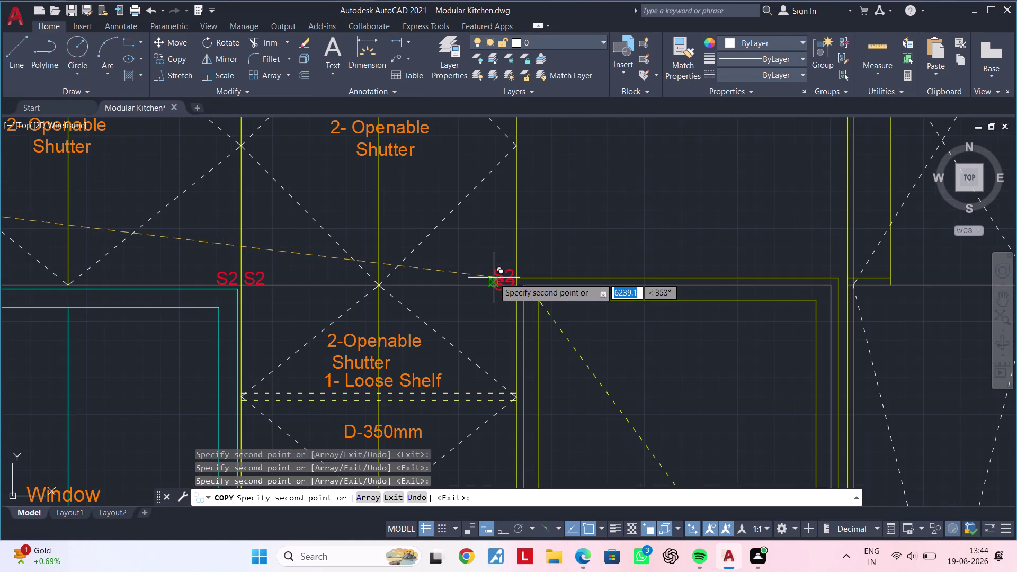
middle_drag(510, 361, 543, 205)
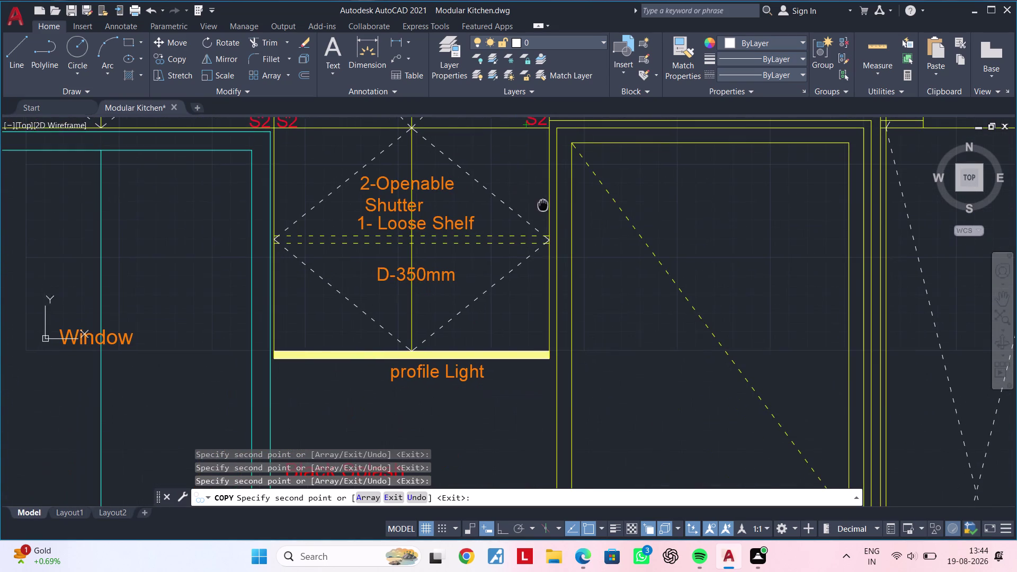
middle_drag(543, 205, 542, 204)
scroll(up, 3)
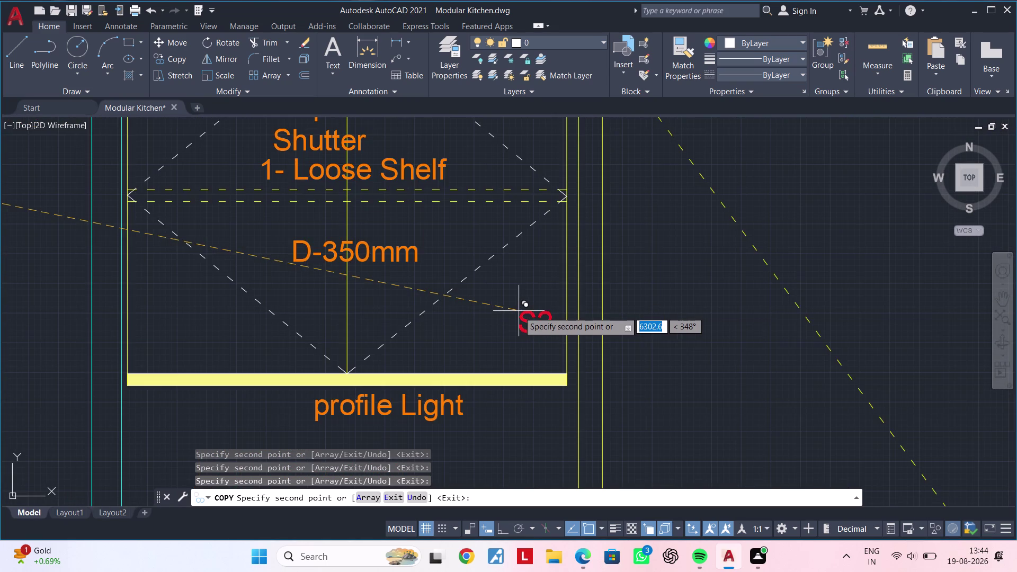
scroll(up, 3)
click(535, 354)
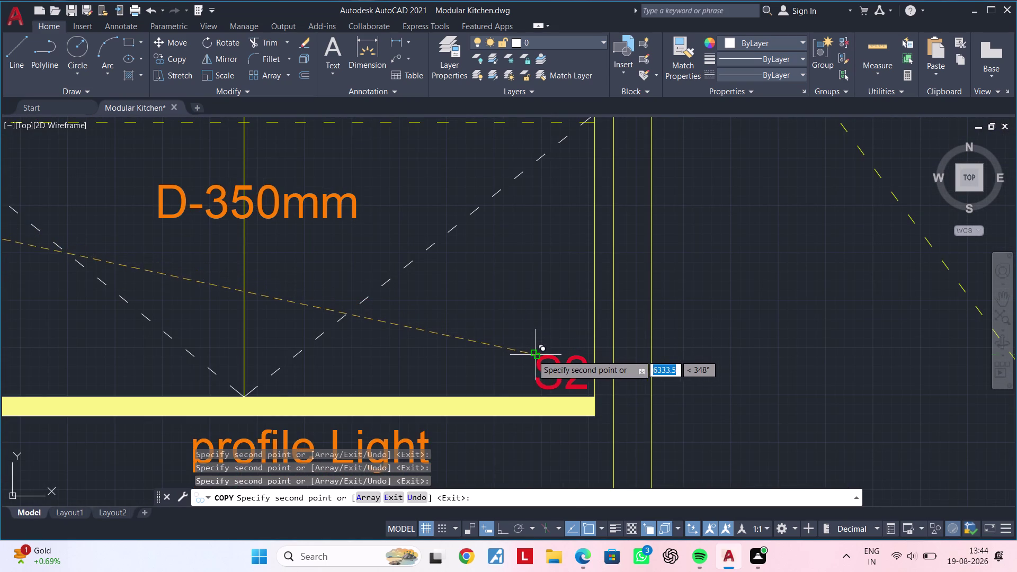
middle_drag(394, 331, 630, 288)
click(141, 317)
Place S2 copies on the blind corner unit and division line, then end copying.
scroll(down, 3)
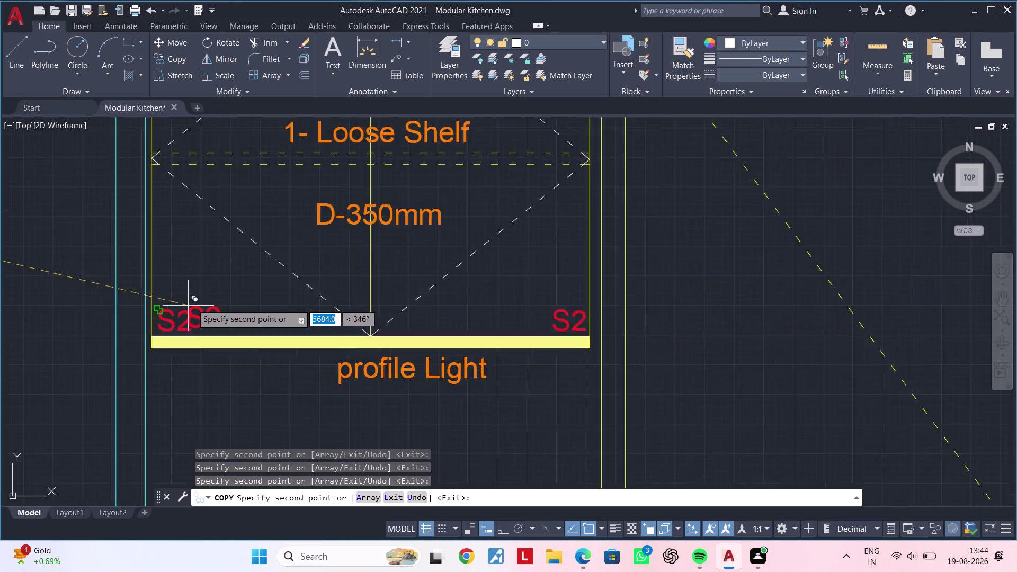
middle_drag(136, 294, 687, 284)
middle_drag(388, 292, 536, 290)
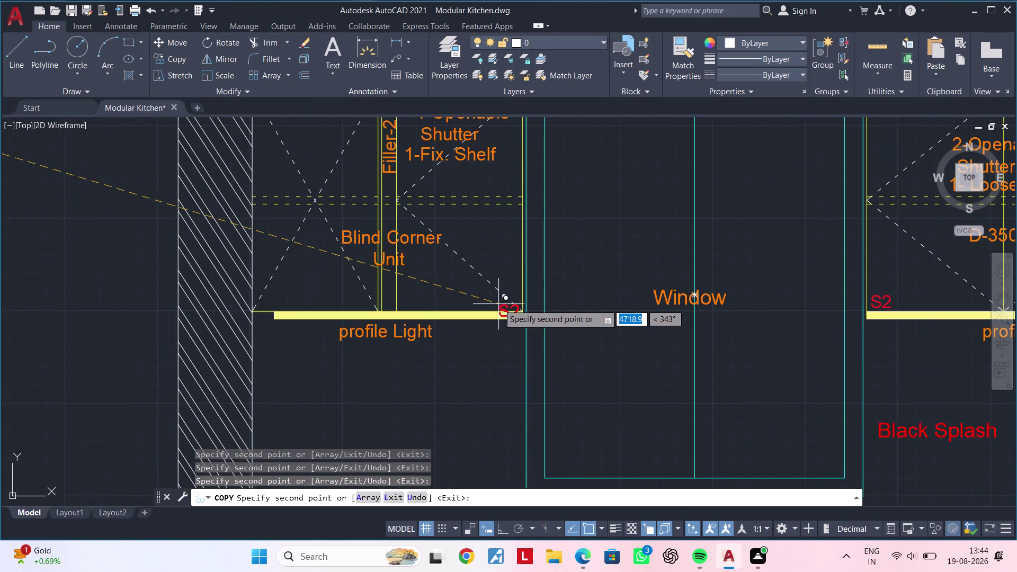
scroll(up, 3)
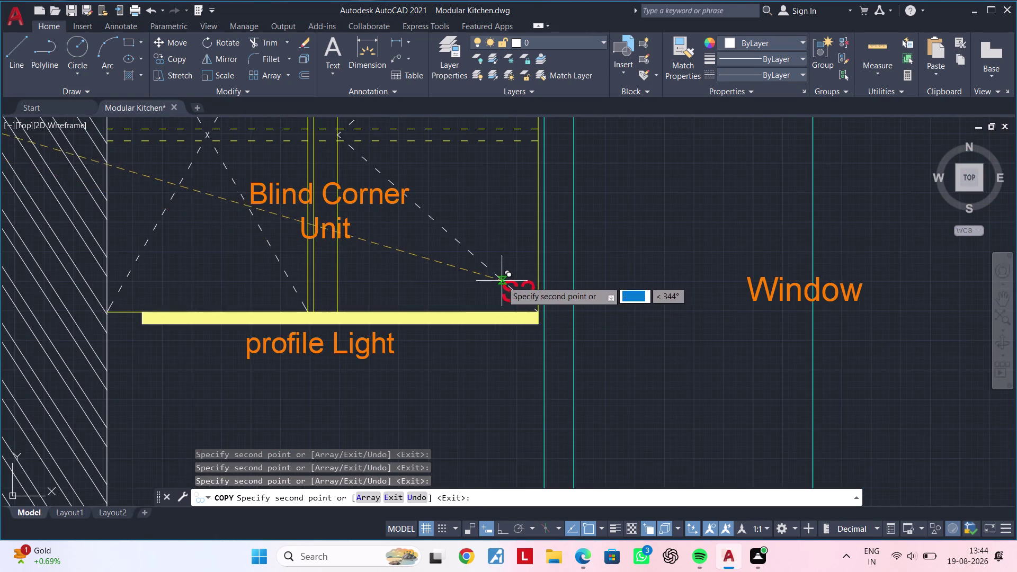
scroll(up, 3)
click(495, 287)
scroll(down, 3)
middle_drag(381, 280, 767, 260)
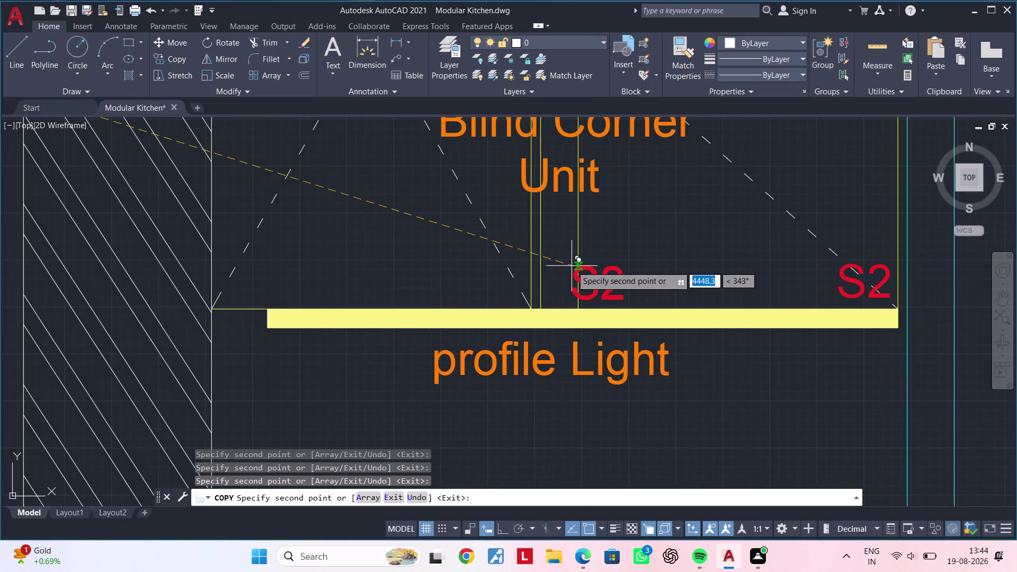
scroll(up, 3)
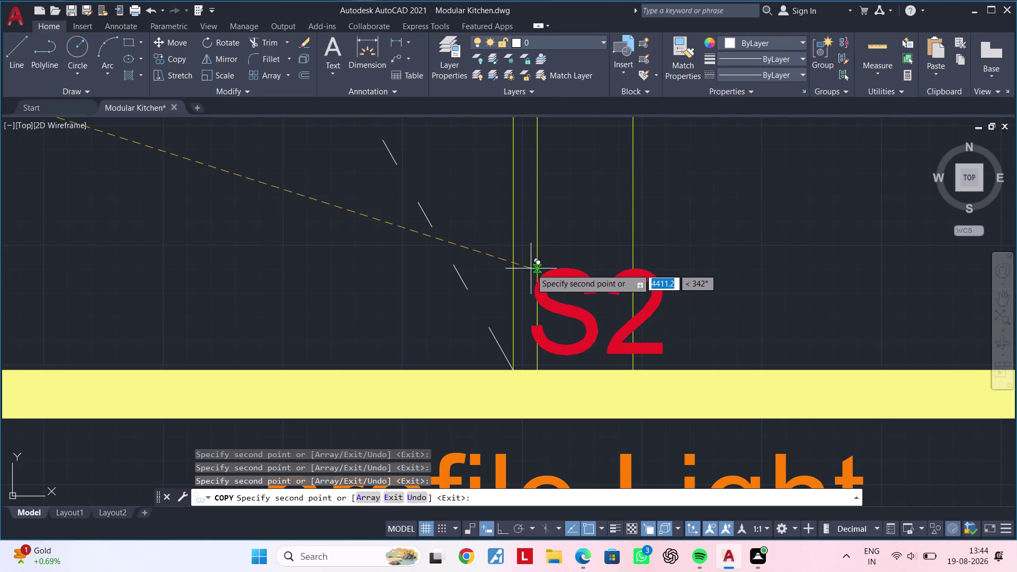
click(531, 268)
scroll(down, 3)
scroll(down, 3)
middle_drag(704, 253, 429, 261)
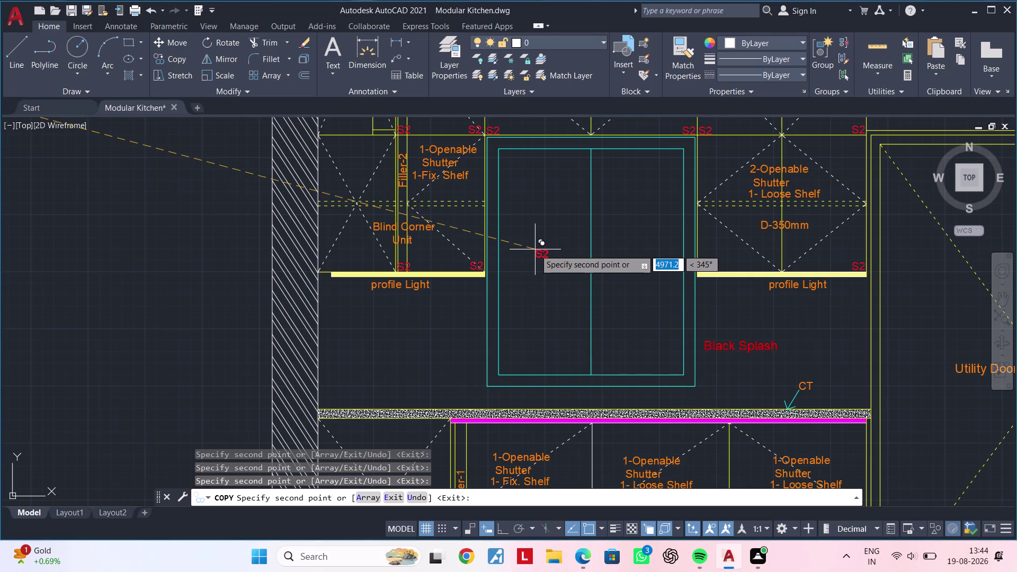
key(Escape)
scroll(down, 3)
middle_drag(526, 252, 669, 192)
middle_drag(310, 285, 532, 242)
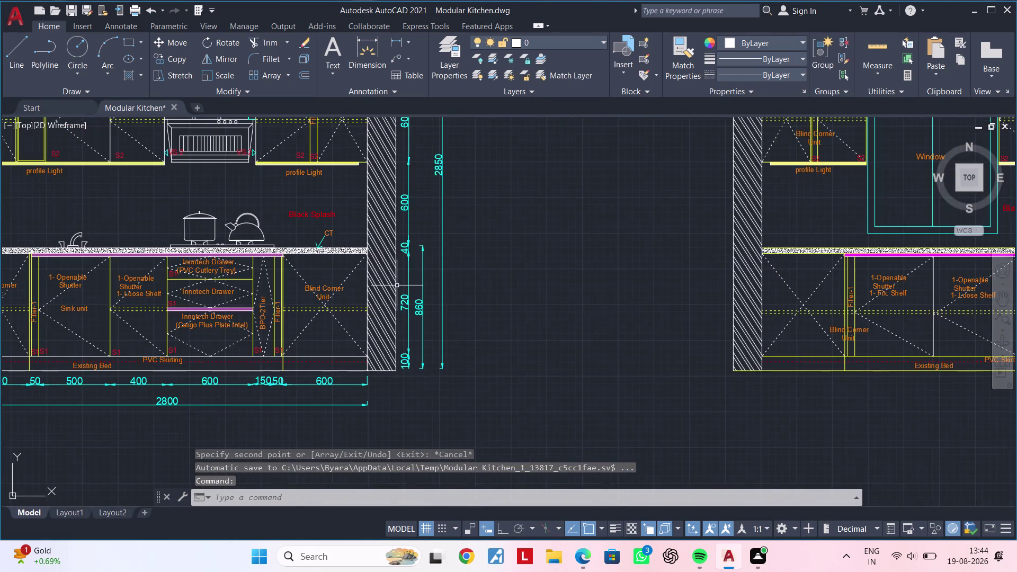
Copy the S1 marker from beside Filler-1 to the window-wall base cabinet filler.
scroll(up, 3)
click(311, 371)
text(c)
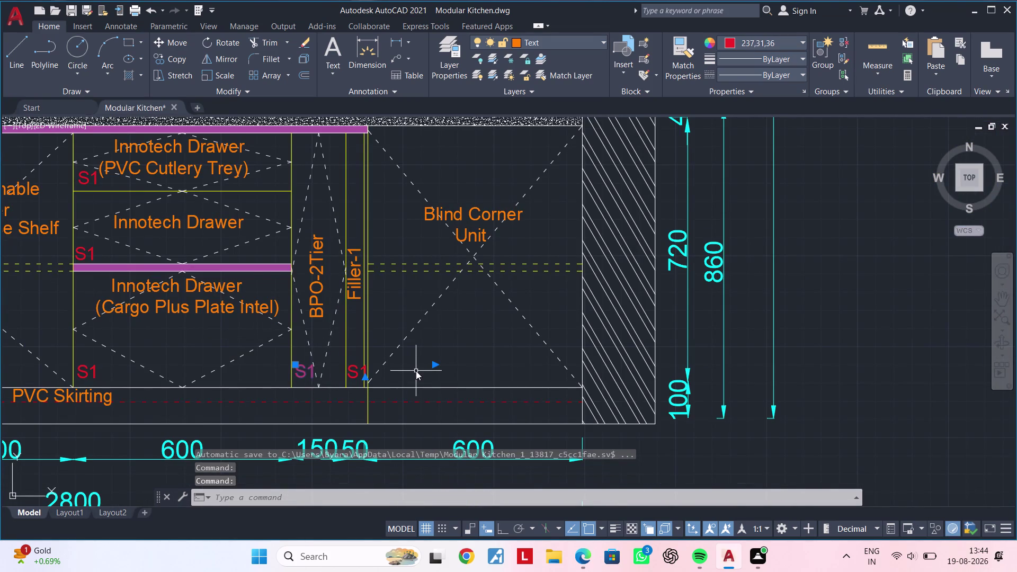
text(o)
key(space)
click(295, 371)
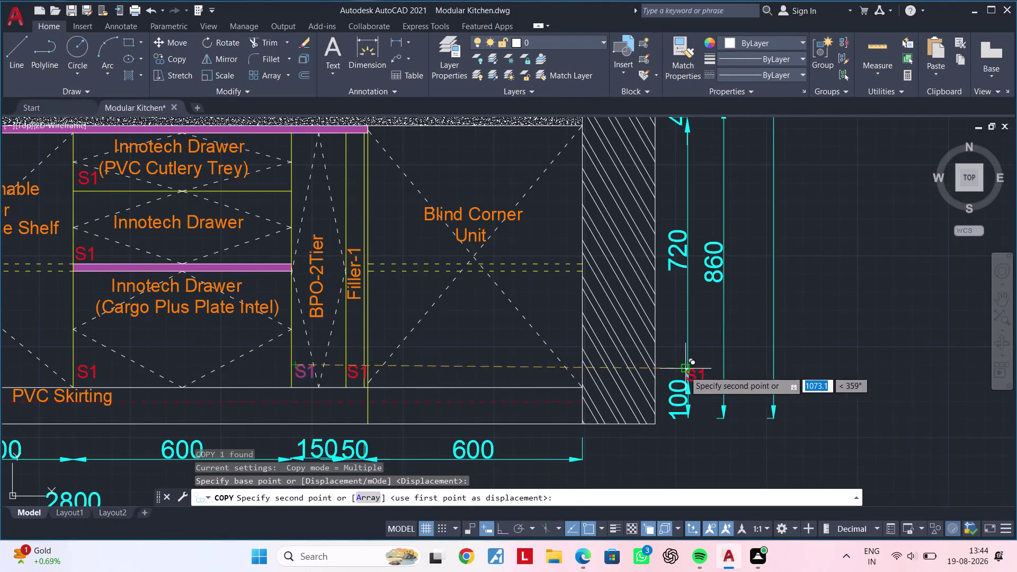
scroll(down, 3)
middle_drag(666, 368, 157, 335)
middle_drag(653, 335, 343, 329)
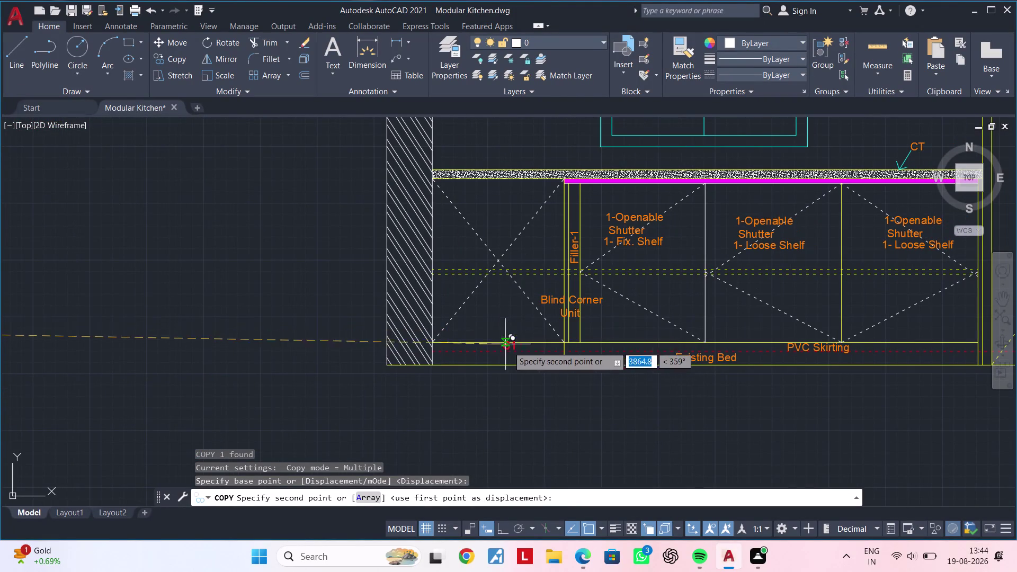
scroll(up, 3)
click(562, 331)
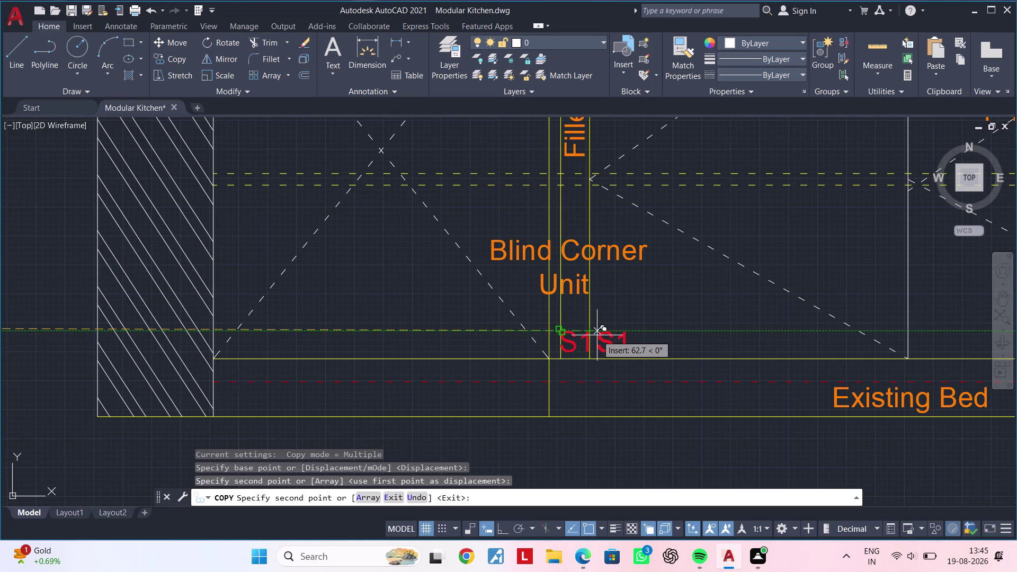
click(597, 335)
Place S1 copies at the next base division and the last base unit, then end copying.
middle_drag(726, 332, 293, 324)
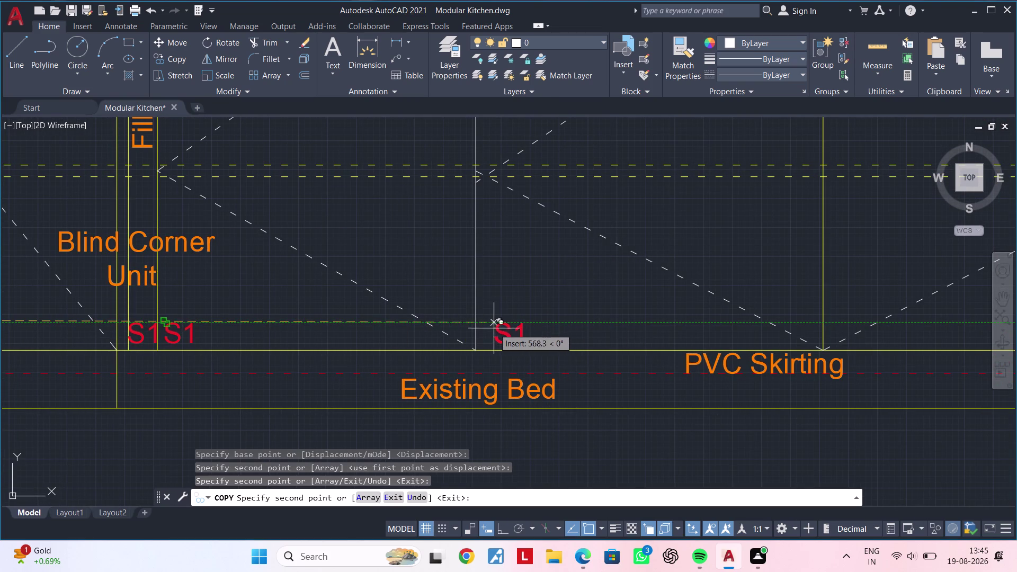
click(493, 329)
middle_drag(684, 329, 76, 317)
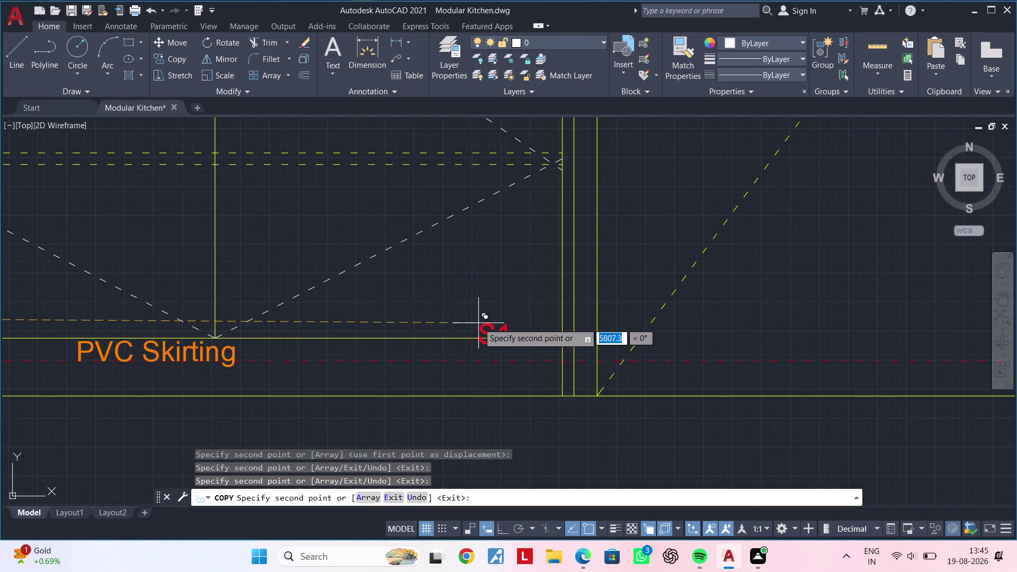
scroll(down, 3)
scroll(up, 3)
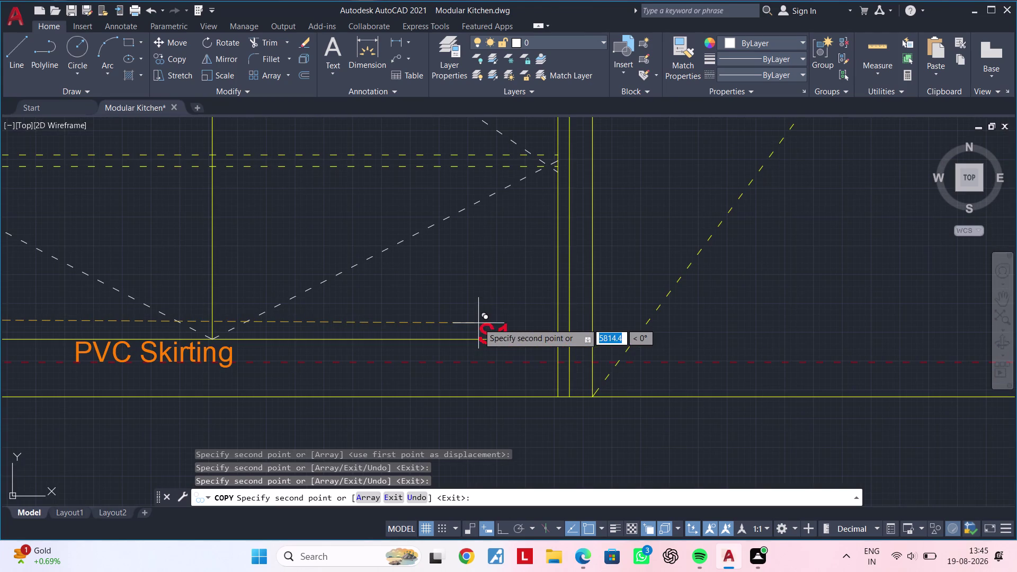
click(522, 323)
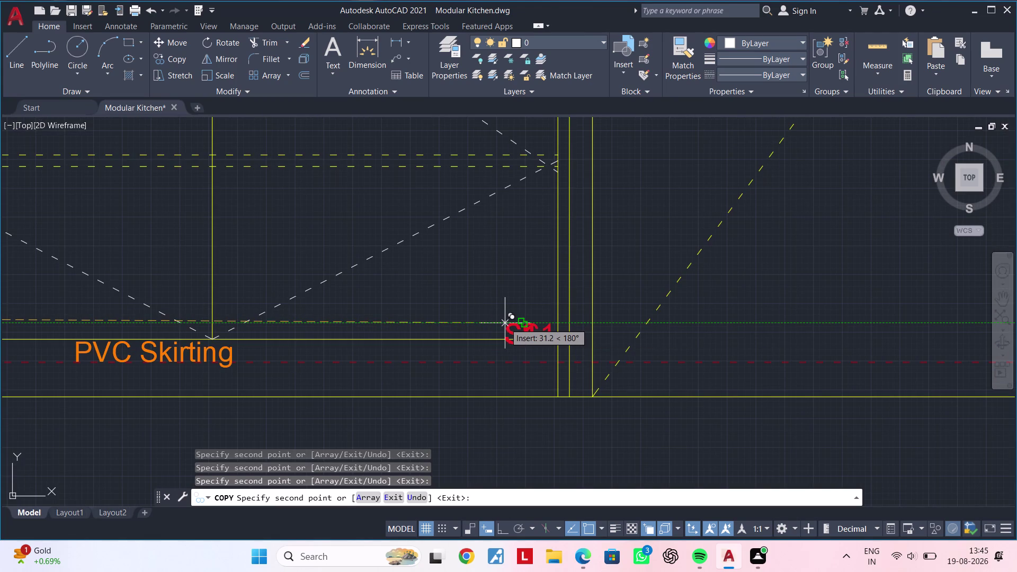
key(Escape)
key(Escape)
key(Escape)
key(Escape)
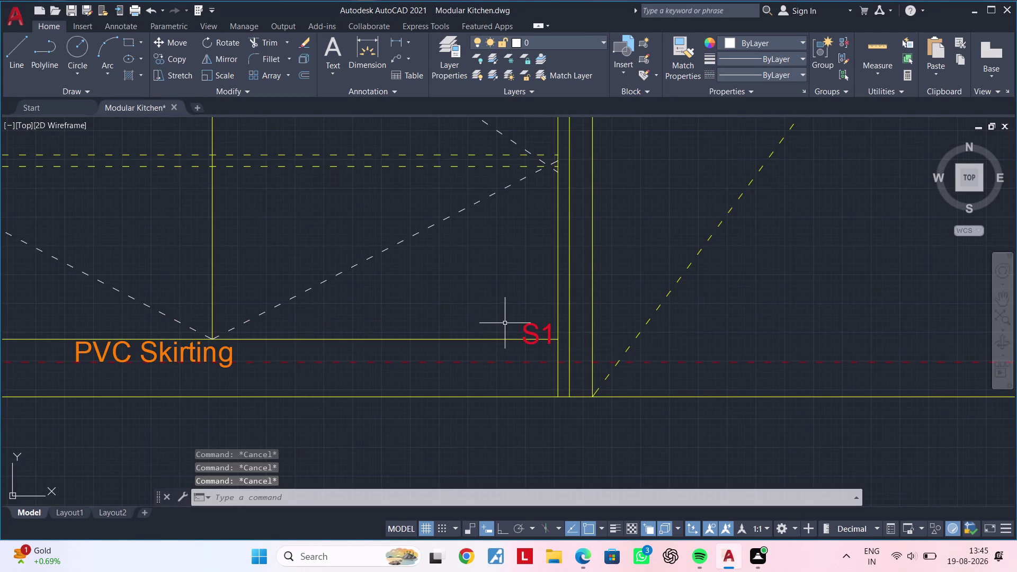
scroll(down, 3)
middle_drag(483, 316, 476, 412)
scroll(down, 3)
middle_drag(475, 371, 526, 442)
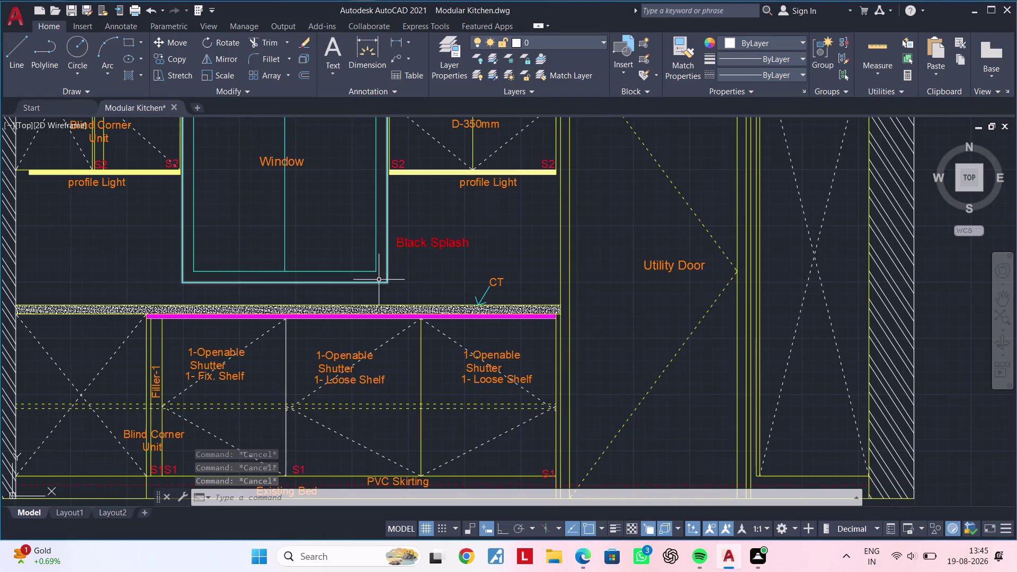
scroll(down, 3)
middle_drag(288, 279, 682, 283)
middle_drag(327, 273, 572, 278)
scroll(up, 3)
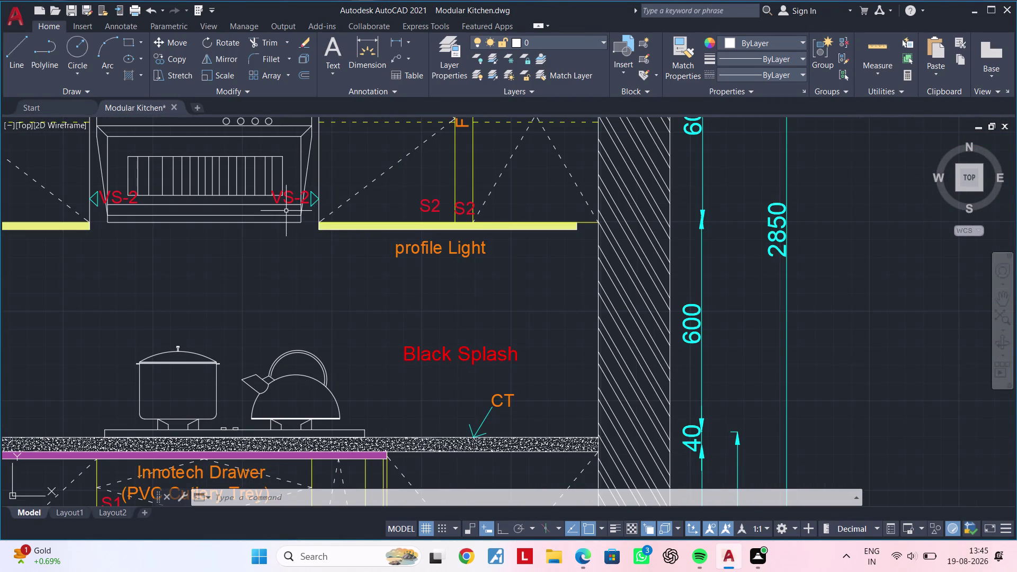
scroll(down, 3)
scroll(down, 3)
middle_drag(648, 239, 524, 255)
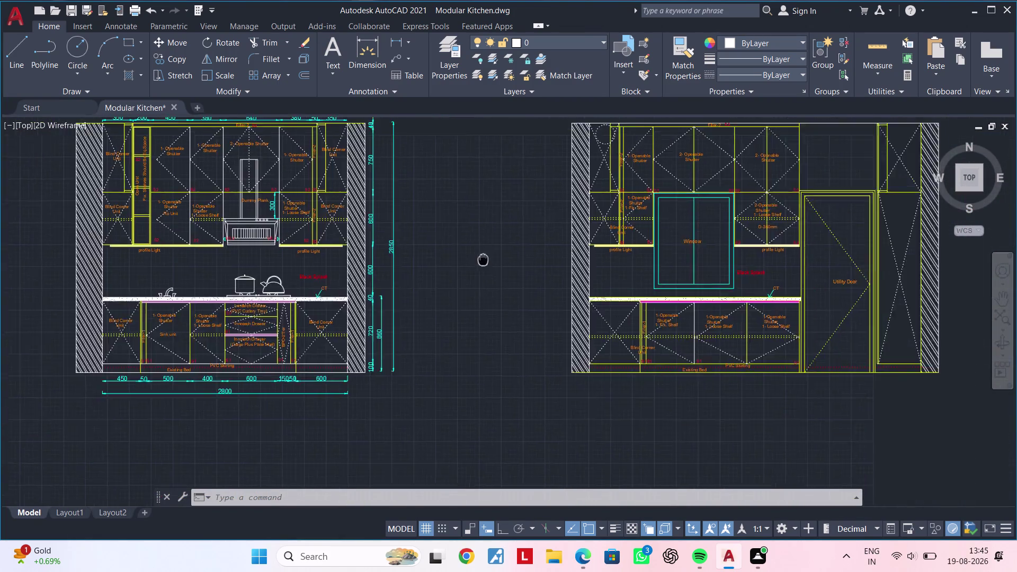
middle_drag(524, 255, 132, 284)
key(Escape)
middle_drag(136, 280, 517, 272)
key(Escape)
key(Escape)
middle_drag(527, 276, 236, 288)
key(Escape)
key(Escape)
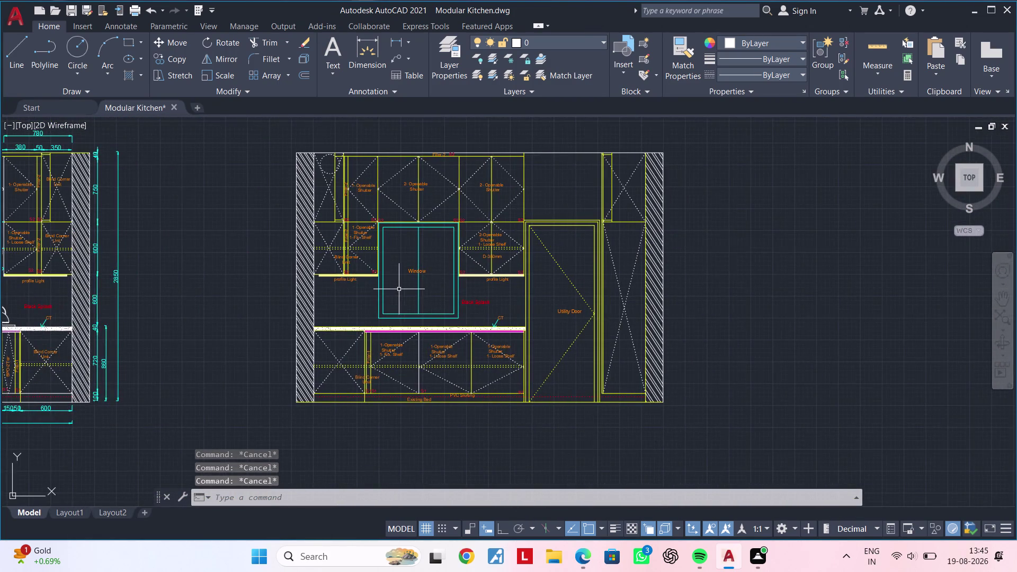
scroll(up, 3)
middle_drag(399, 290, 285, 309)
key(Escape)
key(Escape)
key(Escape)
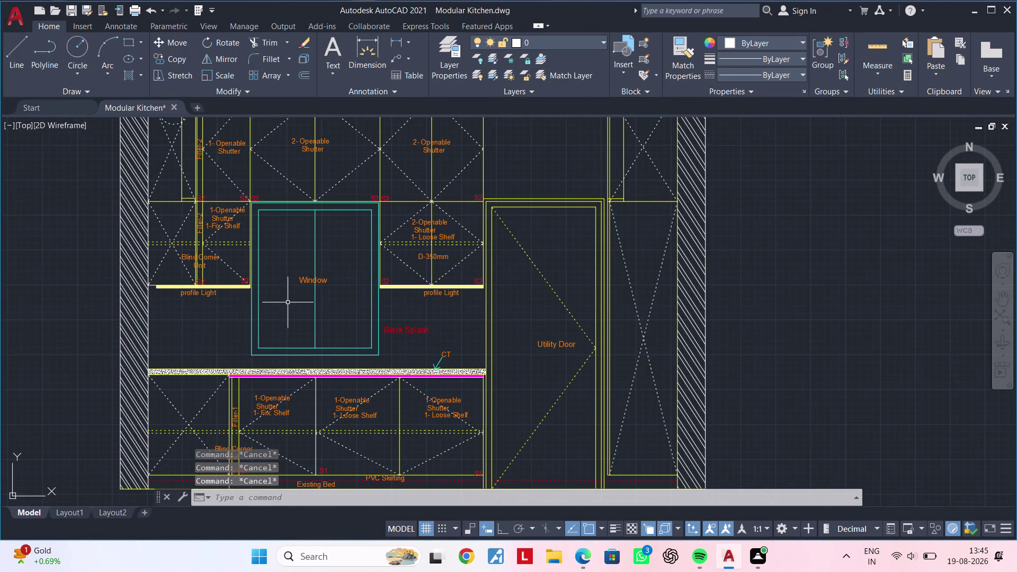
key(Escape)
key(Escape)
key(Escape)
key(Escape)
key(Escape)
key(Escape)
key(Escape)
middle_drag(289, 302, 395, 284)
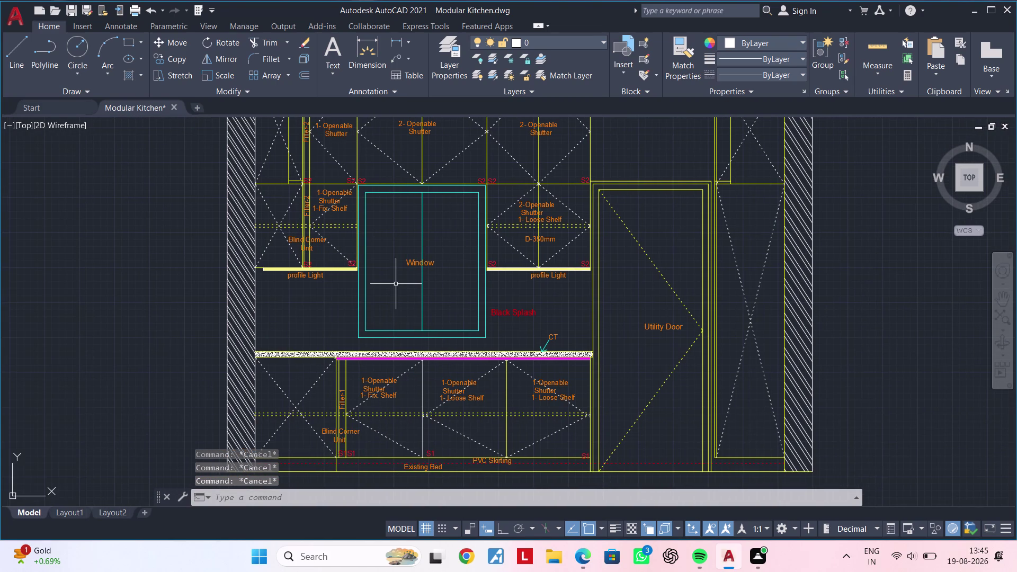
scroll(down, 3)
middle_drag(409, 282, 408, 289)
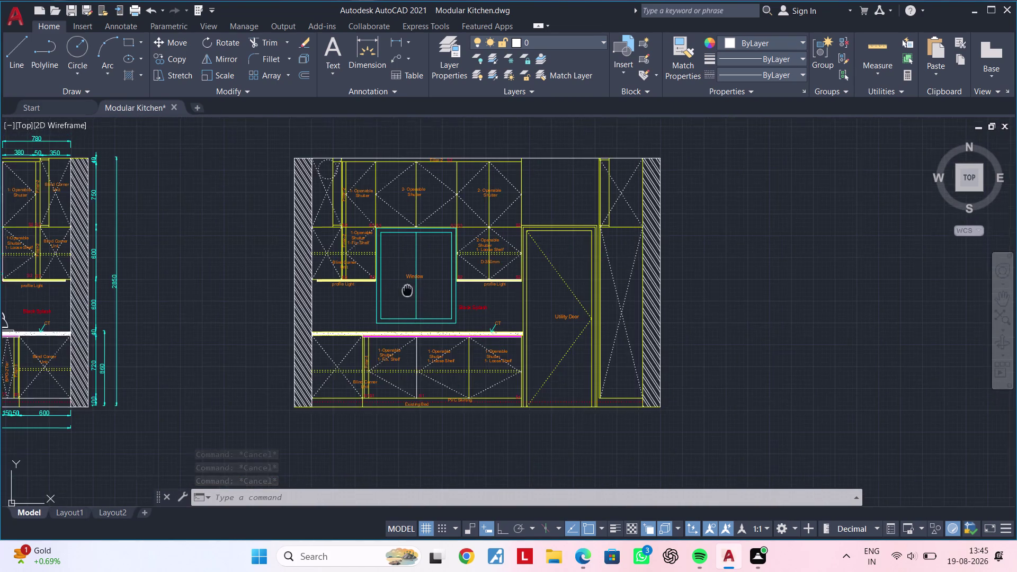
middle_drag(408, 289, 351, 327)
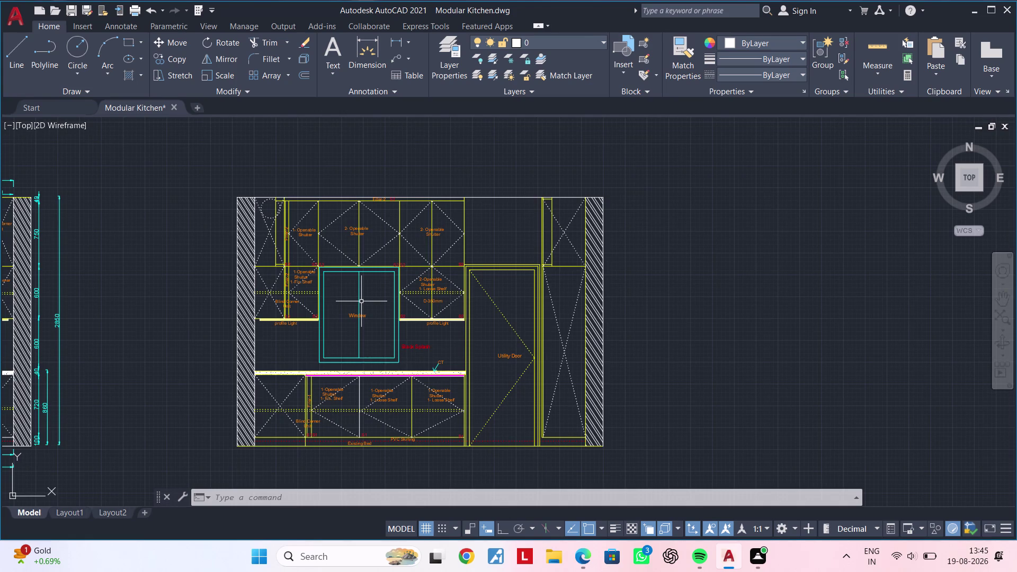
key(ctrl+s)
key(ctrl+s)
key(ctrl+s)
key(ctrl+s)
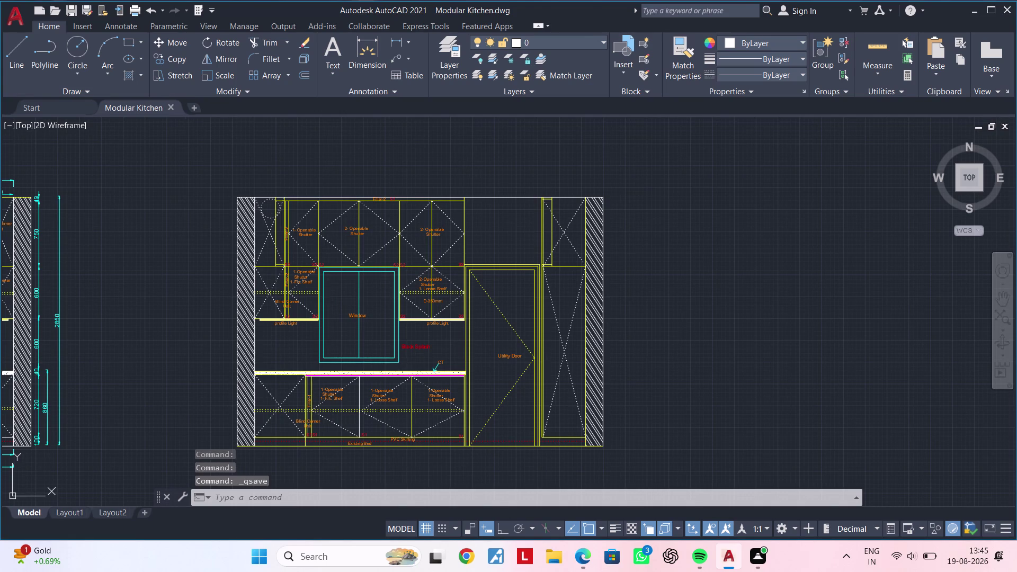
scroll(up, 3)
middle_drag(379, 316, 351, 390)
scroll(down, 3)
middle_drag(350, 368, 463, 342)
scroll(down, 3)
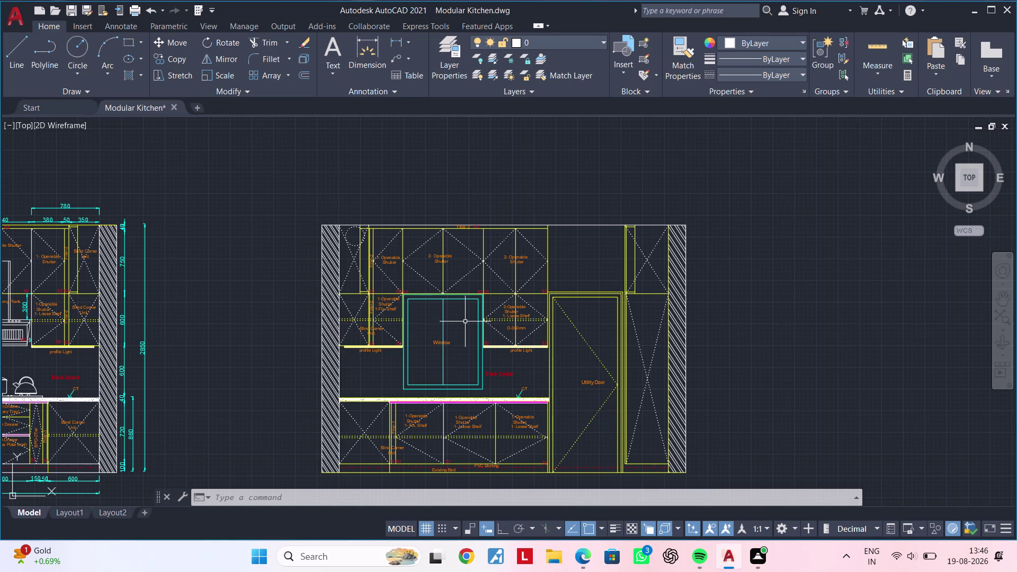
key(Escape)
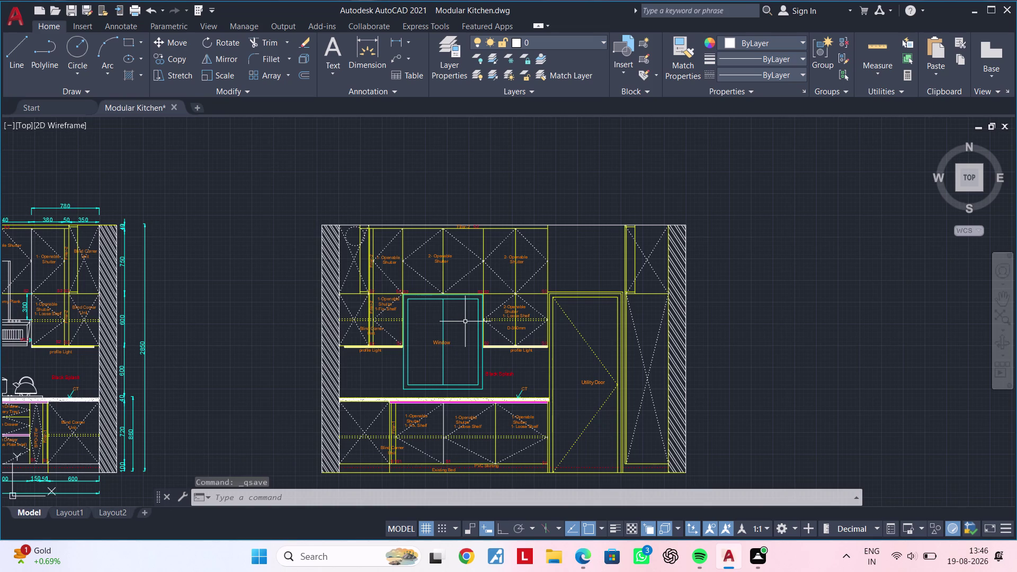
key(Escape)
key(Escape)
key(Escape)
middle_drag(643, 343, 609, 290)
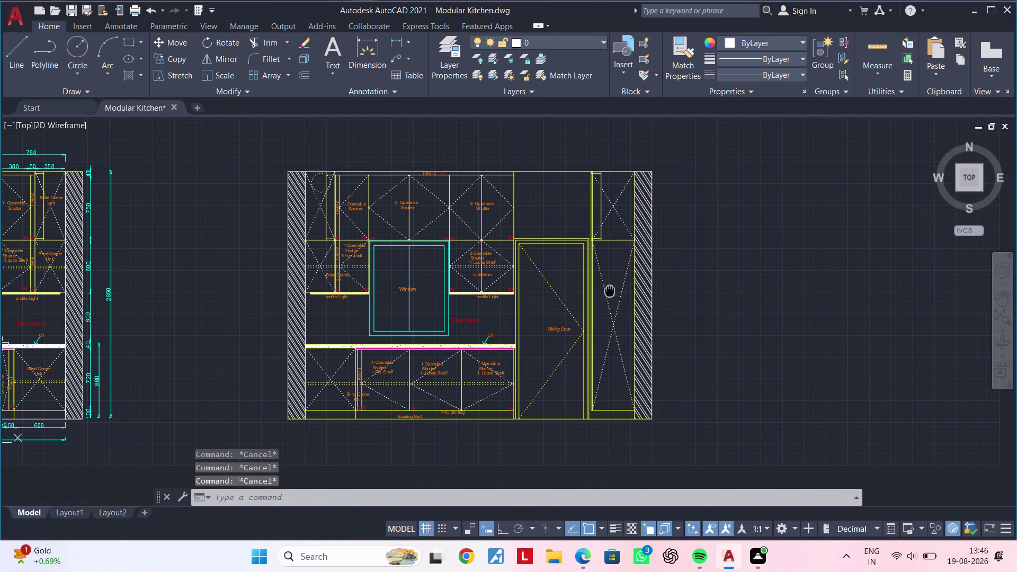
middle_drag(609, 290, 610, 290)
scroll(up, 3)
middle_drag(595, 311, 656, 296)
key(Escape)
key(Escape)
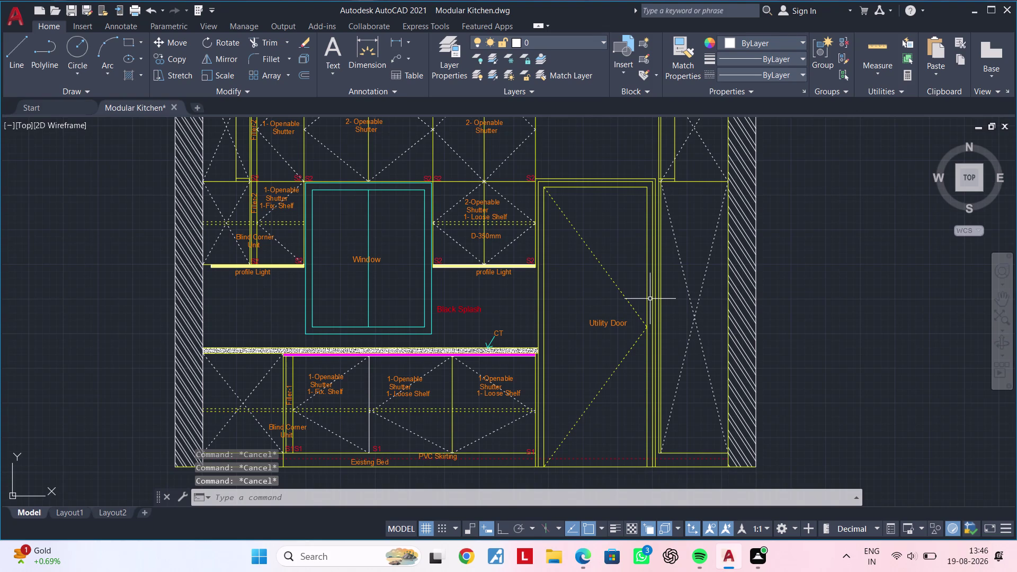
key(Escape)
key(Escape)
key(Escape)
key(Escape)
scroll(down, 3)
key(Escape)
key(Escape)
key(Escape)
middle_drag(569, 355, 589, 325)
key(Escape)
key(Escape)
key(Escape)
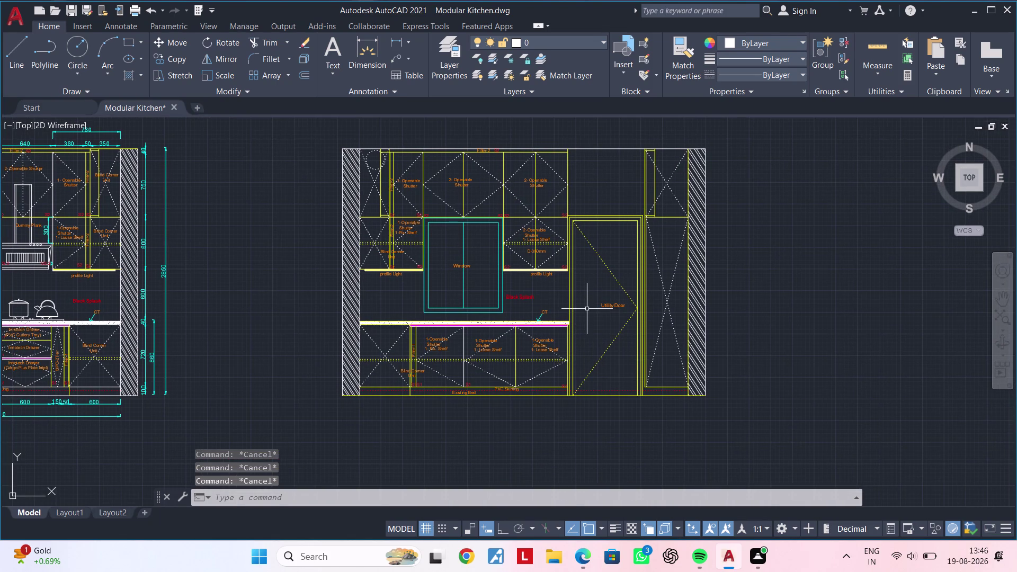
key(Escape)
key(Escape)
key(Escape)
key(Escape)
key(Escape)
key(Escape)
key(Escape)
key(Escape)
middle_drag(599, 297, 578, 360)
scroll(up, 3)
middle_drag(547, 263, 593, 260)
key(Escape)
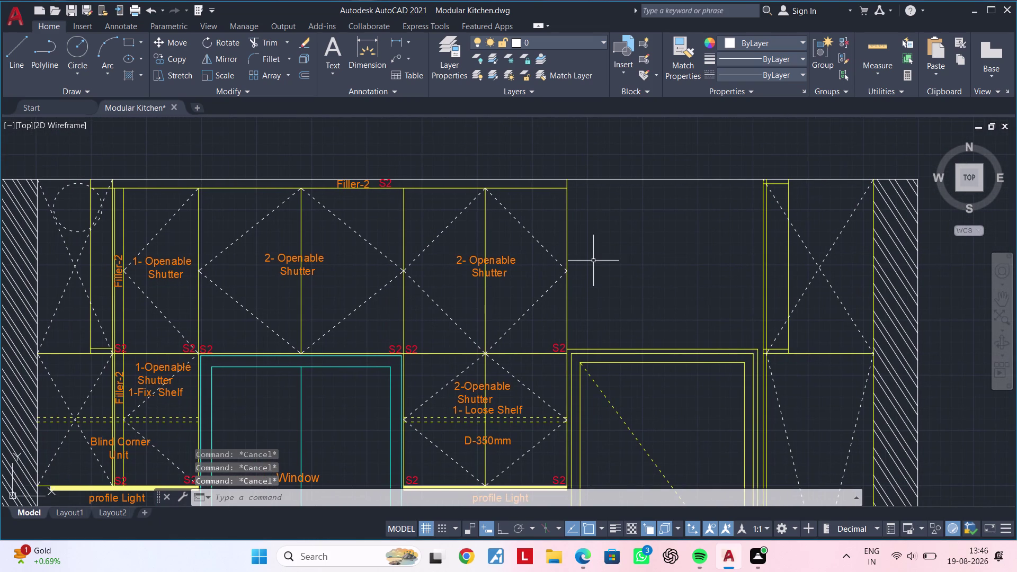
key(Escape)
key(Escape)
scroll(up, 3)
middle_drag(565, 267, 554, 279)
key(Escape)
key(Escape)
key(Escape)
text(l)
key(space)
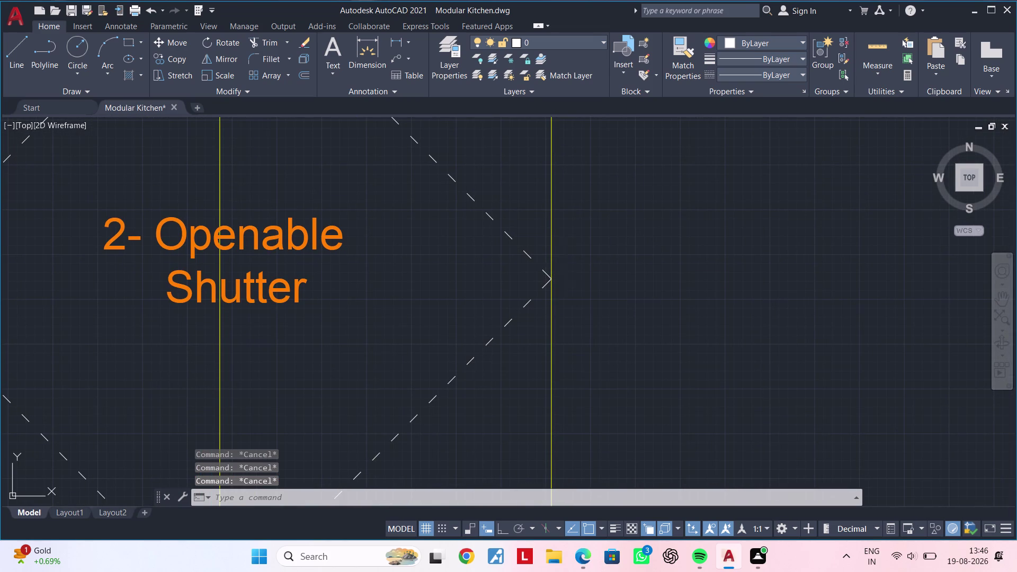
Draw a slanted line from the diamond's right tip after discarding a trial segment.
click(511, 527)
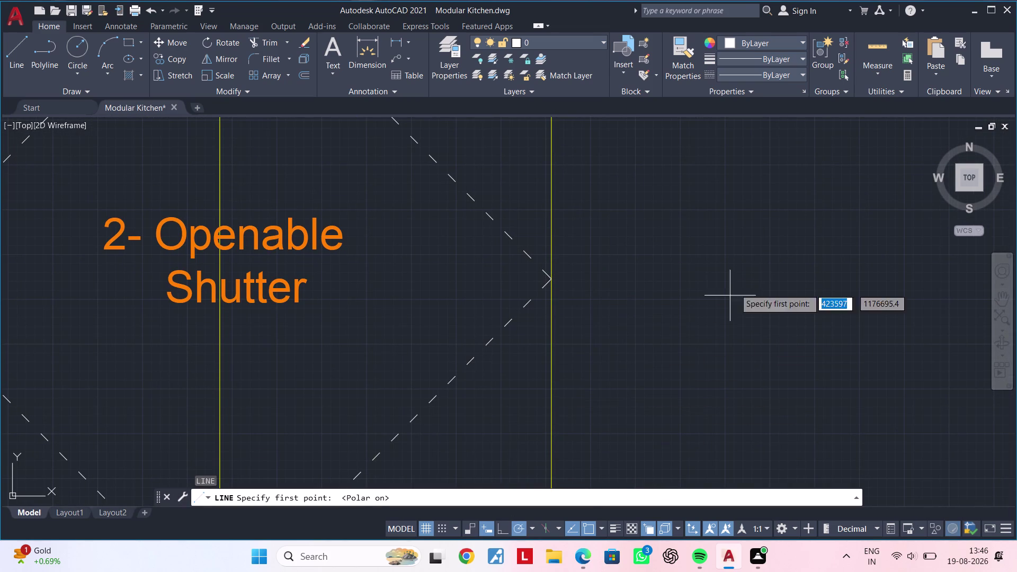
click(503, 534)
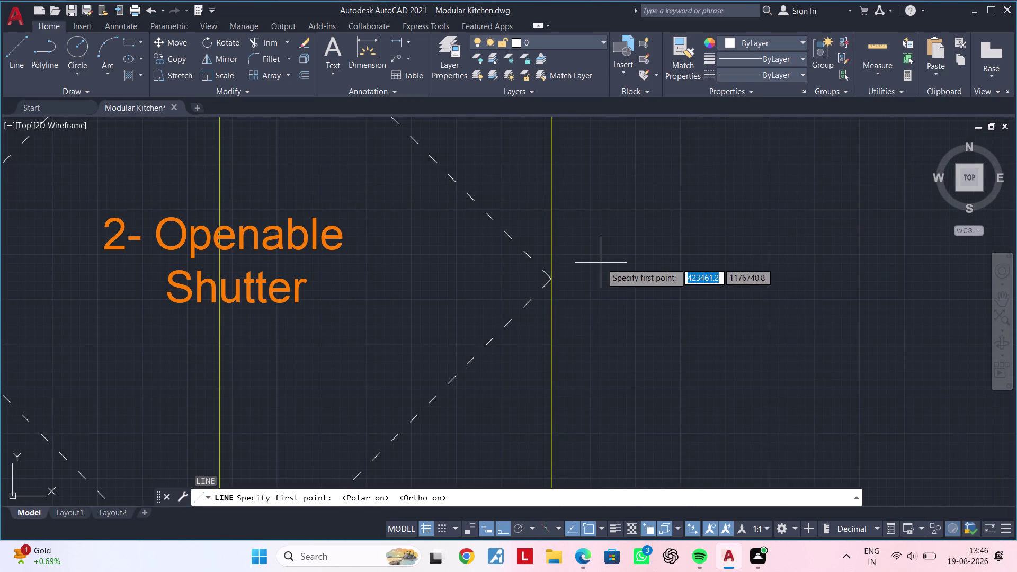
click(603, 257)
click(602, 322)
key(Escape)
key(Escape)
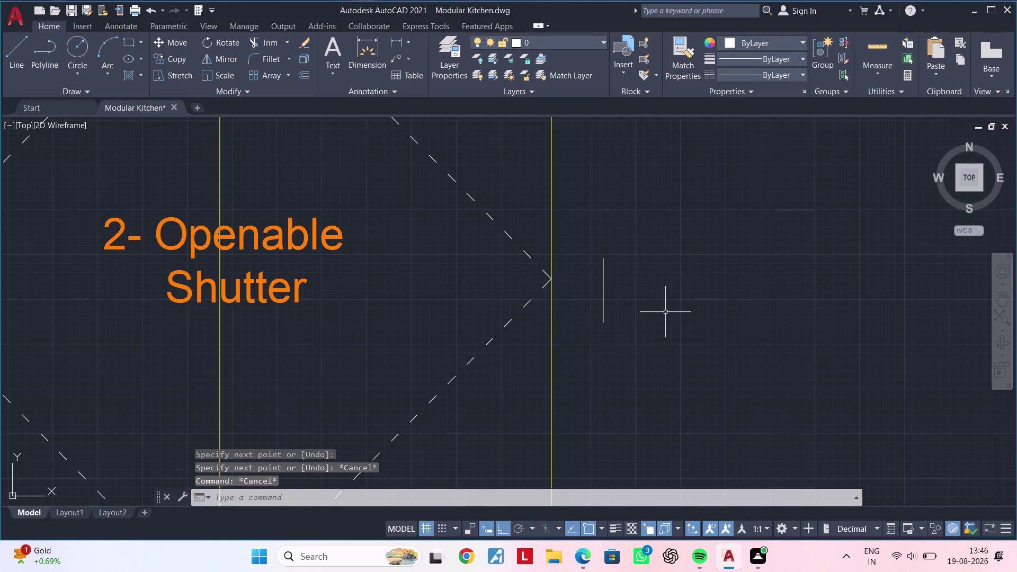
key(l)
key(space)
click(602, 319)
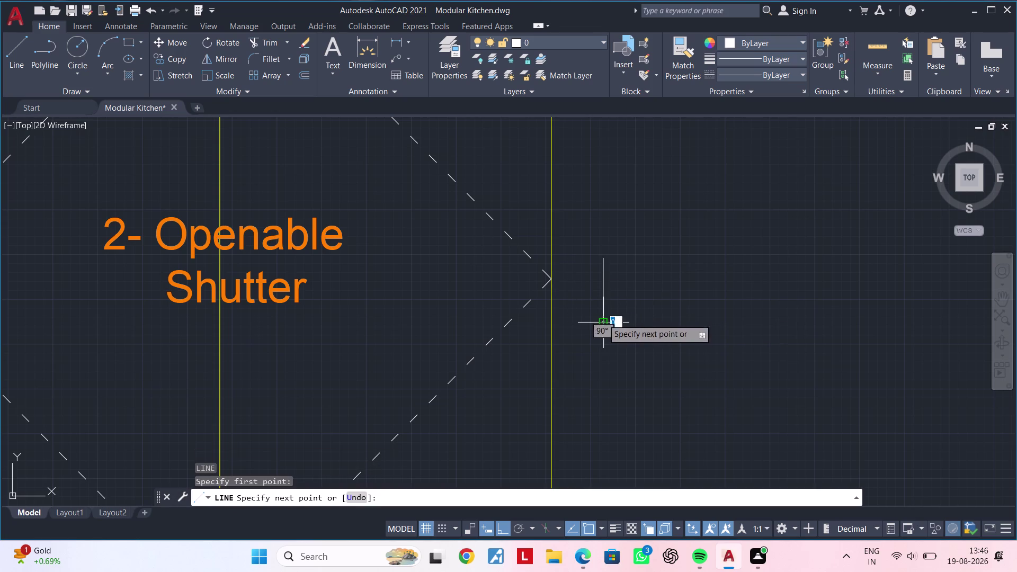
click(556, 280)
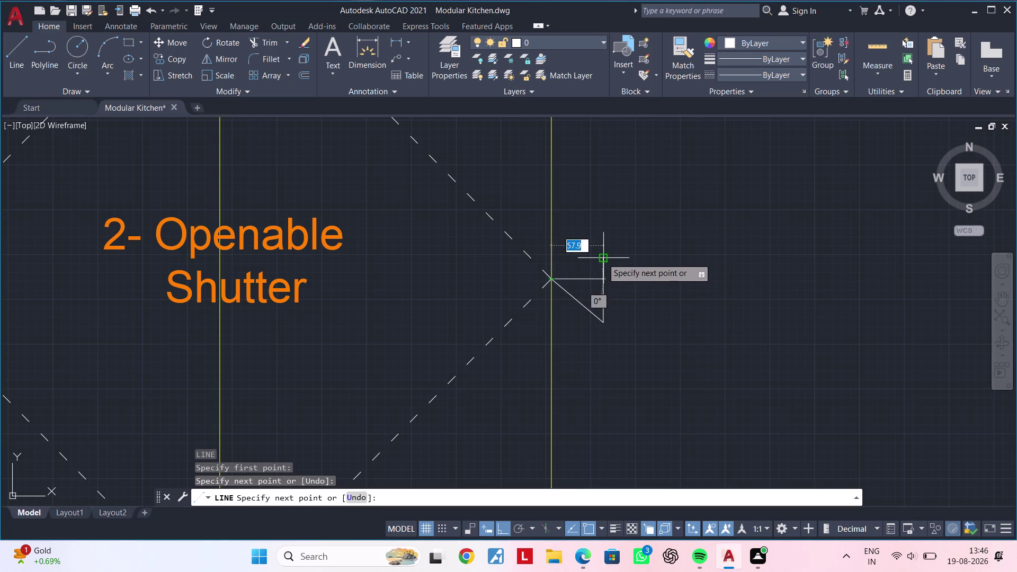
key(Escape)
key(Escape)
middle_drag(600, 275, 602, 266)
key(Escape)
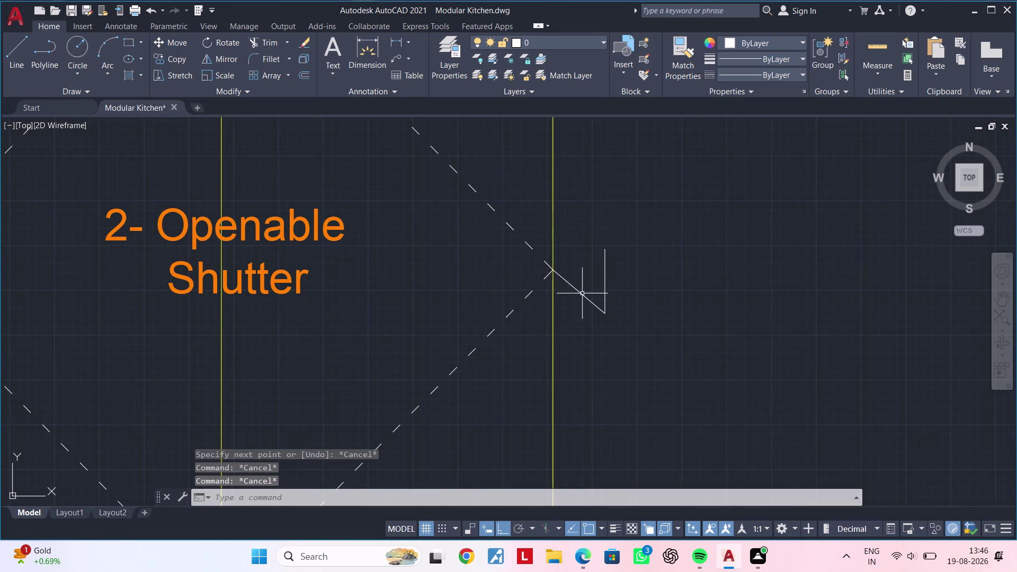
Mirror the slanted line across a horizontal axis through the diamond tip, keeping the original.
click(581, 294)
text(mi)
key(space)
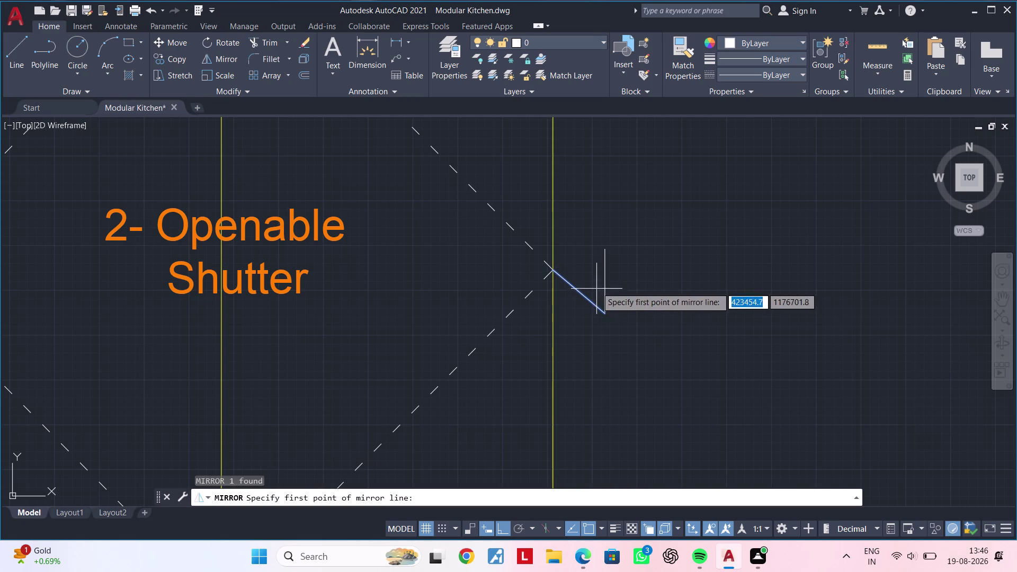
click(604, 274)
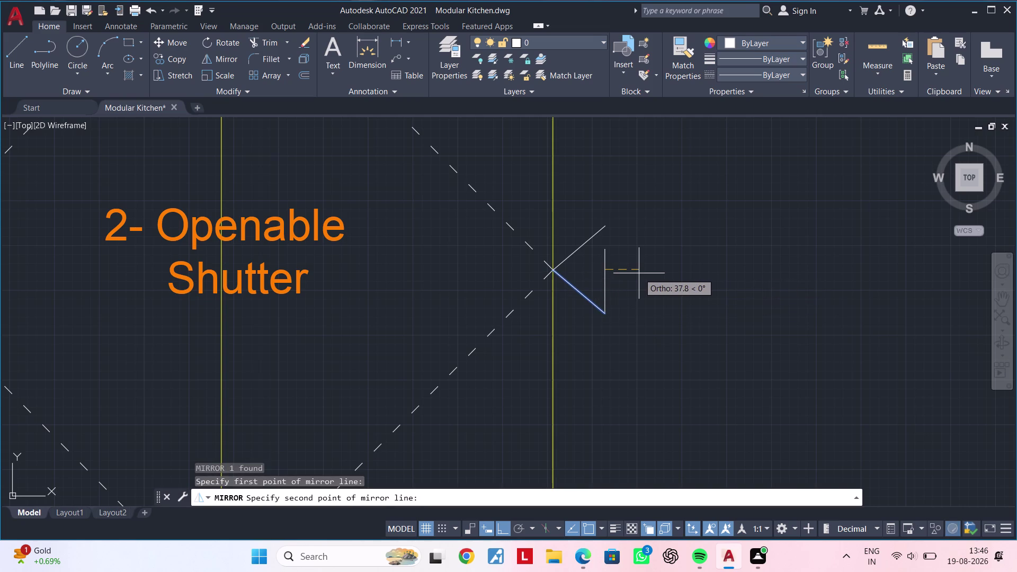
click(638, 273)
drag(664, 318, 638, 273)
key(Escape)
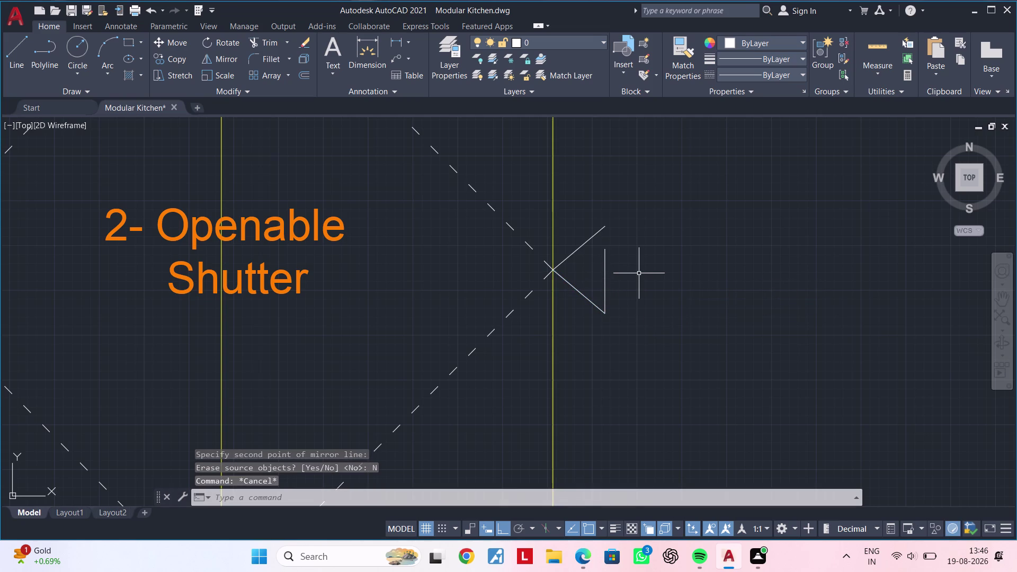
key(Escape)
Extend the vertical line to meet both slanted lines.
text(ex)
key(space)
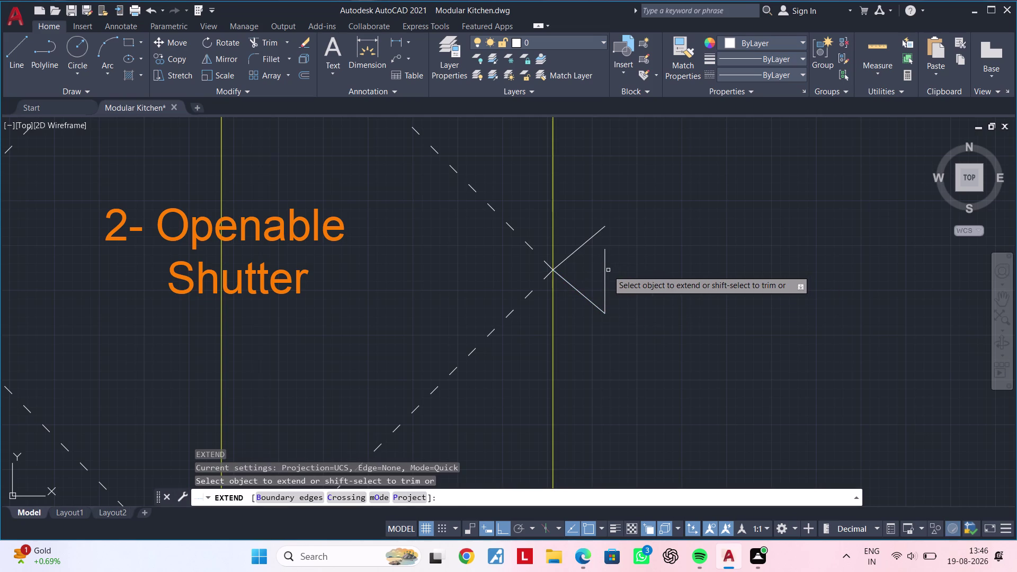
click(604, 270)
key(Escape)
scroll(down, 3)
middle_drag(625, 262, 545, 238)
key(Escape)
Window-select the three triangle lines and start joining them.
click(555, 219)
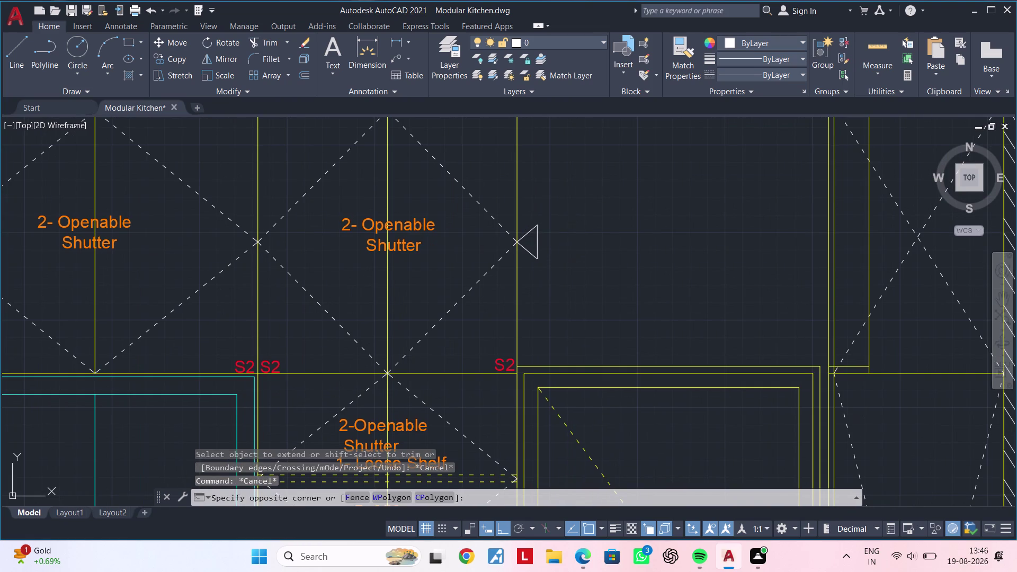
click(524, 266)
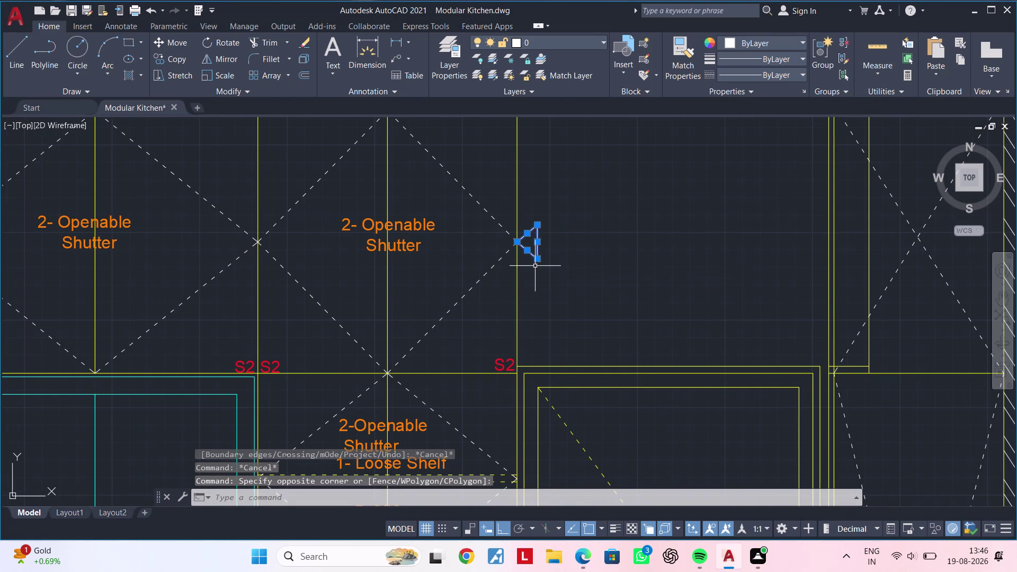
text(j)
key(space)
Finish the join and pan across the elevations to the VS-2 label.
key(Escape)
key(Escape)
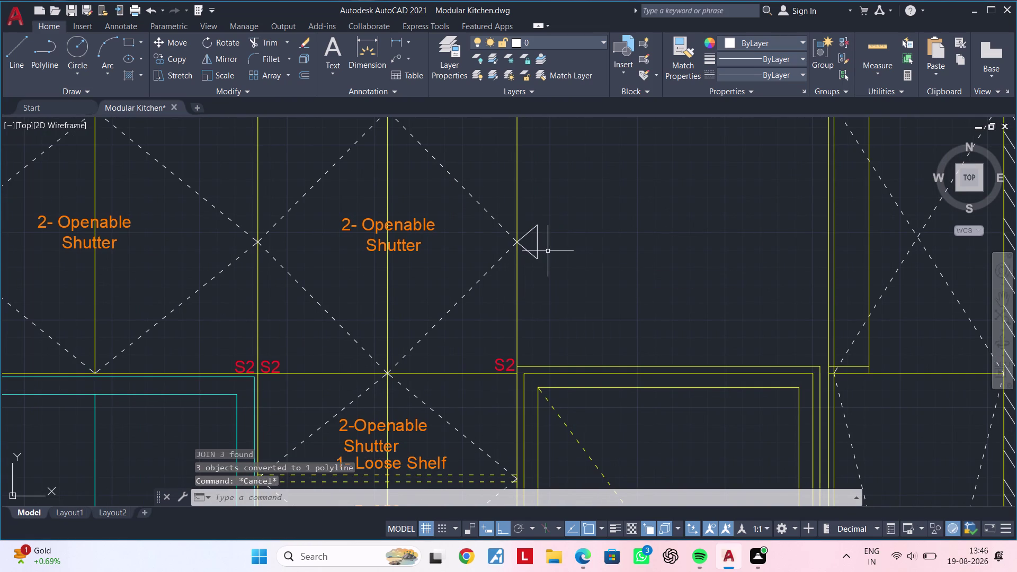
key(Escape)
key(Escape)
scroll(down, 3)
middle_drag(554, 248, 571, 227)
scroll(up, 3)
scroll(up, 3)
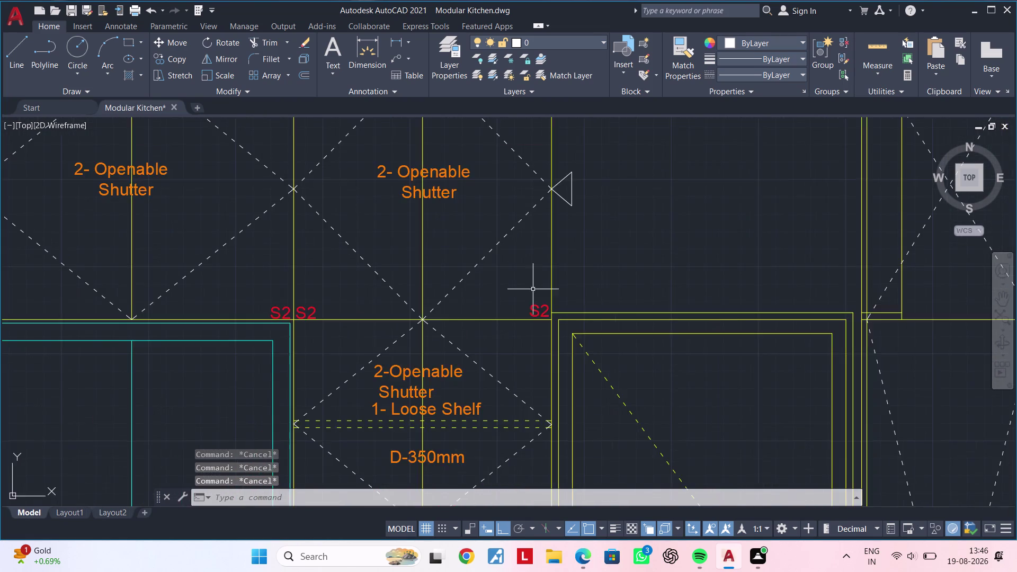
scroll(down, 3)
middle_drag(570, 245, 615, 176)
middle_drag(532, 380, 642, 258)
middle_drag(590, 301, 600, 288)
scroll(down, 3)
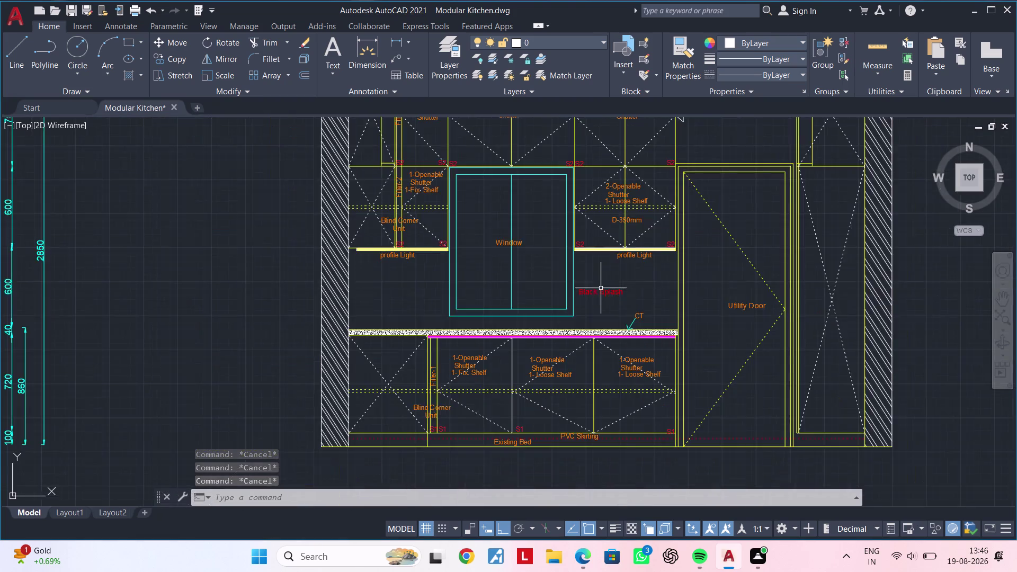
scroll(down, 3)
middle_drag(426, 289, 721, 290)
scroll(up, 3)
middle_drag(381, 263, 479, 324)
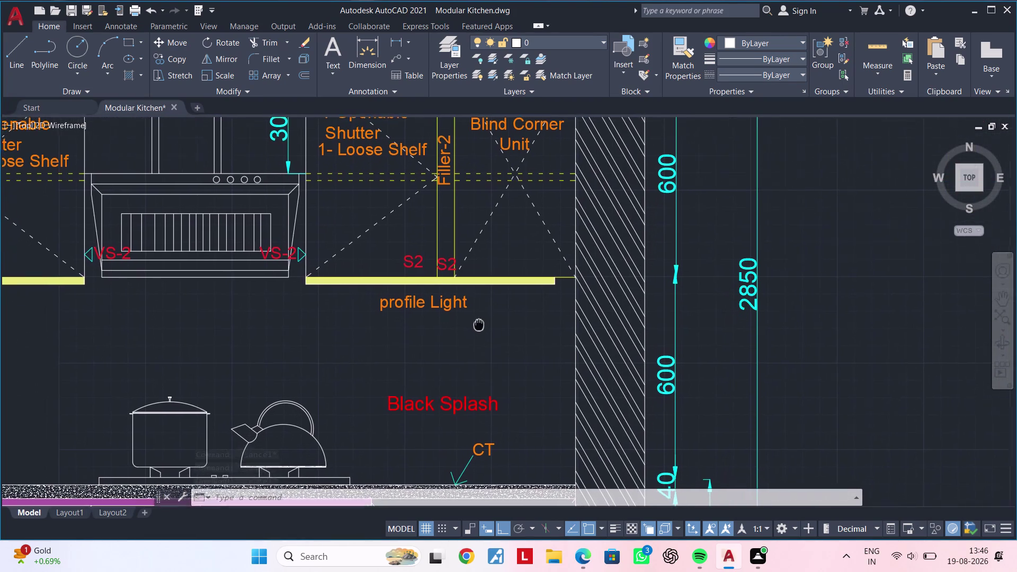
middle_drag(479, 325, 487, 323)
middle_drag(333, 293, 411, 294)
scroll(up, 3)
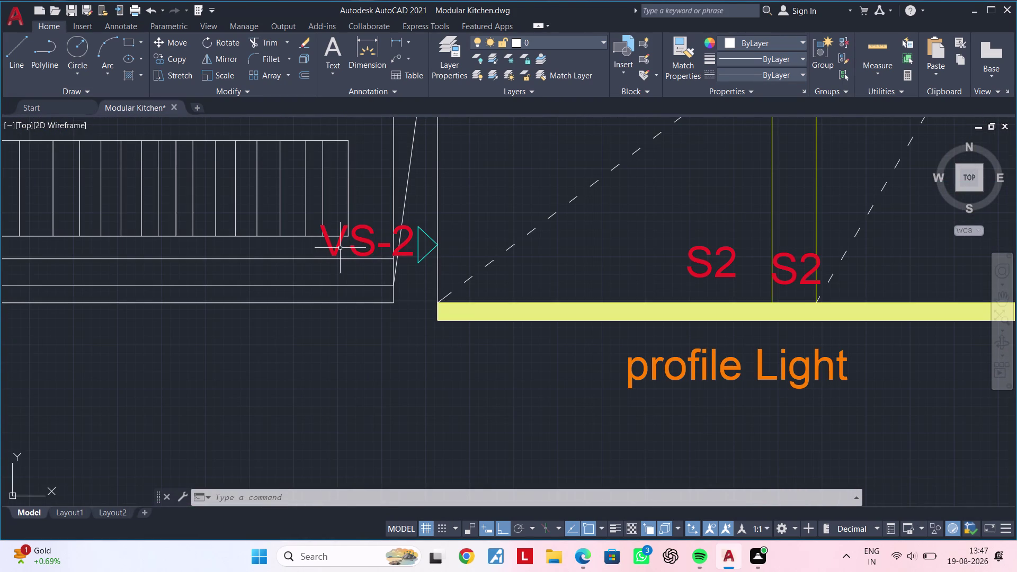
Copy the VS-2 marker to sit beside the new triangle mark.
click(340, 248)
text(co)
key(space)
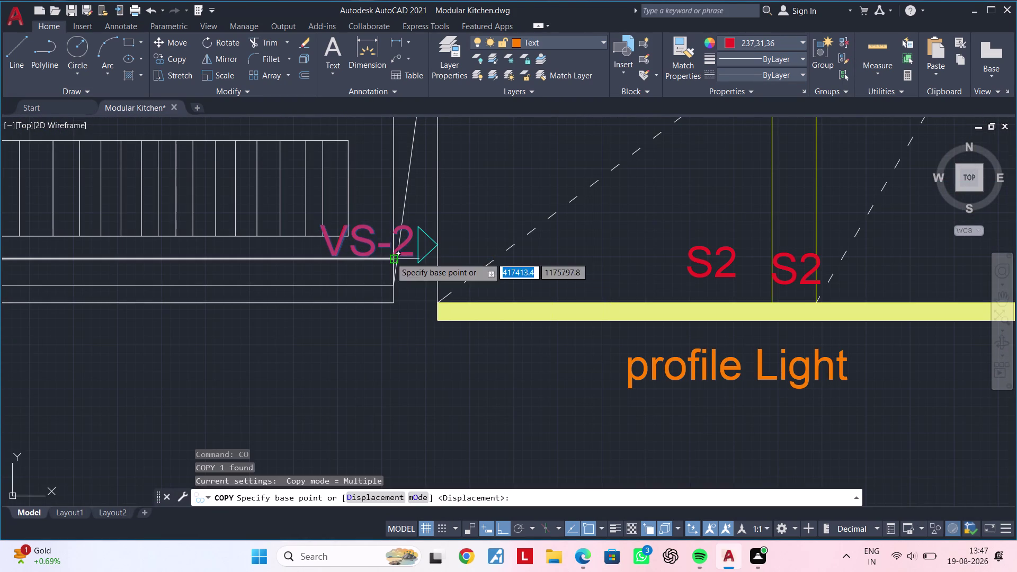
click(358, 254)
scroll(down, 3)
middle_drag(659, 255, 305, 264)
scroll(down, 3)
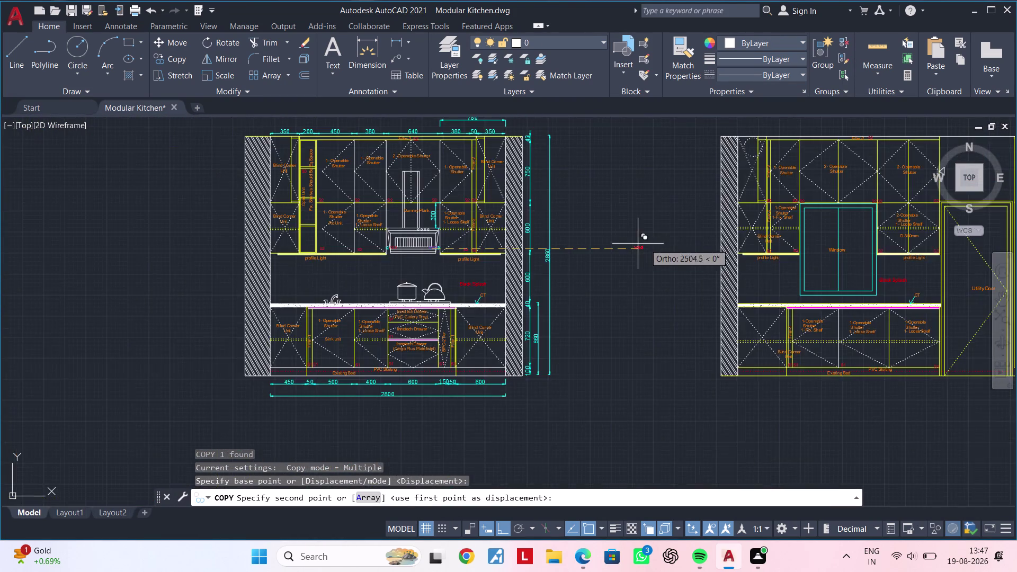
middle_drag(646, 249, 191, 266)
scroll(up, 3)
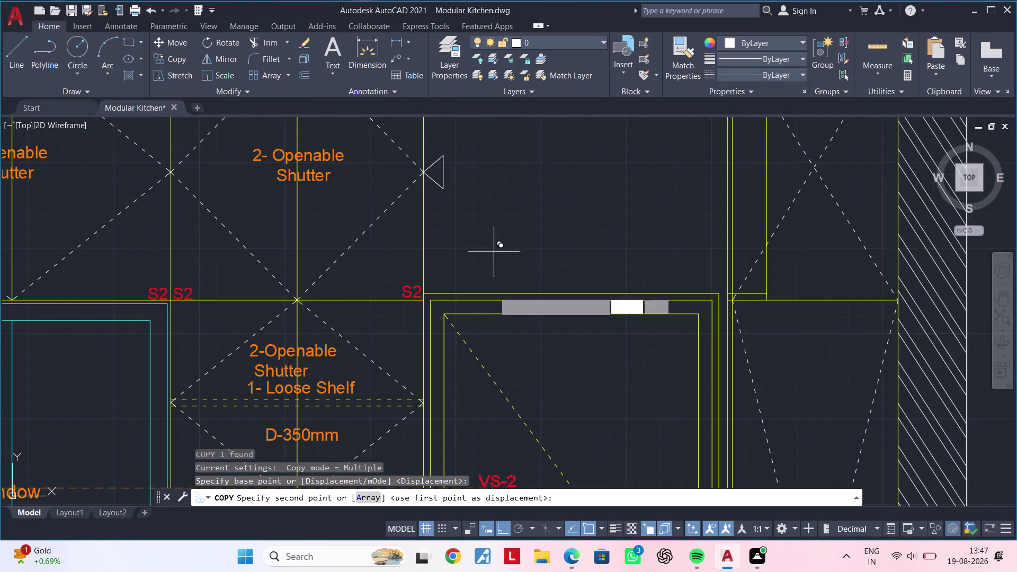
click(502, 529)
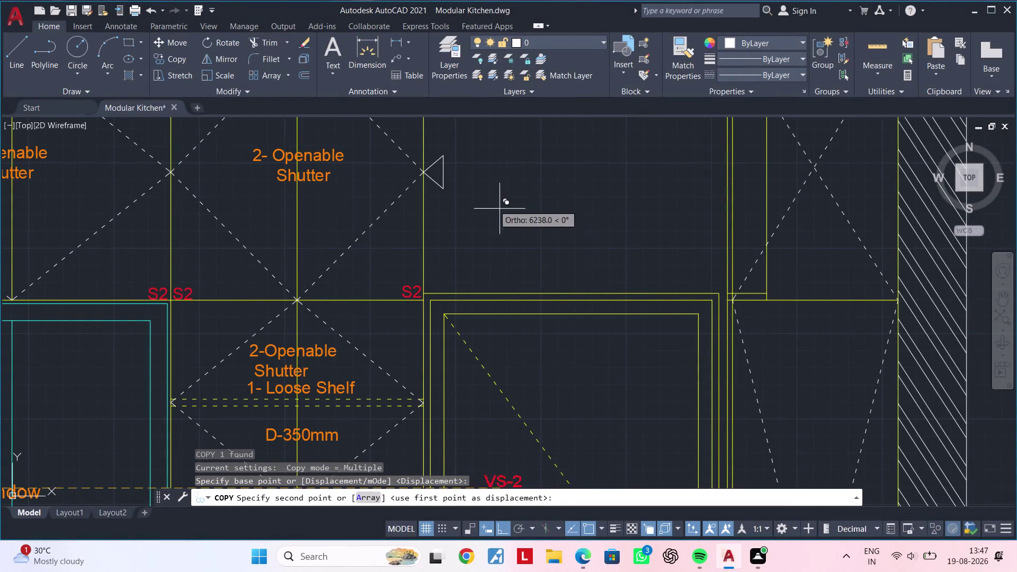
click(502, 539)
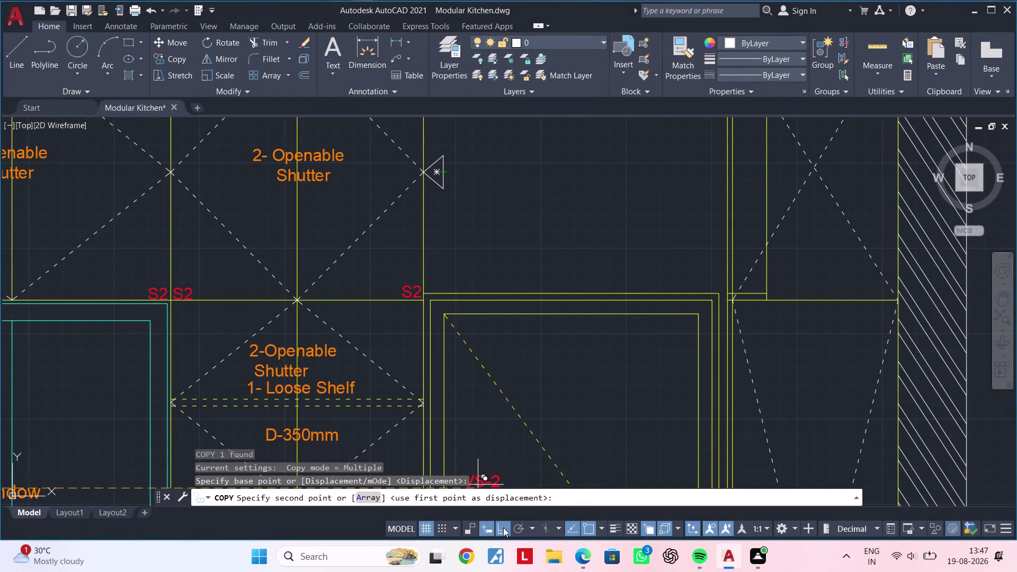
click(504, 525)
middle_drag(499, 323, 499, 328)
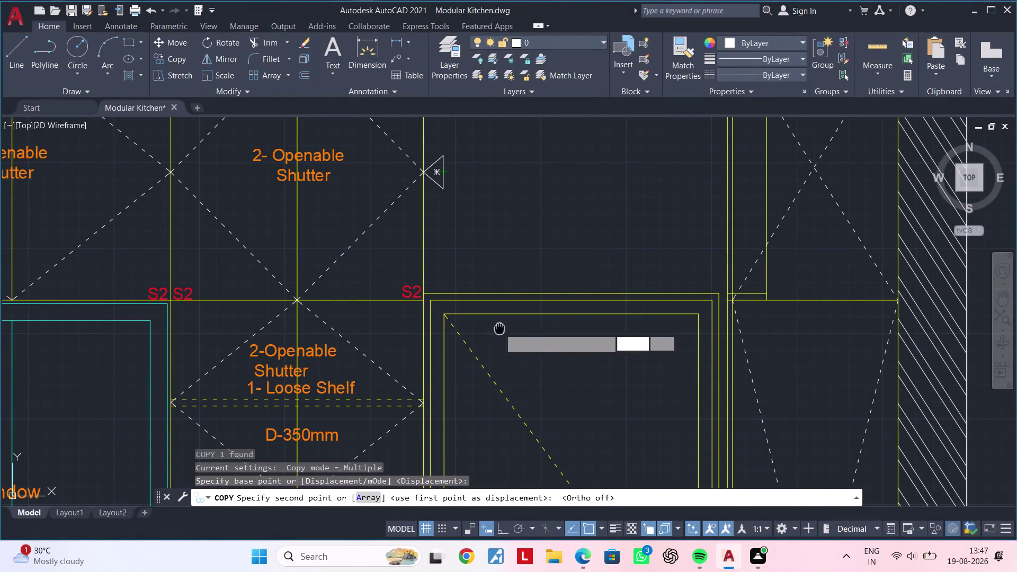
middle_drag(499, 329, 499, 409)
scroll(up, 3)
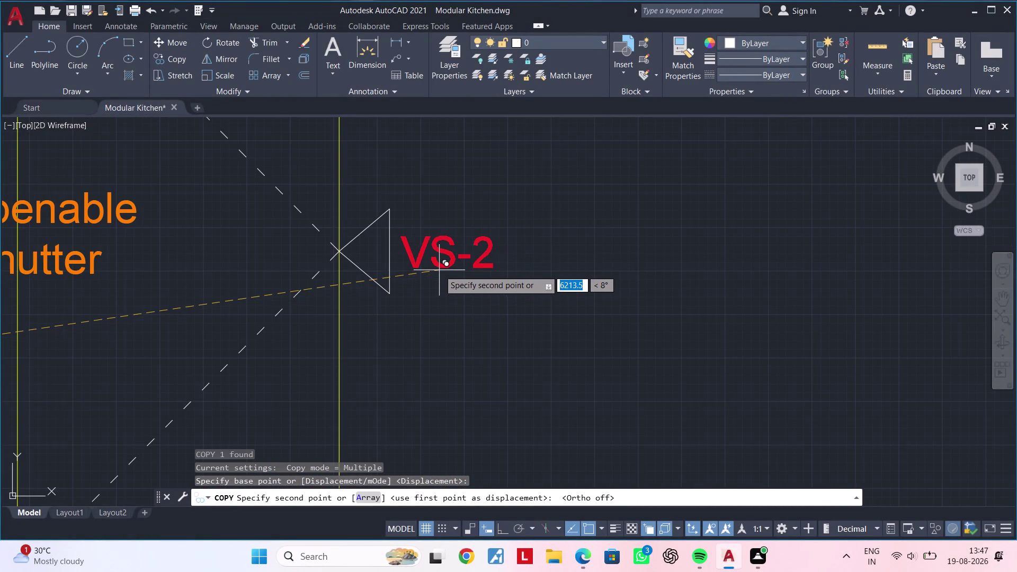
click(435, 271)
Cancel the copy and pan to the VS-2 marker triangle.
key(Escape)
key(Escape)
key(Escape)
scroll(down, 3)
middle_drag(459, 295, 488, 295)
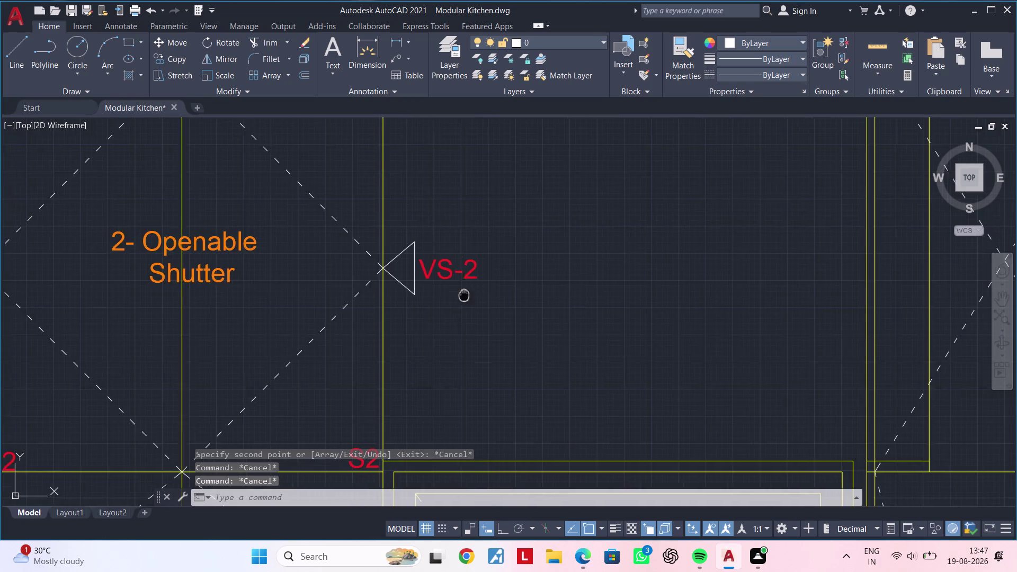
middle_drag(488, 295, 571, 293)
key(Escape)
Hatch the first VS-2 triangle with red colour 237,31,36.
text(h)
key(space)
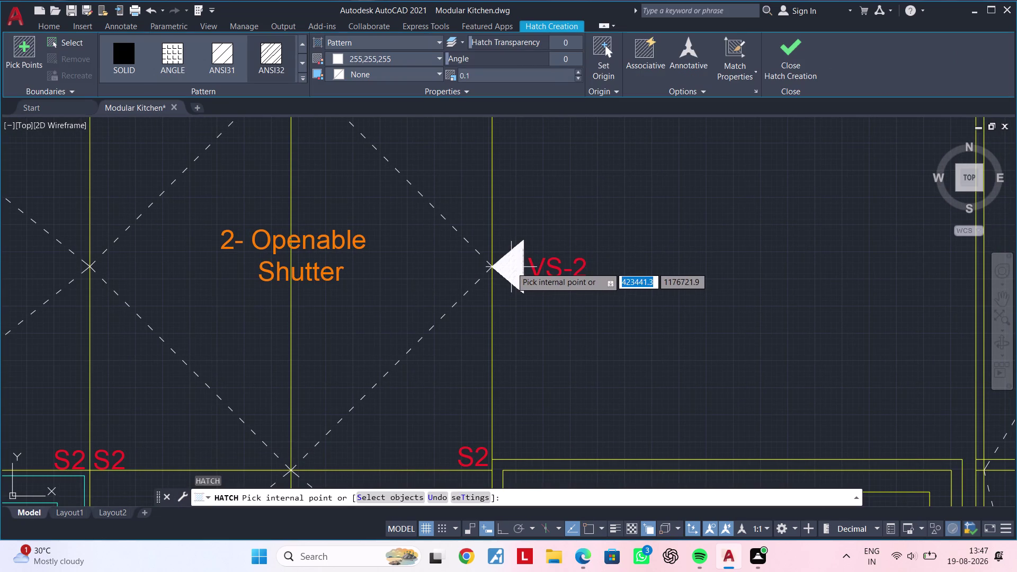
click(370, 54)
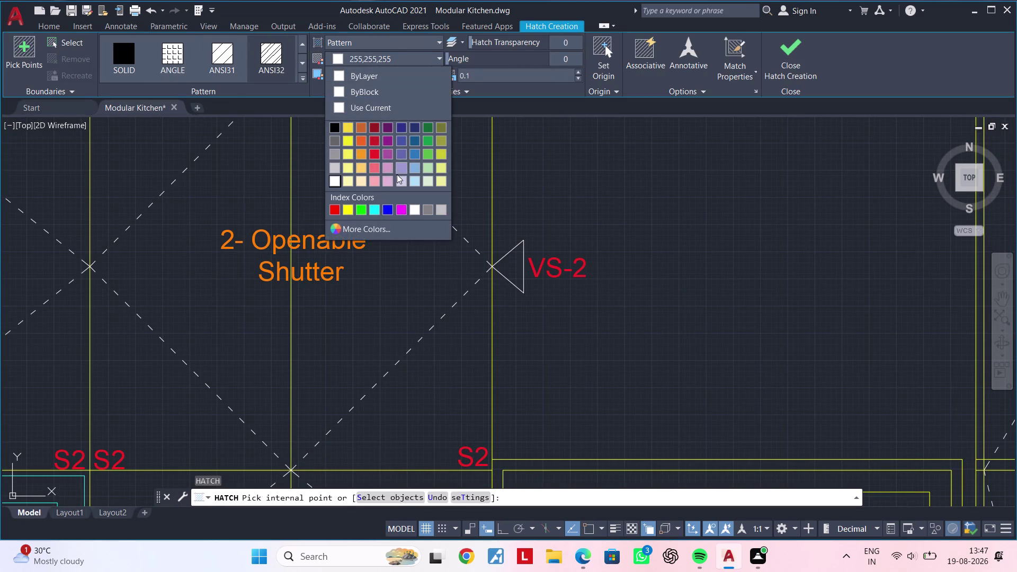
click(372, 156)
click(507, 262)
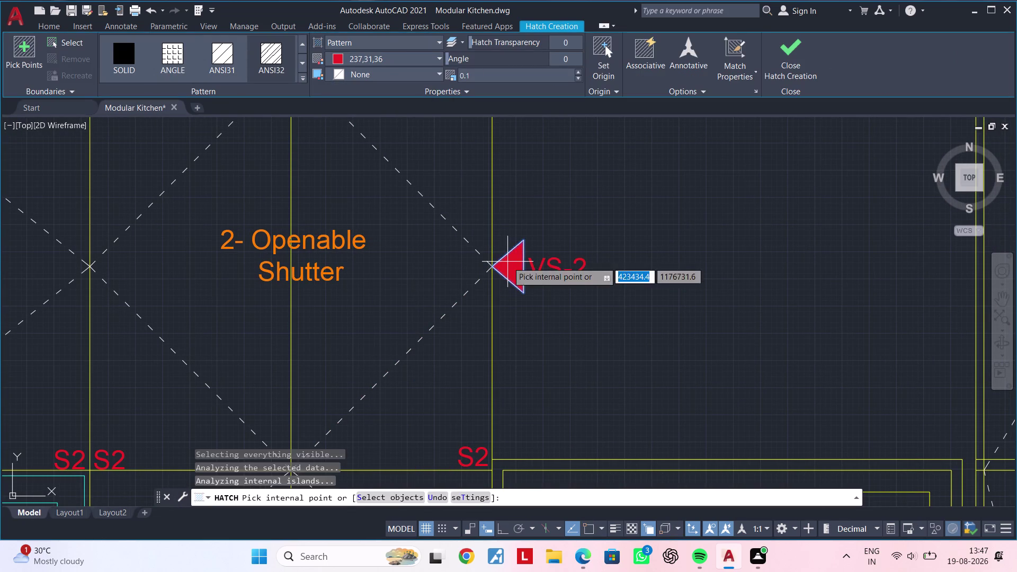
scroll(down, 3)
key(Escape)
Fill the VS-2 triangle beside the hood, switching the hatch to the SOLID pattern.
middle_drag(537, 298, 812, 289)
middle_drag(357, 309, 659, 300)
middle_drag(251, 307, 469, 306)
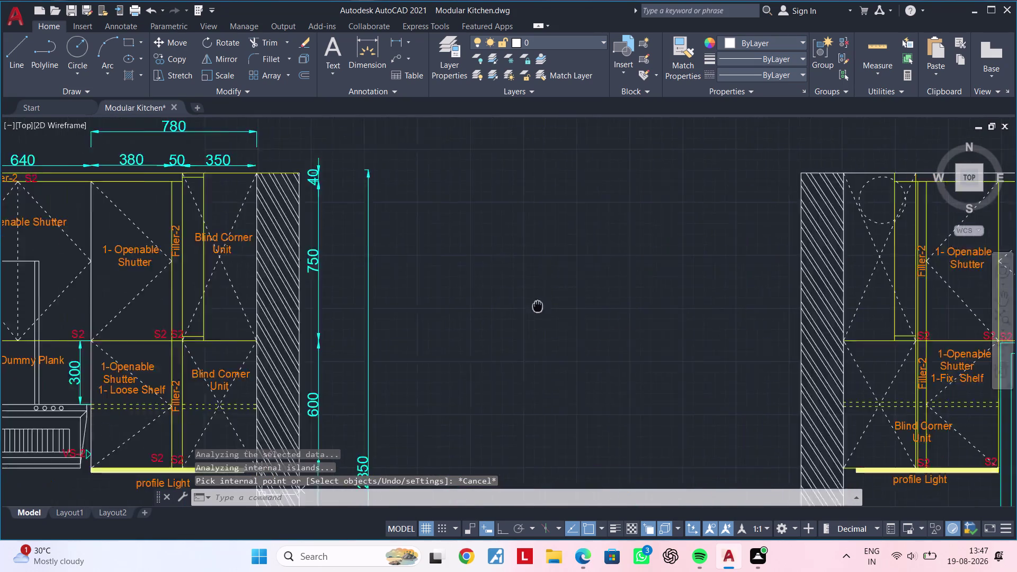
middle_drag(470, 306, 704, 307)
middle_drag(445, 317, 640, 307)
scroll(up, 3)
middle_drag(460, 356, 536, 315)
middle_drag(512, 345, 519, 285)
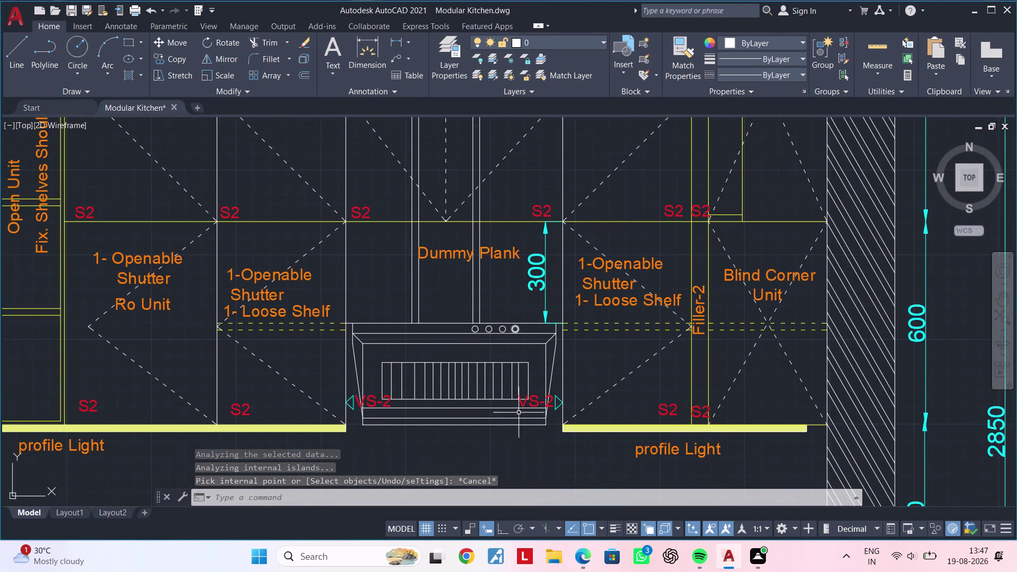
scroll(up, 3)
scroll(up, 3)
middle_drag(539, 401, 535, 329)
scroll(up, 3)
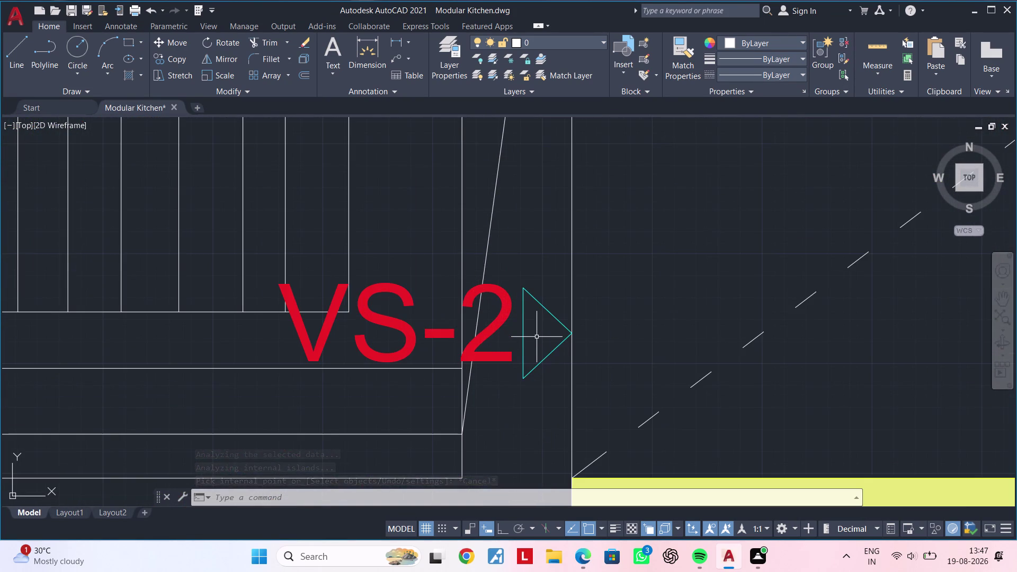
key(h)
key(space)
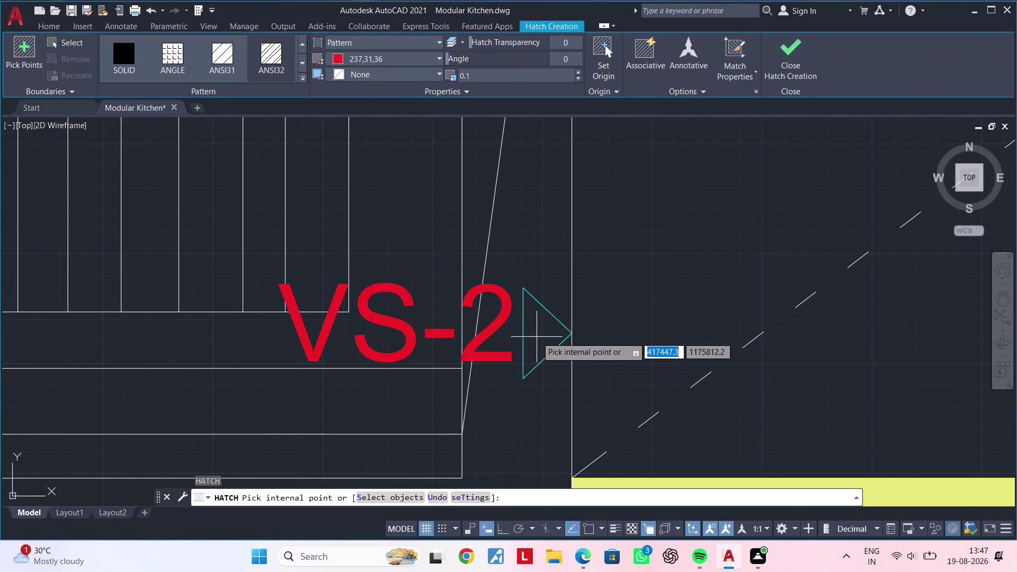
click(536, 330)
scroll(down, 3)
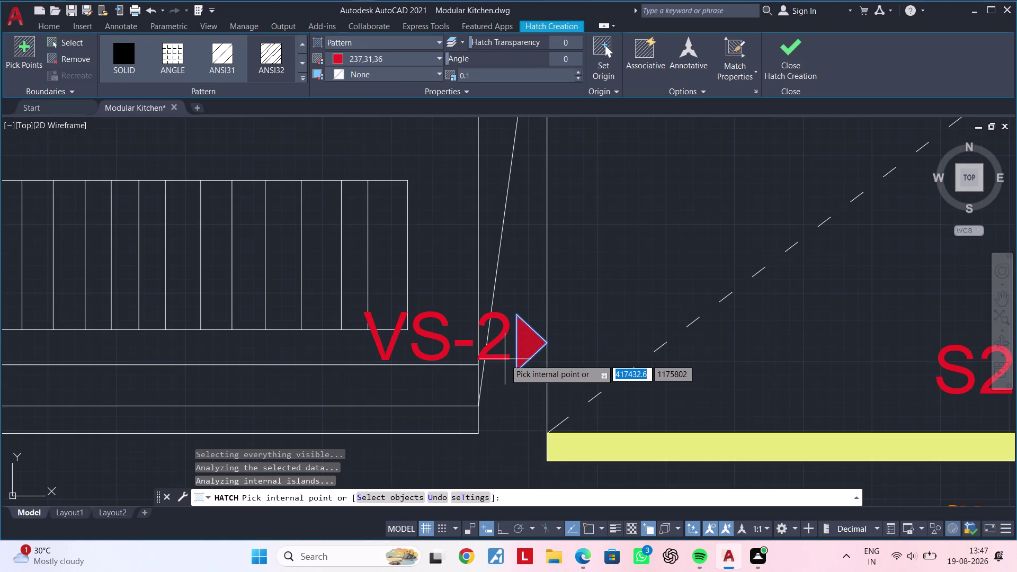
scroll(up, 3)
scroll(down, 3)
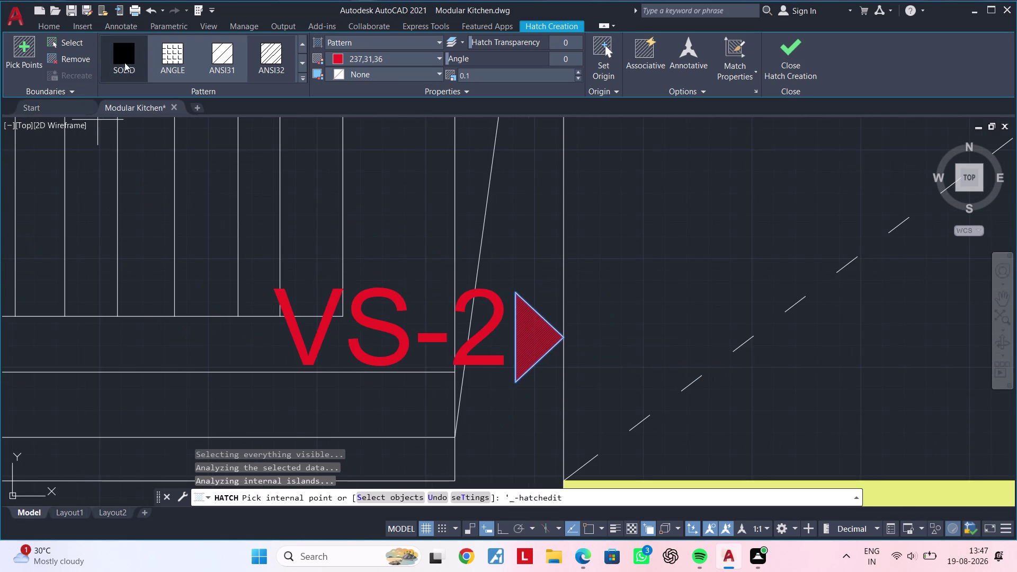
click(125, 62)
scroll(up, 3)
scroll(down, 3)
Fill the second and upper VS-2 triangles solid red, then close the hatch.
middle_drag(449, 357, 886, 331)
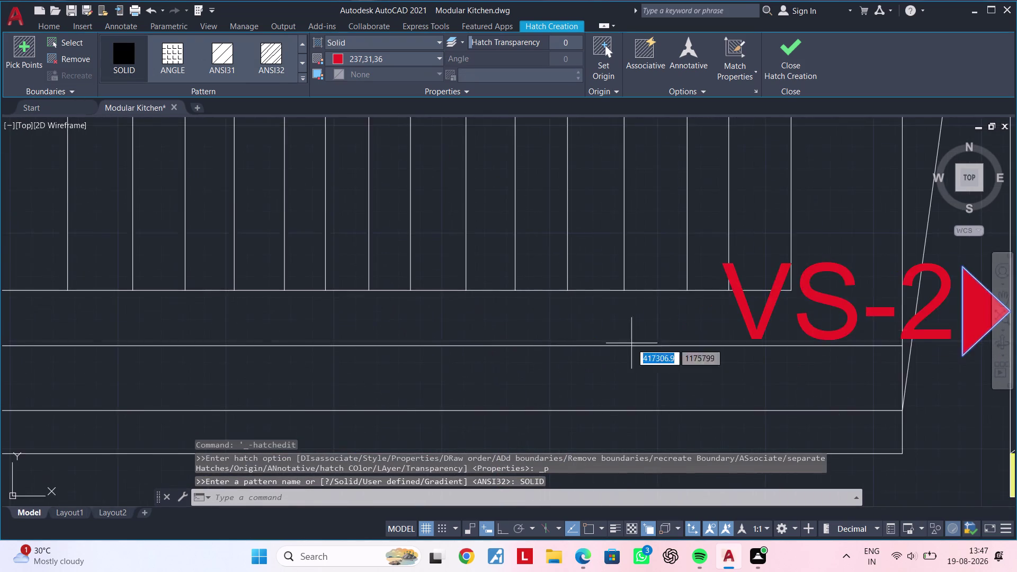
scroll(down, 3)
middle_drag(431, 330, 854, 330)
scroll(up, 3)
click(350, 323)
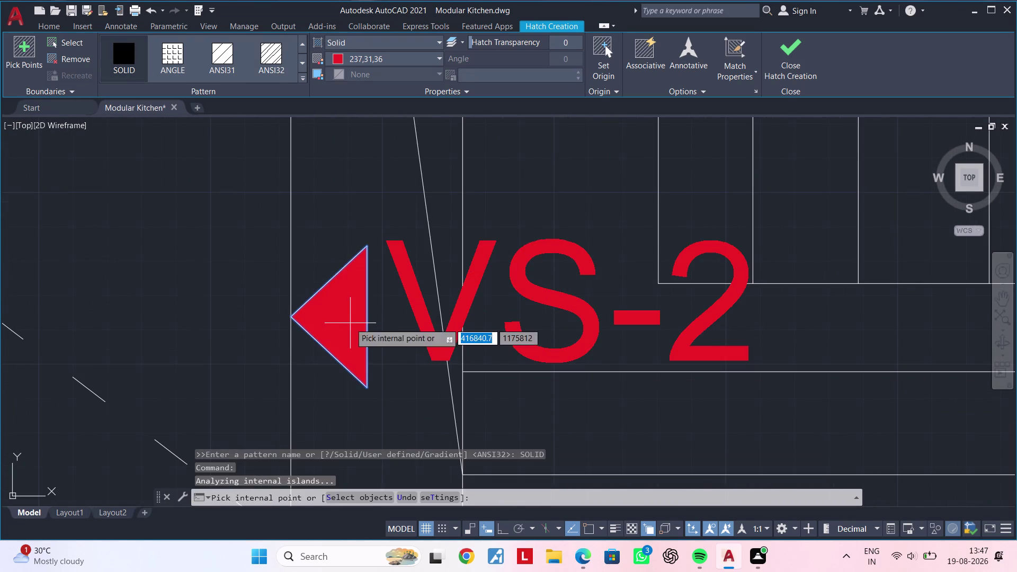
scroll(down, 3)
middle_drag(671, 354, 60, 306)
scroll(down, 3)
middle_drag(611, 309, 83, 316)
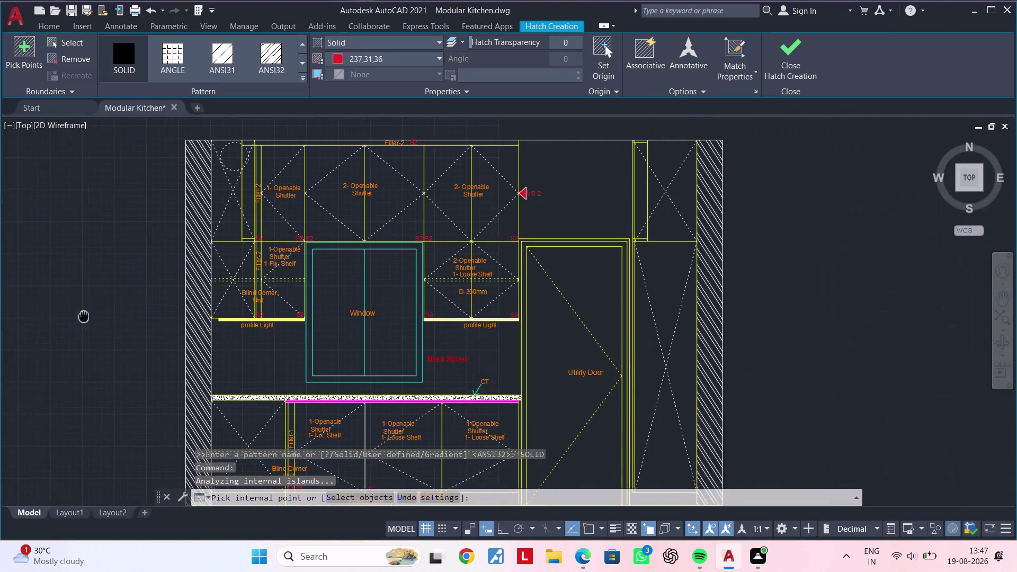
middle_drag(84, 316, 73, 316)
middle_drag(710, 284, 633, 293)
scroll(up, 3)
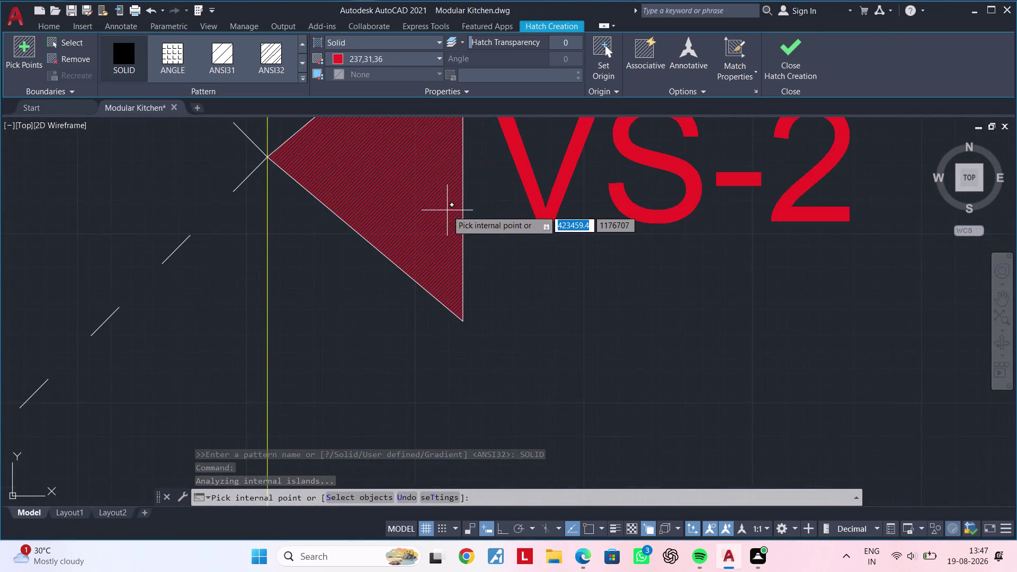
click(427, 221)
scroll(down, 3)
key(Escape)
key(Escape)
key(Escape)
scroll(down, 3)
key(Escape)
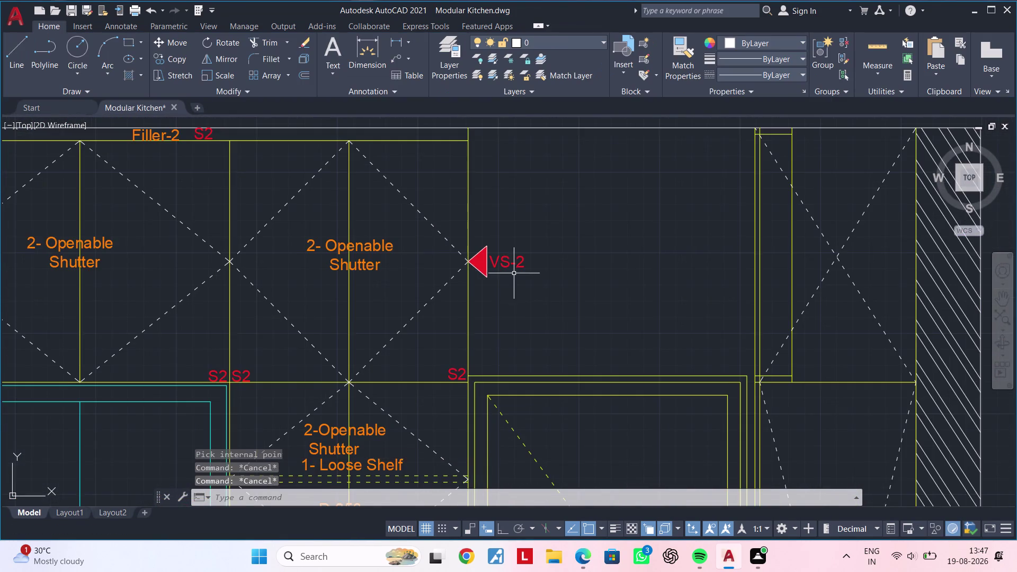
Window-select the upper red triangle and its VS-2 label.
middle_drag(514, 273, 509, 239)
key(Escape)
key(Escape)
scroll(down, 3)
middle_drag(514, 267, 518, 235)
key(Escape)
key(Escape)
key(Escape)
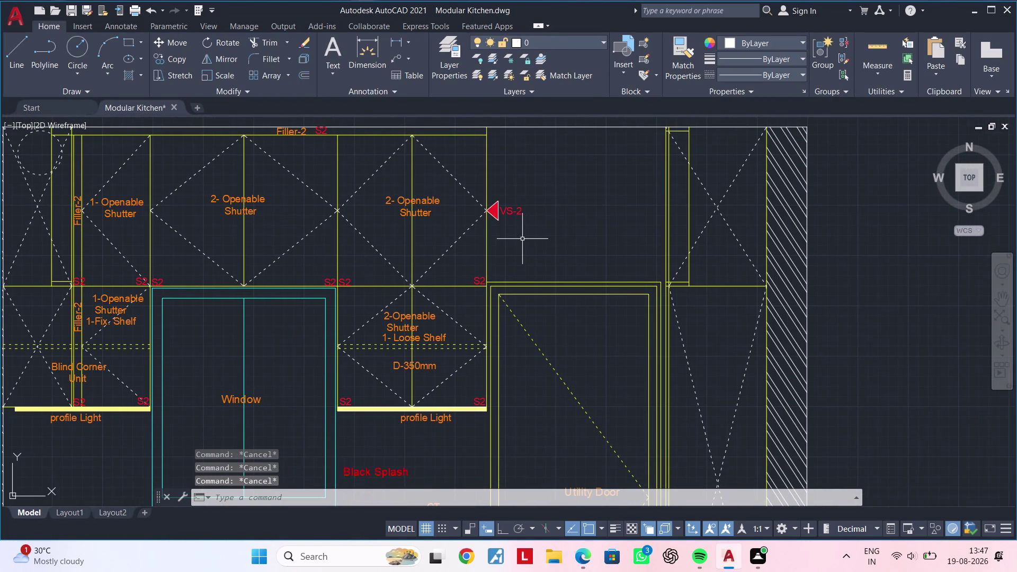
scroll(up, 3)
click(492, 196)
click(548, 250)
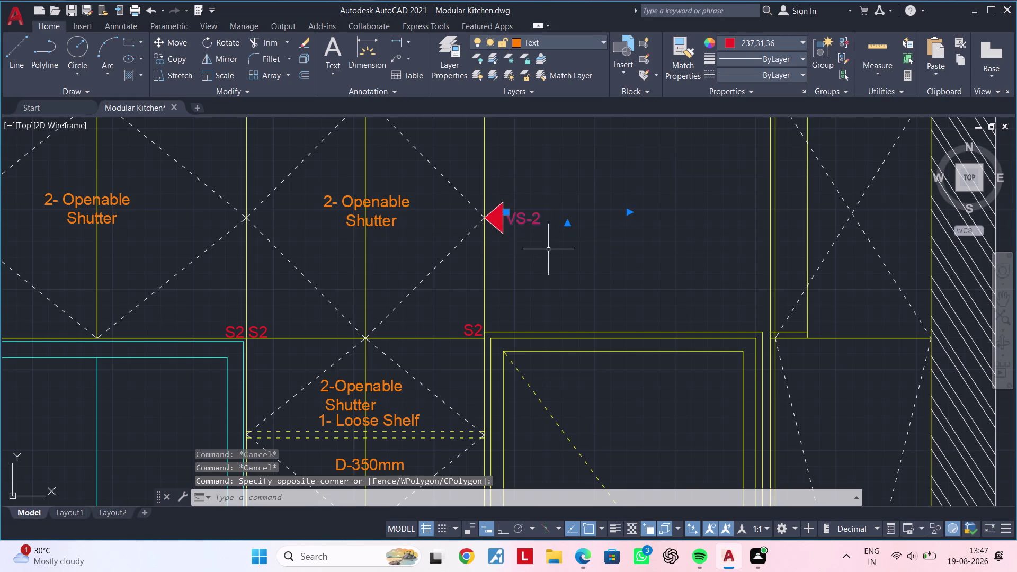
click(500, 228)
scroll(up, 3)
key(Escape)
click(601, 177)
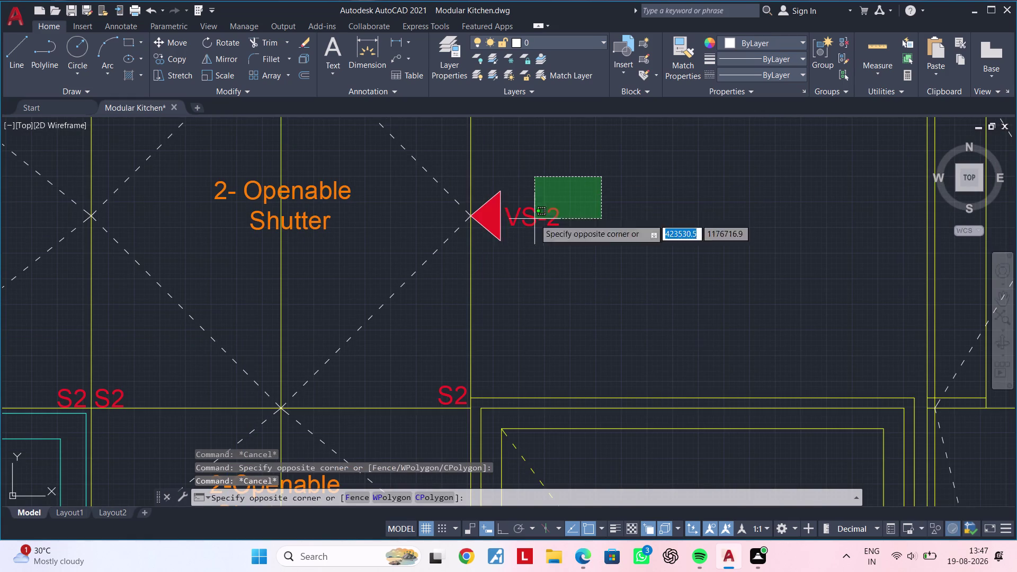
key(Escape)
click(437, 176)
click(617, 277)
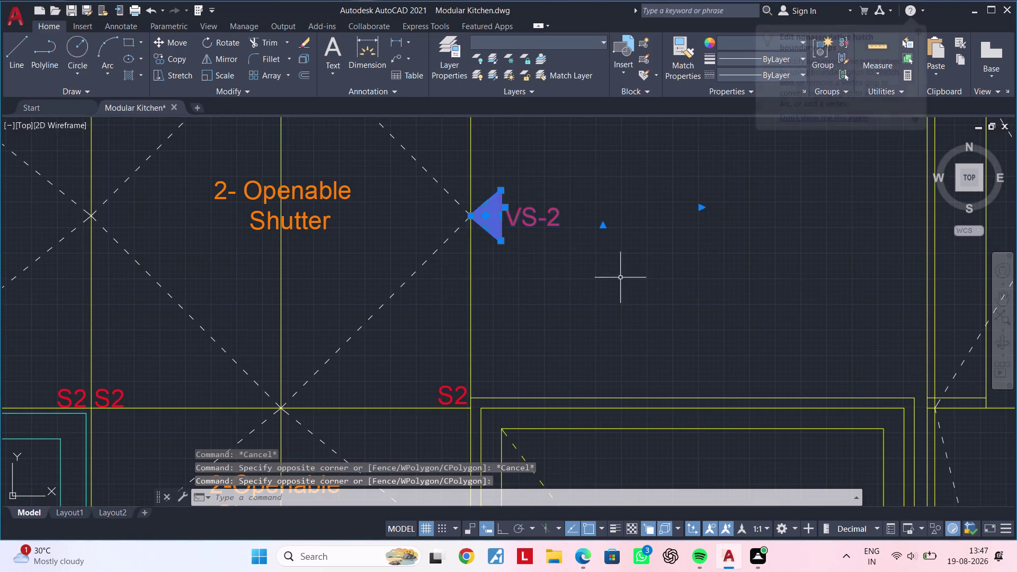
scroll(down, 3)
middle_drag(648, 281, 551, 265)
Copy the VS-2 marker from its triangle tip to beside the Loose Shelf cabinet.
key(c)
key(o)
key(space)
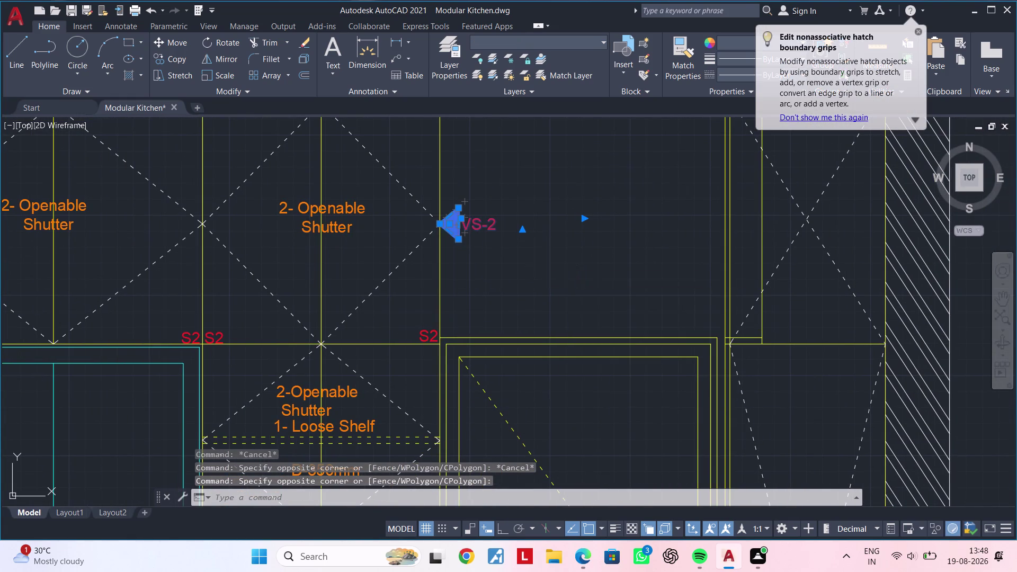
click(437, 224)
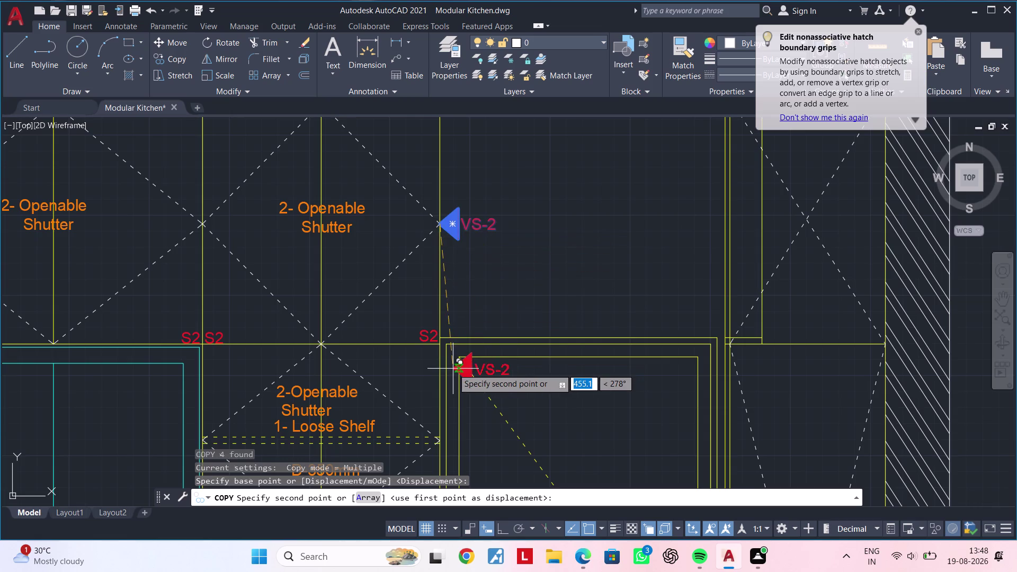
middle_drag(452, 361, 456, 210)
click(500, 536)
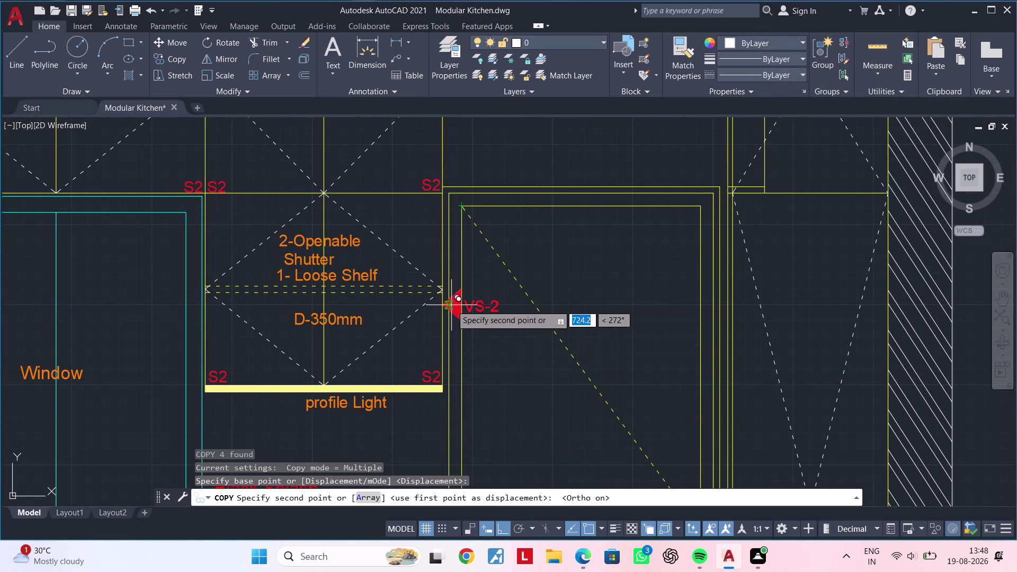
click(447, 252)
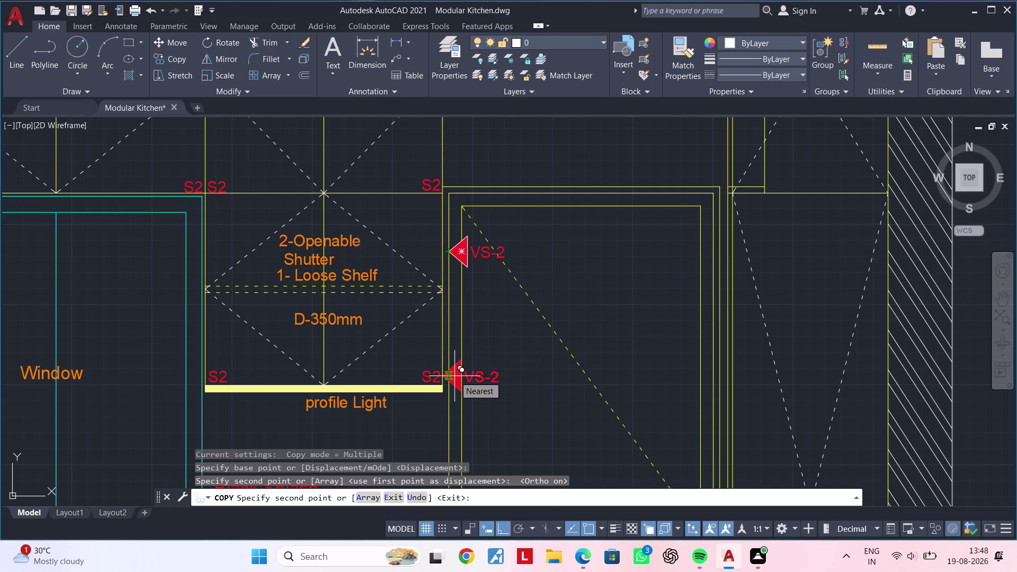
Place another VS-2 copy beside the lower cabinets above the PVC Skirting.
scroll(down, 3)
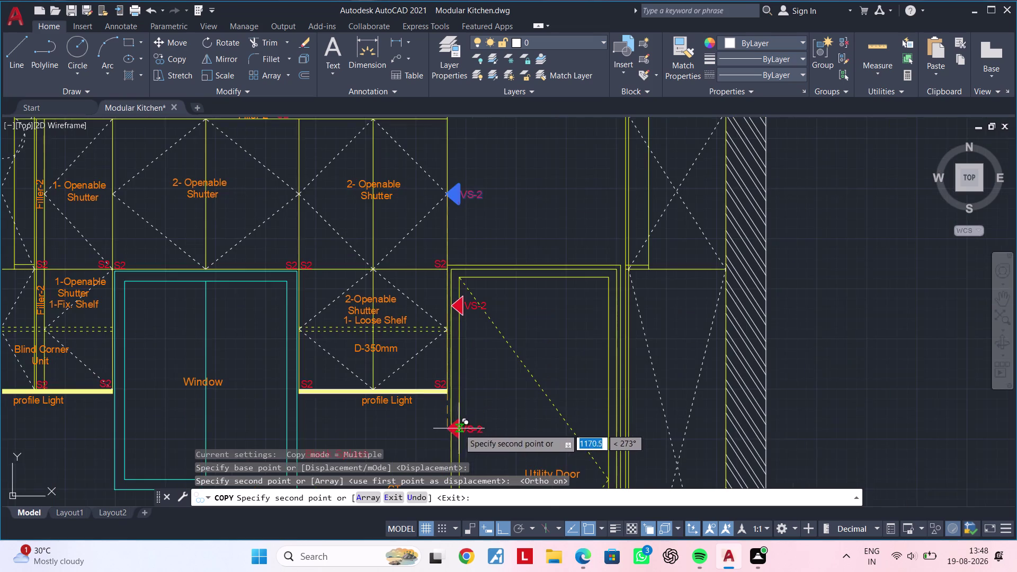
middle_drag(461, 425, 460, 249)
middle_drag(457, 352, 452, 205)
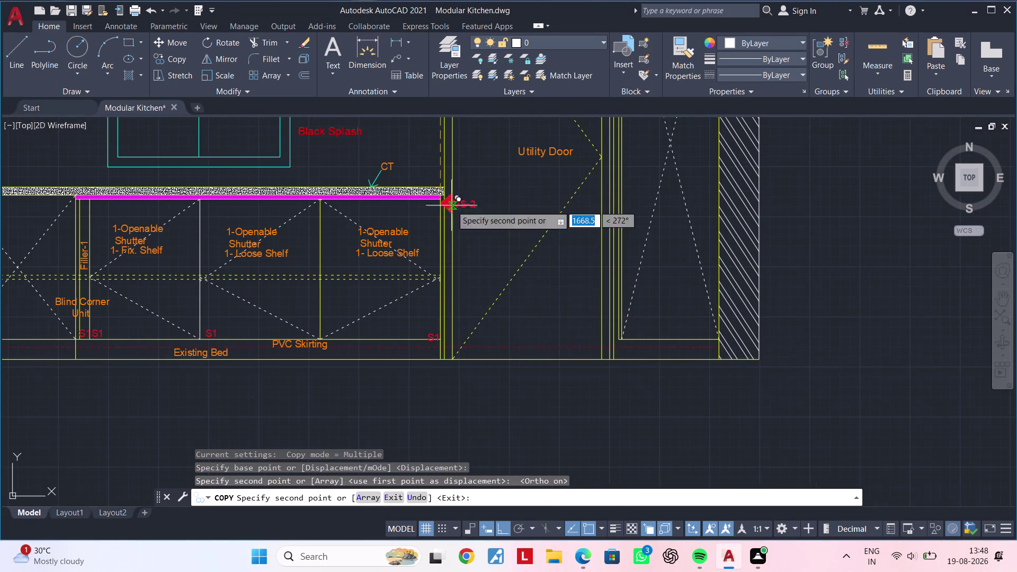
scroll(up, 3)
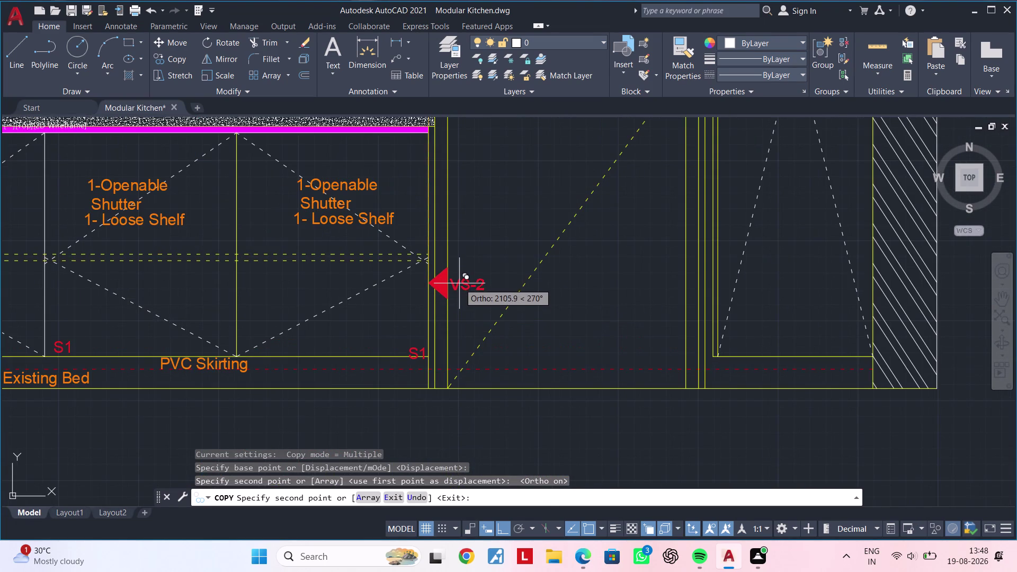
click(459, 283)
scroll(down, 3)
key(Escape)
key(Escape)
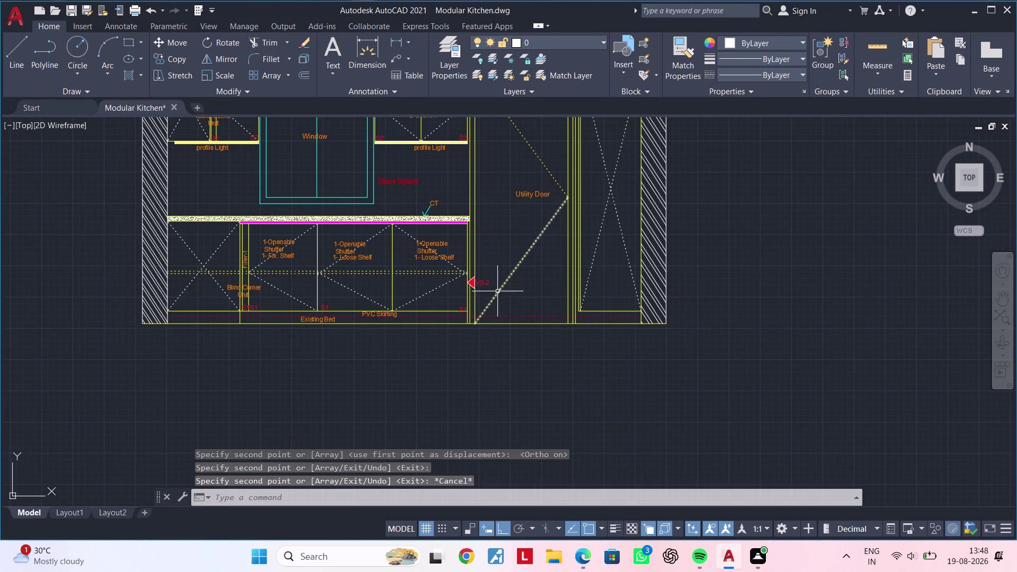
scroll(up, 3)
scroll(up, 3)
Change the lower marker's label from VS-2 to VS-1.
double_click(473, 274)
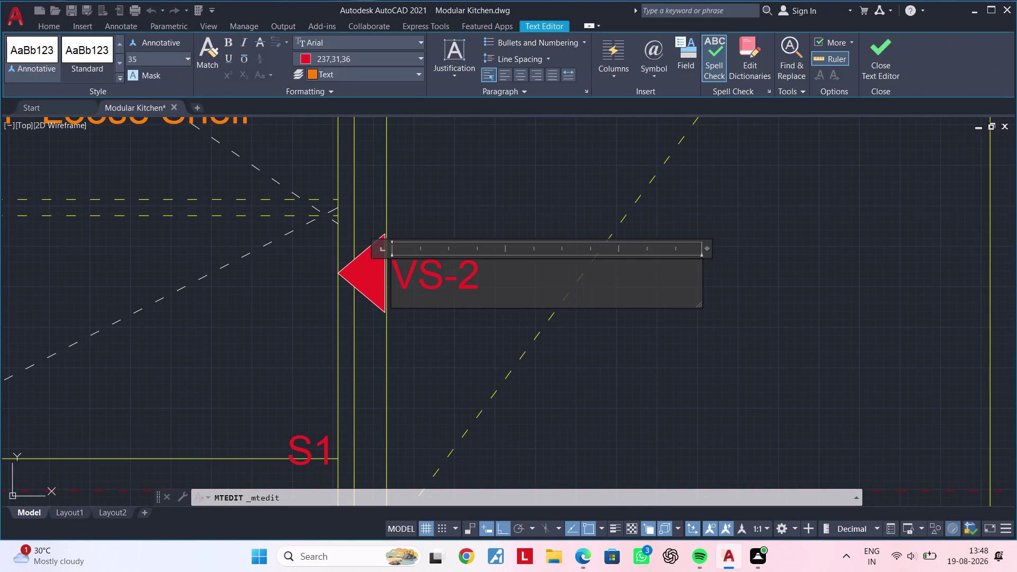
key(BackSpace)
key(1)
scroll(up, 3)
click(745, 419)
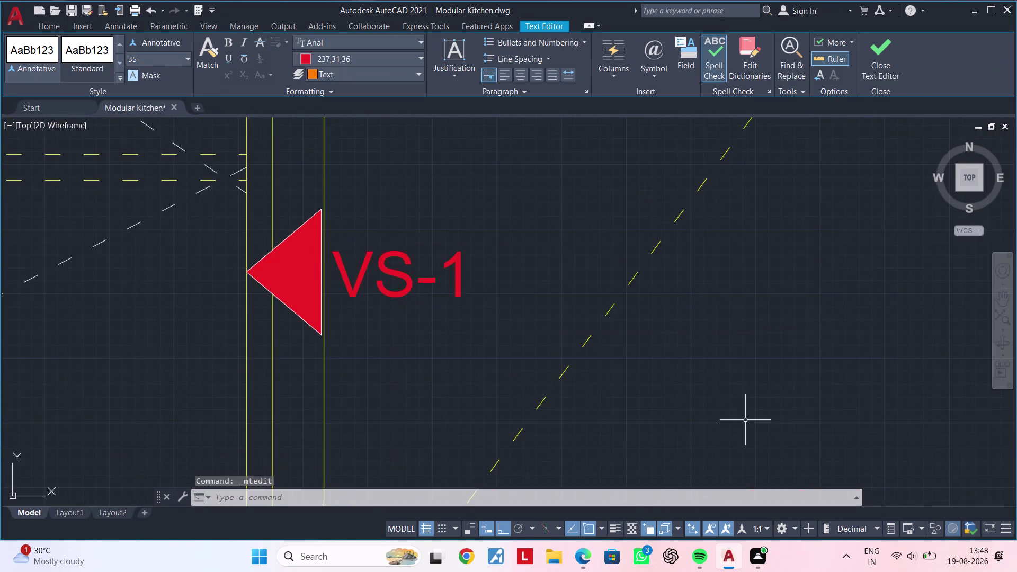
scroll(down, 3)
middle_drag(751, 384, 653, 374)
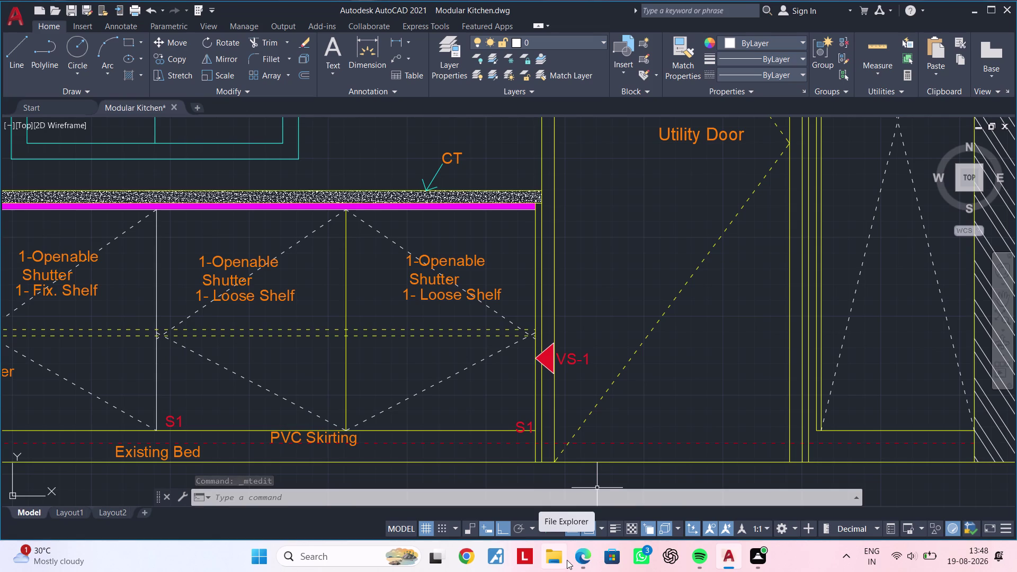
key(Escape)
key(Escape)
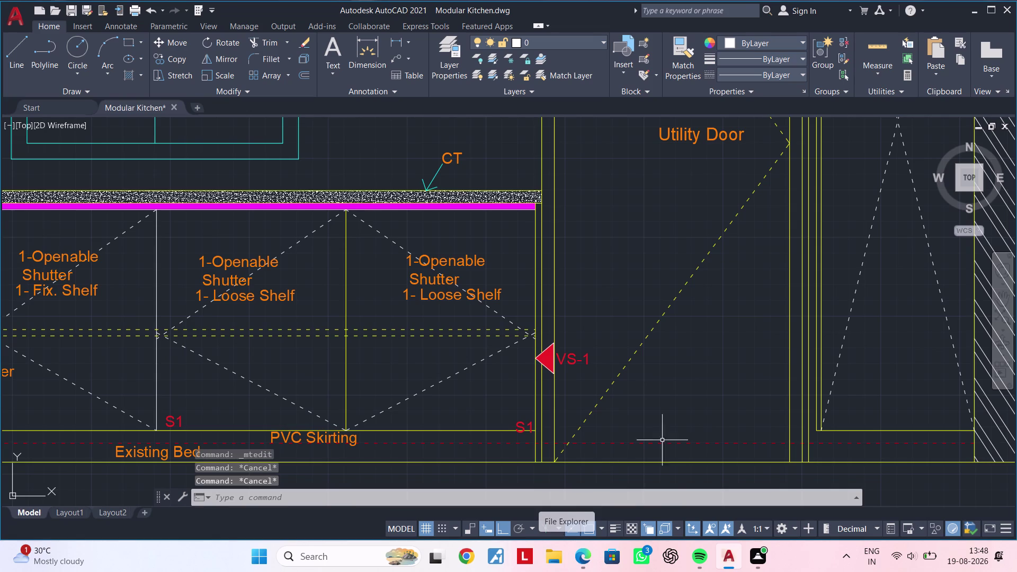
Window-select the VS-2 section marker near the 2-Openable Shutter unit.
middle_drag(633, 244, 649, 492)
scroll(down, 3)
key(Escape)
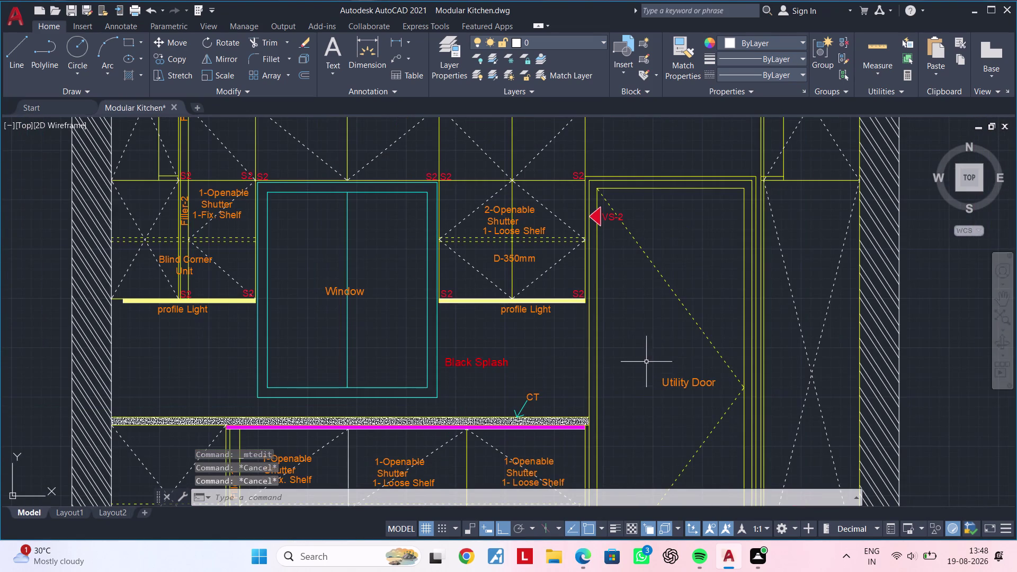
key(Escape)
key(Escape)
middle_drag(609, 298, 620, 430)
scroll(up, 3)
scroll(up, 3)
click(554, 284)
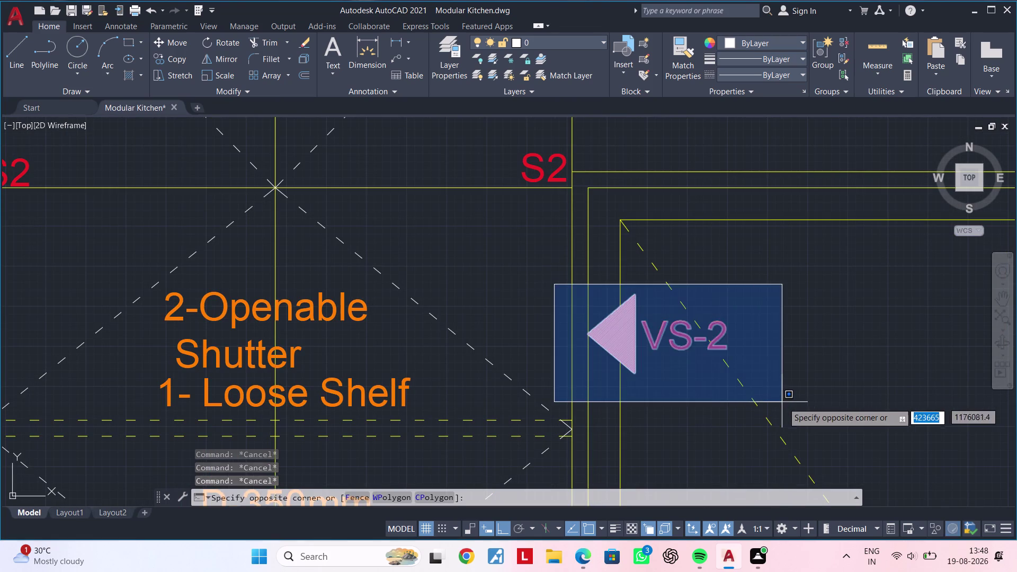
click(789, 402)
middle_drag(747, 419, 691, 420)
Start copying the VS-2 marker with CO, picking its base point.
key(c)
key(o)
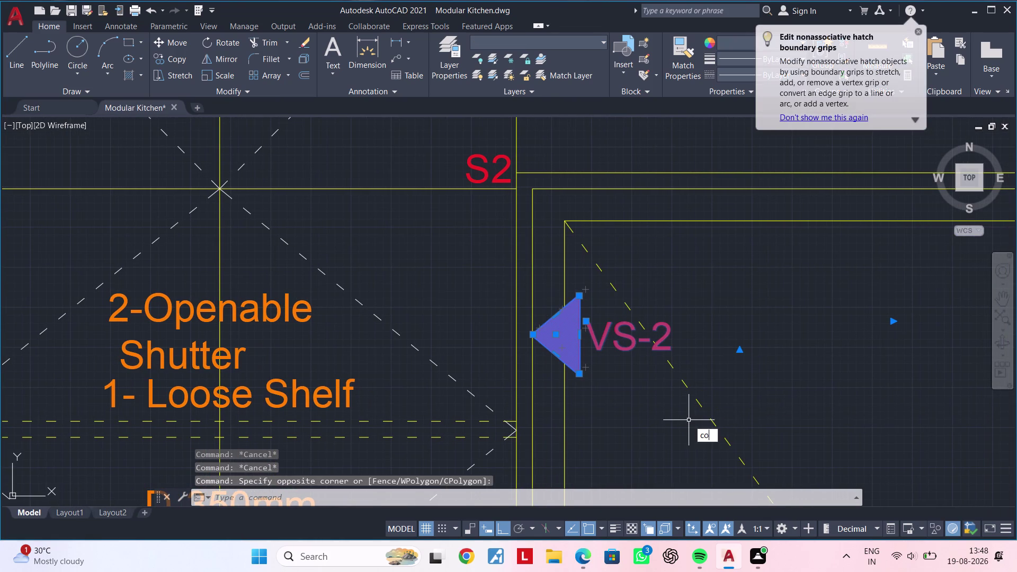
key(space)
click(535, 335)
Place the VS-2 marker copy at the window frame's left edge.
scroll(down, 3)
middle_drag(377, 357, 417, 356)
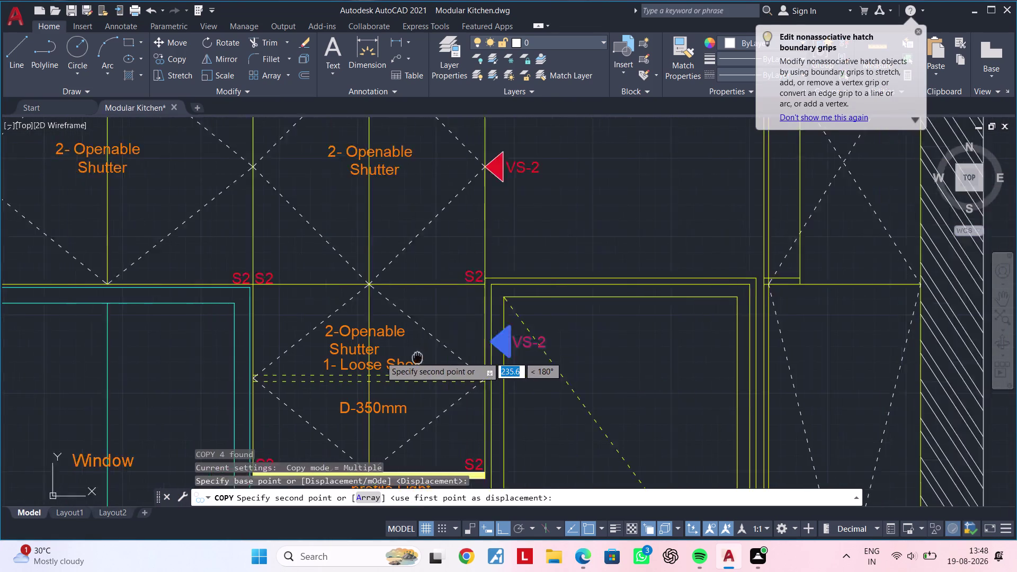
middle_drag(417, 356, 701, 357)
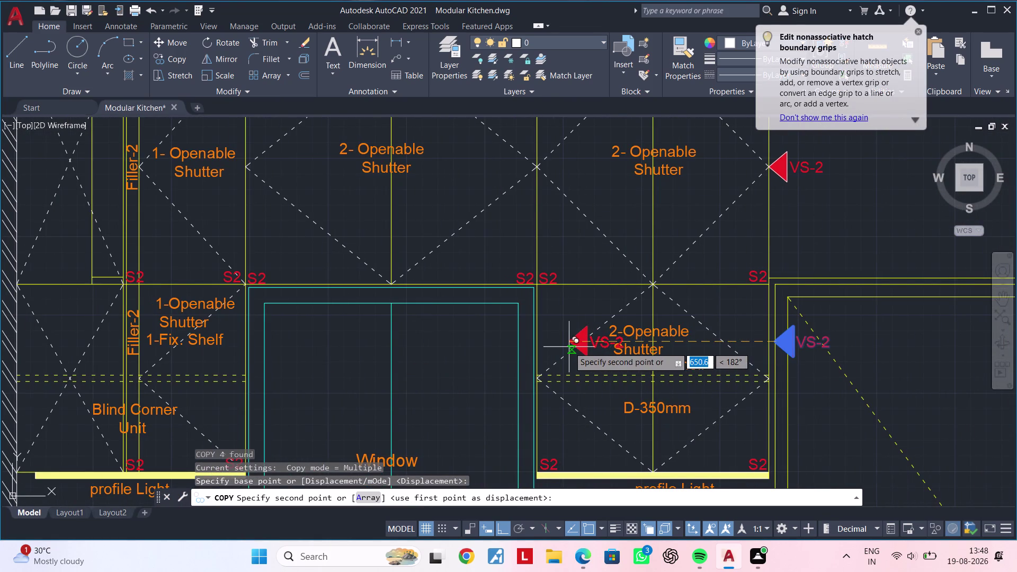
scroll(up, 3)
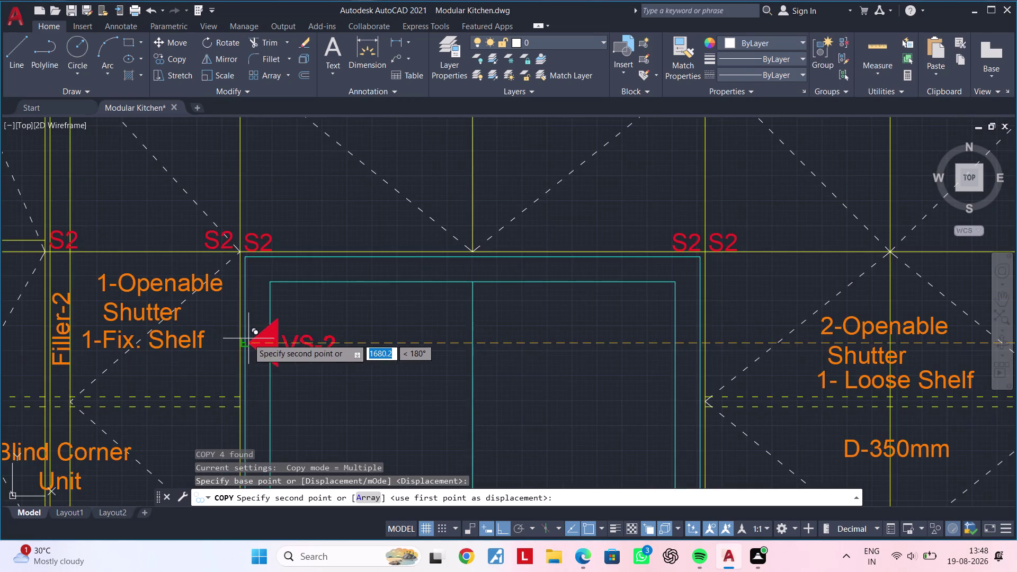
scroll(up, 3)
click(246, 344)
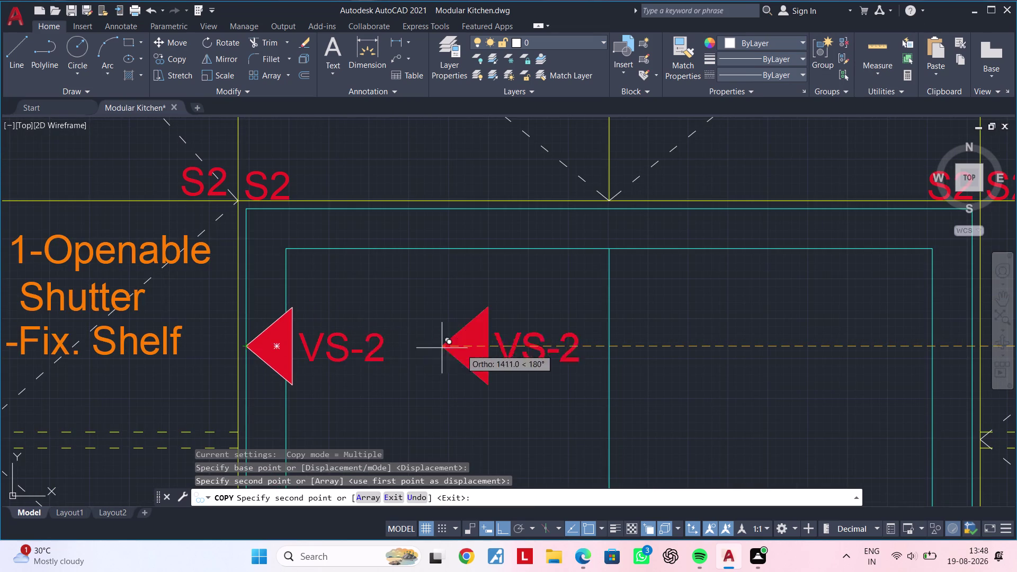
scroll(down, 3)
middle_drag(495, 351, 345, 344)
key(Escape)
key(Escape)
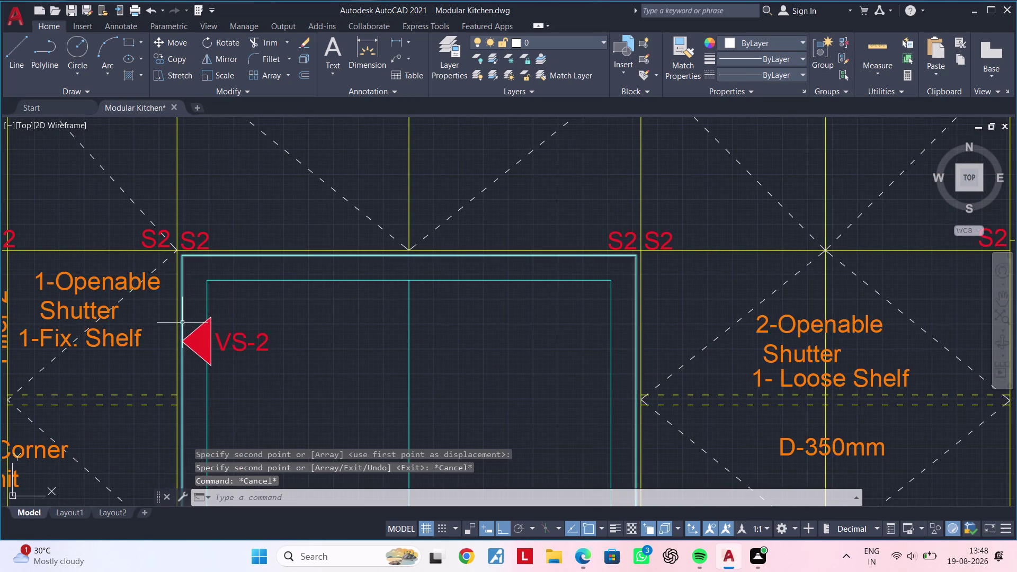
Mirror the new VS-2 marker across the window centre, keeping the original.
click(158, 317)
click(310, 388)
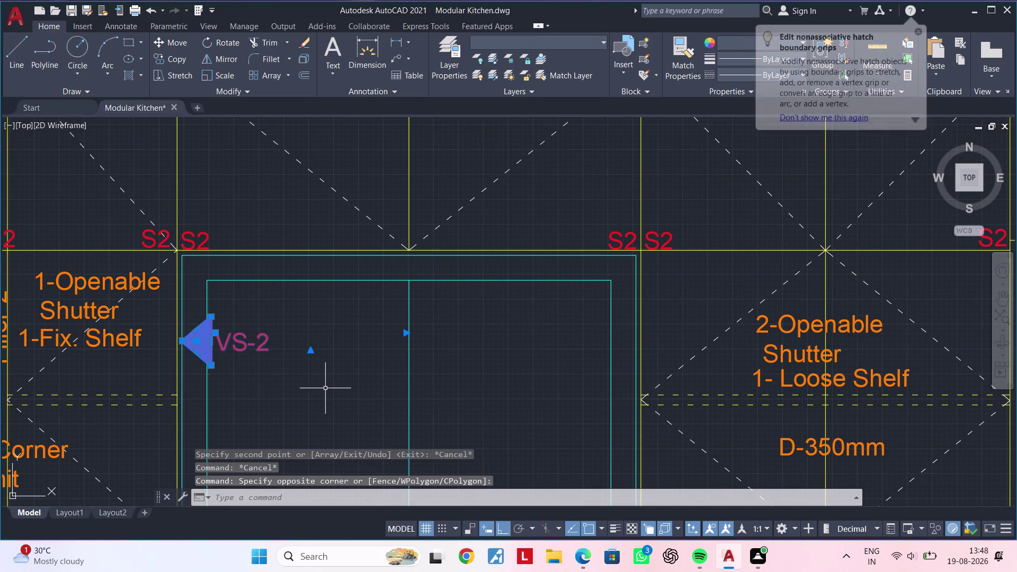
middle_drag(325, 388, 288, 388)
scroll(up, 3)
text(mi)
key(space)
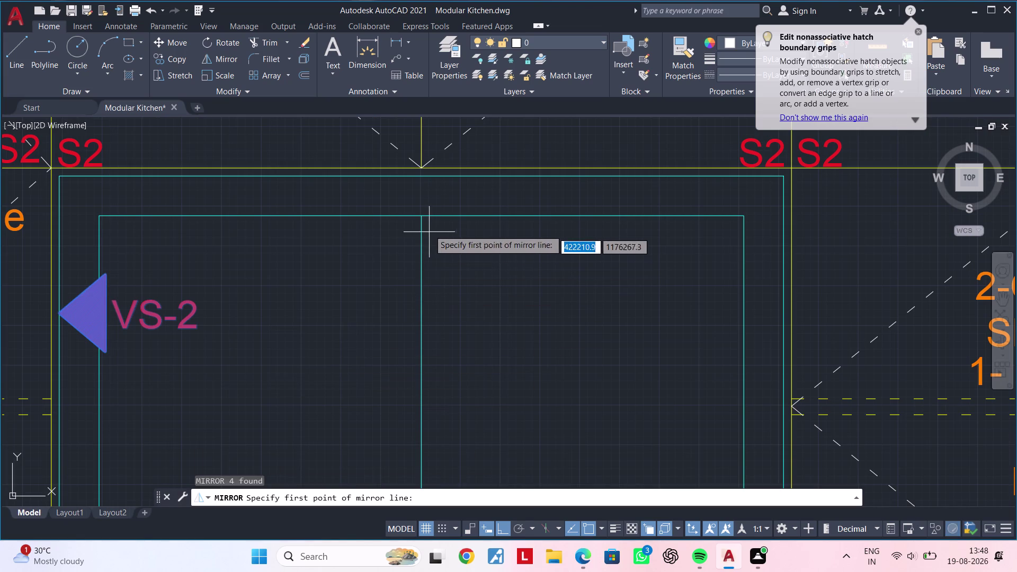
click(422, 220)
click(417, 377)
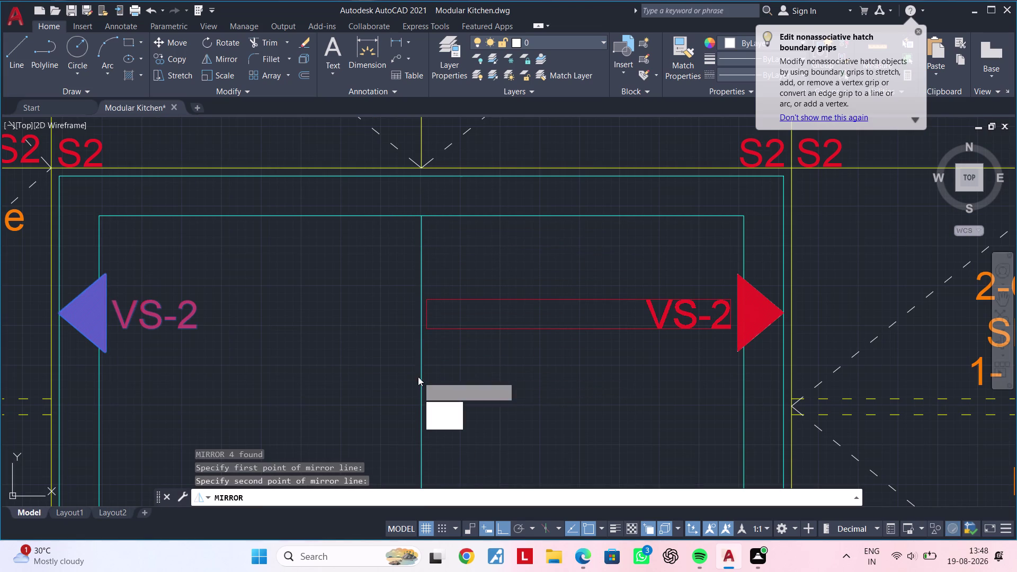
drag(441, 428, 418, 377)
Pan and zoom to bring the whole window section into view.
middle_drag(553, 357, 515, 359)
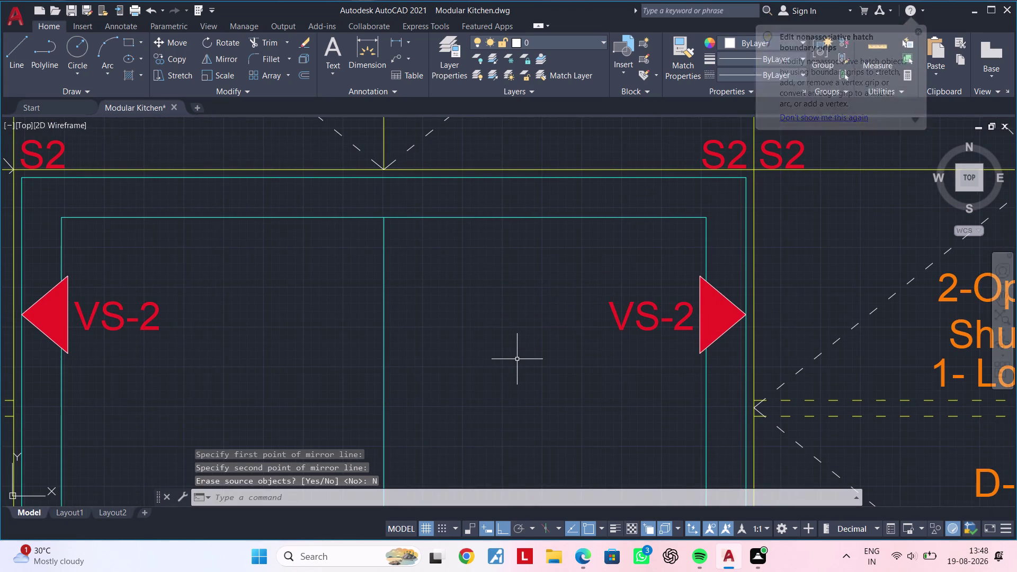
middle_drag(508, 359, 512, 388)
scroll(down, 3)
middle_drag(510, 380, 543, 368)
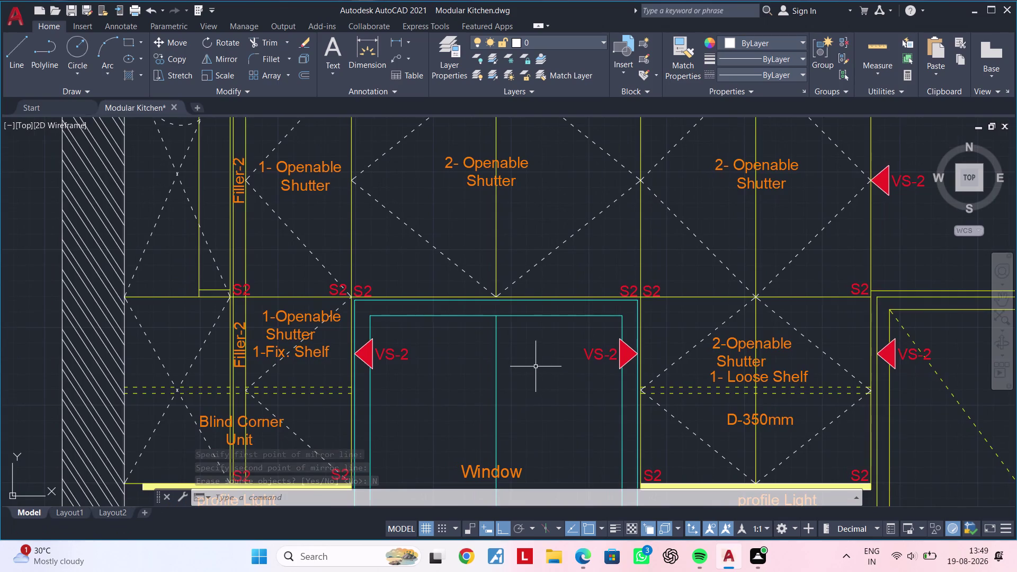
scroll(down, 3)
middle_drag(529, 370, 670, 321)
scroll(up, 3)
middle_drag(687, 312, 551, 327)
scroll(down, 3)
middle_drag(556, 319, 535, 320)
scroll(up, 3)
middle_drag(550, 318, 508, 315)
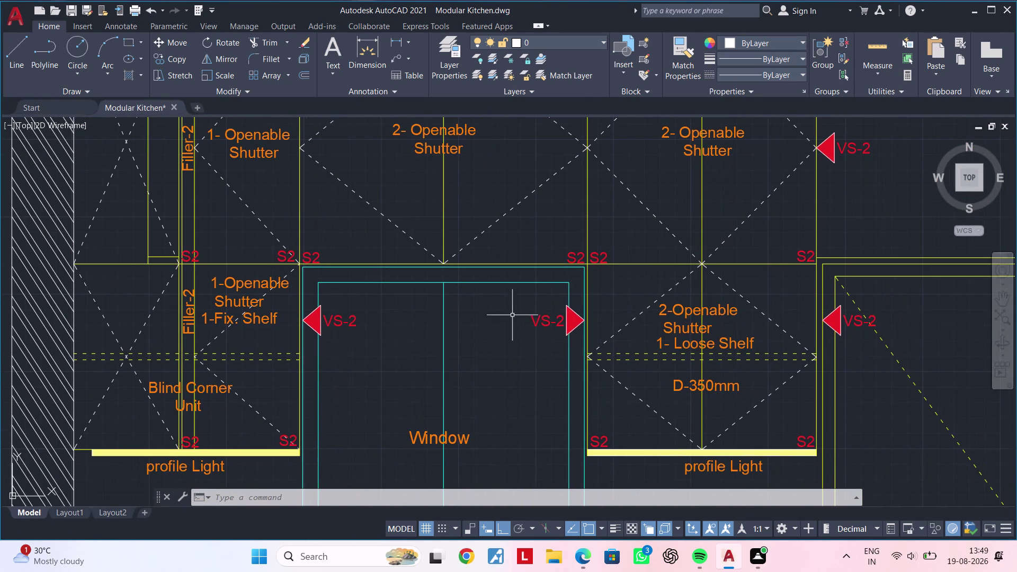
Copy the right-hand VS-2 marker to the middle of the window opening.
click(517, 300)
click(604, 344)
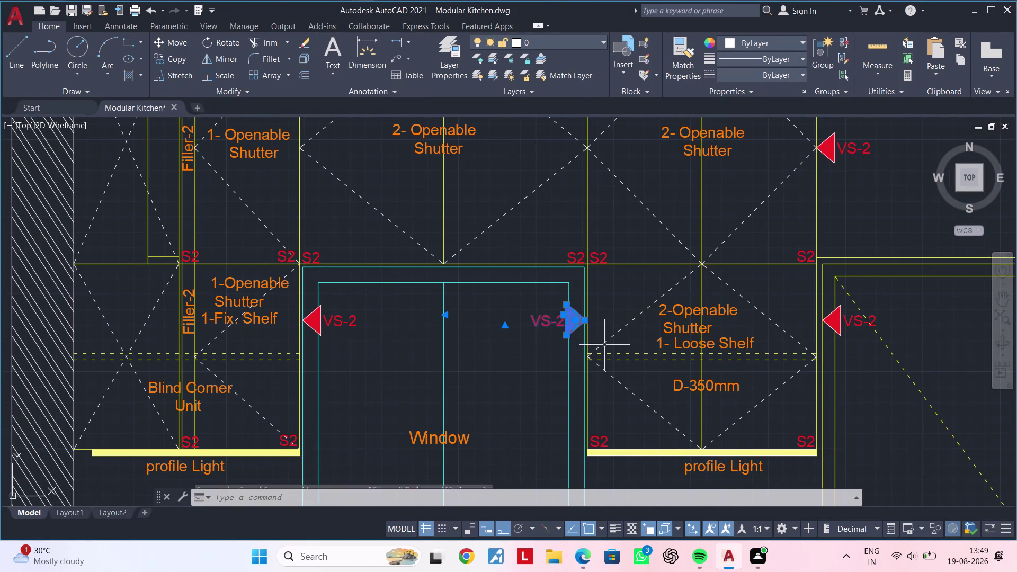
key(c)
key(o)
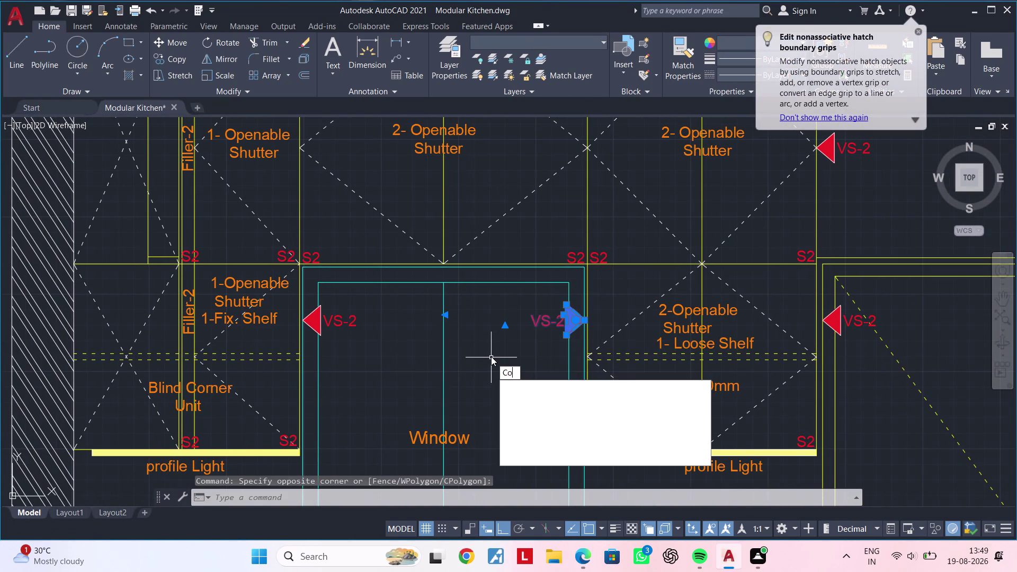
key(space)
click(527, 334)
click(488, 336)
key(Escape)
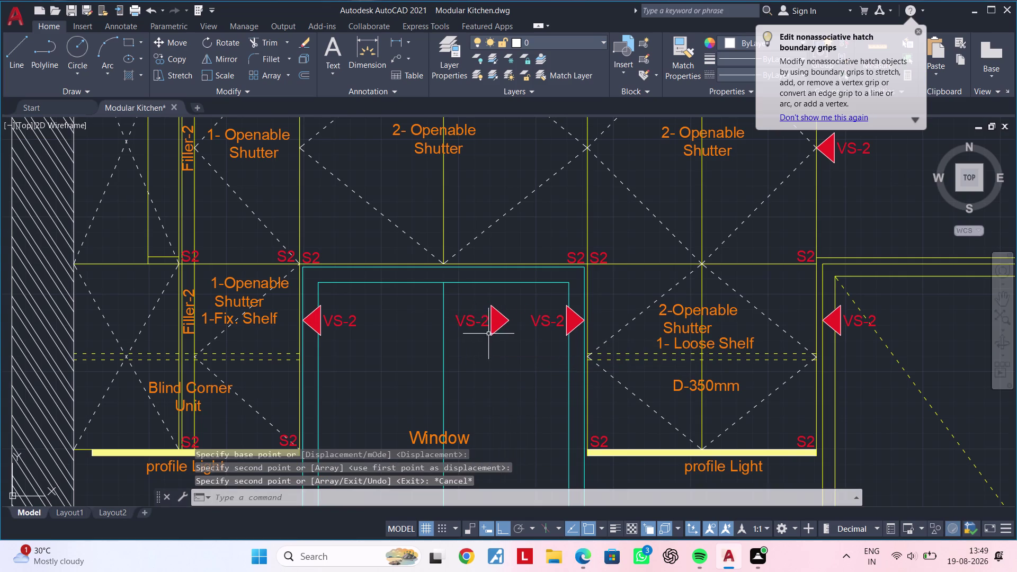
Rotate the middle VS-2 marker upward, then undo that rotation.
click(455, 302)
click(513, 350)
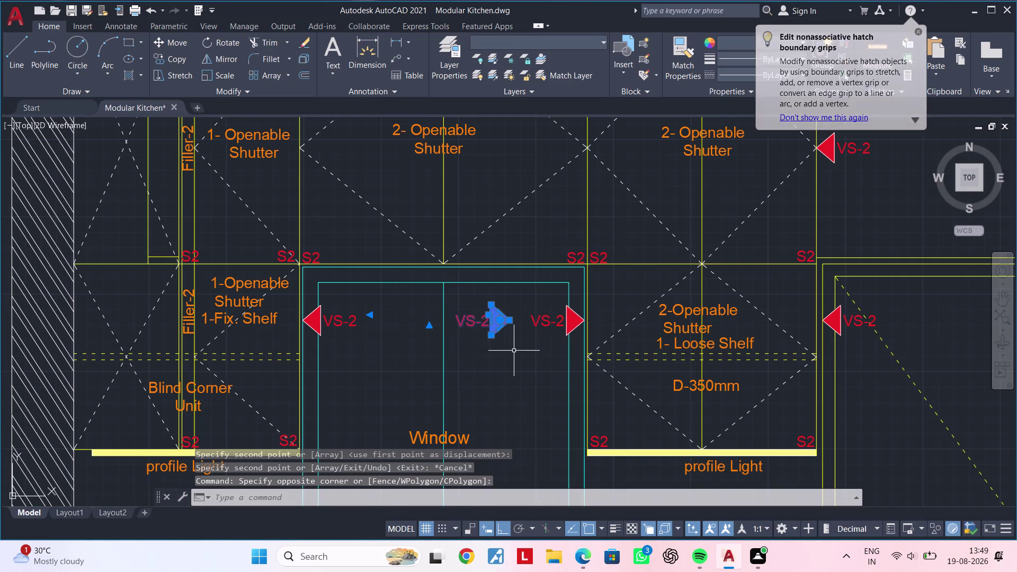
text(ro)
key(space)
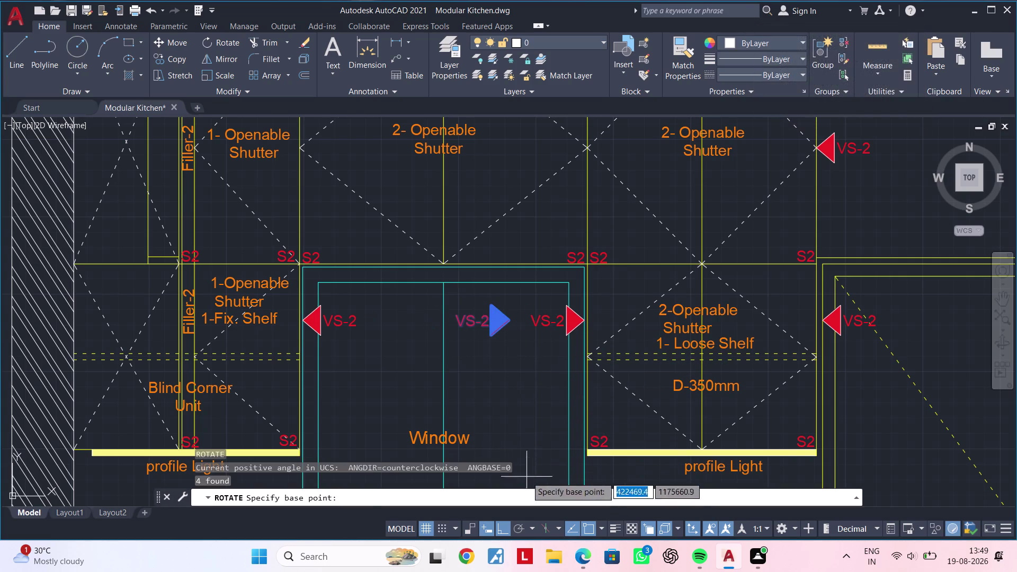
click(483, 388)
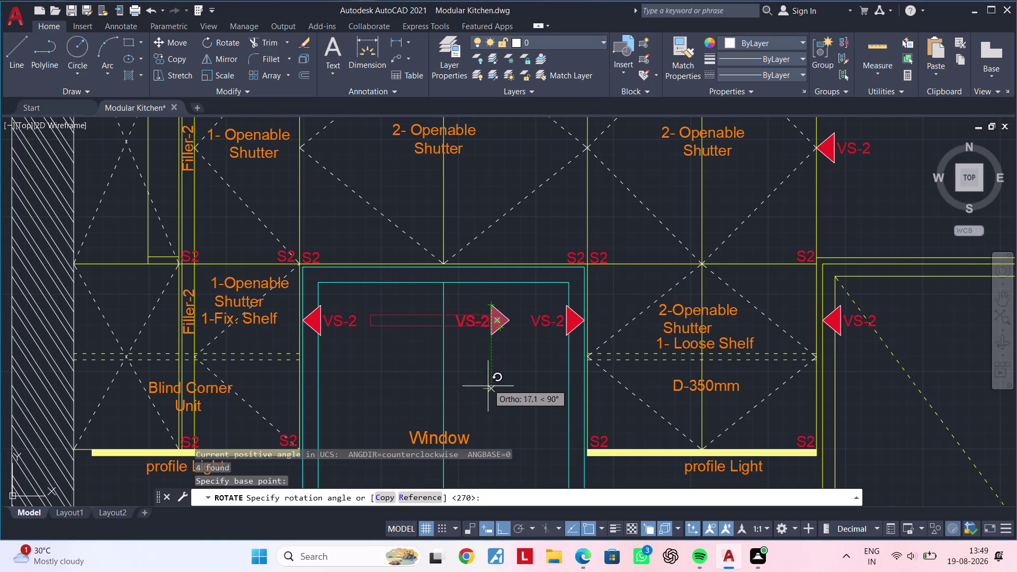
click(485, 306)
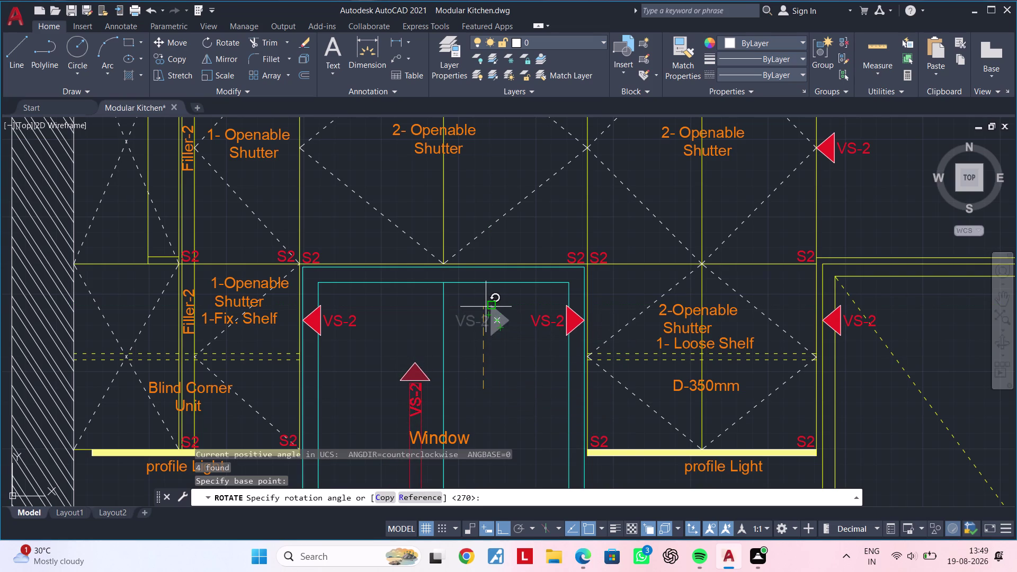
middle_drag(492, 335, 573, 278)
scroll(up, 3)
click(474, 237)
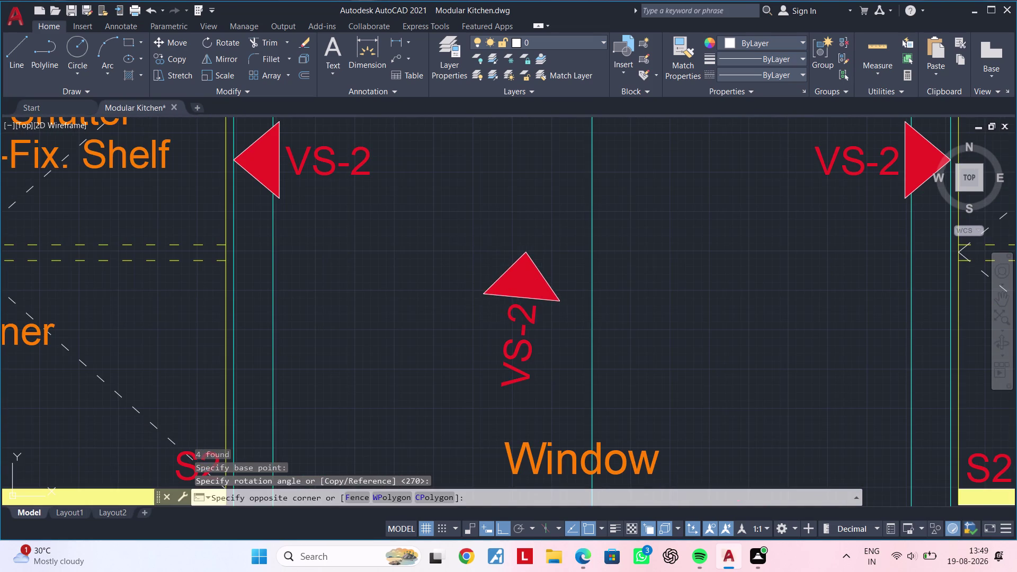
click(560, 396)
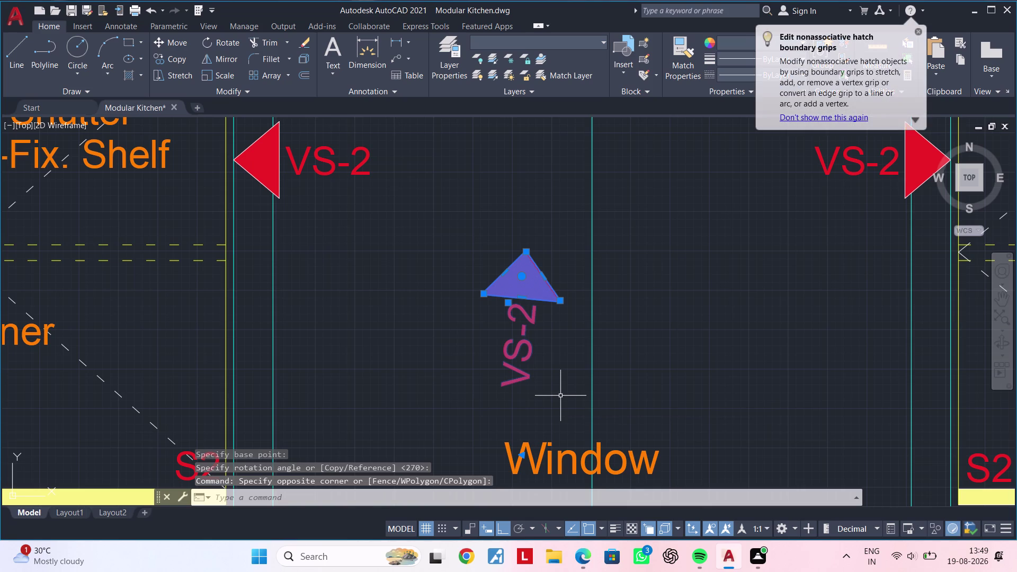
key(ctrl+z)
key(Escape)
middle_drag(509, 345, 524, 340)
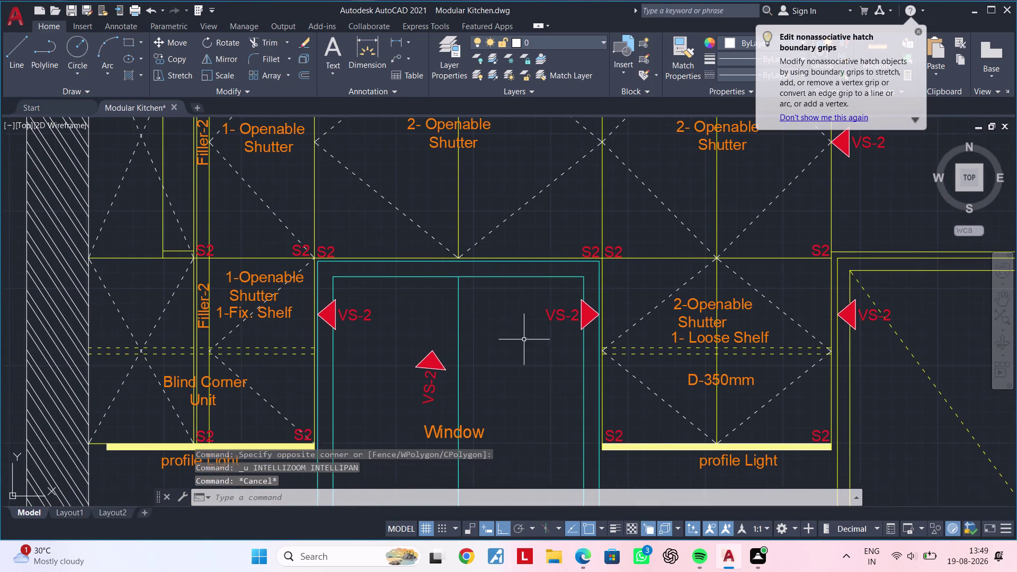
key(ctrl+z)
key(ctrl+z)
Rotate the middle VS-2 marker again around a new point so it points upward.
click(515, 295)
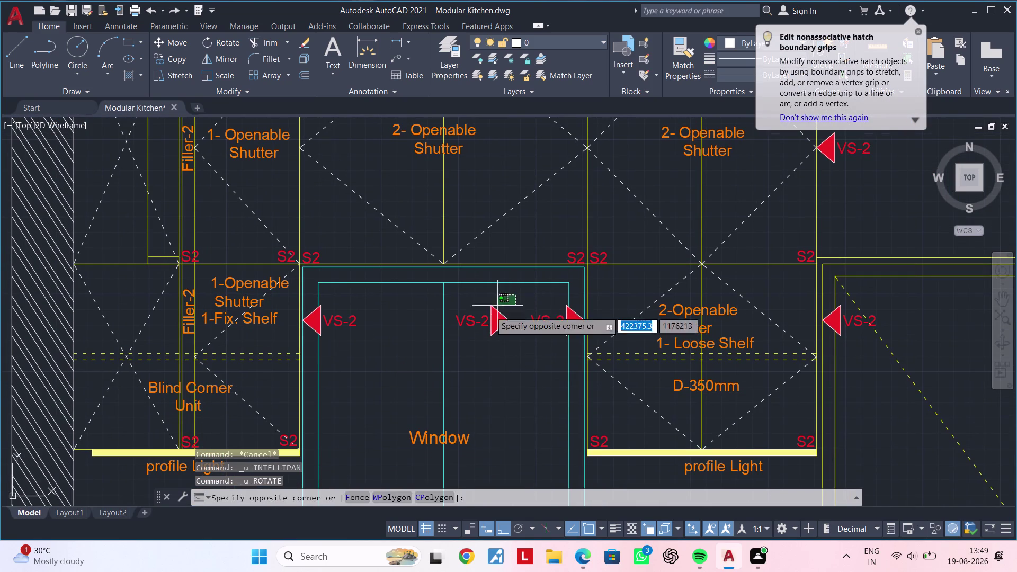
click(455, 347)
text(ro)
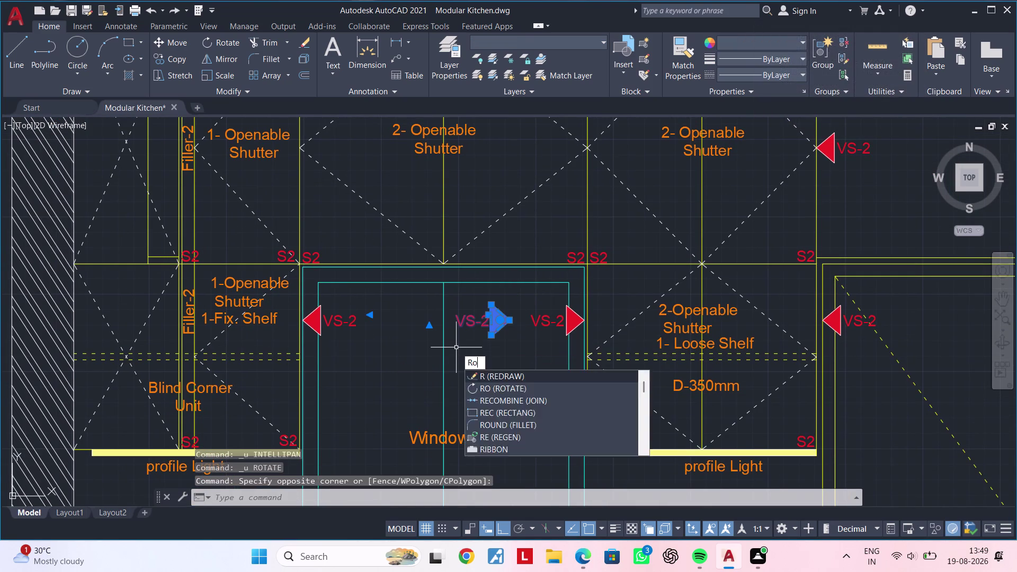
key(space)
click(497, 349)
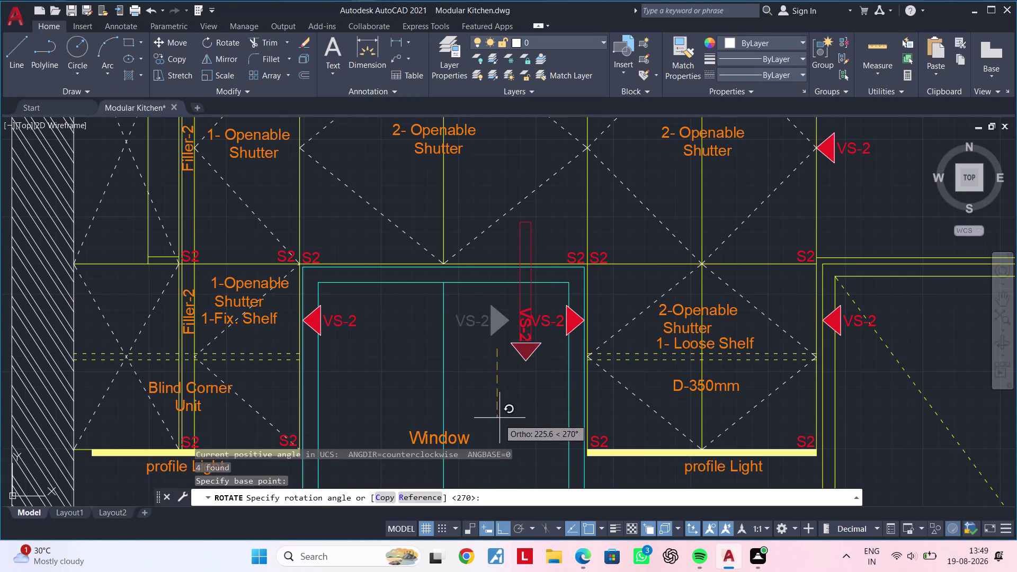
click(504, 304)
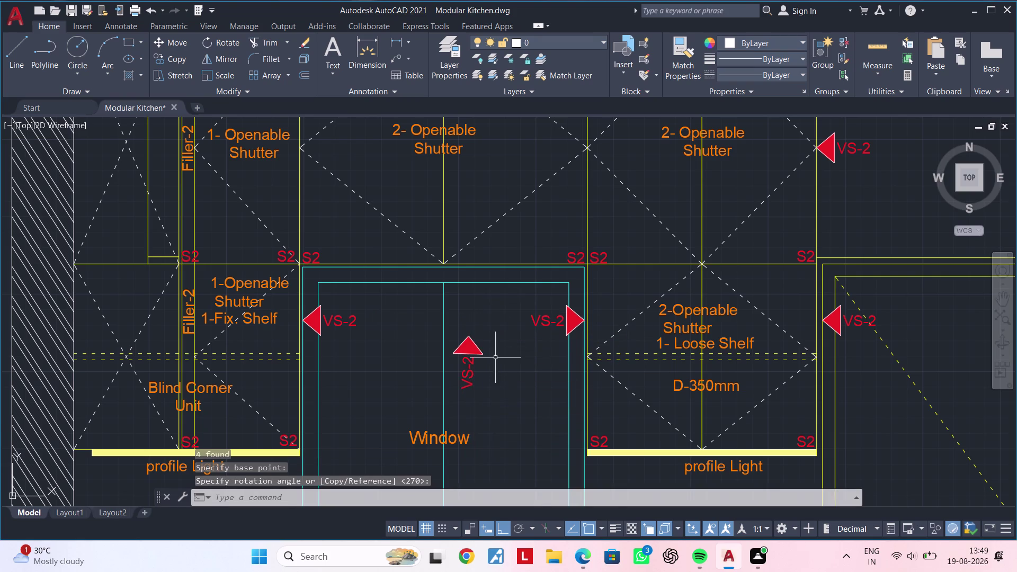
middle_drag(499, 358, 525, 350)
scroll(up, 3)
scroll(down, 3)
middle_drag(514, 357, 551, 342)
key(Escape)
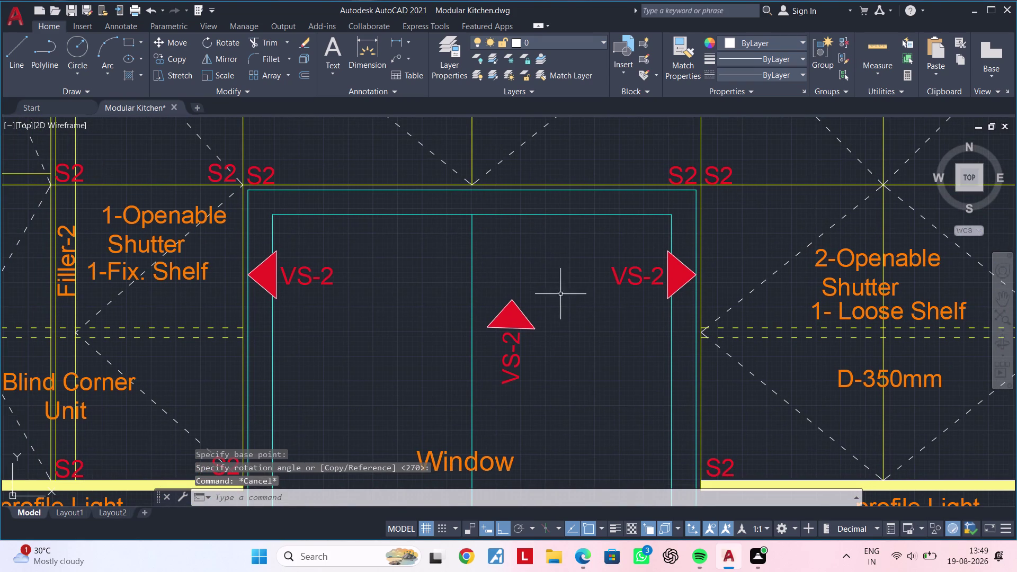
Move the upward marker by its tip onto the window opening's top edge.
drag(561, 284, 556, 292)
click(491, 393)
text(m)
key(space)
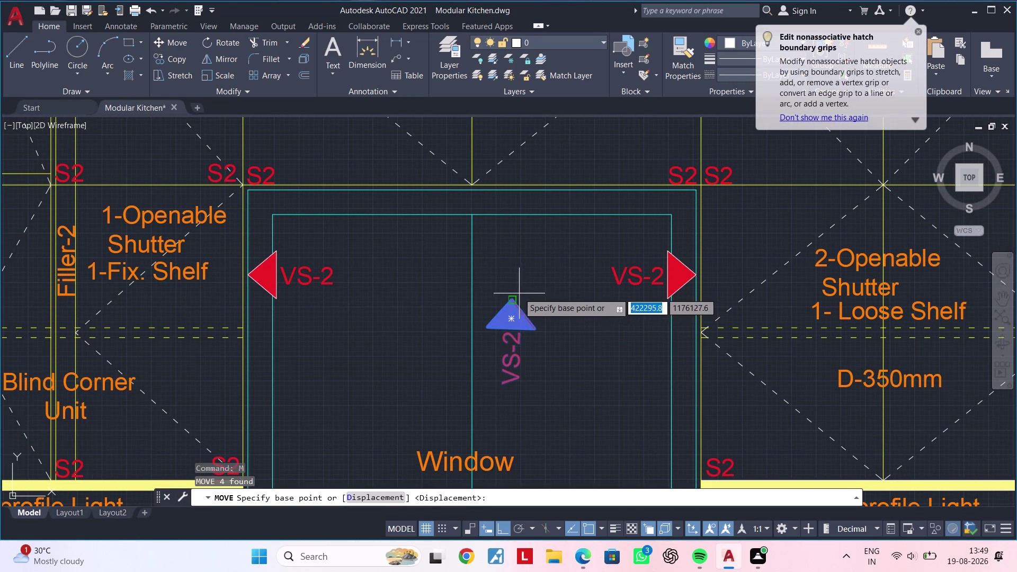
click(508, 300)
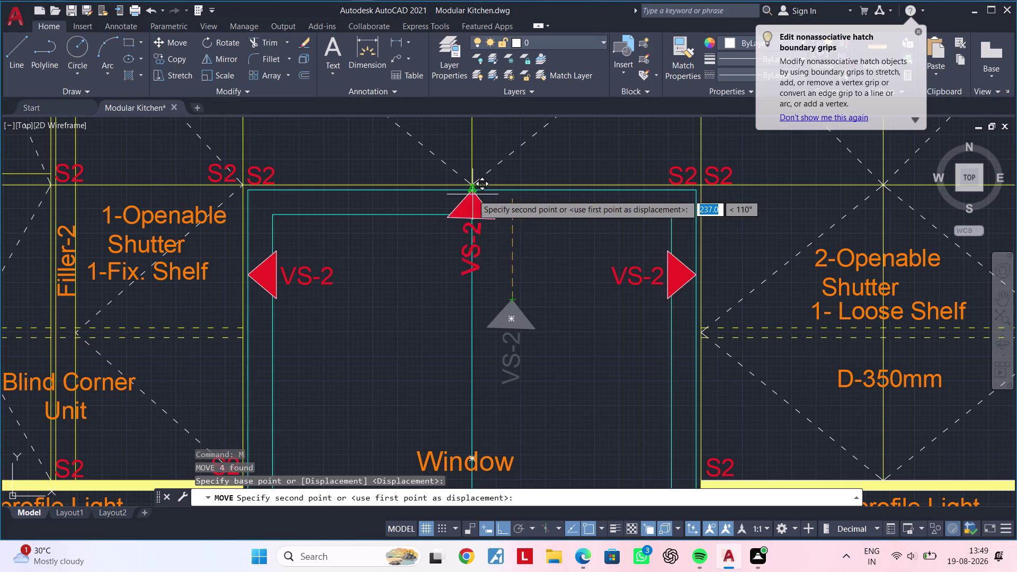
click(472, 194)
key(Escape)
Pan out to show both kitchen elevations and cancel any pending commands.
scroll(down, 3)
scroll(down, 3)
middle_drag(510, 338, 523, 289)
key(Escape)
key(Escape)
middle_drag(541, 322, 554, 289)
key(Escape)
key(Escape)
key(Escape)
key(Escape)
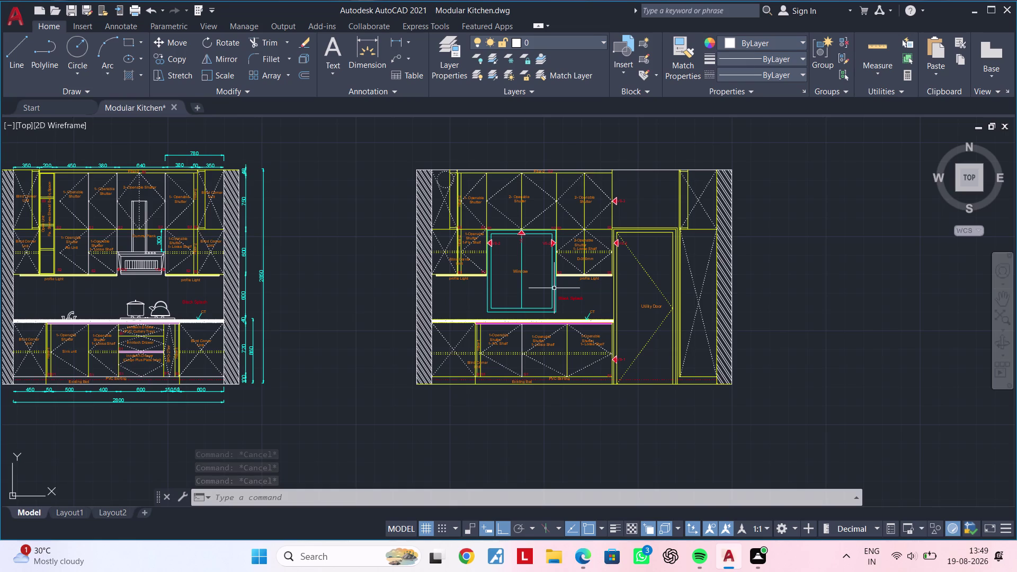
Pick the Dimensions layer from the Layers panel dropdown to make it current.
key(Escape)
key(Escape)
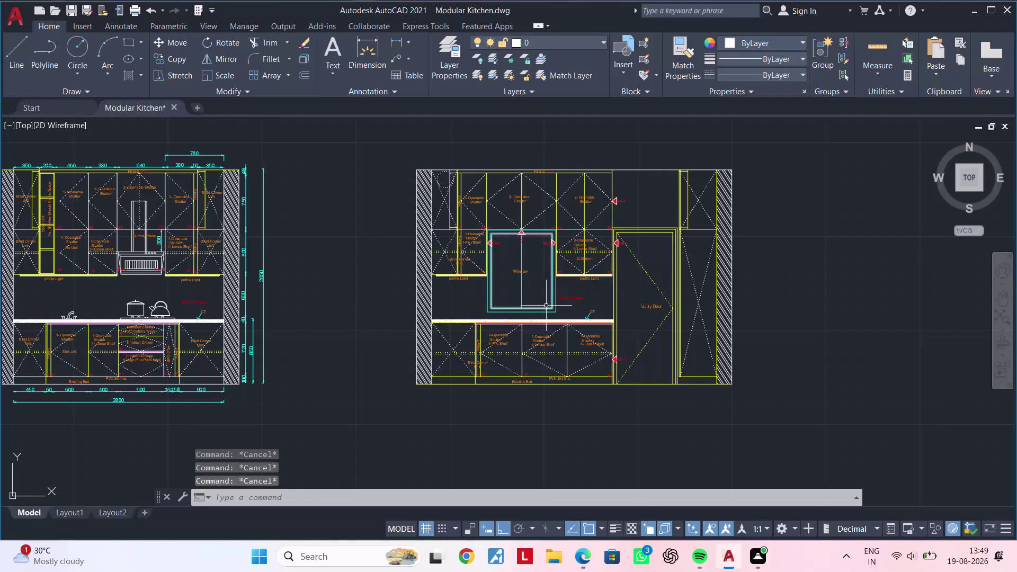
middle_drag(448, 200, 425, 292)
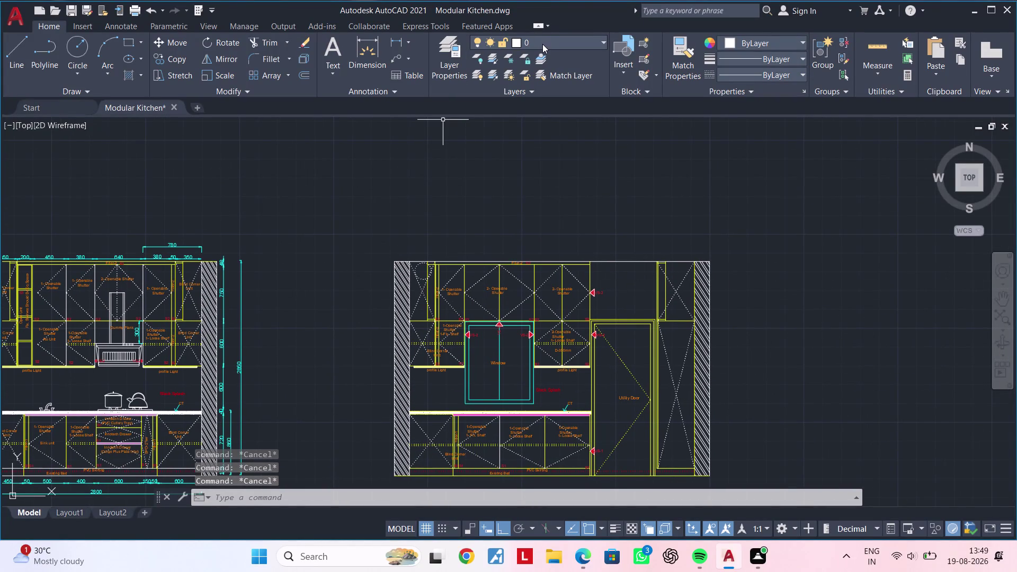
click(543, 44)
click(547, 93)
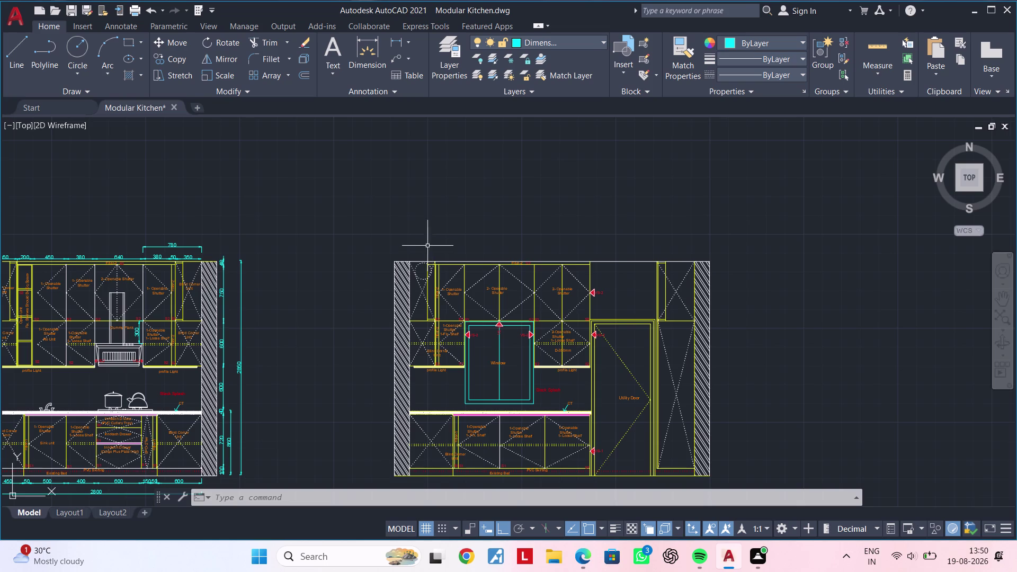
scroll(up, 3)
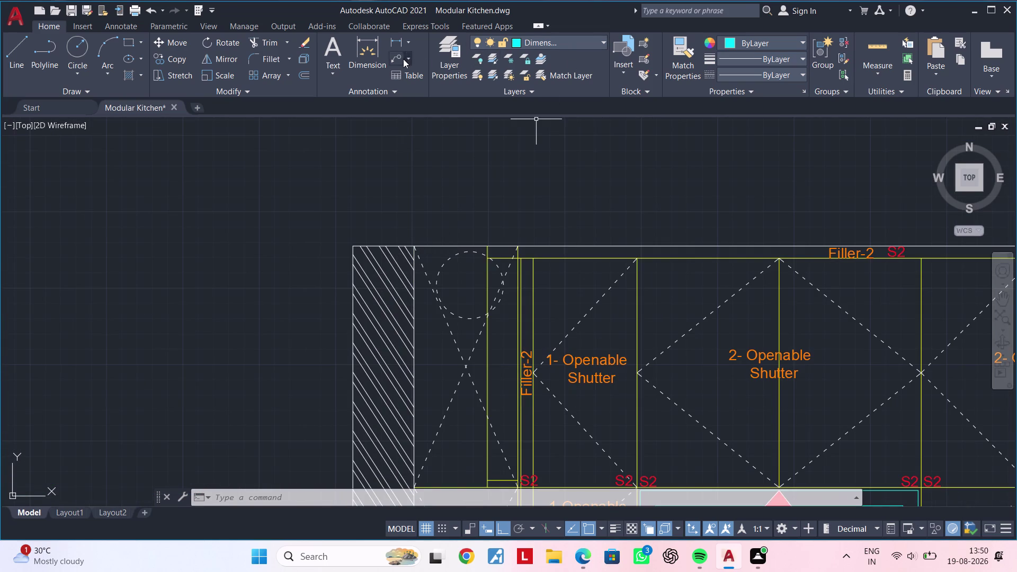
Dimension 350 from the wall's inner top corner to the filler edge.
click(368, 53)
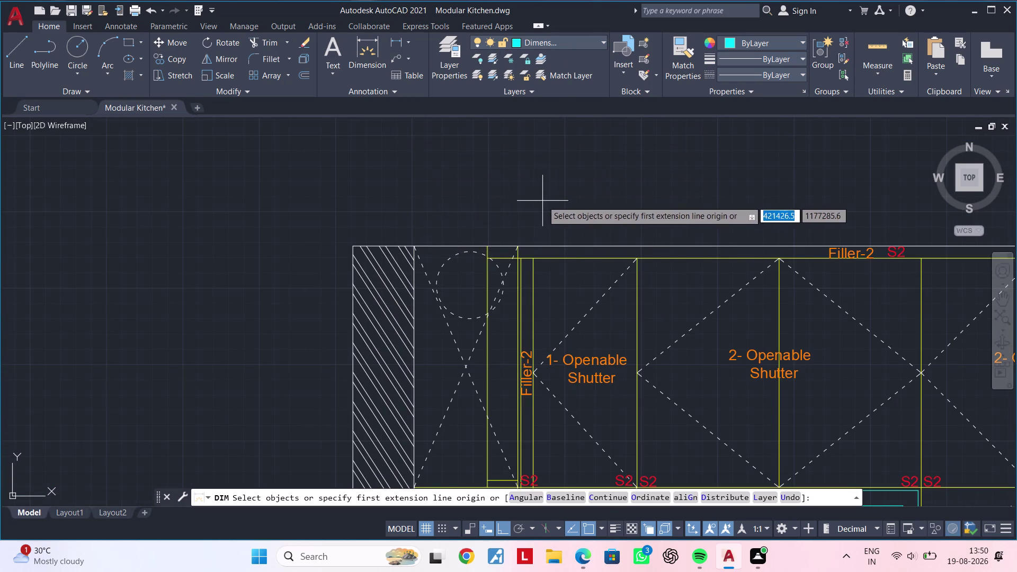
scroll(down, 3)
middle_drag(579, 196, 284, 195)
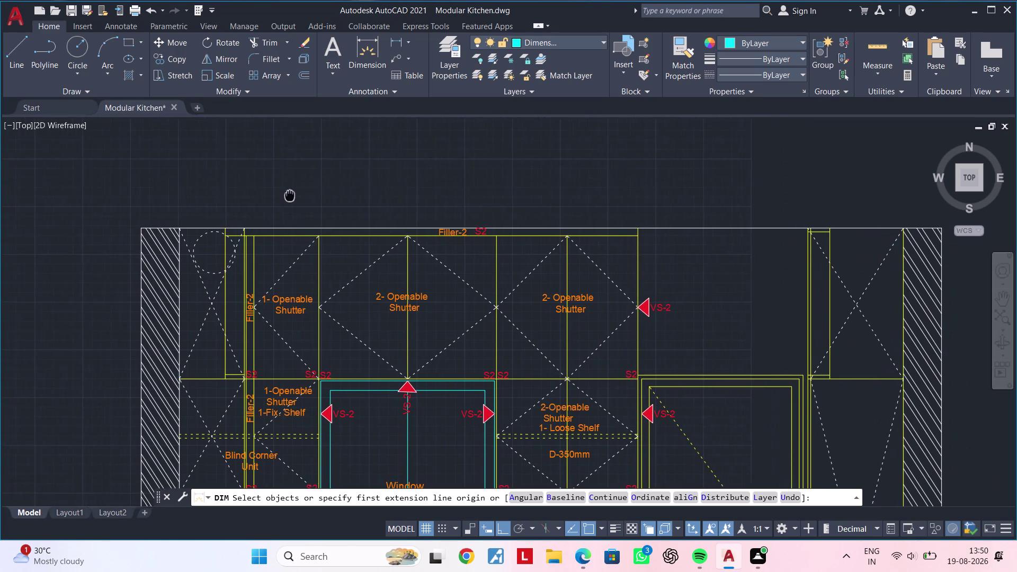
middle_drag(283, 196, 454, 194)
scroll(up, 3)
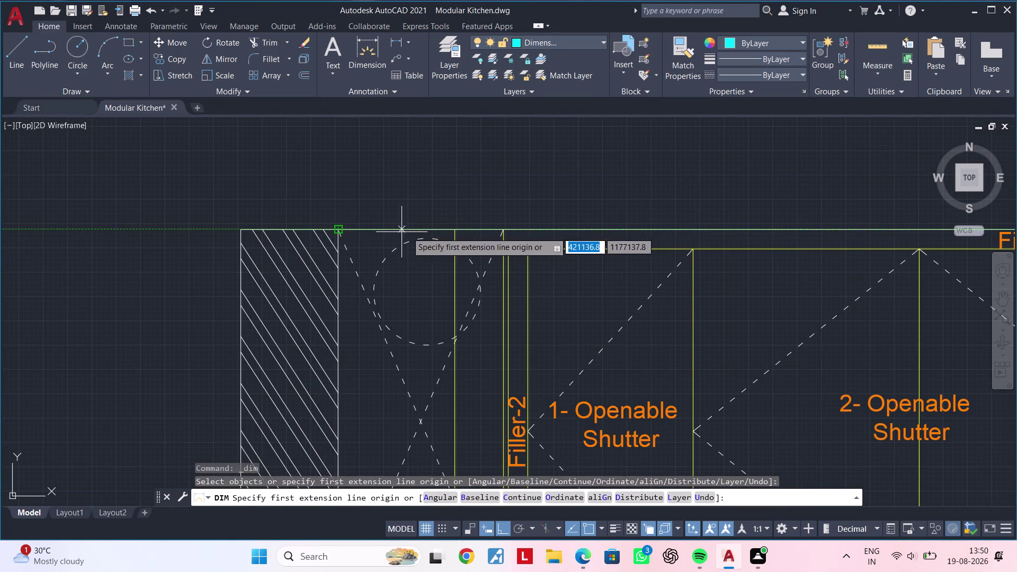
click(338, 228)
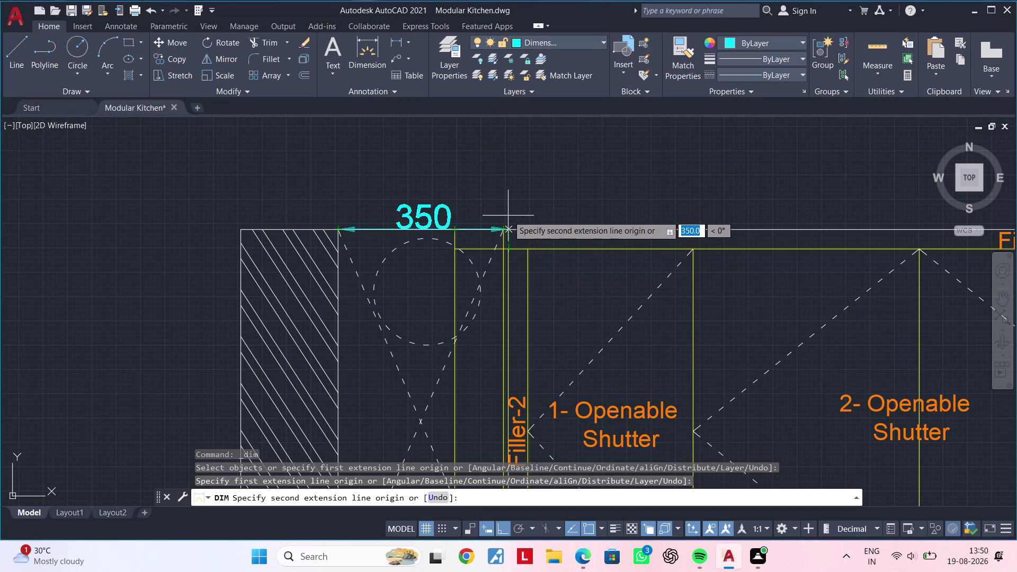
click(508, 231)
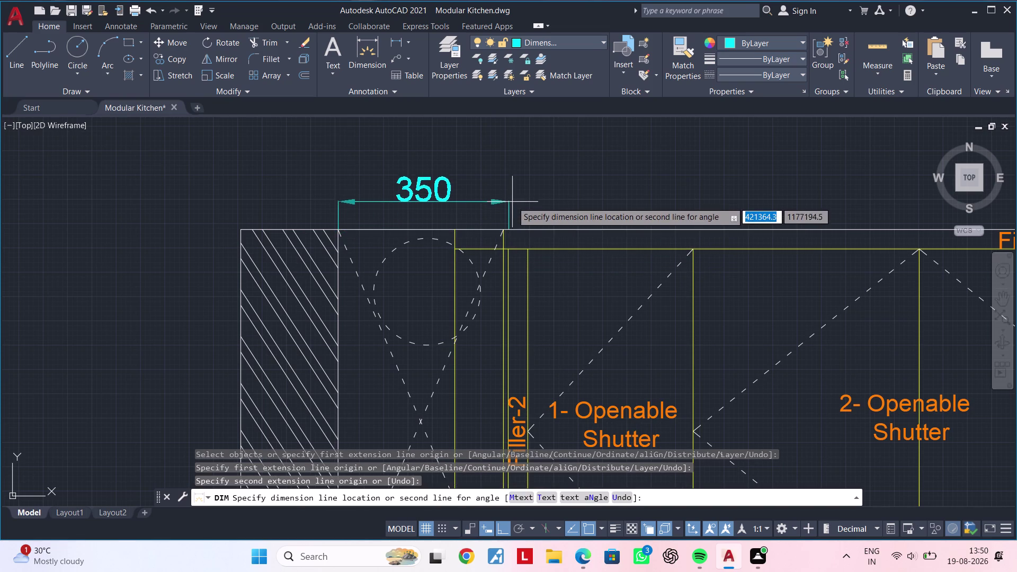
click(514, 185)
key(Escape)
Try grip-stretching the 350 dimension's extension line, then cancel the edit.
middle_drag(551, 194, 534, 205)
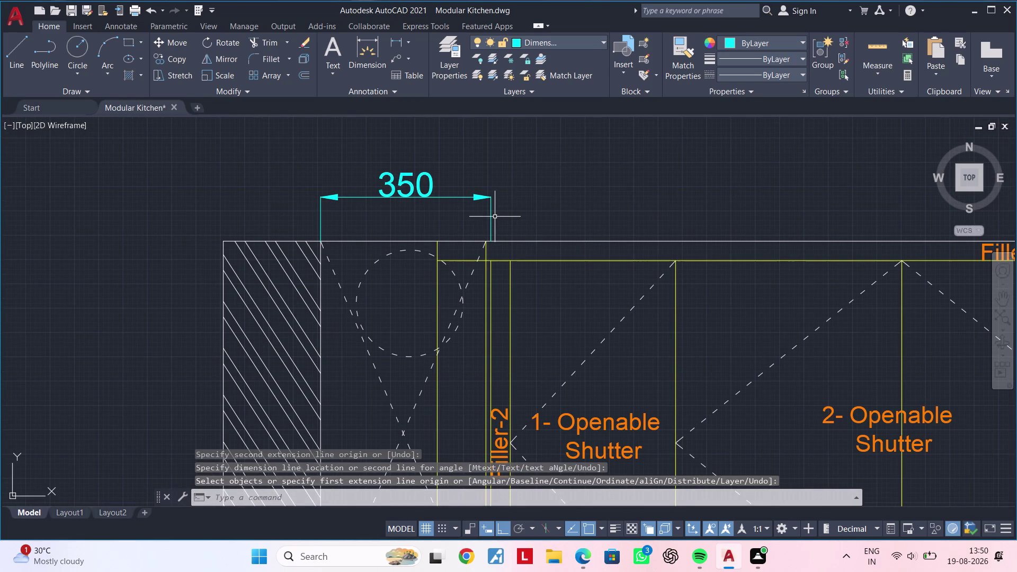
click(492, 218)
click(492, 243)
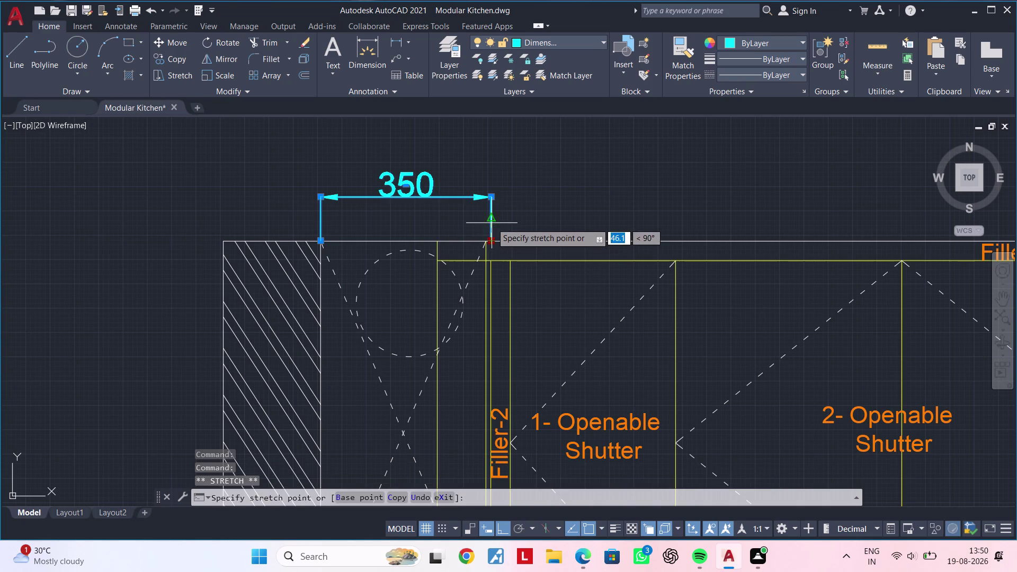
click(491, 220)
key(Escape)
click(320, 236)
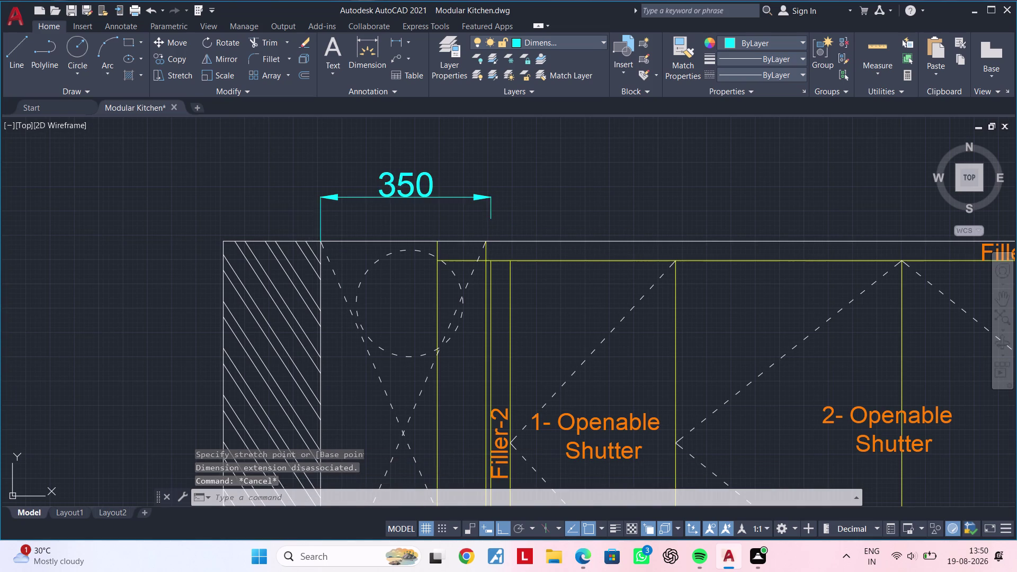
click(322, 238)
click(323, 220)
key(Escape)
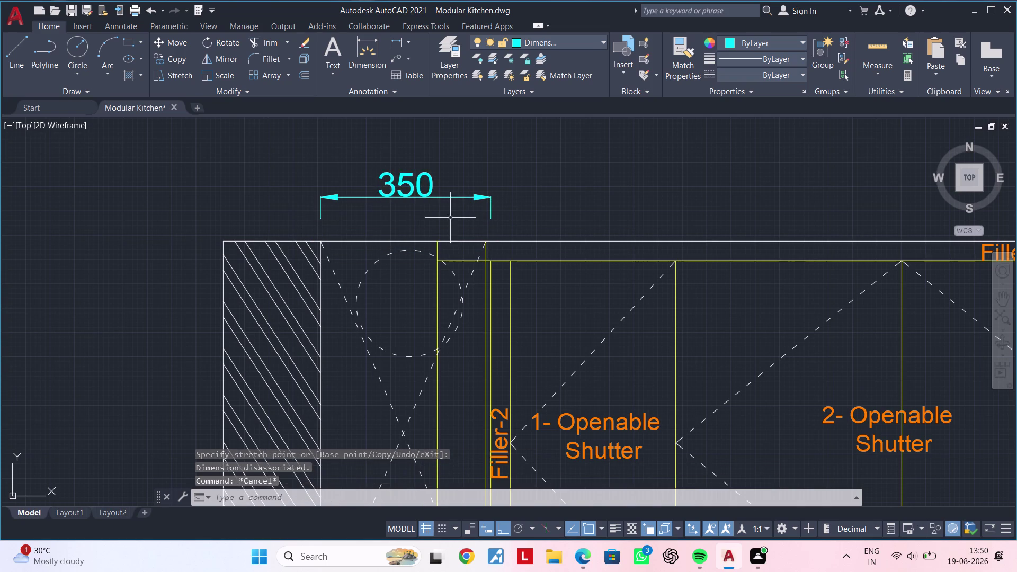
middle_drag(451, 217, 400, 225)
Add a 40 dimension beside the 350 and reposition its text.
key(Escape)
click(365, 43)
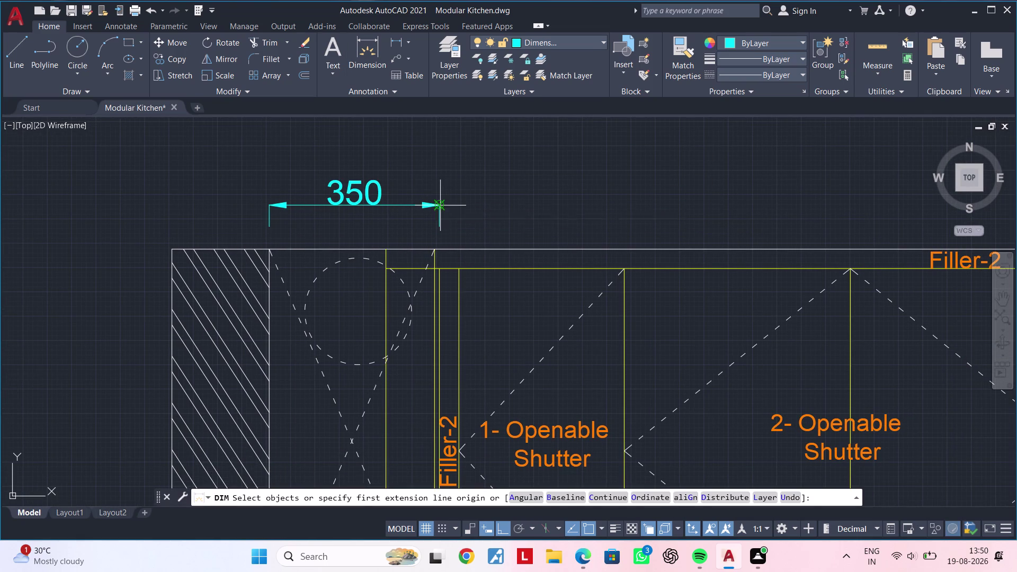
click(437, 205)
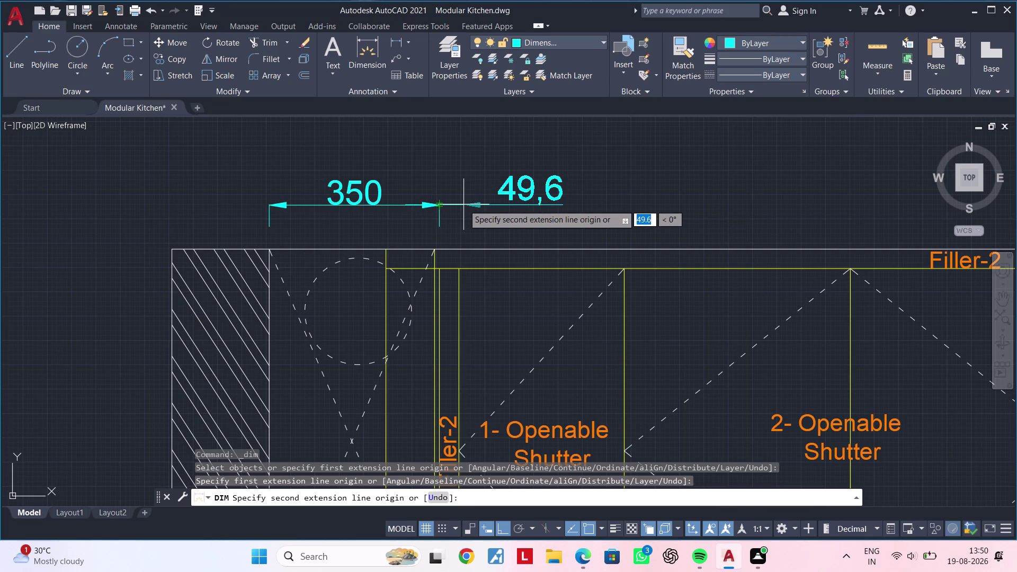
text(40)
key(Return)
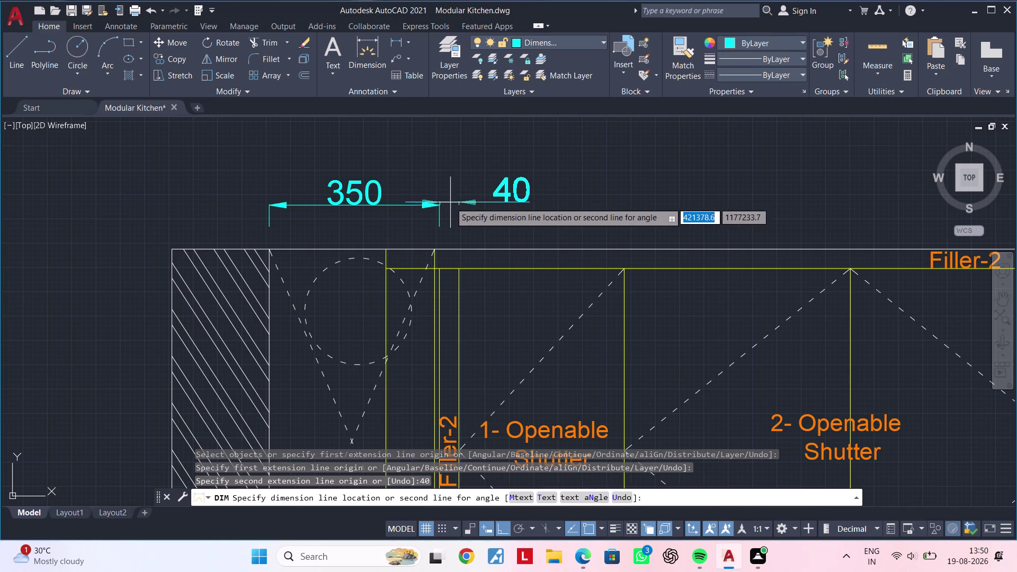
click(438, 205)
key(Escape)
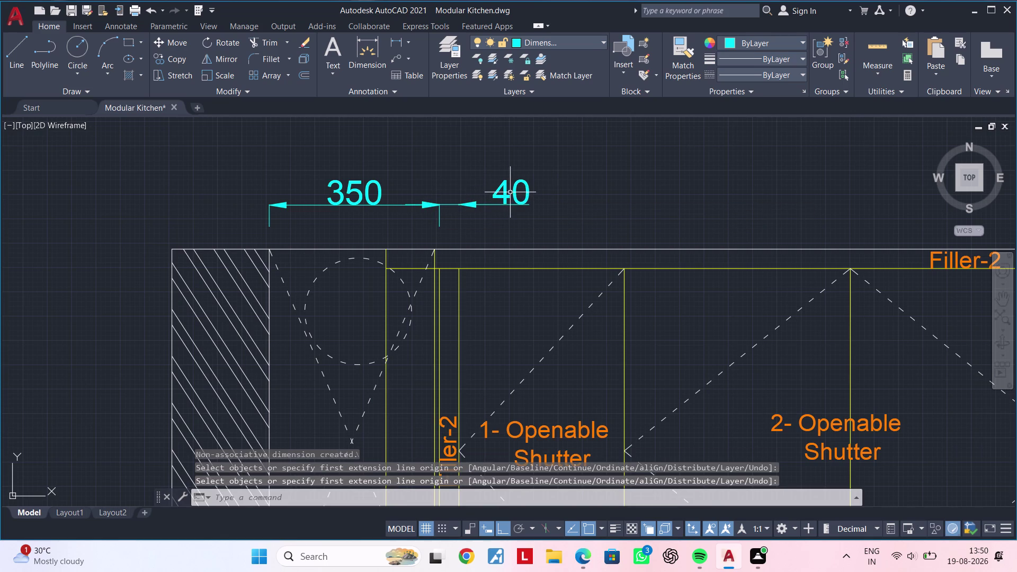
click(505, 192)
click(512, 192)
scroll(up, 3)
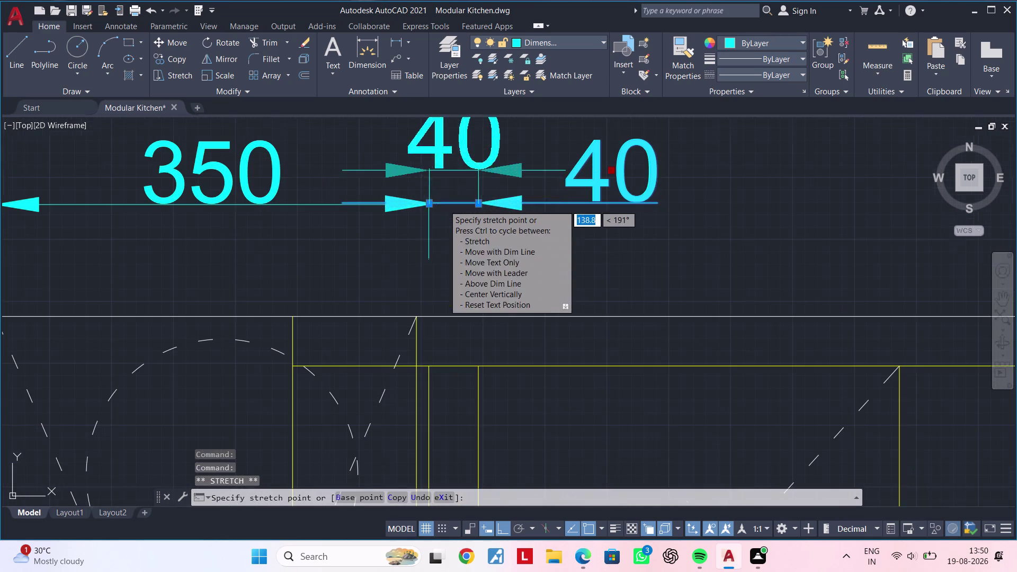
click(456, 204)
key(Escape)
Add a 340 shutter dimension continuing the row from the 40 end.
scroll(down, 3)
middle_drag(540, 195, 432, 190)
scroll(up, 3)
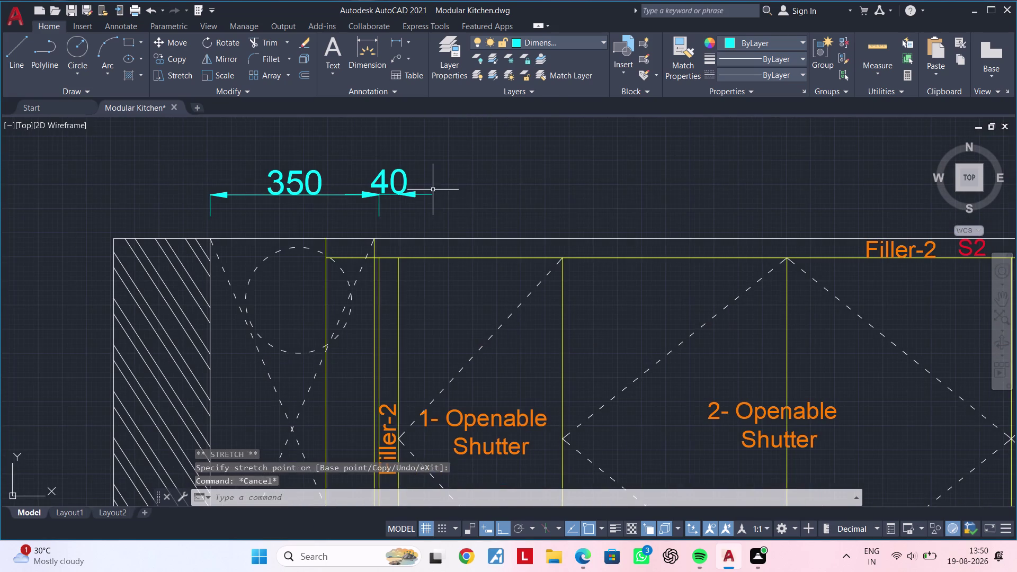
key(space)
scroll(up, 3)
click(402, 187)
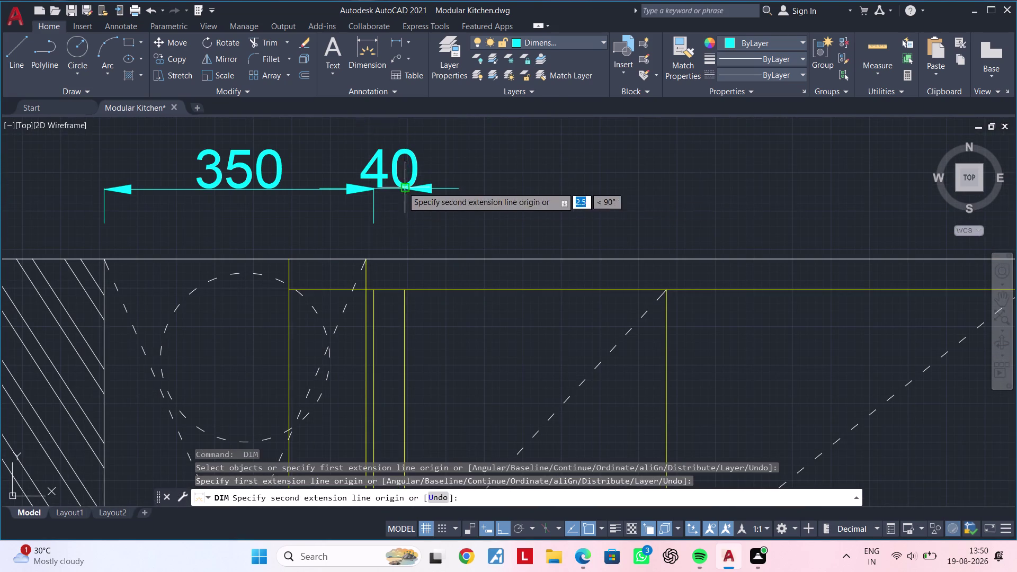
middle_drag(515, 182, 417, 188)
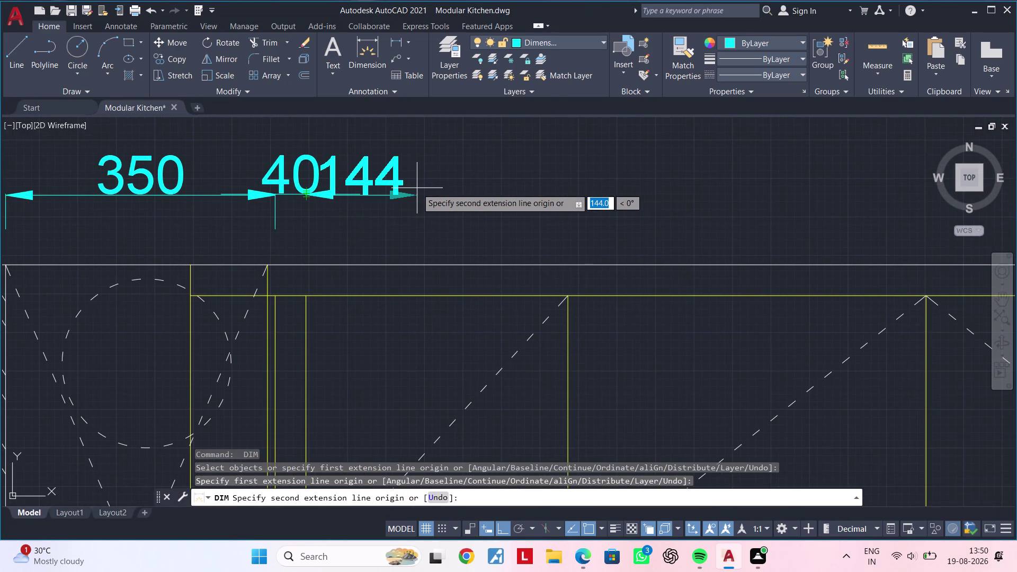
text(340)
key(Return)
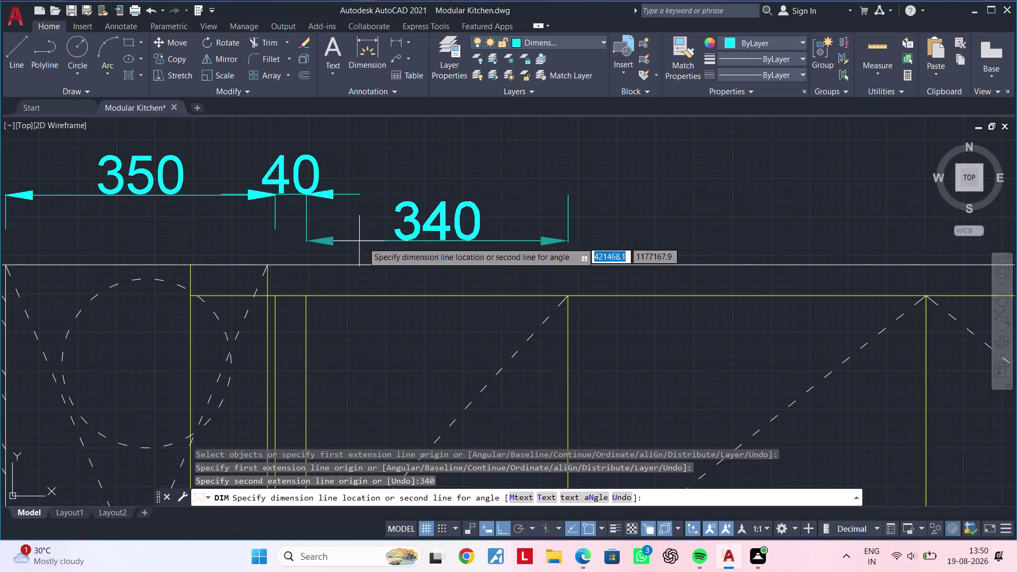
click(307, 189)
key(Escape)
key(Escape)
Place an overall 730 dimension above the row from the 350 start.
scroll(down, 3)
middle_drag(442, 225, 427, 230)
scroll(up, 3)
key(space)
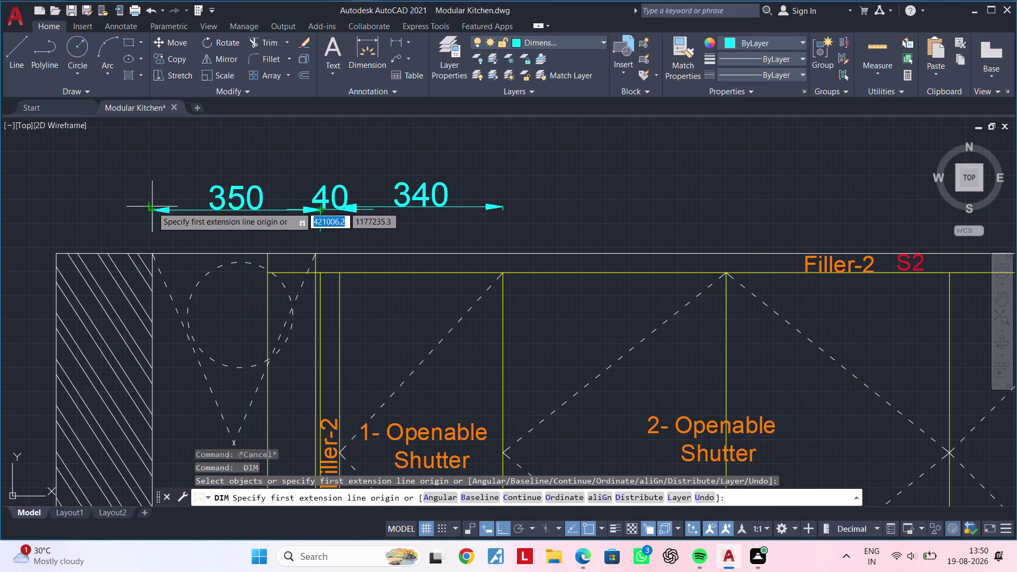
click(154, 170)
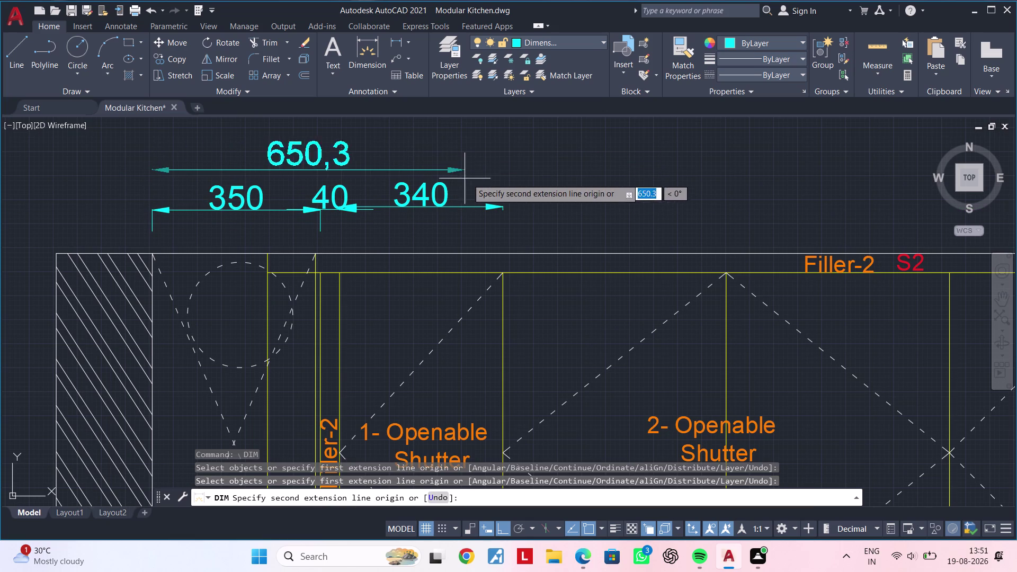
key(7)
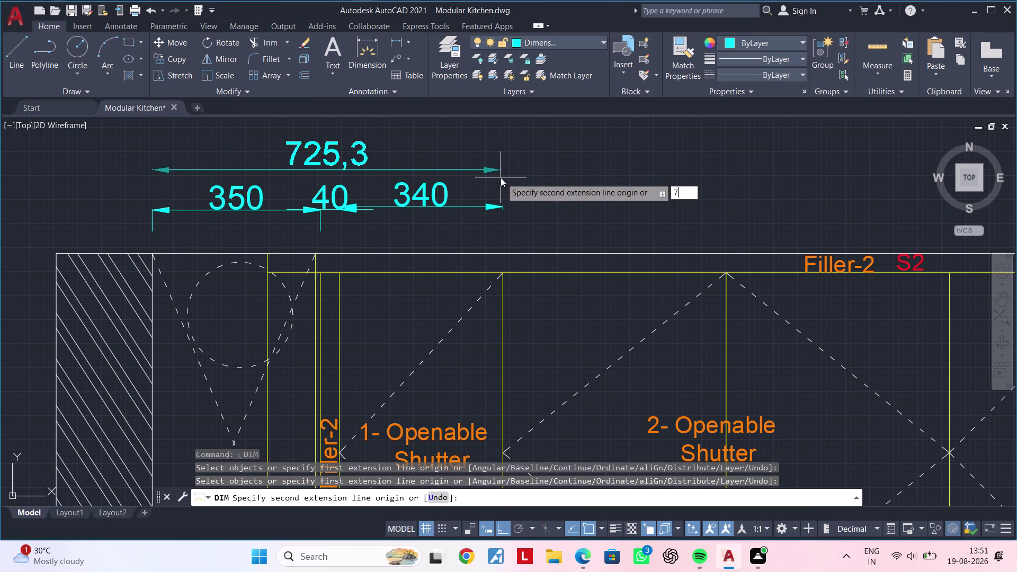
text(30)
key(Return)
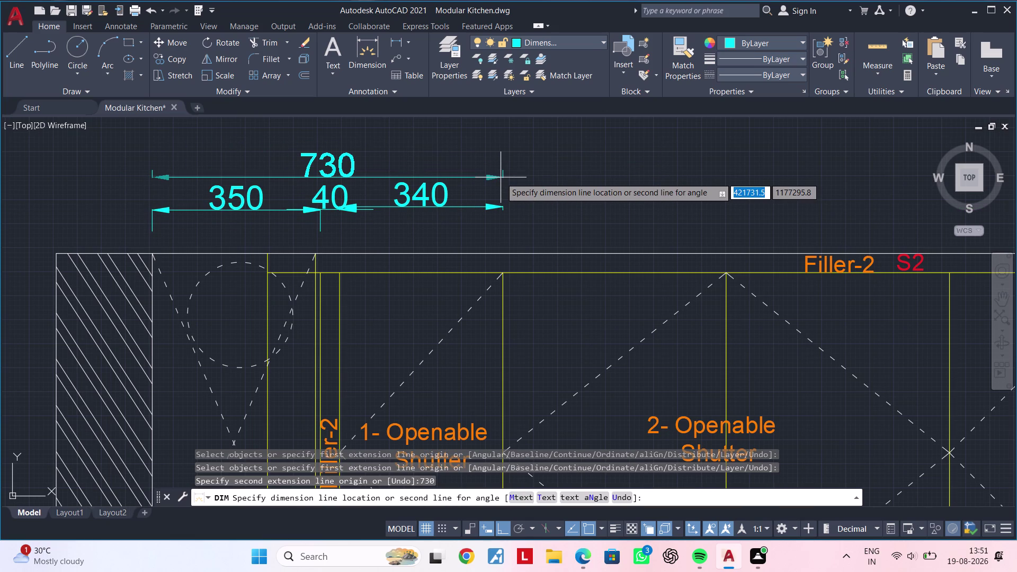
click(501, 165)
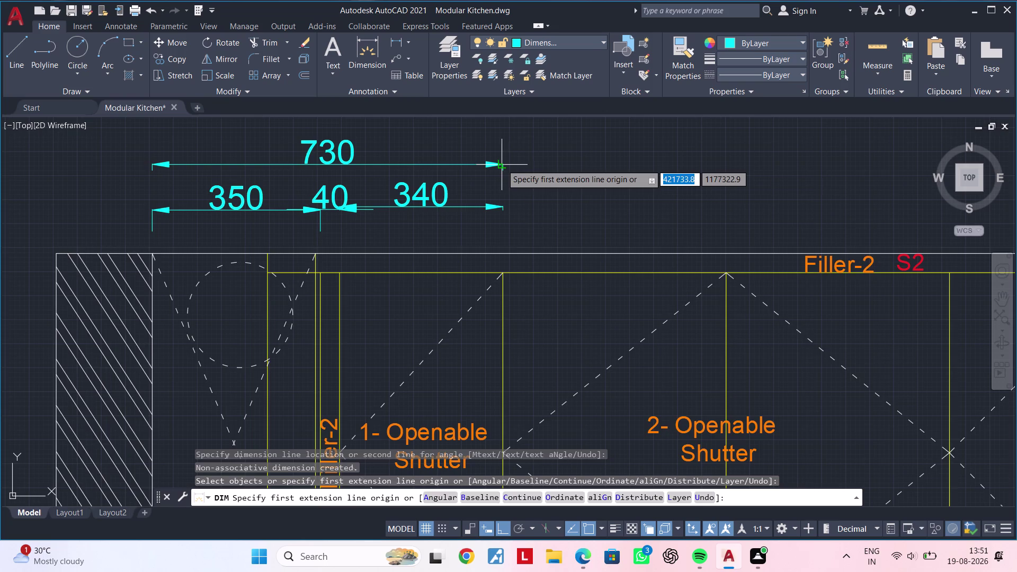
Dimension the next shutter bay as 930 from the 340 end.
scroll(down, 3)
middle_drag(542, 205, 328, 225)
key(space)
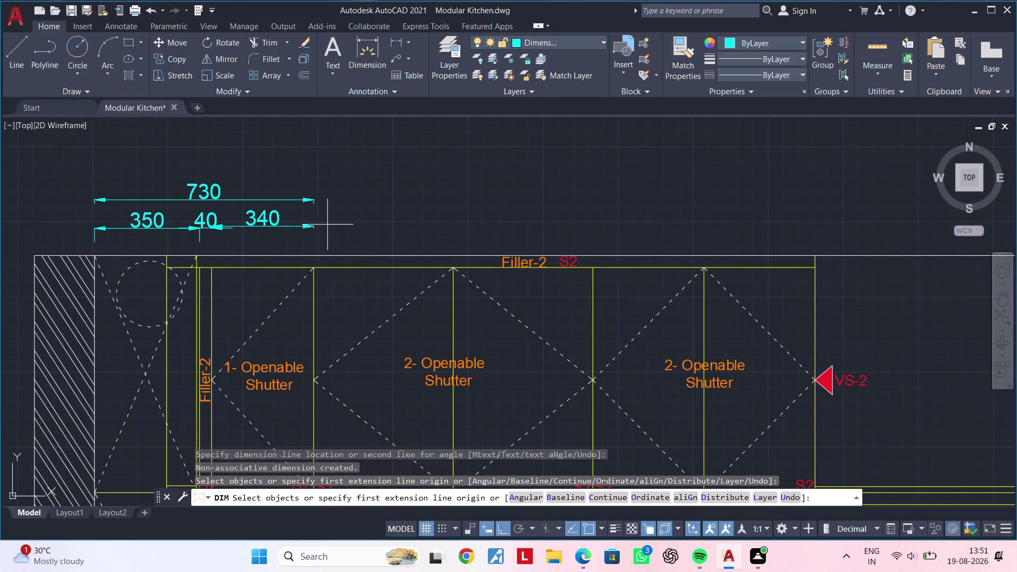
key(space)
click(316, 225)
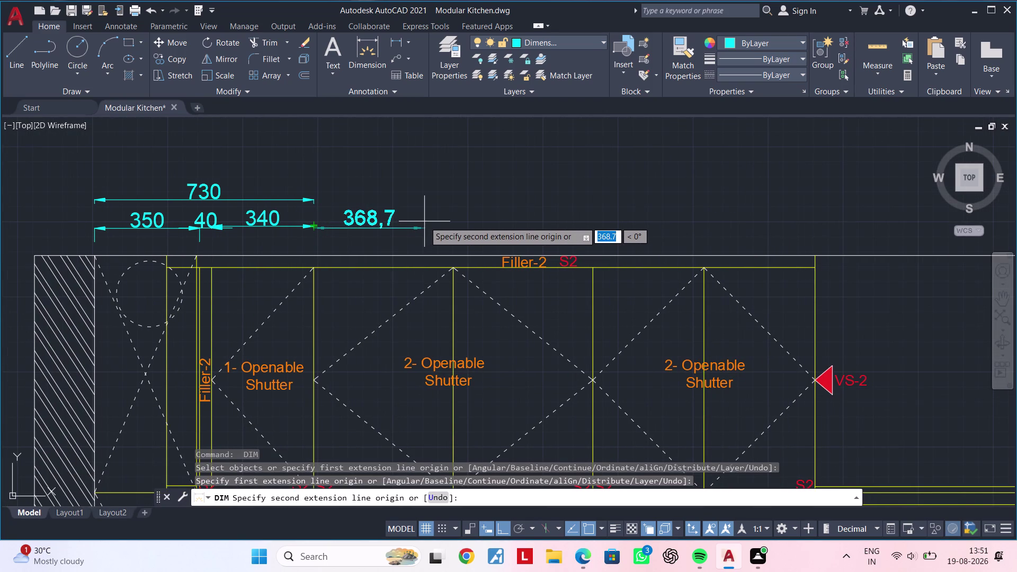
text(930)
key(Return)
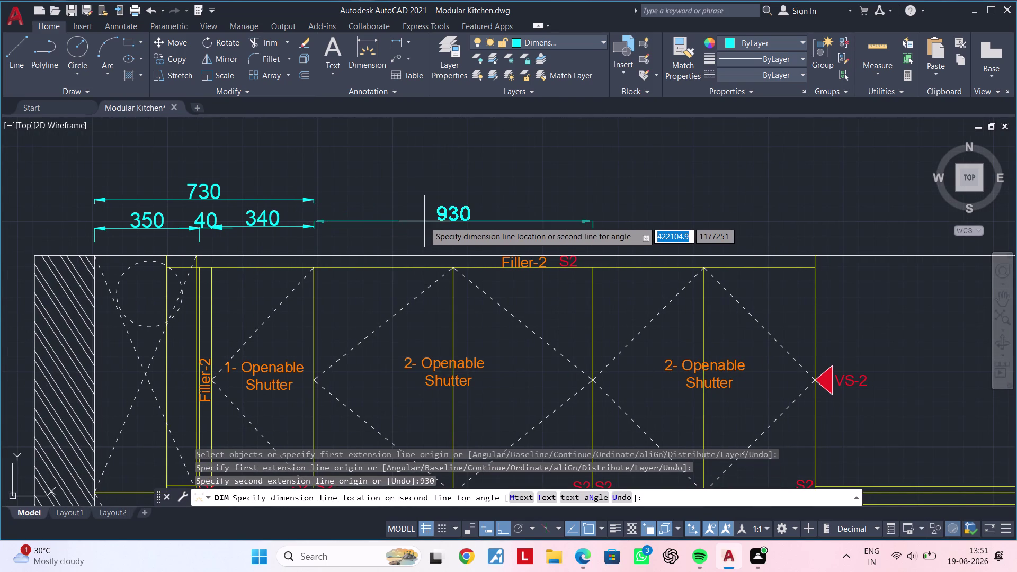
click(315, 224)
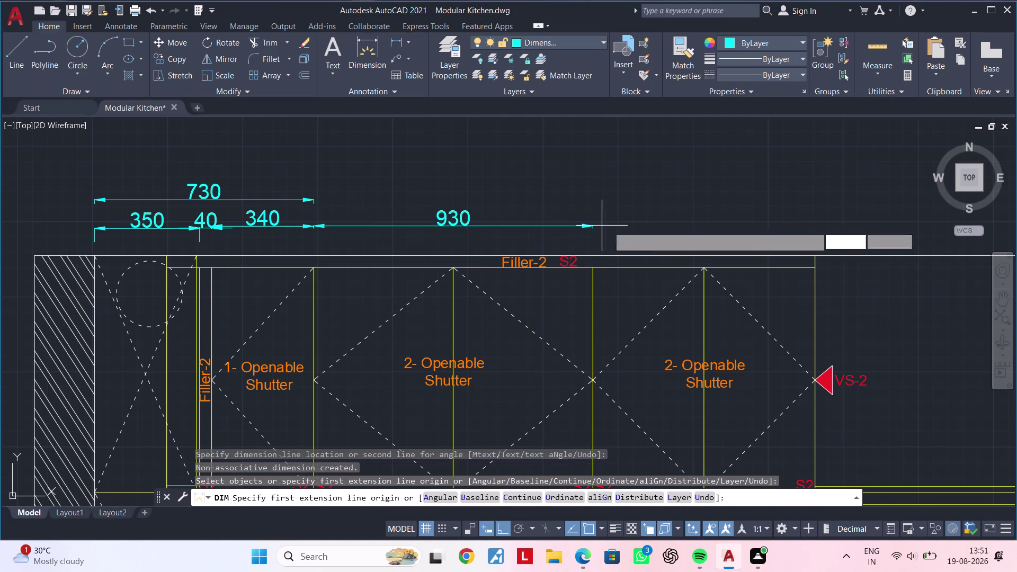
Dimension the last shutter bay as 740 in line with the 930.
middle_drag(585, 226, 357, 224)
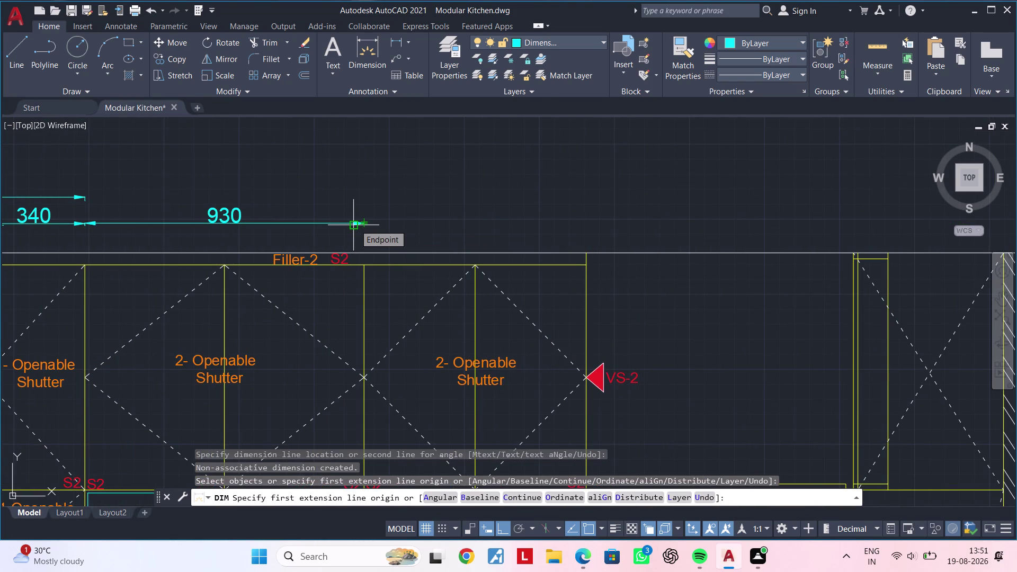
click(365, 222)
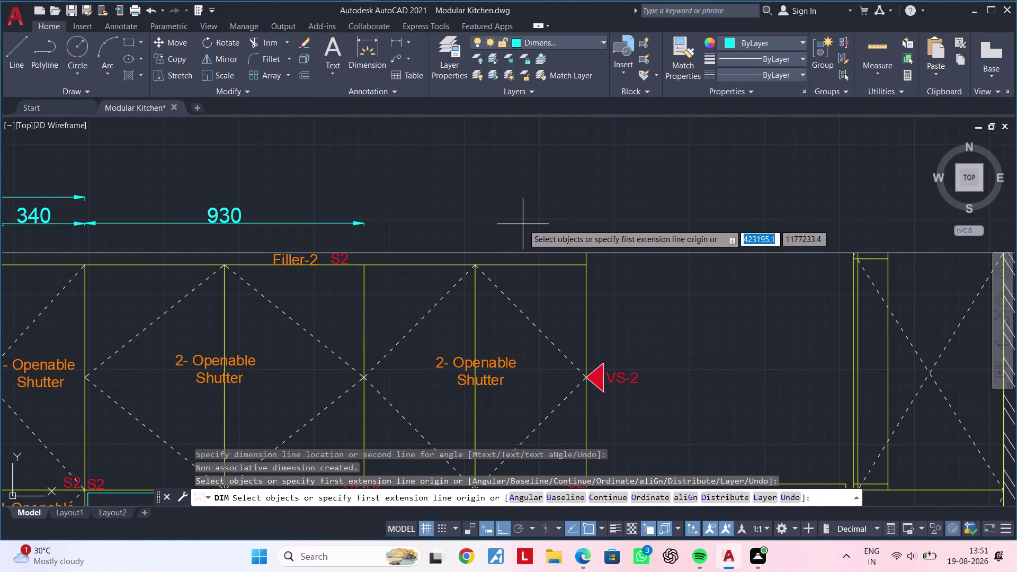
click(367, 224)
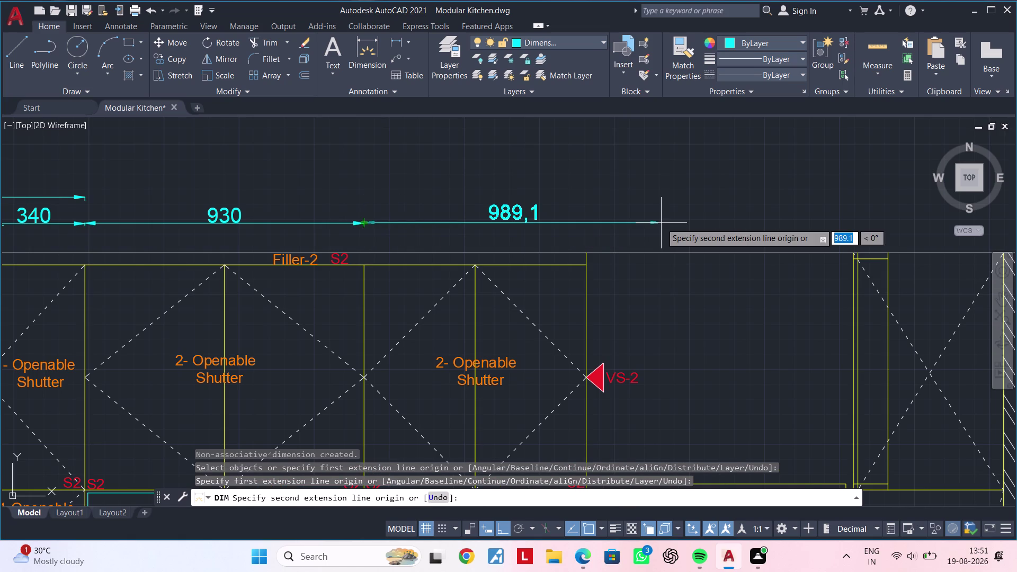
text(7)
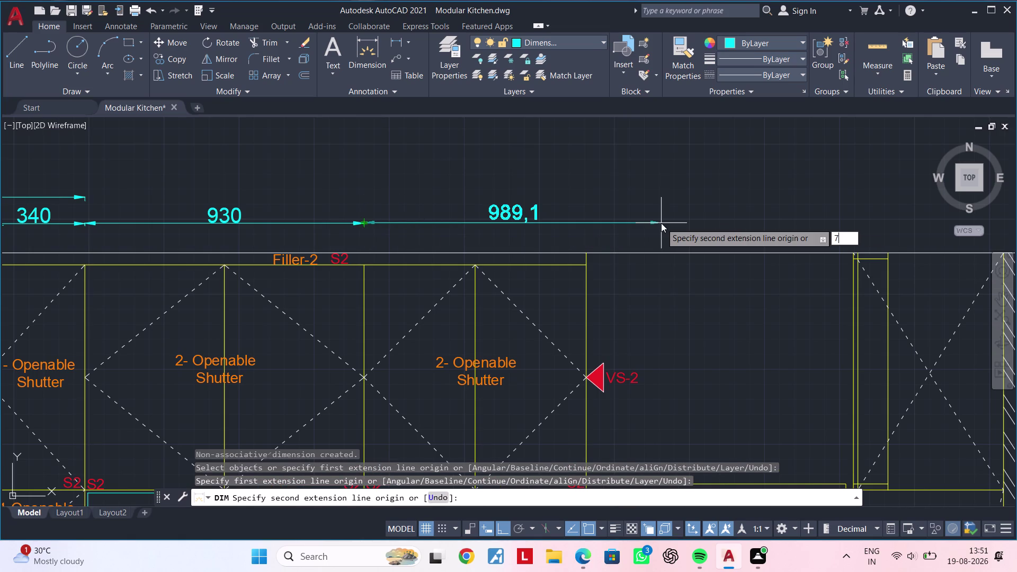
text(40)
key(Return)
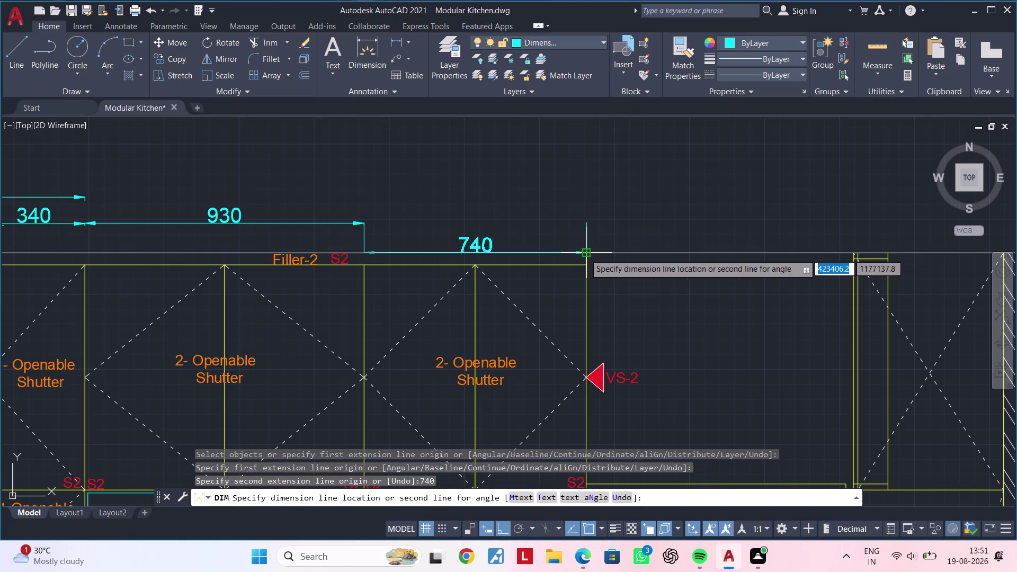
click(363, 222)
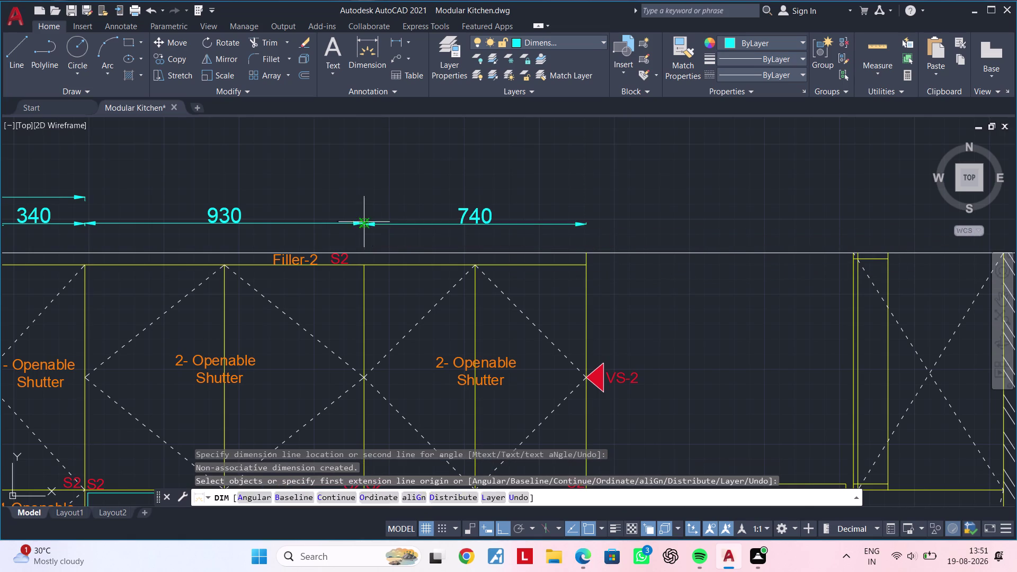
middle_drag(687, 237, 527, 233)
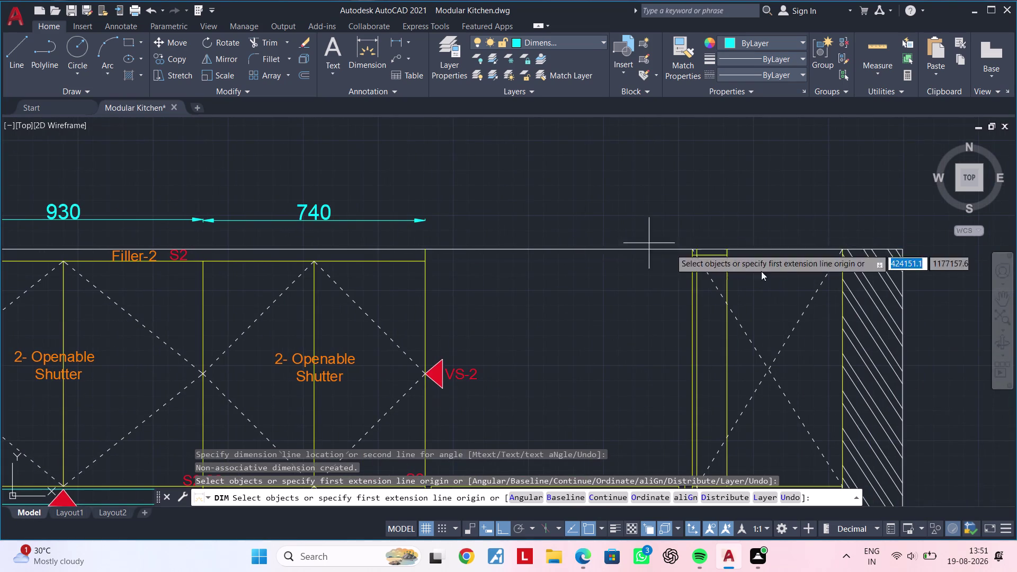
key(Escape)
middle_drag(847, 296, 511, 275)
key(Escape)
Add a vertical 40 dimension from the tall unit's top right corner, placed to its right.
scroll(up, 3)
key(Escape)
middle_drag(581, 227, 660, 207)
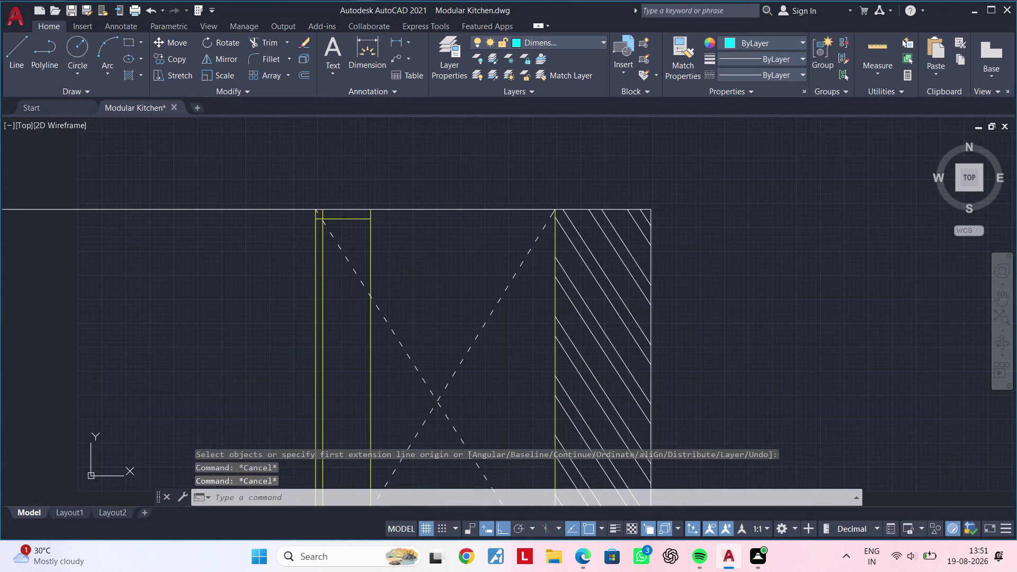
key(space)
scroll(up, 3)
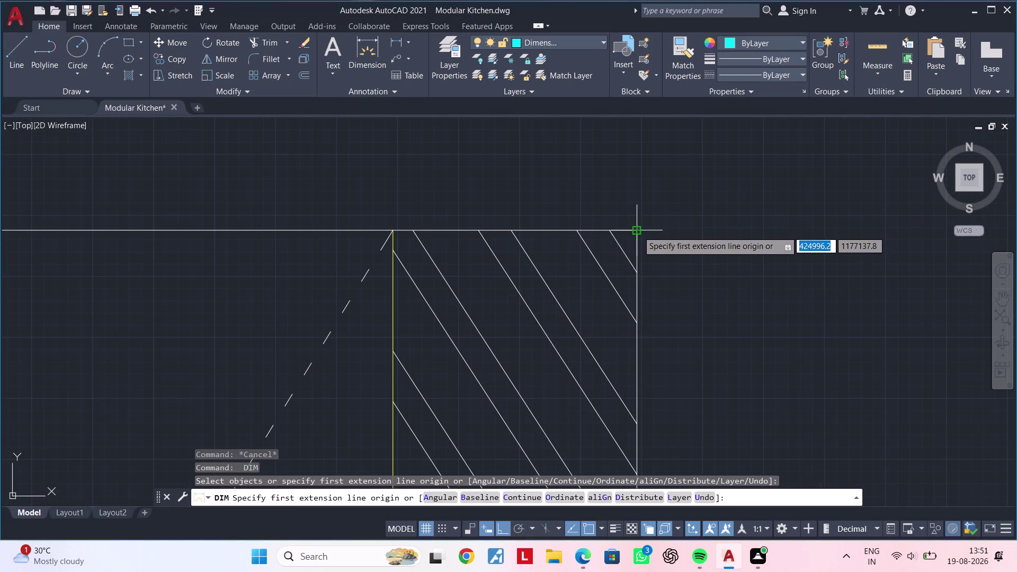
click(637, 230)
text(4)
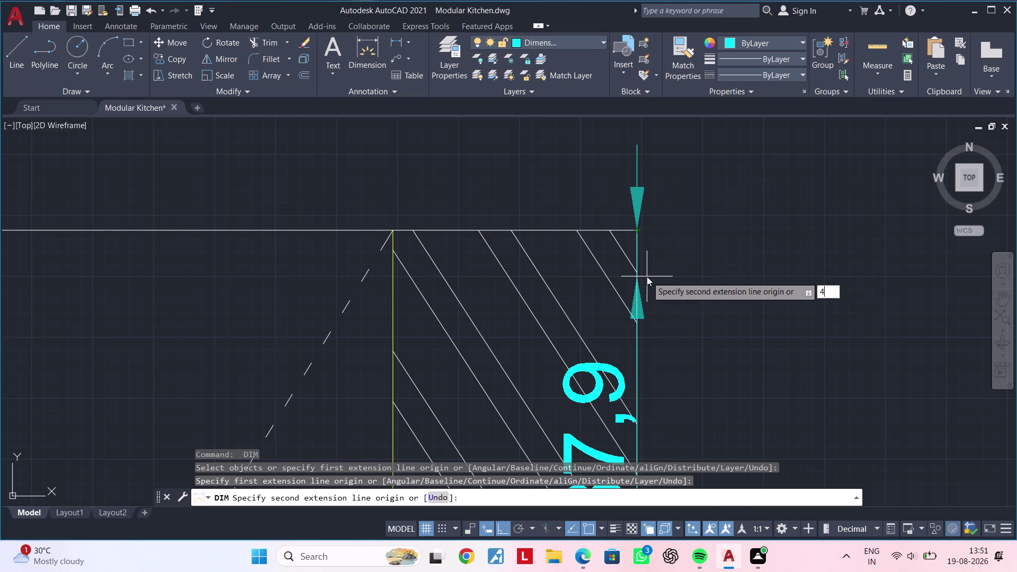
text(0)
key(Return)
click(696, 273)
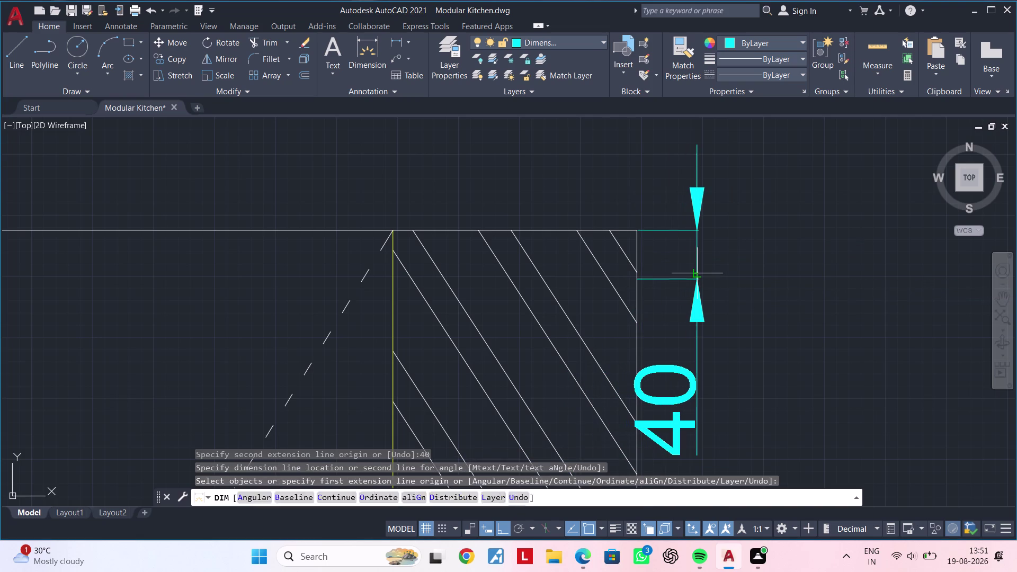
middle_drag(736, 247, 690, 227)
key(Escape)
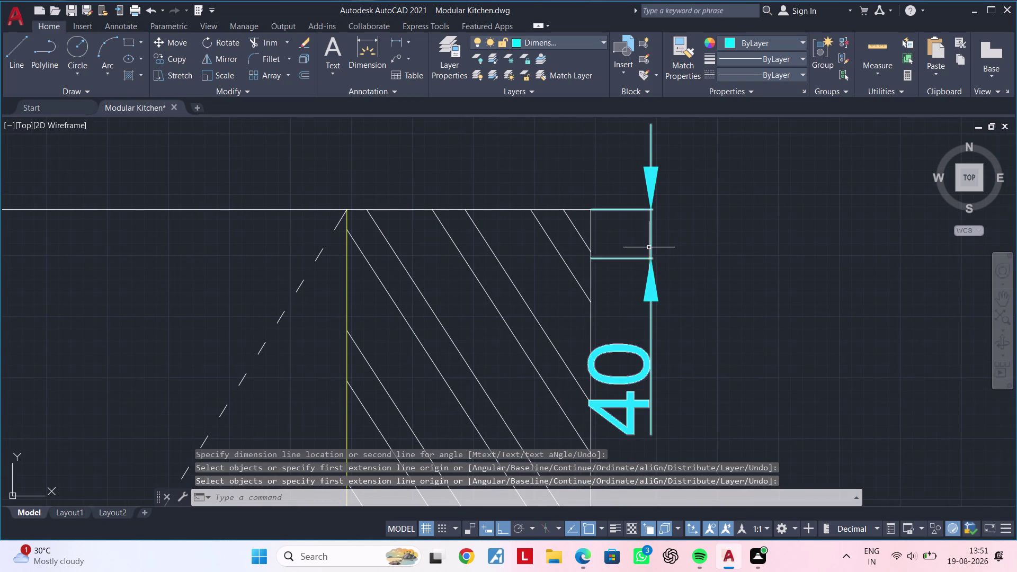
Move the 40 dimension further out to the right beside the wall.
click(650, 248)
text(m)
key(space)
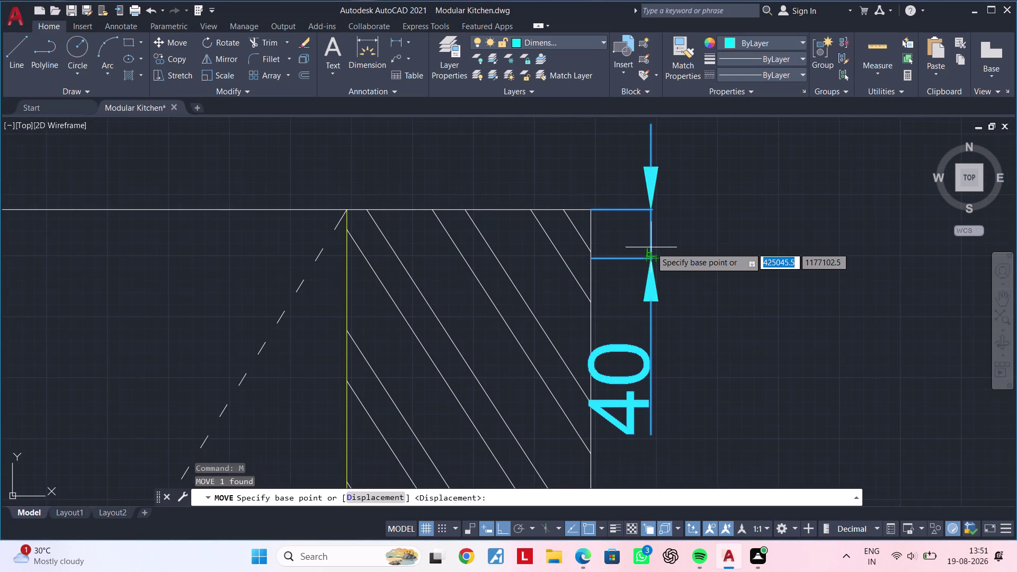
click(651, 241)
click(677, 237)
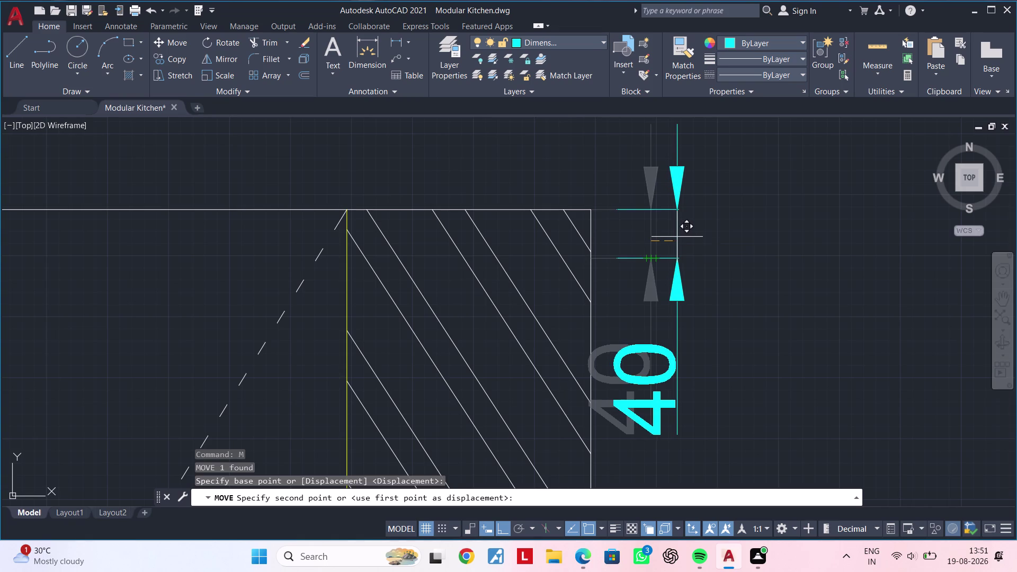
key(Escape)
click(651, 259)
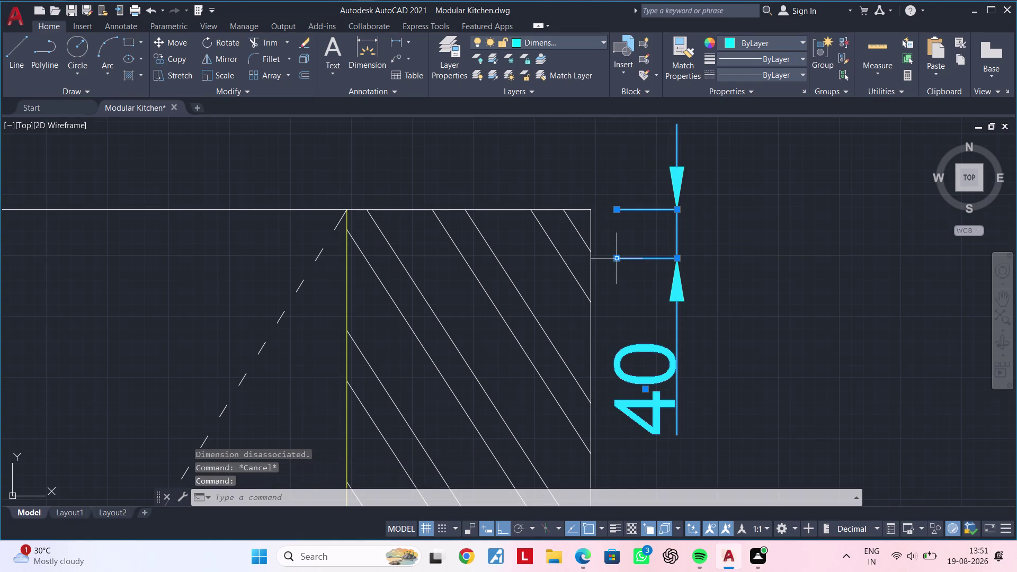
Grip-stretch the 40 dimension's upper extension line back to the unit corner.
click(618, 259)
click(656, 258)
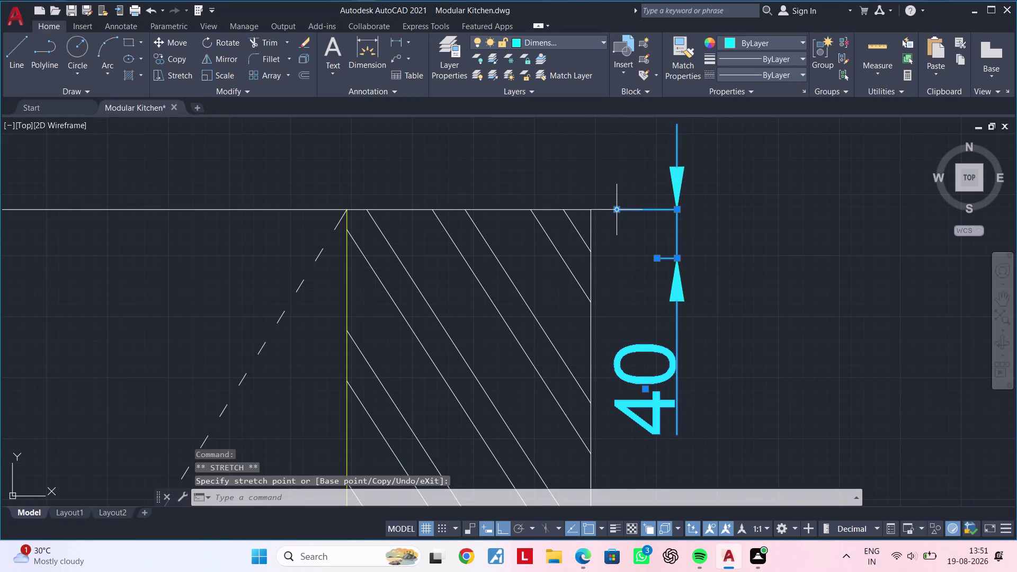
click(617, 209)
click(657, 205)
key(Escape)
scroll(down, 3)
middle_drag(659, 241, 648, 189)
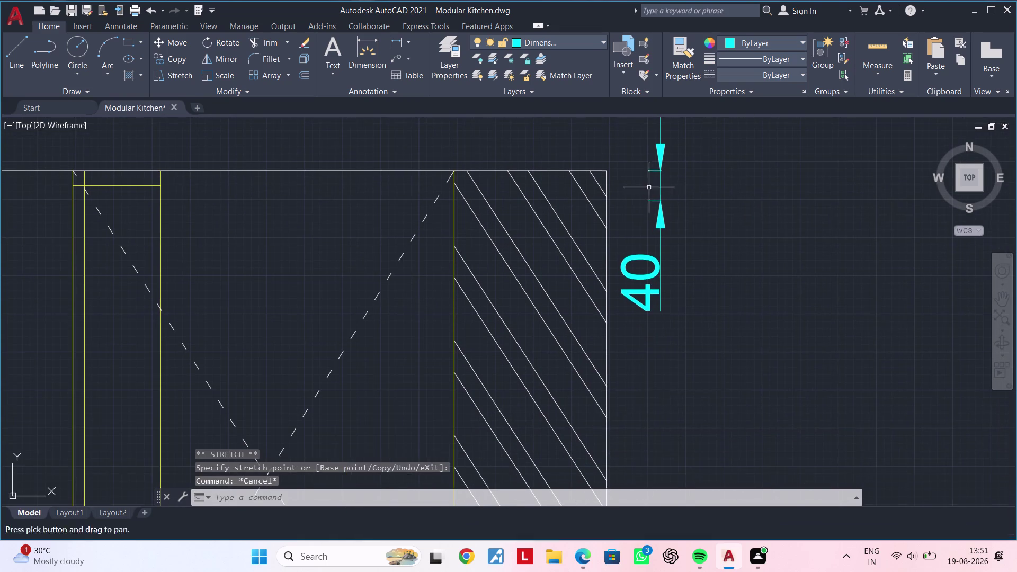
key(Escape)
key(Escape)
Grip-stretch the 40 dimension's lower extension line to realign it.
click(648, 283)
click(643, 284)
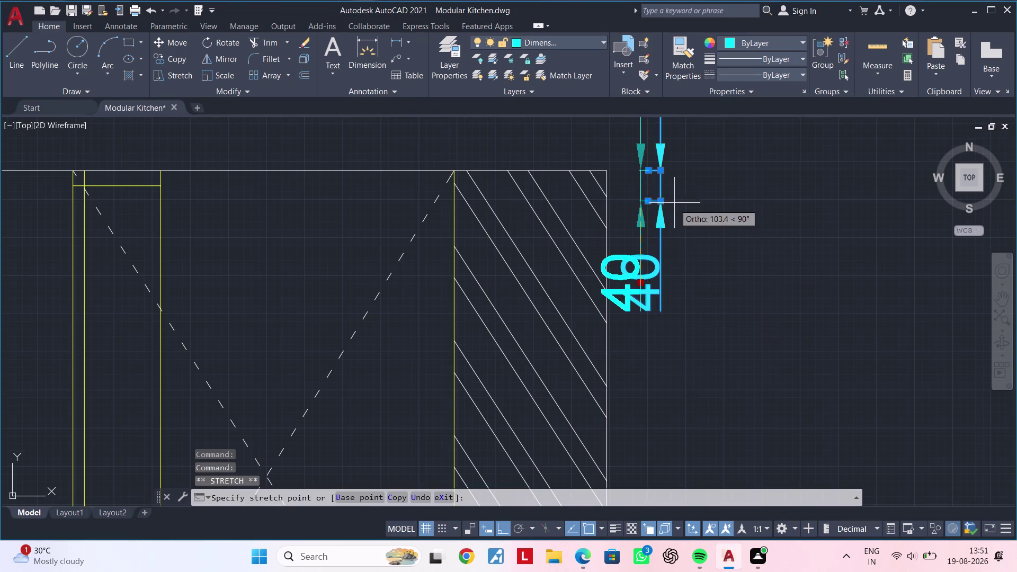
click(661, 183)
key(Escape)
scroll(down, 3)
middle_drag(701, 198, 683, 194)
key(Escape)
scroll(up, 3)
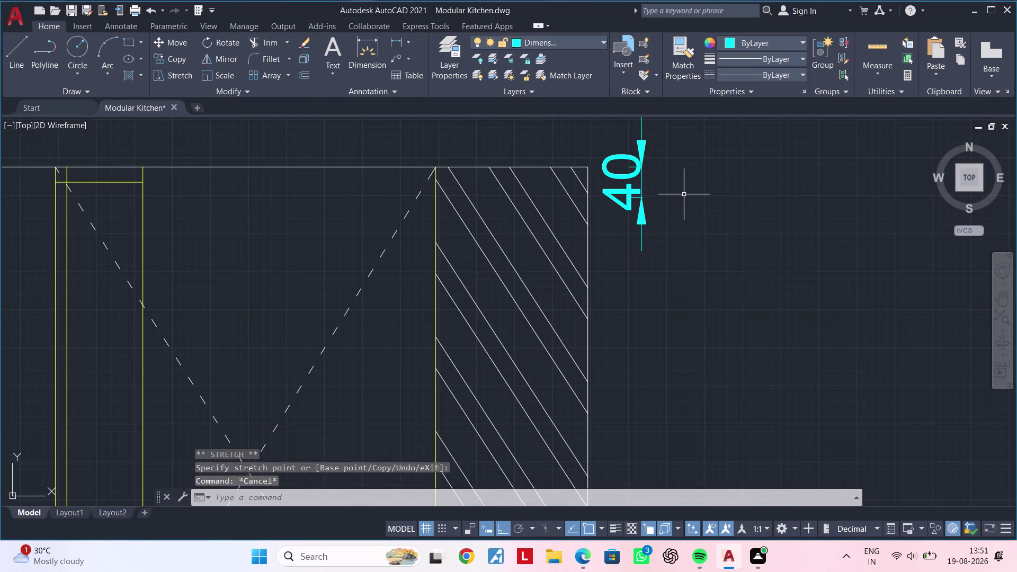
key(space)
click(377, 43)
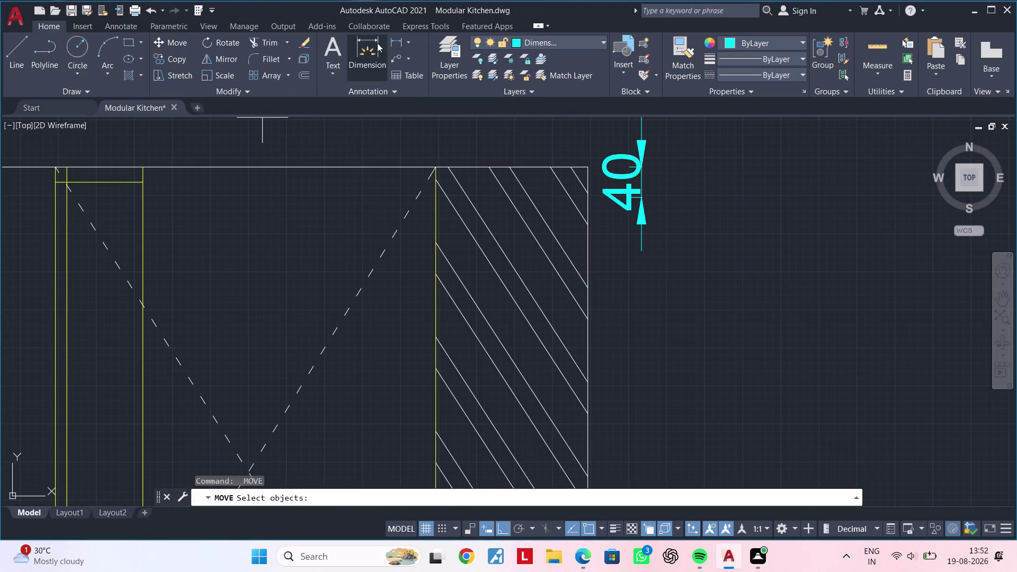
Add a vertical 750 dimension from the 40's lower end, in line with it.
scroll(up, 3)
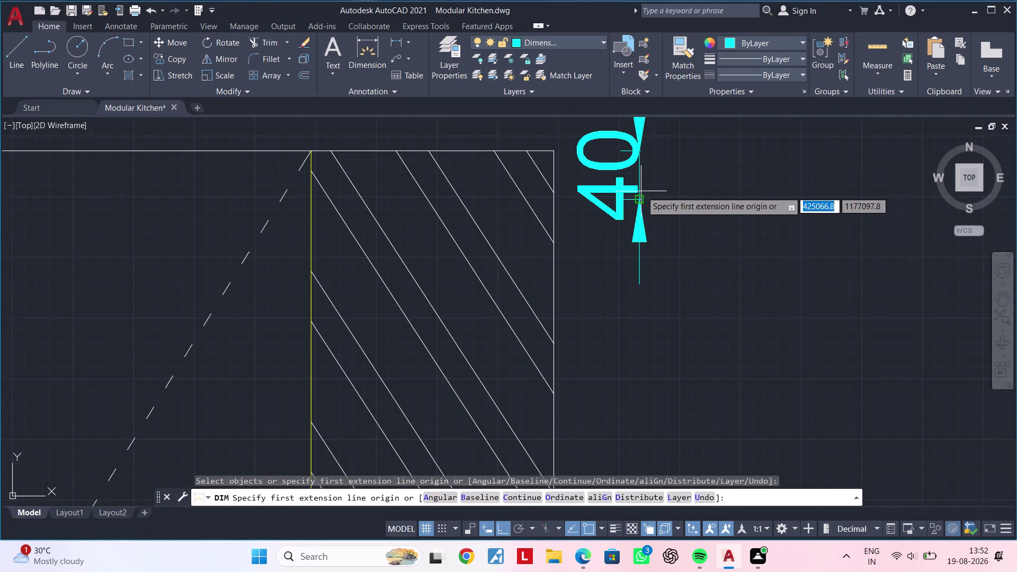
click(637, 201)
scroll(down, 3)
middle_drag(642, 288, 648, 154)
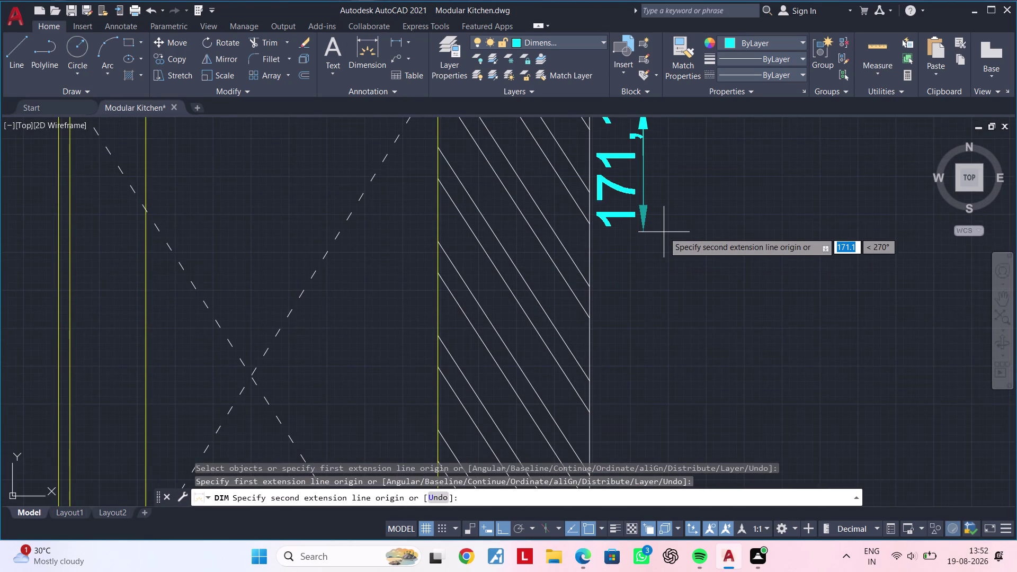
text(75)
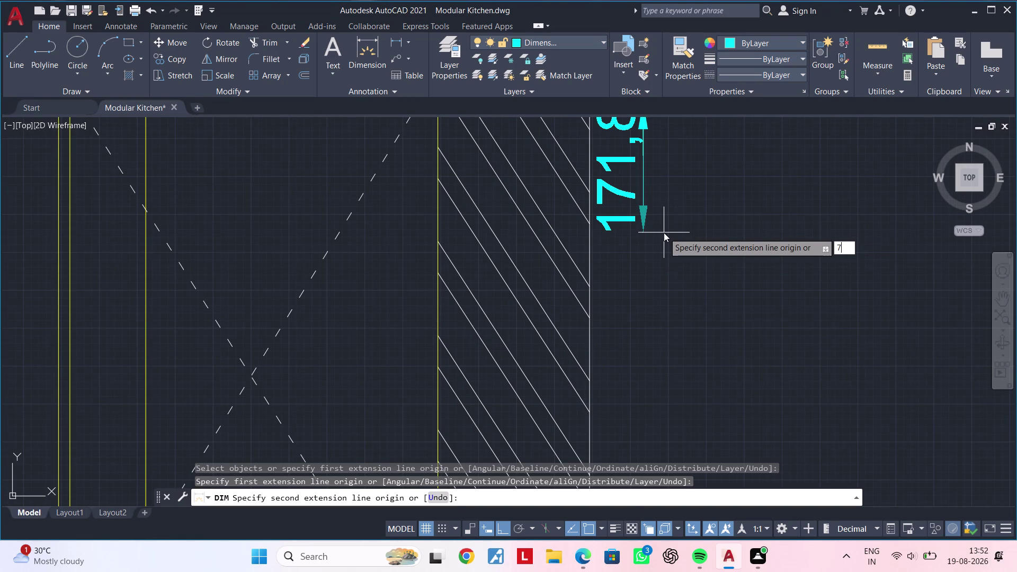
text(0)
key(Return)
scroll(down, 3)
middle_drag(662, 153, 629, 244)
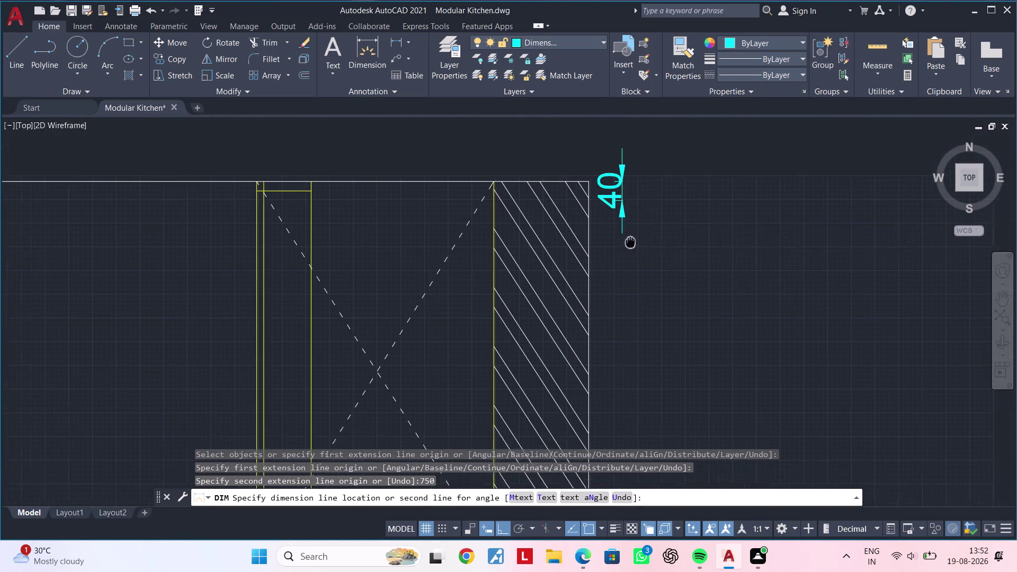
middle_drag(629, 244, 626, 251)
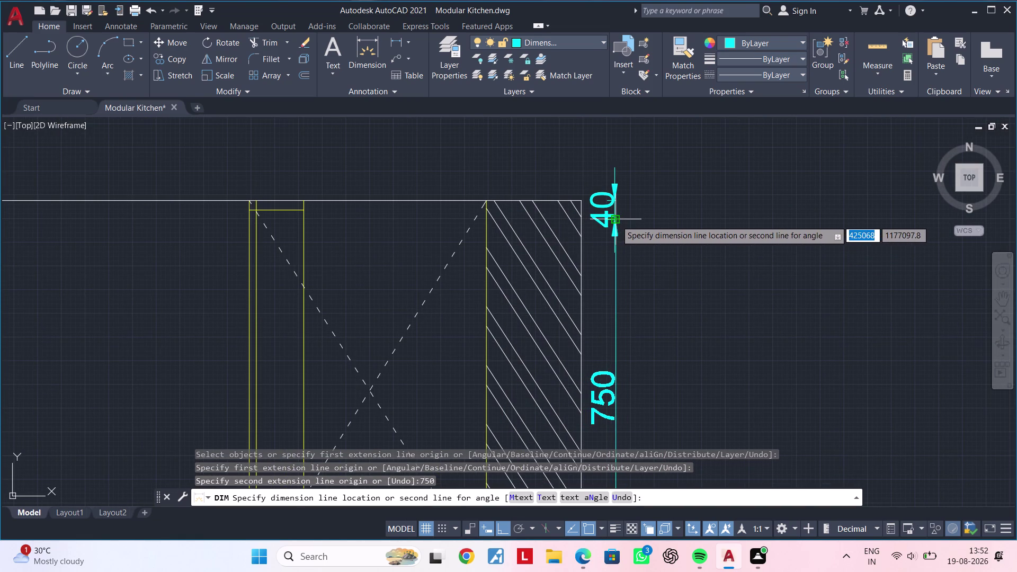
click(616, 221)
scroll(down, 3)
middle_drag(651, 306, 606, 0)
middle_drag(621, 192, 633, 340)
scroll(down, 3)
middle_drag(625, 317, 657, 305)
scroll(down, 3)
key(space)
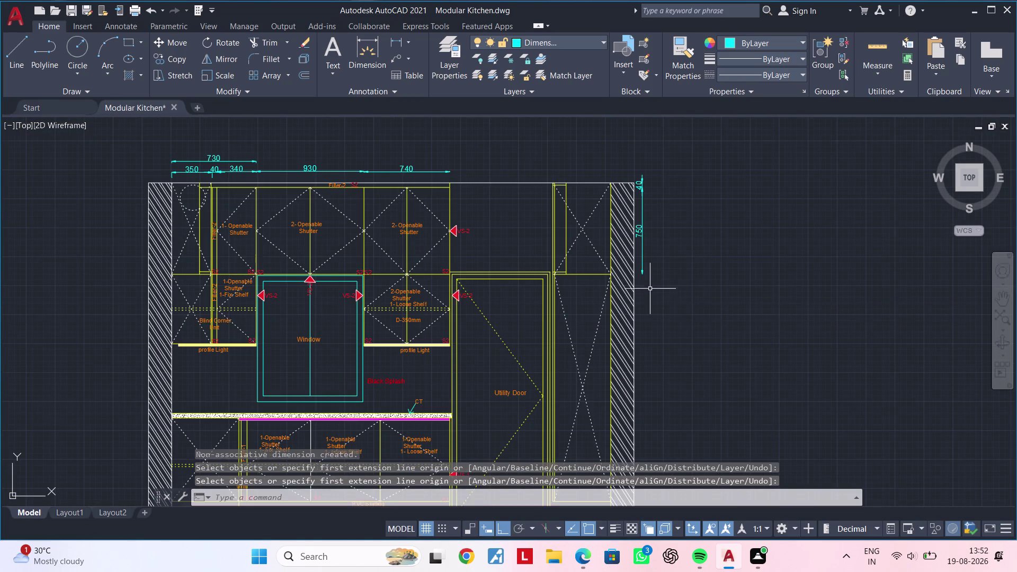
Add a vertical 1960 dimension below the 750, aligned with the others.
scroll(up, 3)
key(space)
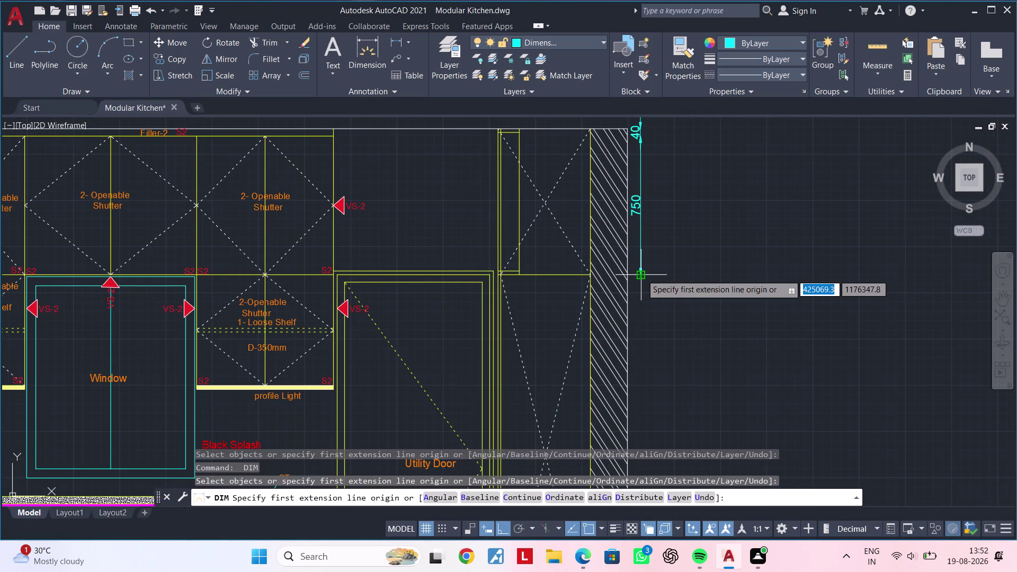
click(641, 274)
middle_drag(648, 375, 675, 272)
scroll(down, 3)
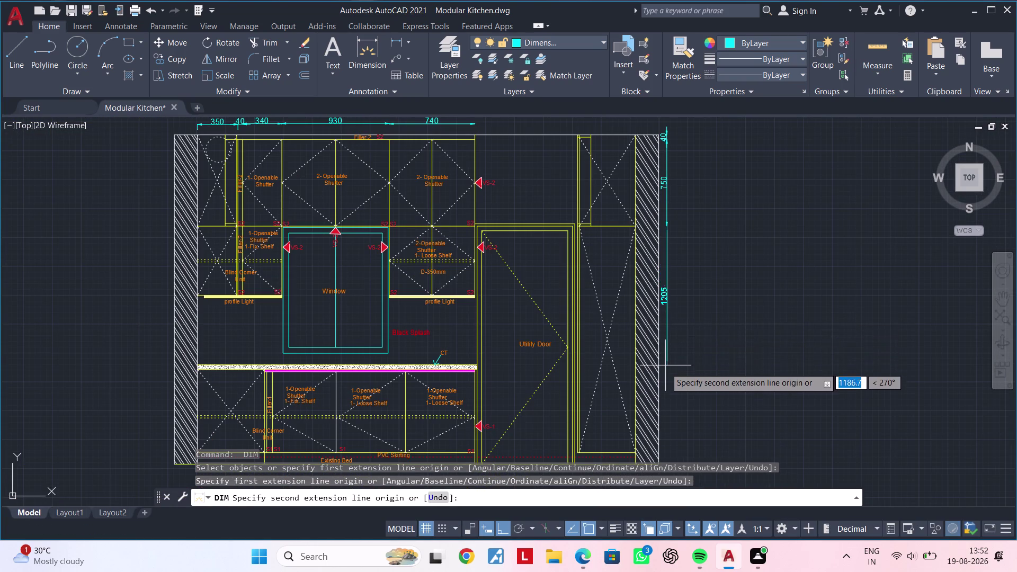
scroll(down, 3)
scroll(up, 3)
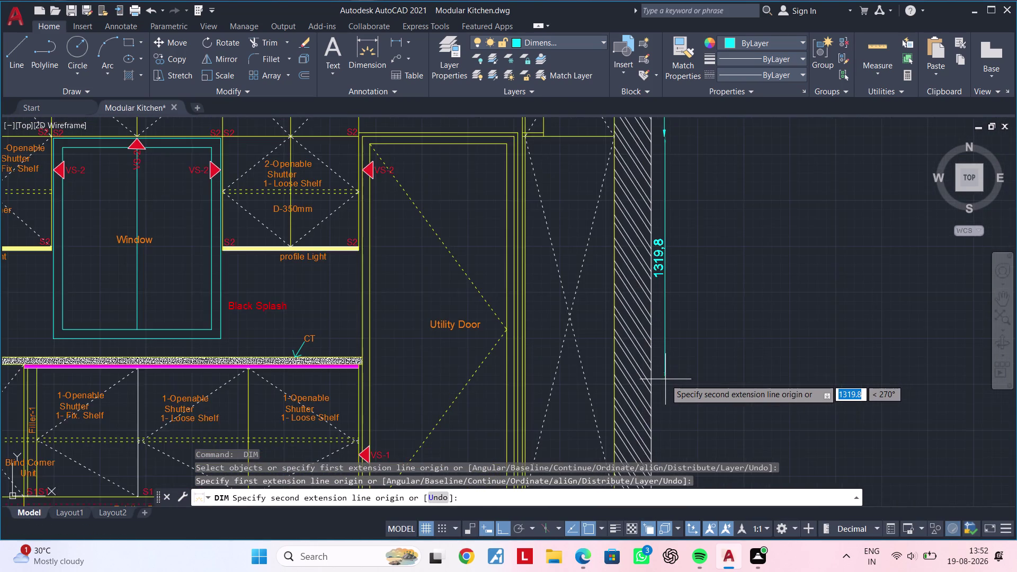
scroll(down, 3)
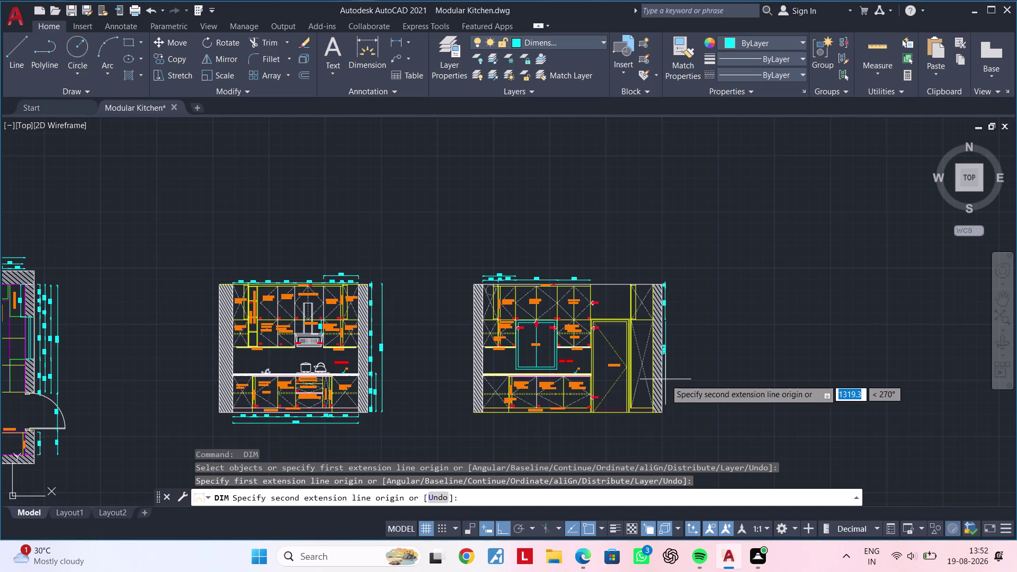
text(196)
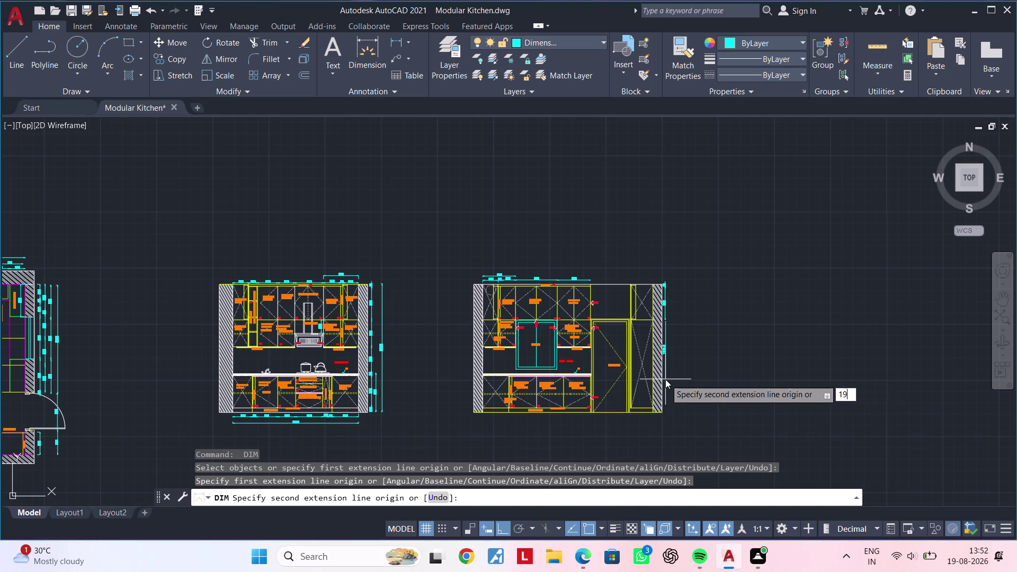
text(0)
key(Return)
scroll(up, 3)
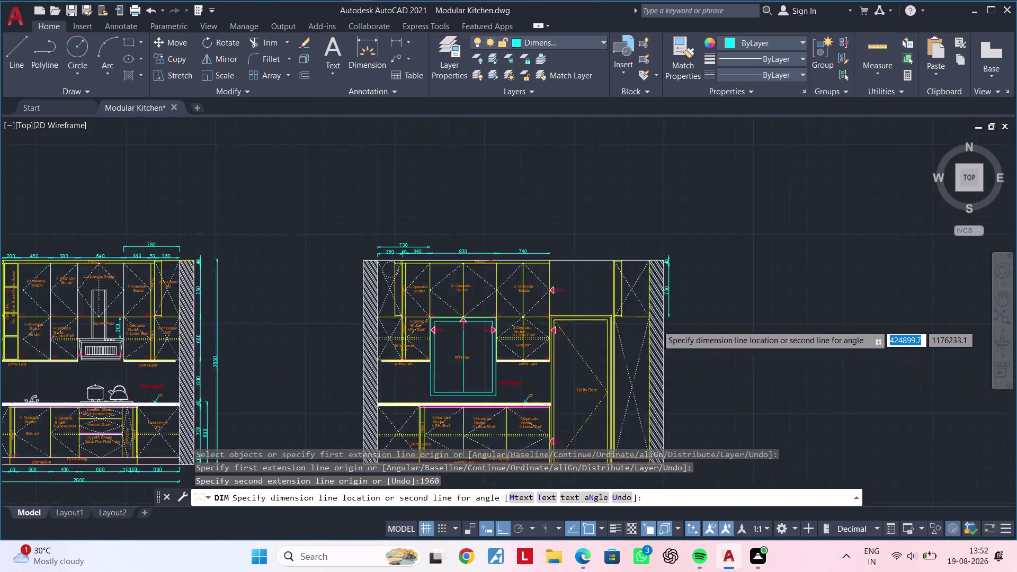
scroll(up, 3)
scroll(up, 3)
click(676, 305)
Dimension 100 vertically from the hatched wall corner at the lower right.
scroll(down, 3)
middle_drag(689, 373, 689, 277)
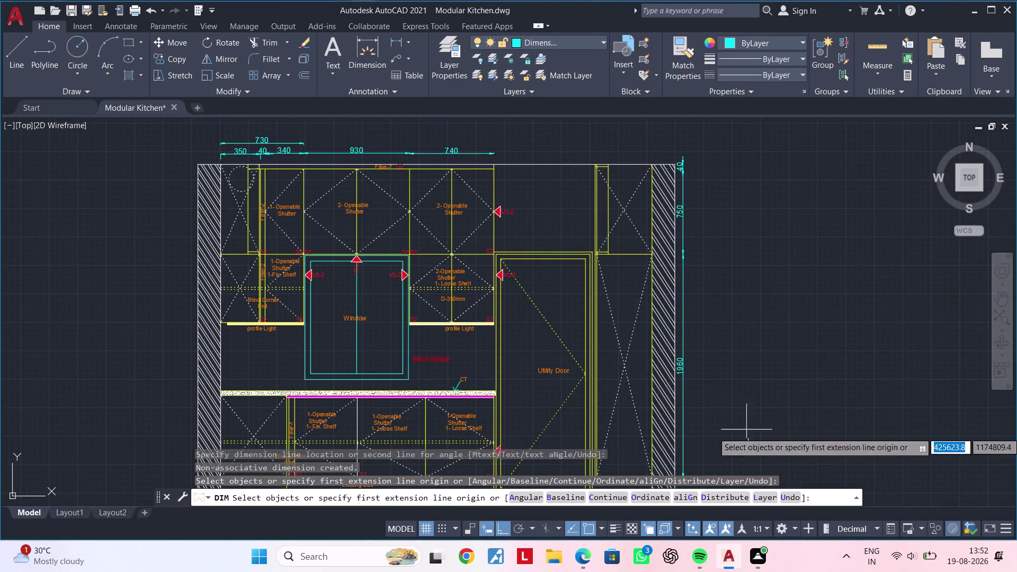
middle_drag(748, 440, 751, 280)
scroll(up, 3)
middle_drag(657, 338, 699, 305)
key(space)
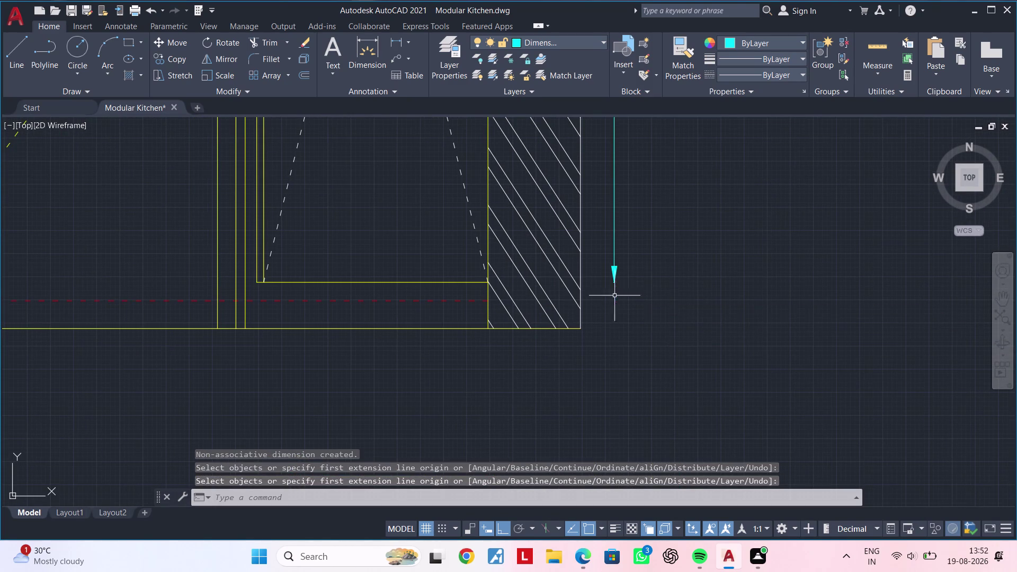
key(space)
click(613, 283)
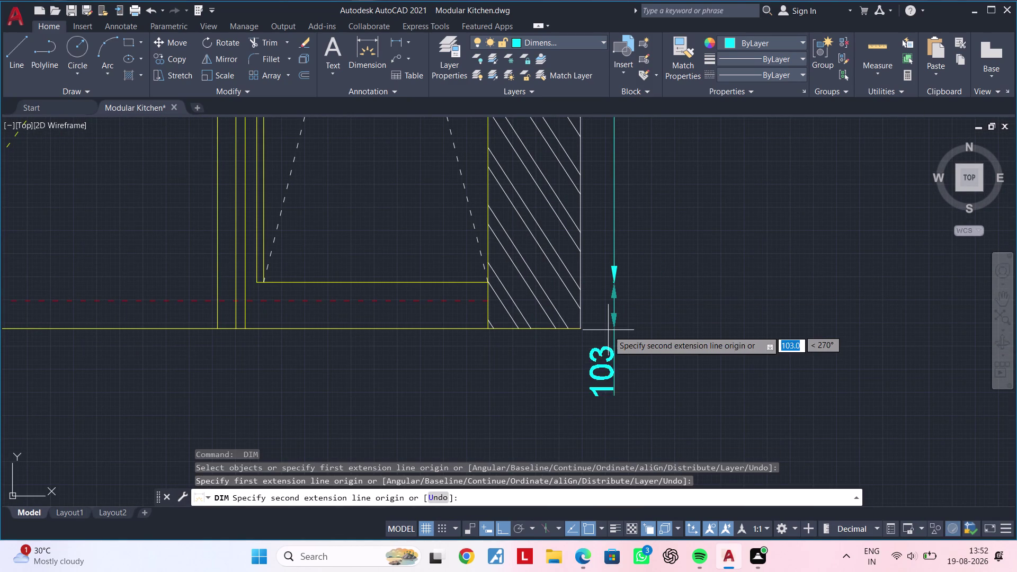
text(100)
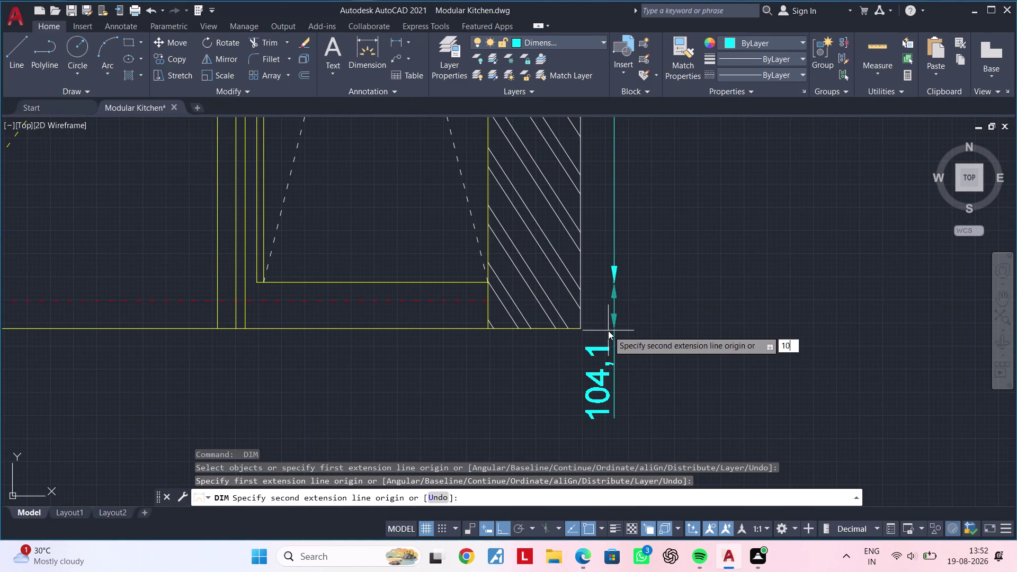
key(Return)
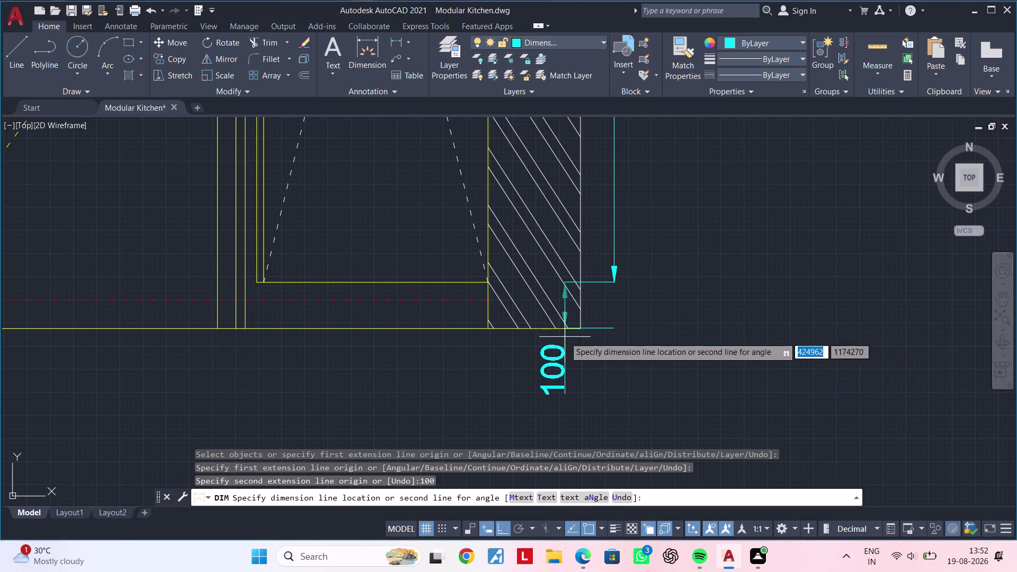
click(616, 280)
key(Escape)
key(Escape)
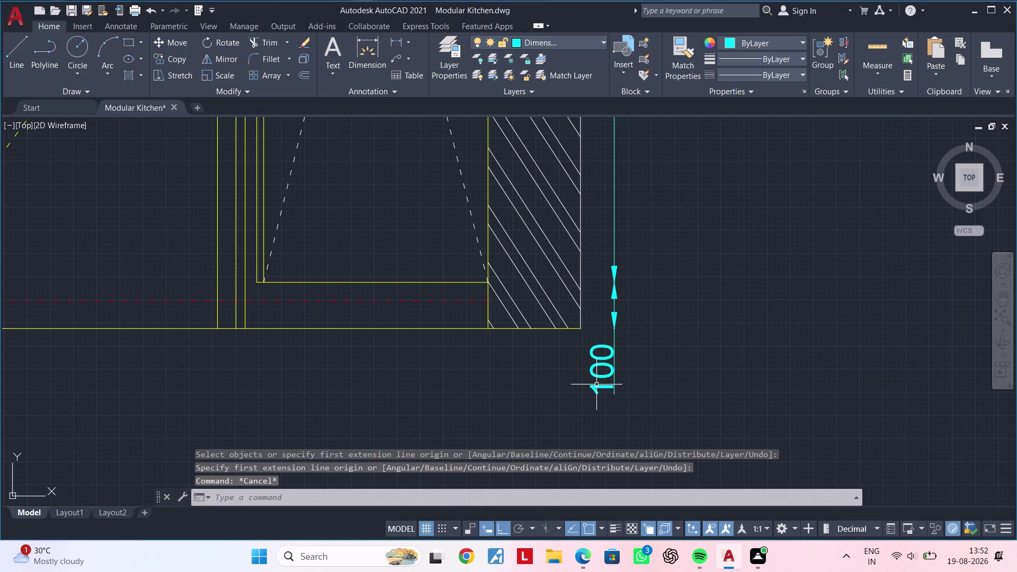
Grip-move the 100 dimension into position beside the wall.
click(596, 384)
key(Escape)
click(594, 389)
click(600, 374)
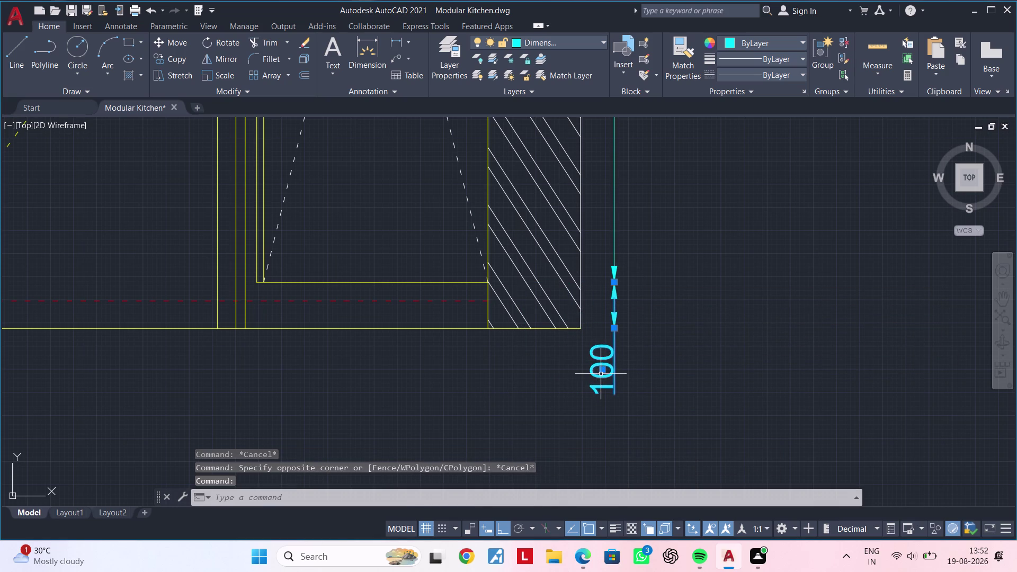
click(604, 371)
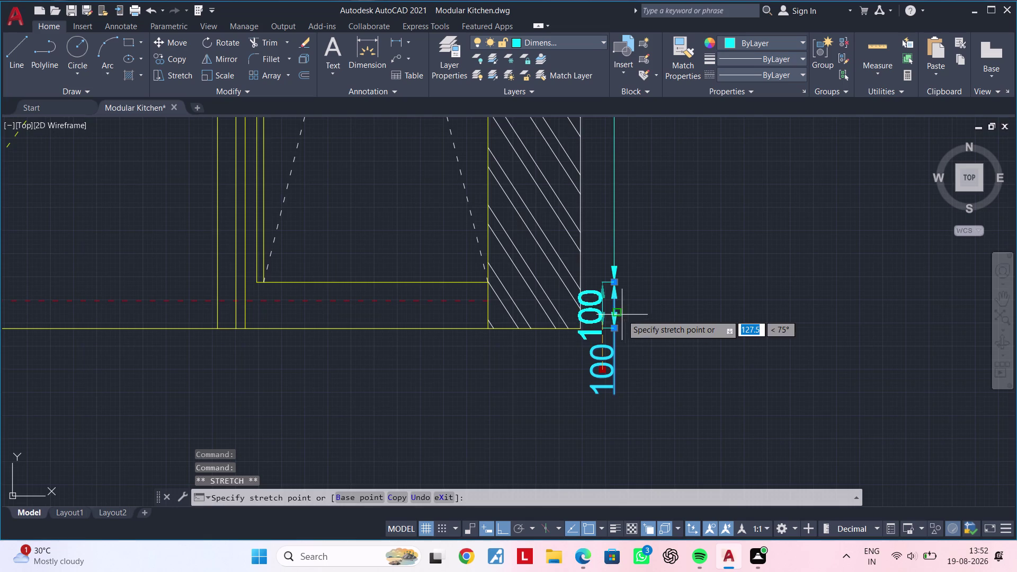
scroll(up, 3)
click(606, 288)
scroll(down, 3)
key(Escape)
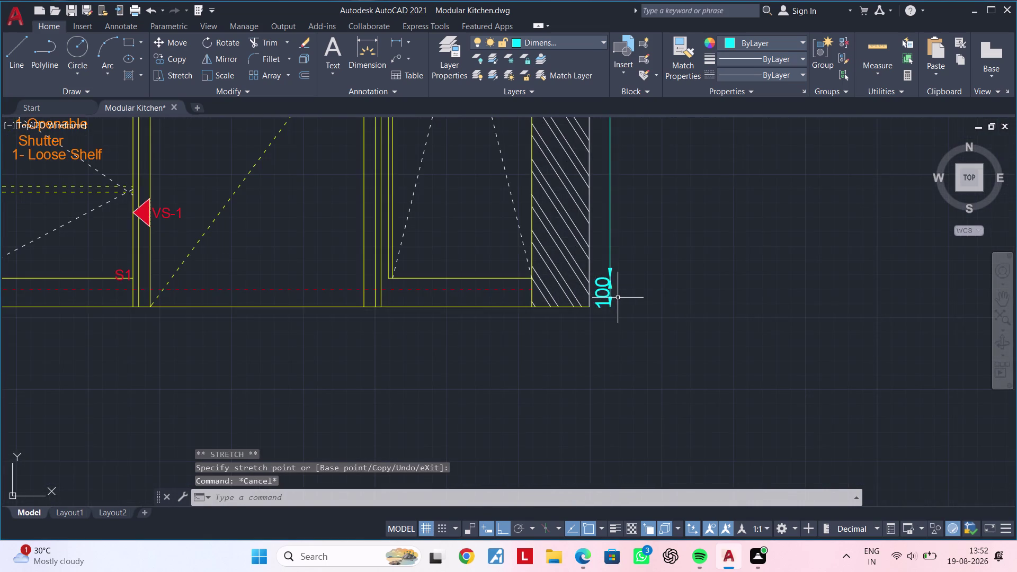
key(Escape)
scroll(down, 3)
middle_drag(606, 323, 690, 311)
middle_drag(626, 332, 700, 319)
key(space)
scroll(up, 3)
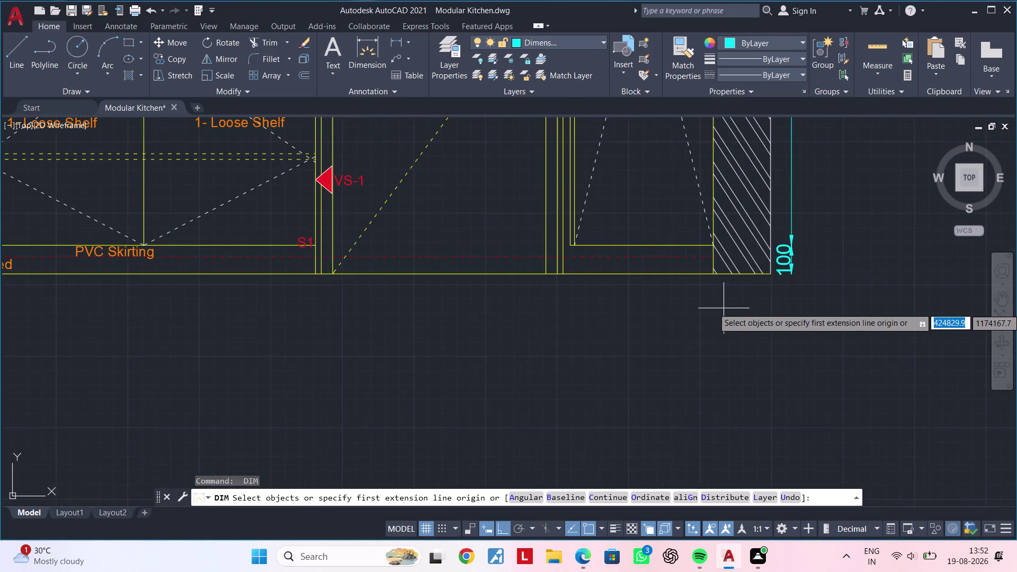
Dimension 500 from the hatched wall to the compartment corner, placed below the plan.
scroll(down, 3)
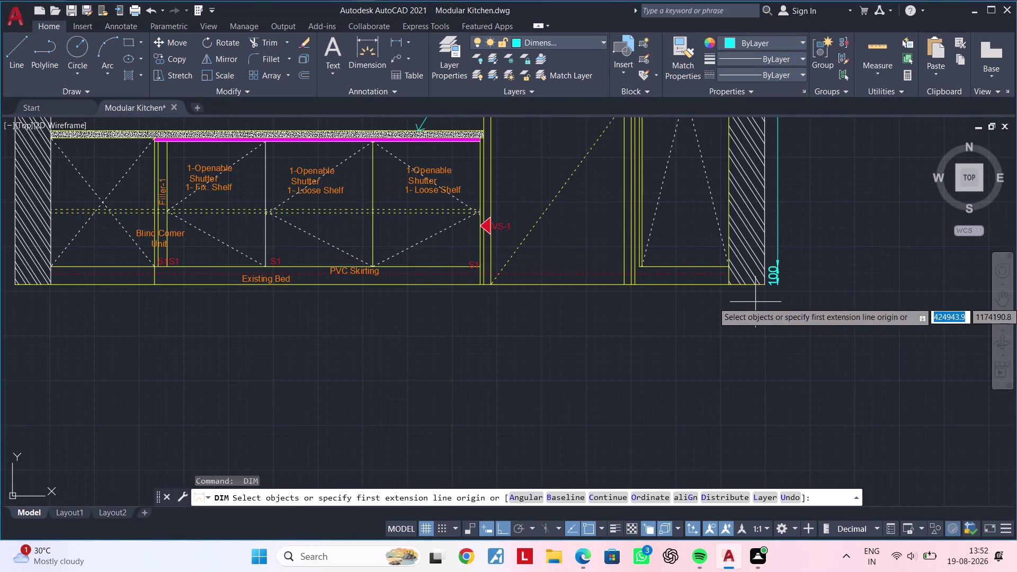
click(729, 284)
scroll(up, 3)
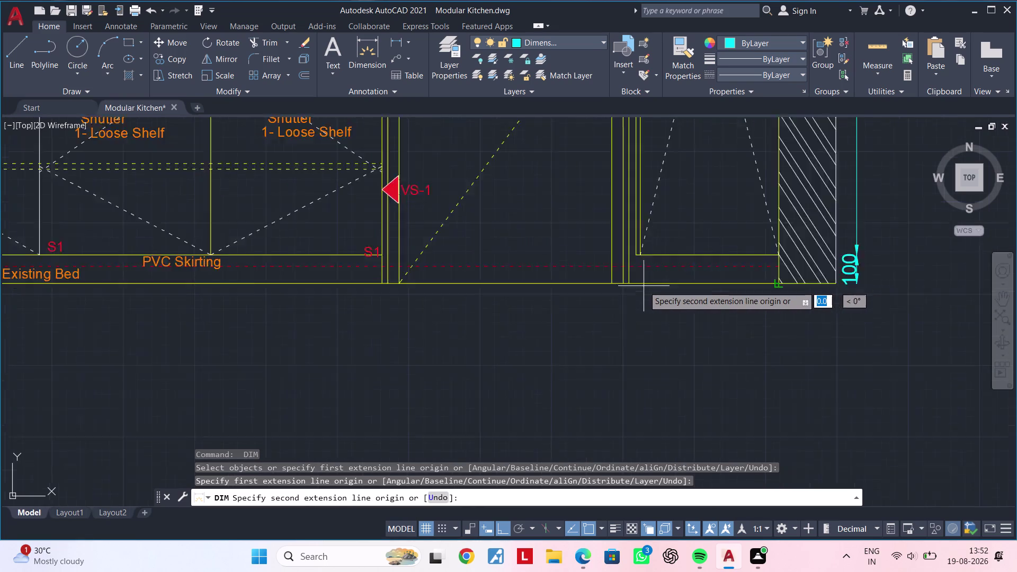
scroll(up, 3)
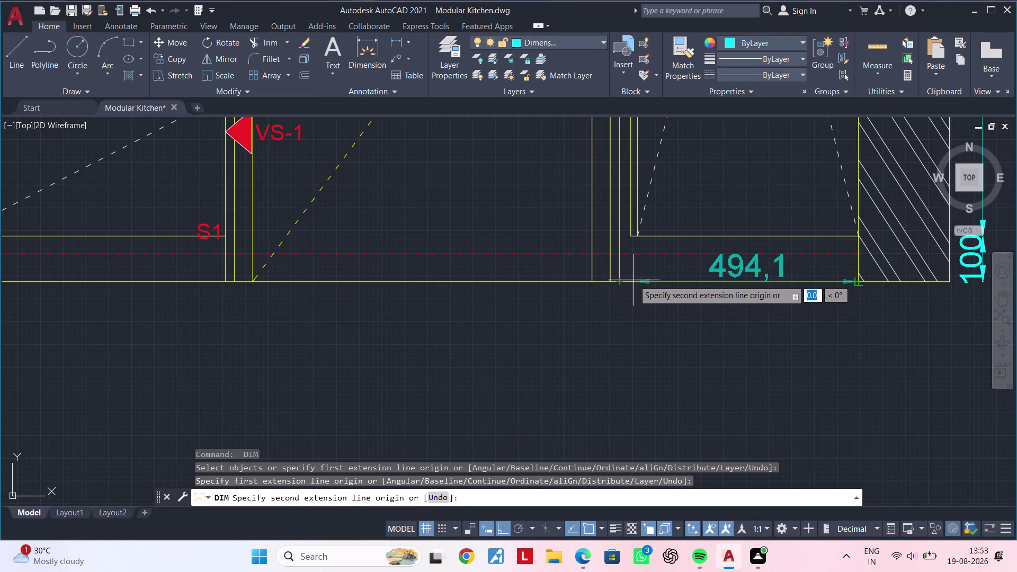
scroll(down, 3)
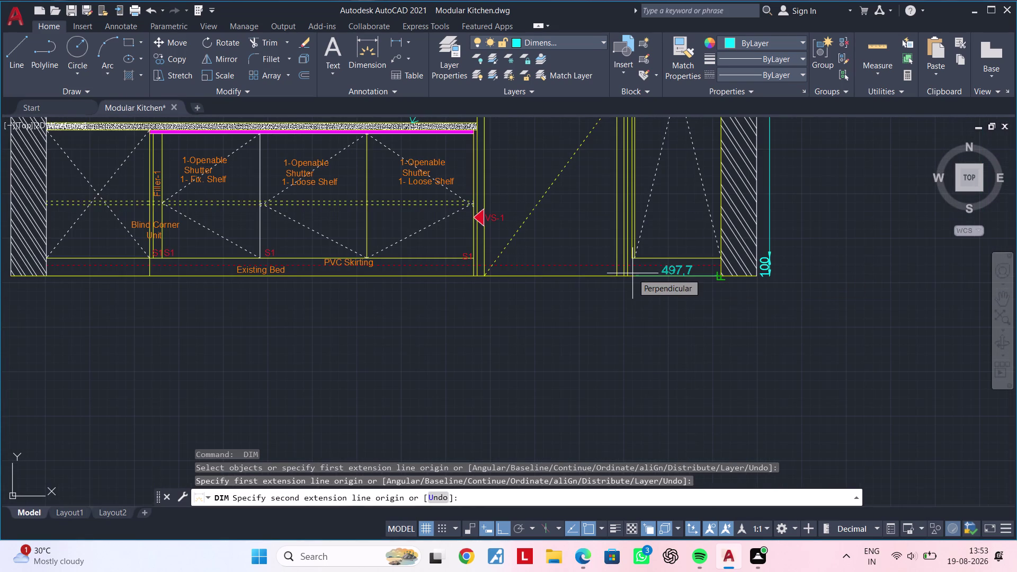
scroll(up, 3)
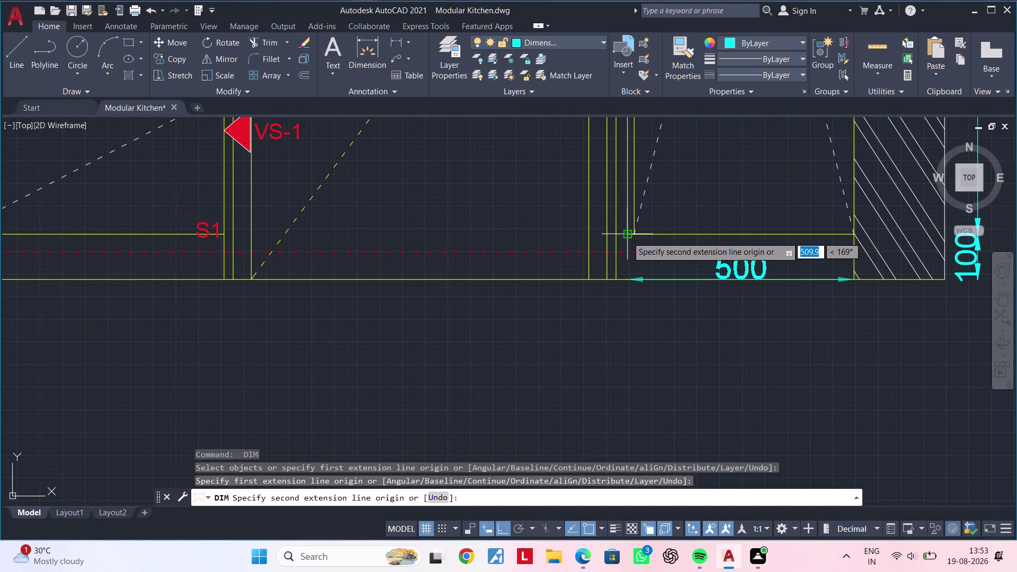
click(626, 281)
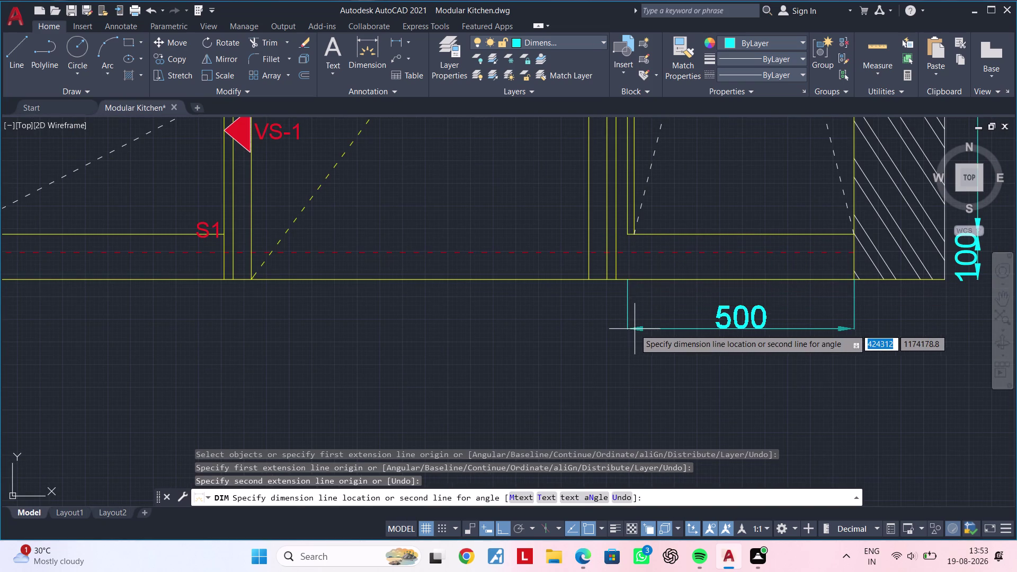
click(635, 329)
key(Escape)
Adjust the 500 dimension's end point grips.
click(628, 316)
click(628, 278)
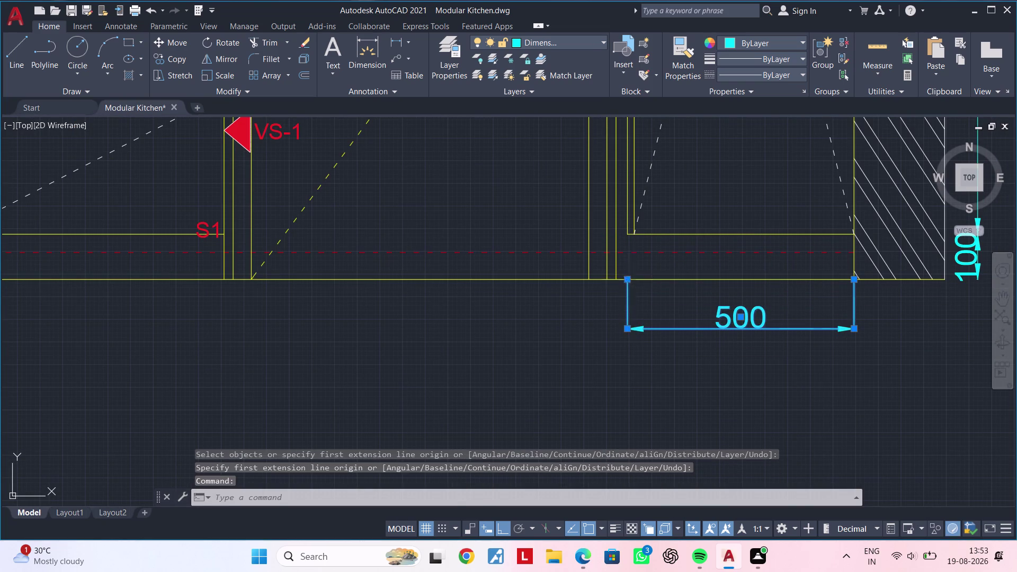
click(629, 304)
click(854, 280)
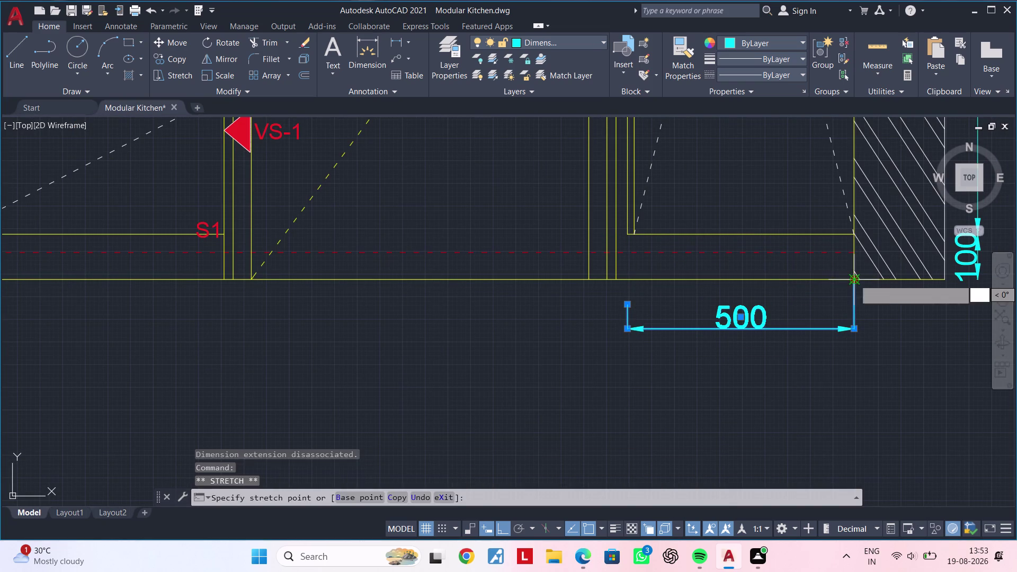
click(854, 304)
key(Escape)
middle_drag(731, 335, 937, 332)
key(Escape)
key(space)
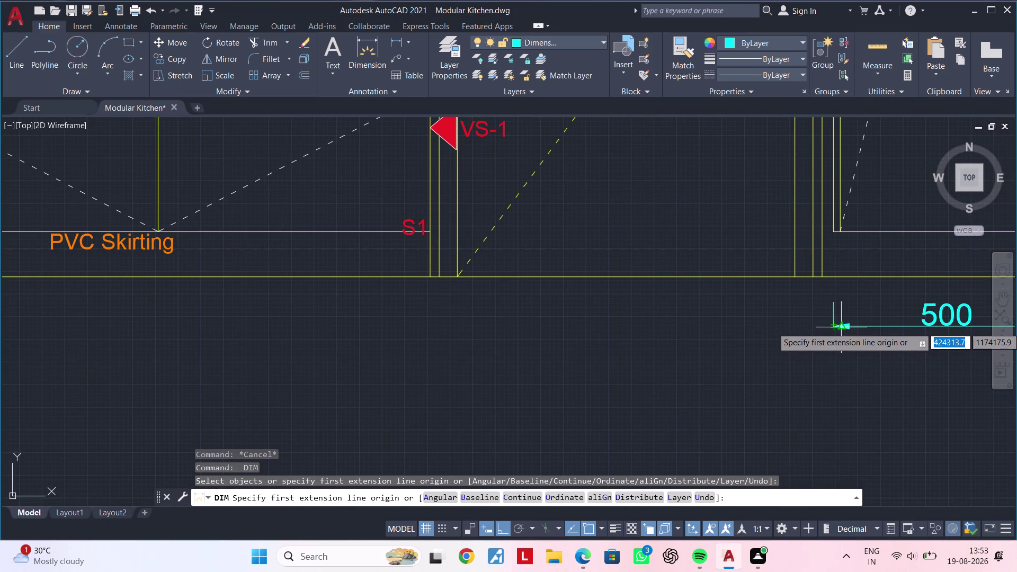
Add a 45 dimension left of the 500 and align it with that dimension.
click(831, 327)
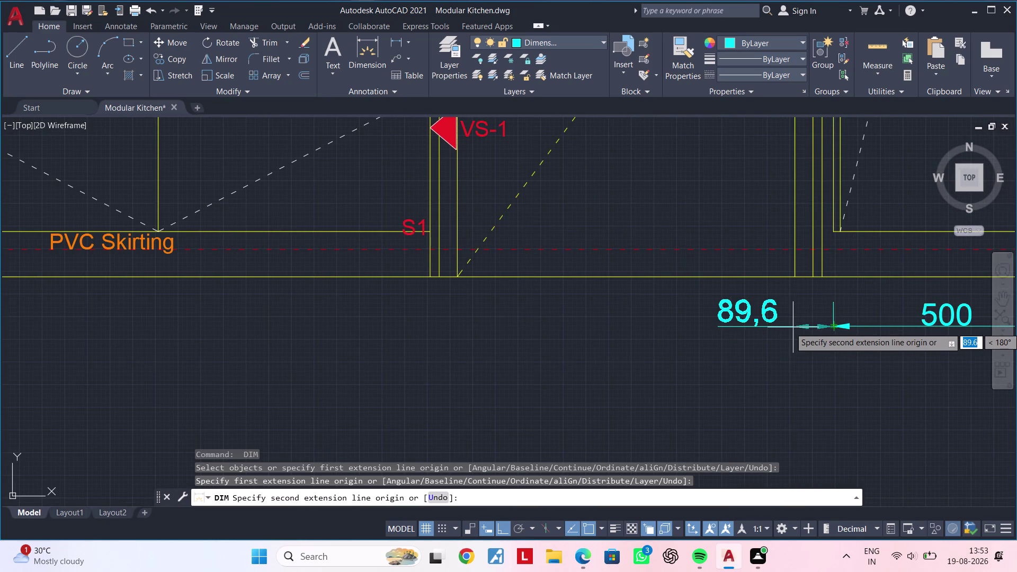
text(45)
key(Return)
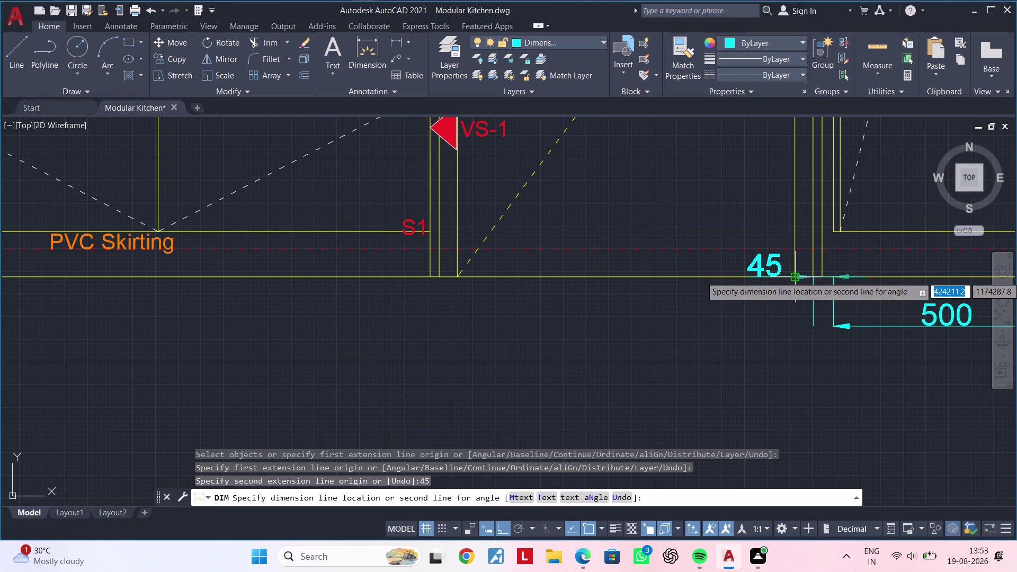
scroll(down, 3)
scroll(up, 3)
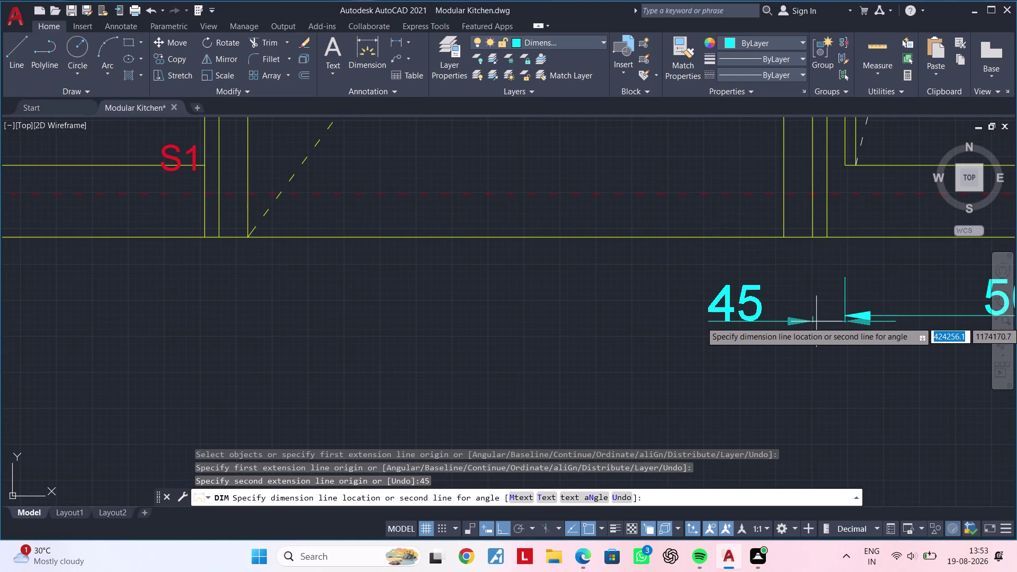
click(846, 316)
key(Escape)
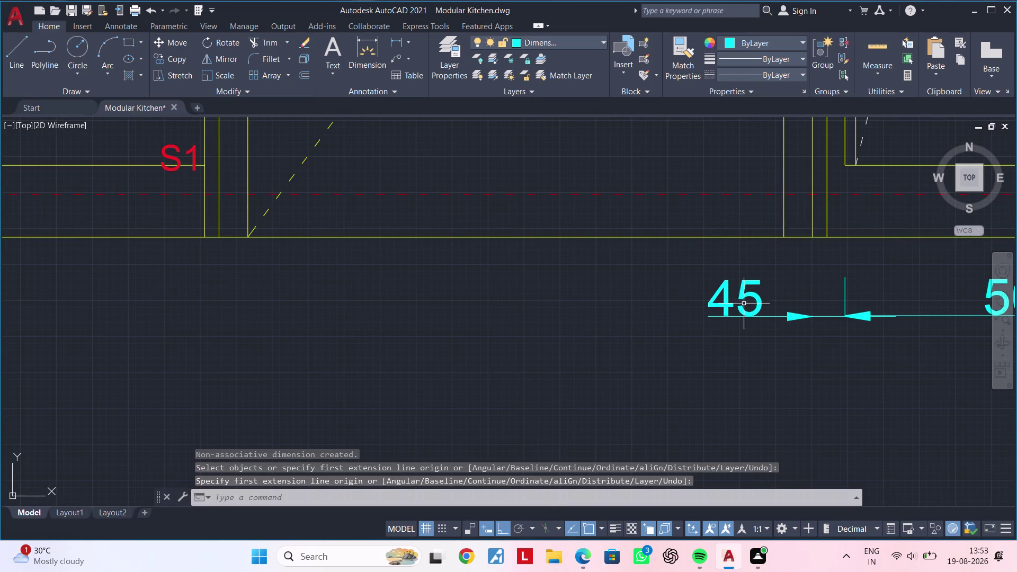
click(725, 301)
click(738, 298)
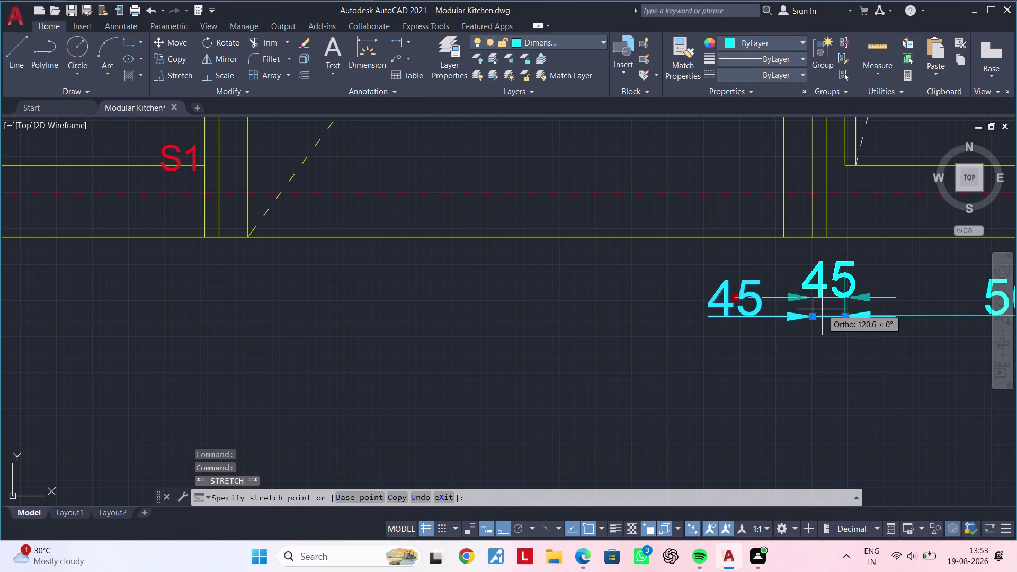
click(827, 318)
key(Escape)
Add an 825 dimension continuing left from the 45.
key(space)
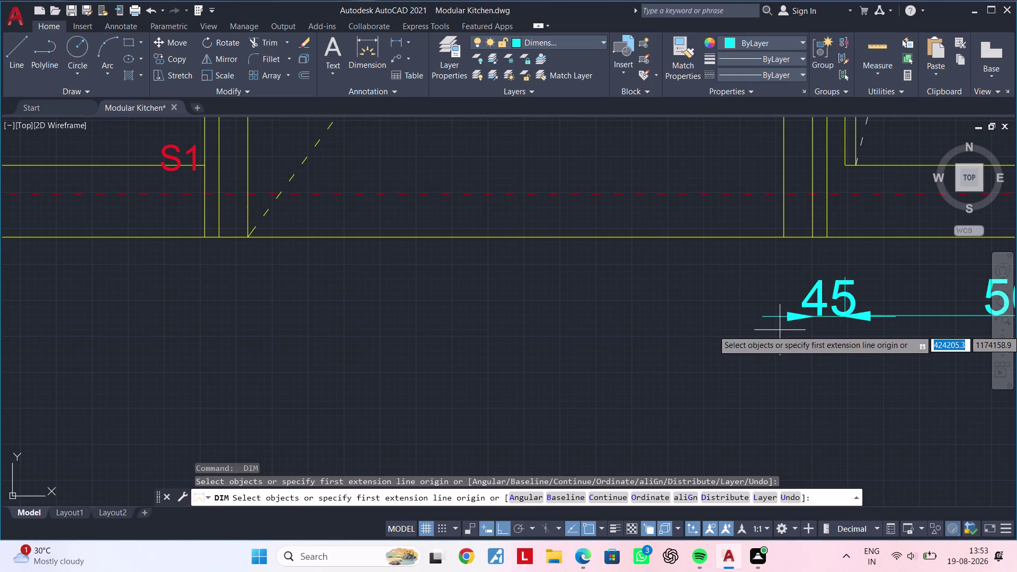
click(813, 317)
scroll(down, 3)
middle_drag(590, 316, 750, 316)
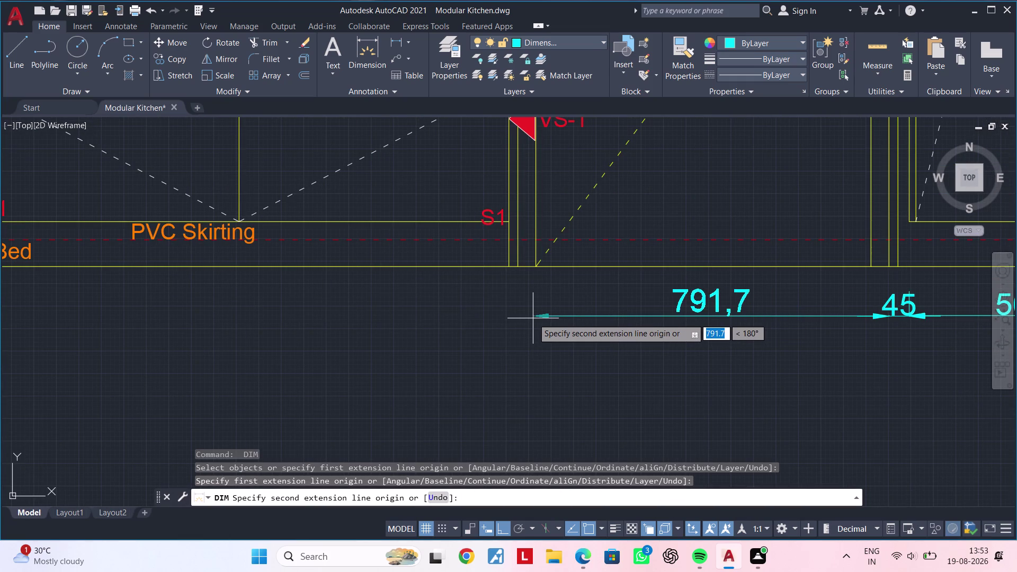
text(825)
key(Return)
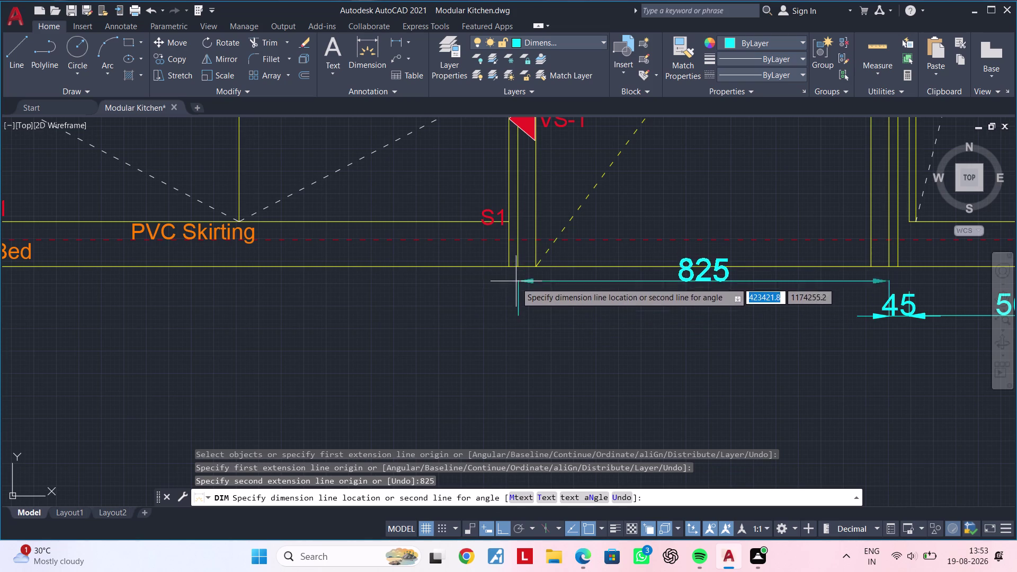
click(887, 318)
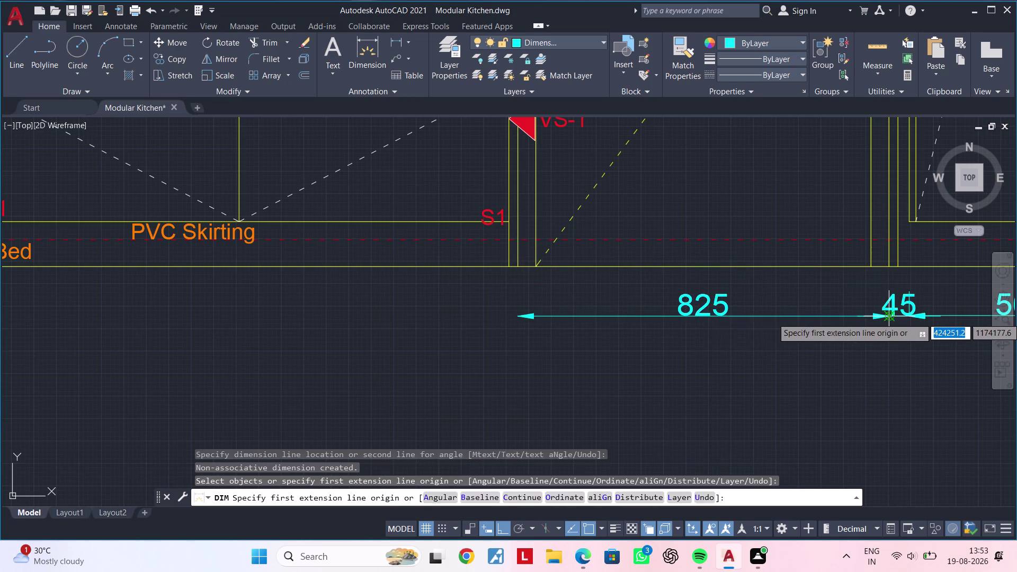
middle_drag(682, 340, 881, 327)
middle_click(736, 322)
key(space)
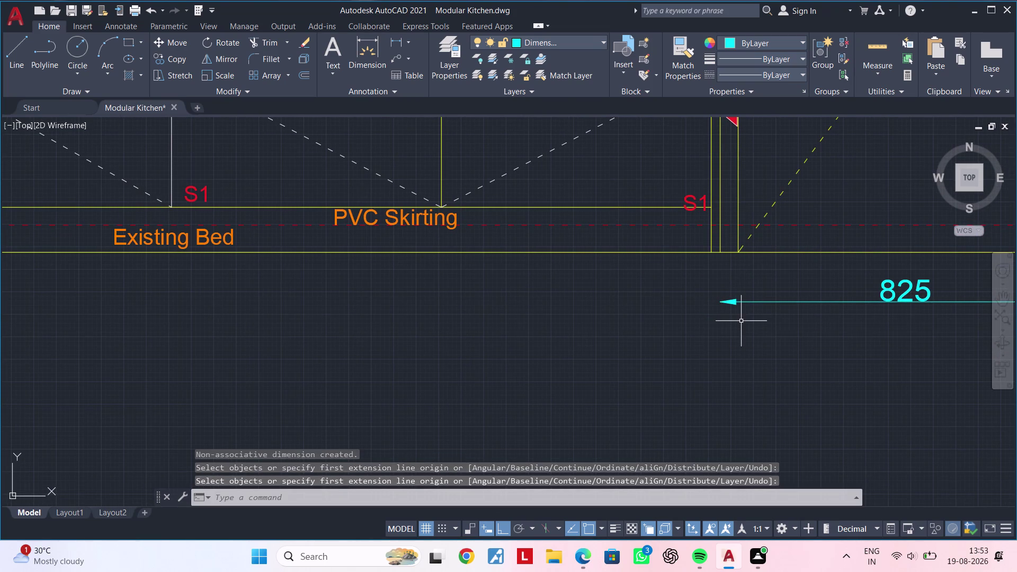
Add a 20 dimension starting at the 825 dimension's left end.
key(space)
click(722, 302)
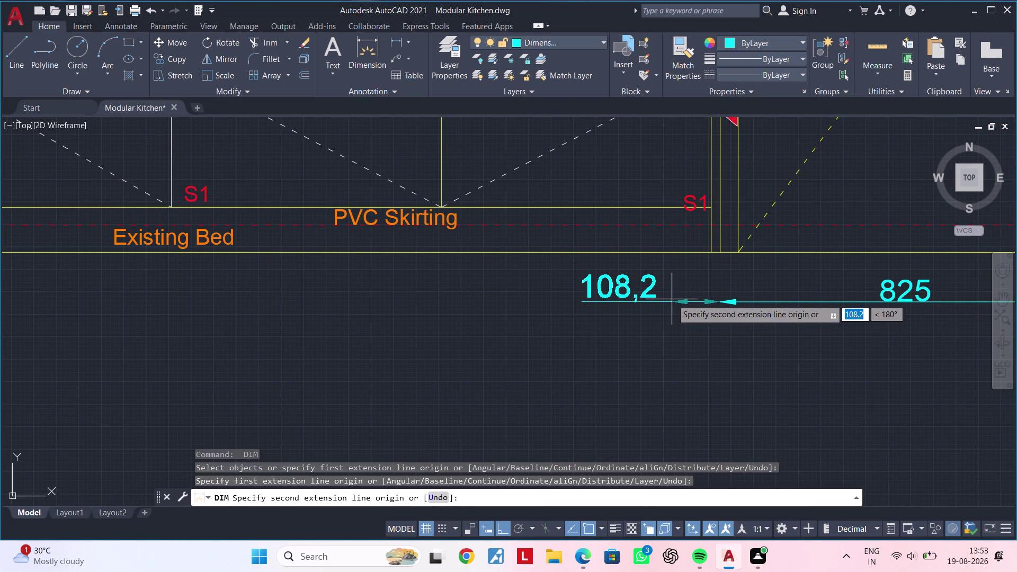
text(20)
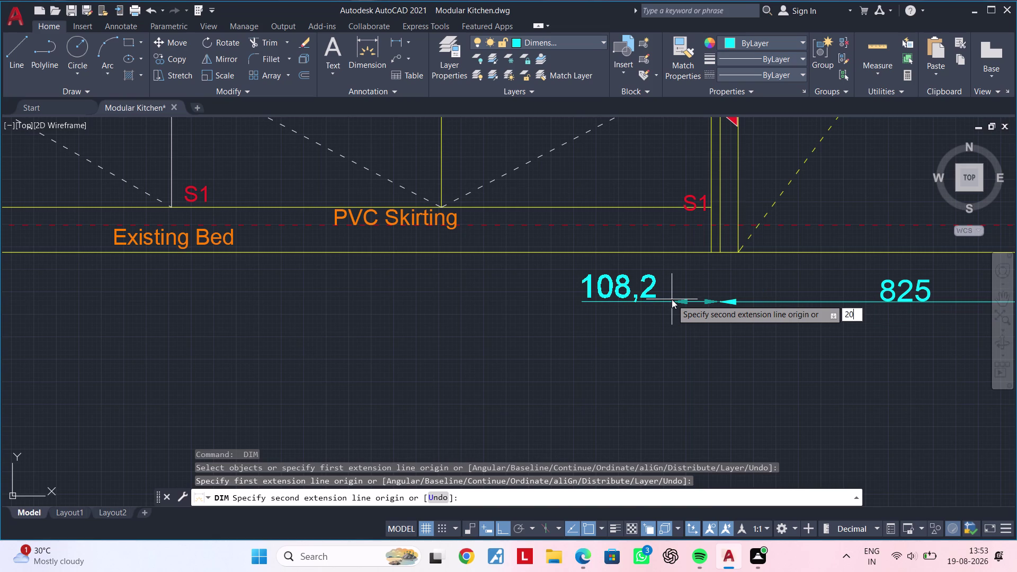
key(Return)
scroll(up, 3)
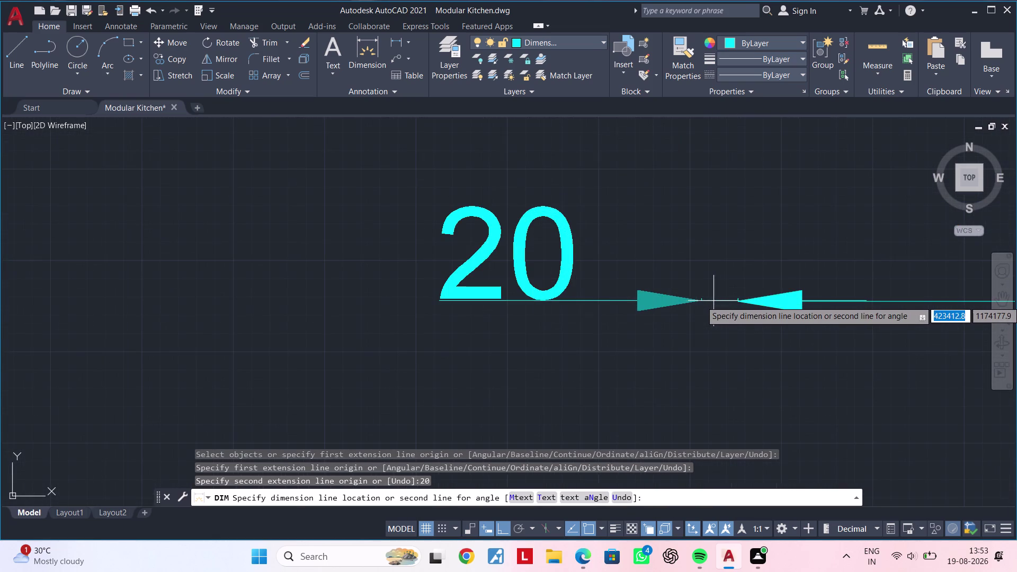
click(742, 302)
key(Escape)
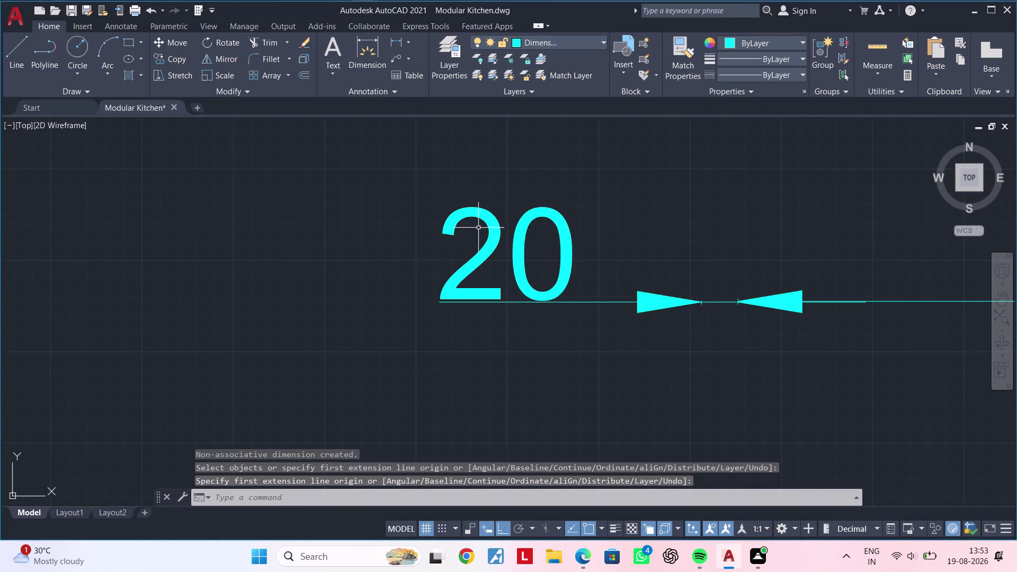
Use a grip to move the 20 dimension's text over its arrows, then recentre the skirting area.
click(480, 236)
click(479, 262)
click(471, 264)
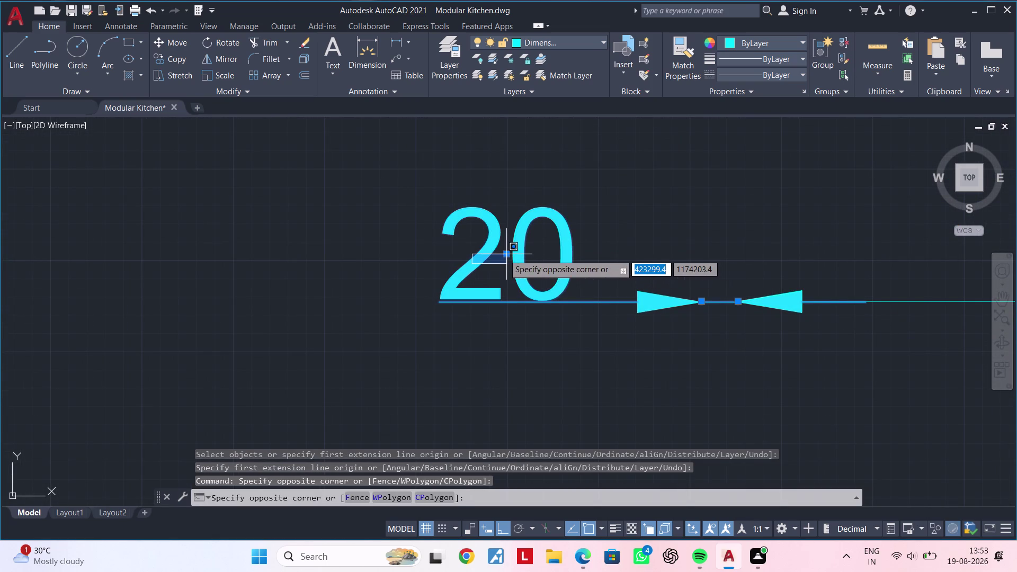
key(Escape)
key(Escape)
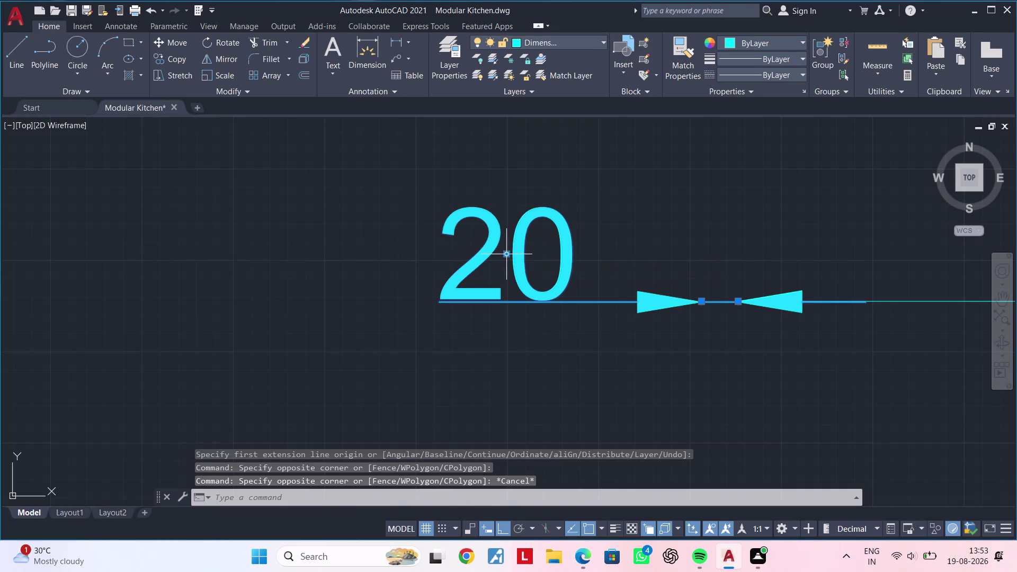
click(509, 252)
click(720, 301)
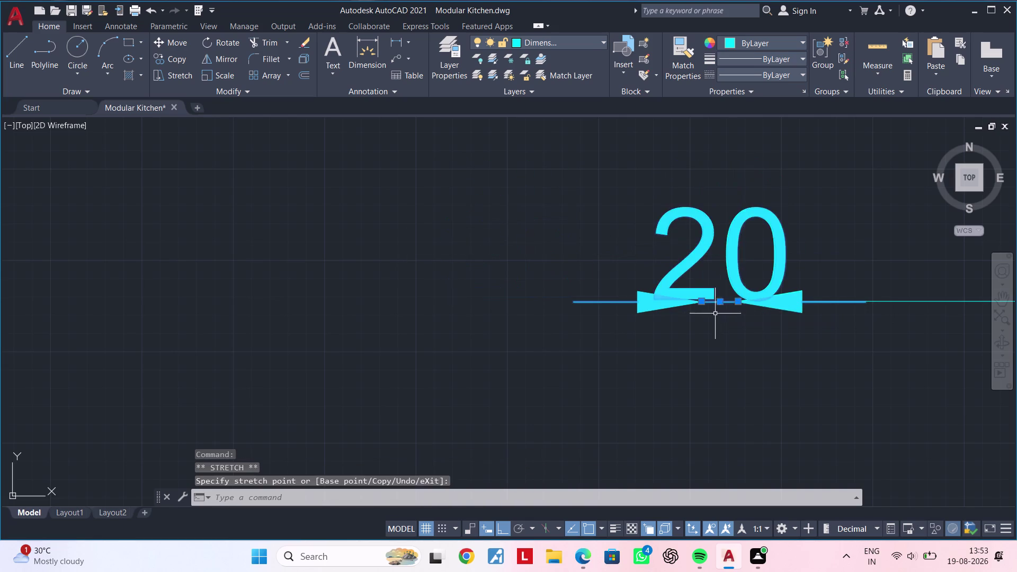
key(Escape)
scroll(down, 3)
middle_drag(686, 329, 744, 328)
key(Escape)
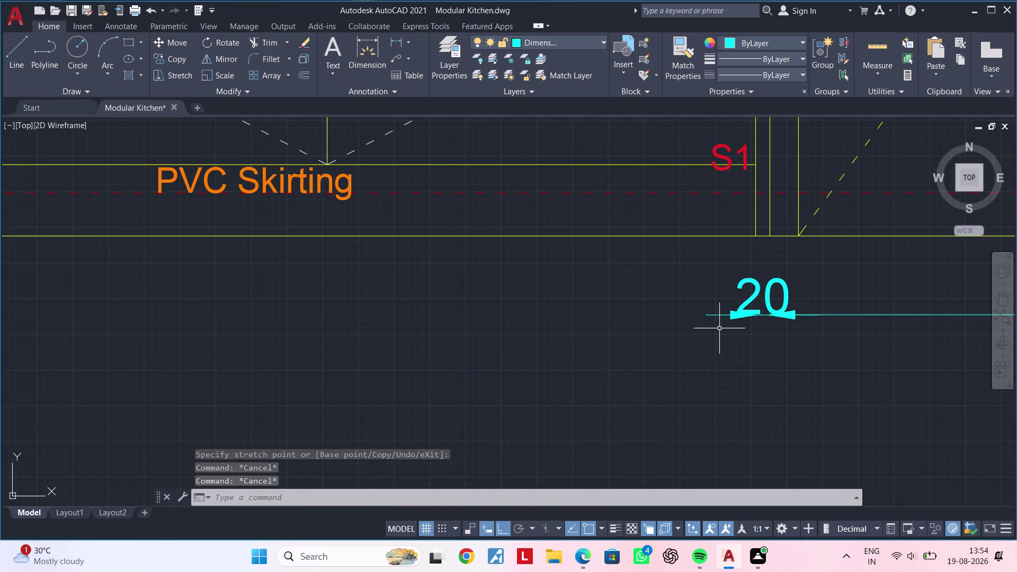
key(space)
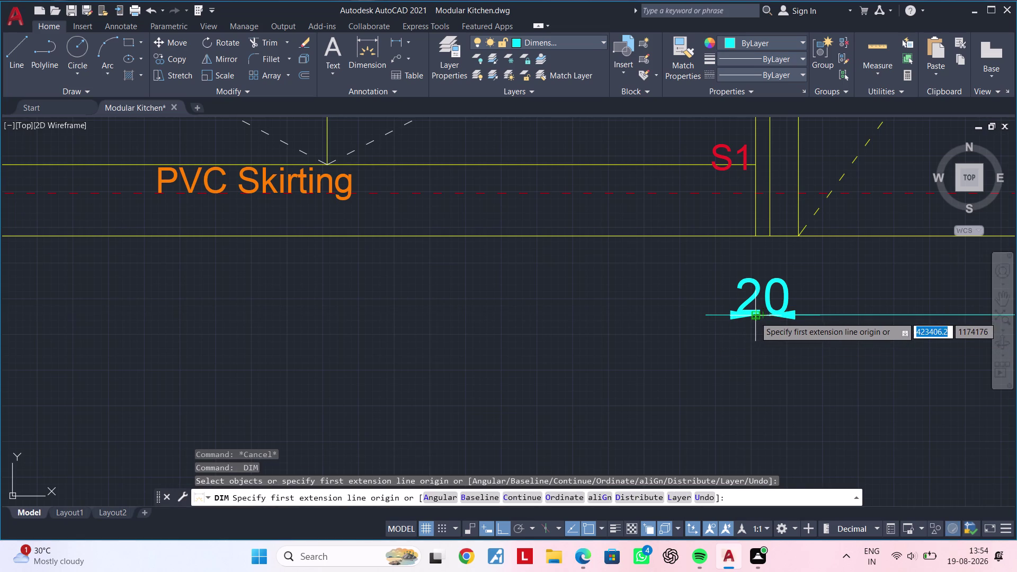
Dimension two consecutive 600 segments continuing from the 20 dimension.
click(754, 317)
scroll(down, 3)
middle_drag(541, 322, 793, 320)
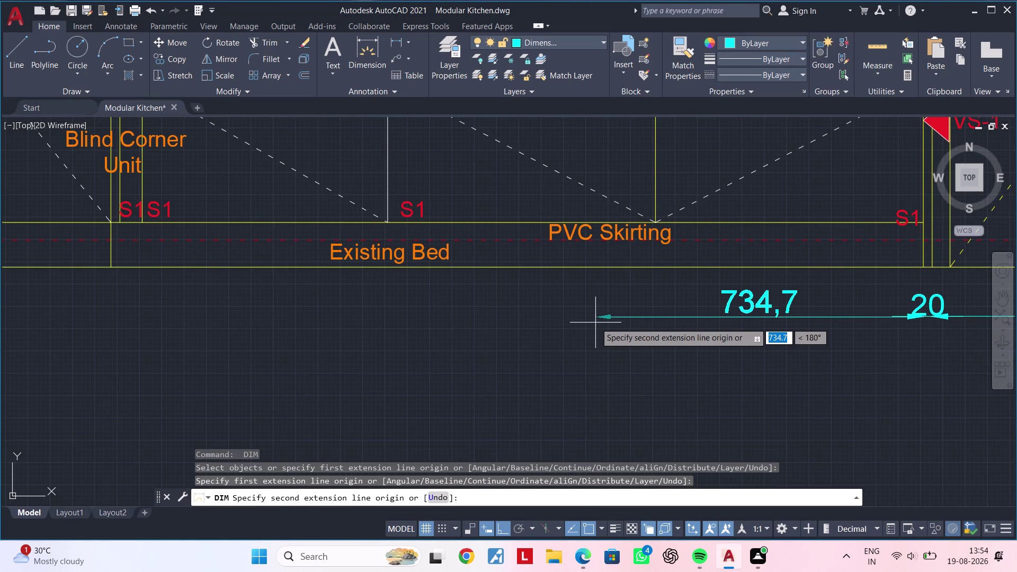
text(600)
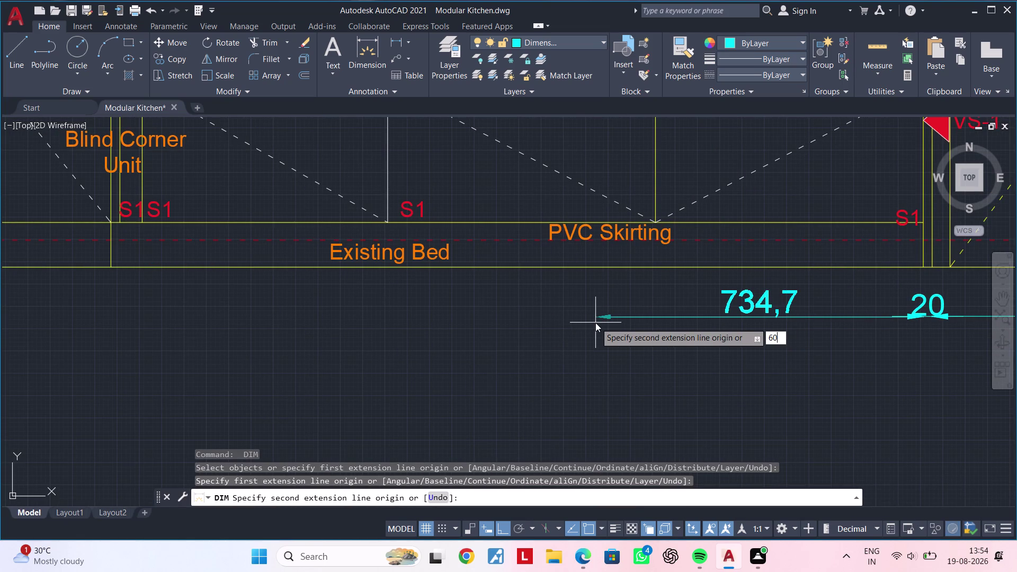
key(Return)
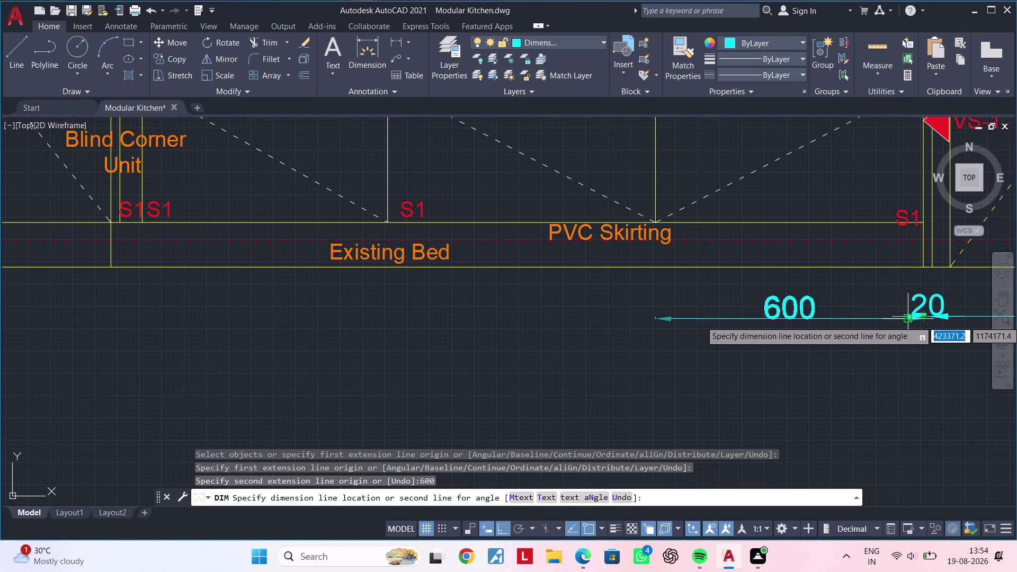
click(912, 321)
click(652, 316)
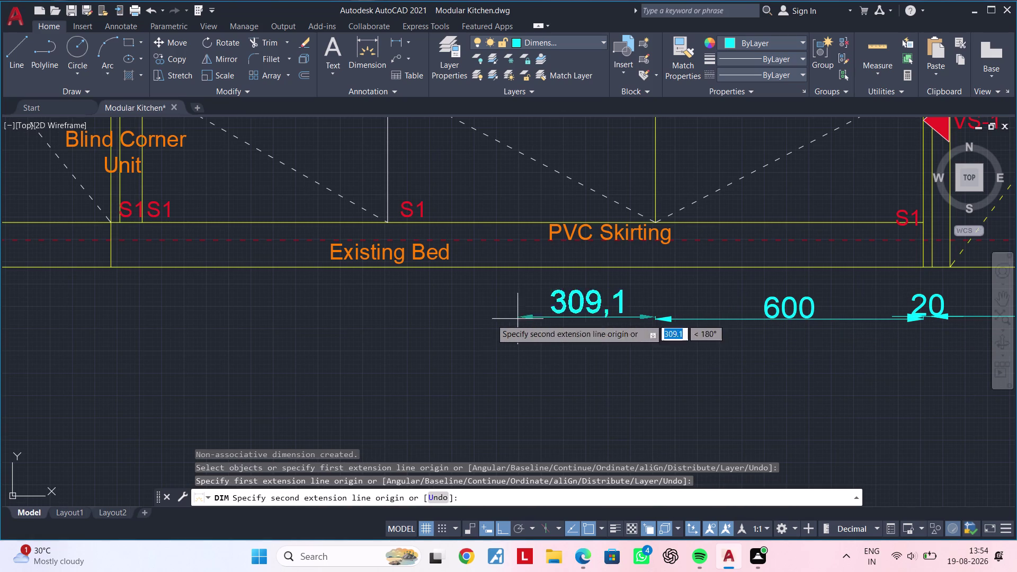
text(60)
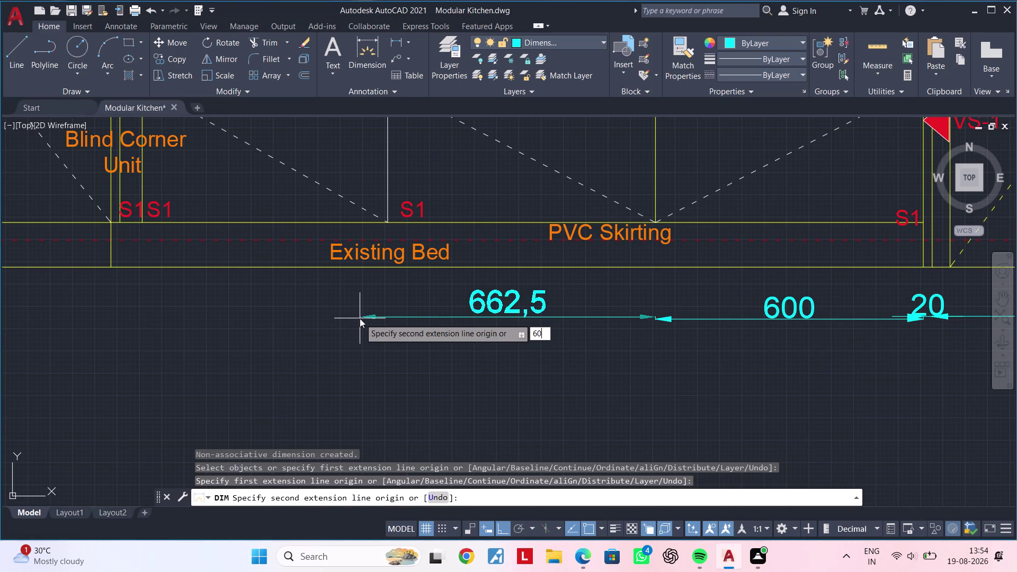
text(0)
key(Return)
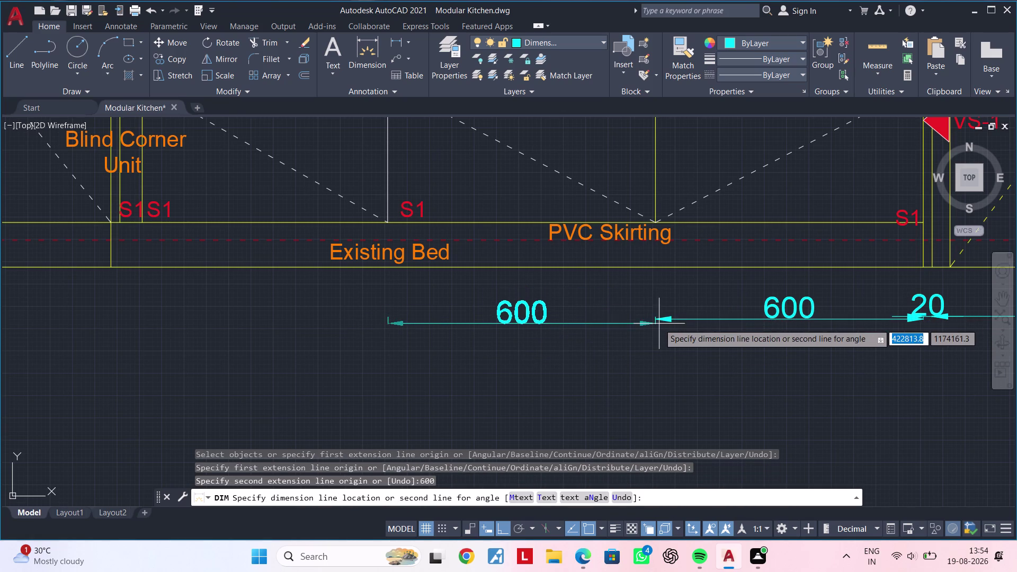
click(658, 320)
Continue the chain with 550 and 50 dimensions toward the hatched wall.
middle_drag(463, 353, 860, 365)
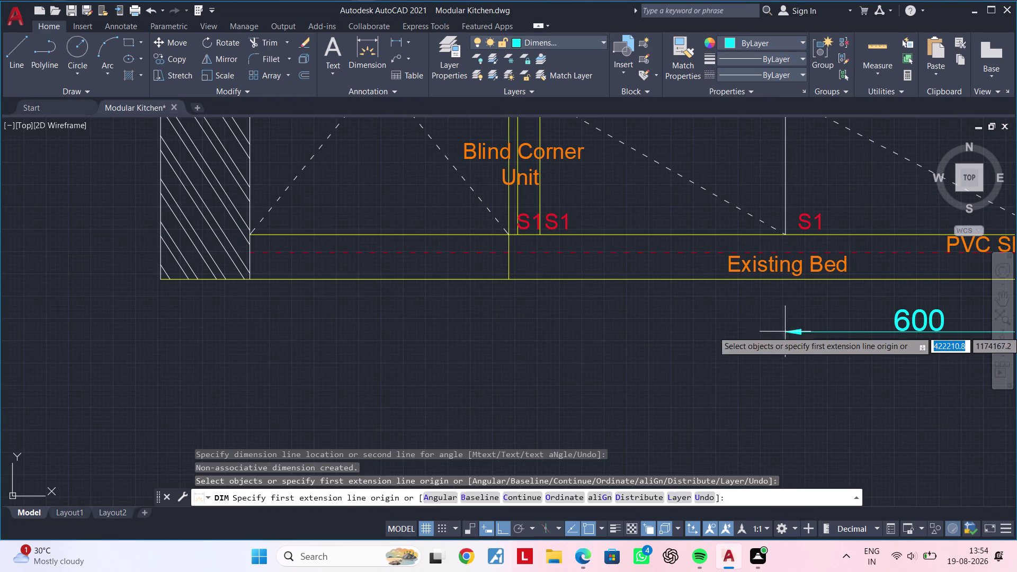
drag(781, 330, 744, 332)
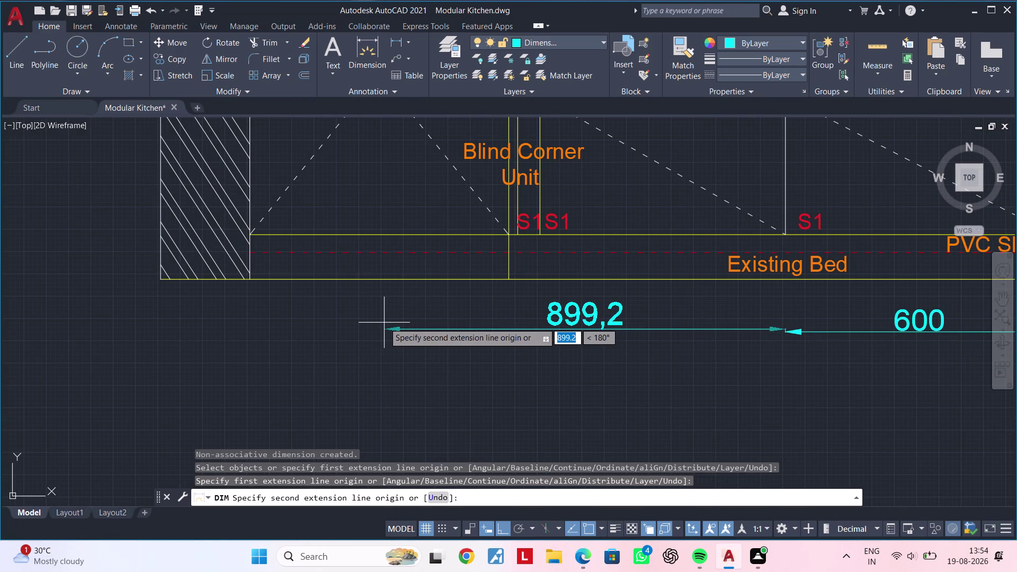
text(550)
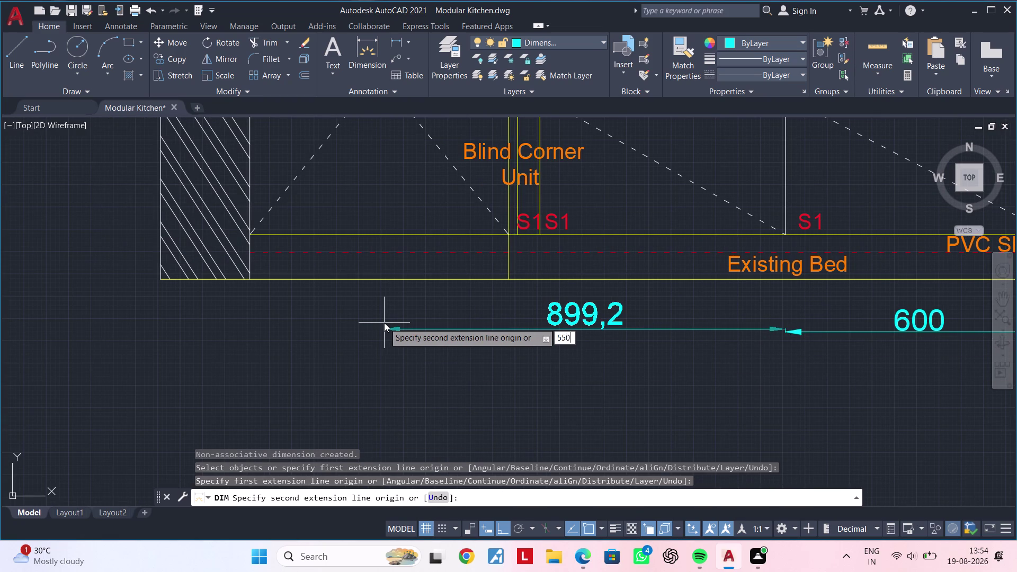
key(Return)
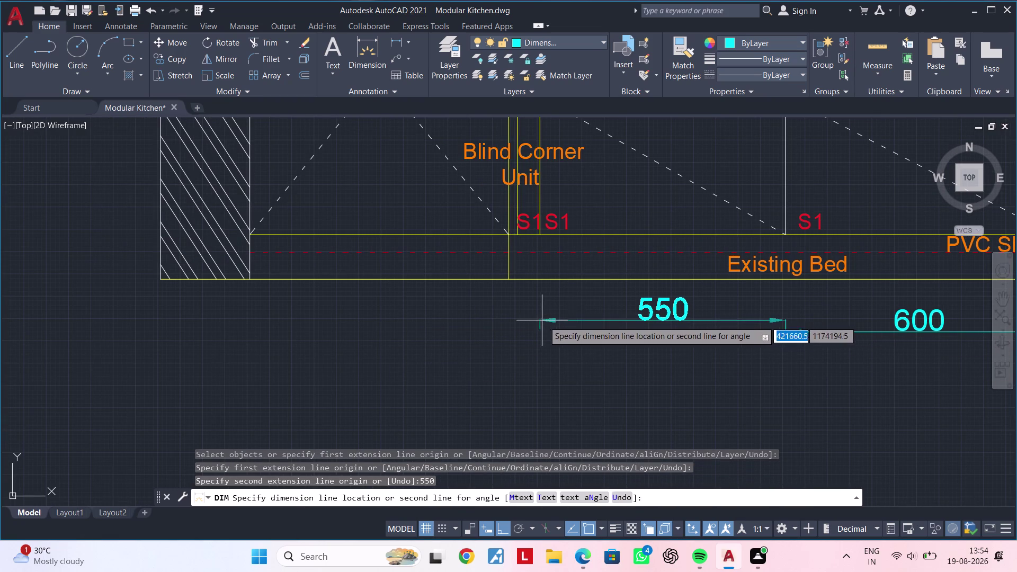
click(782, 332)
scroll(down, 3)
middle_drag(511, 347, 570, 347)
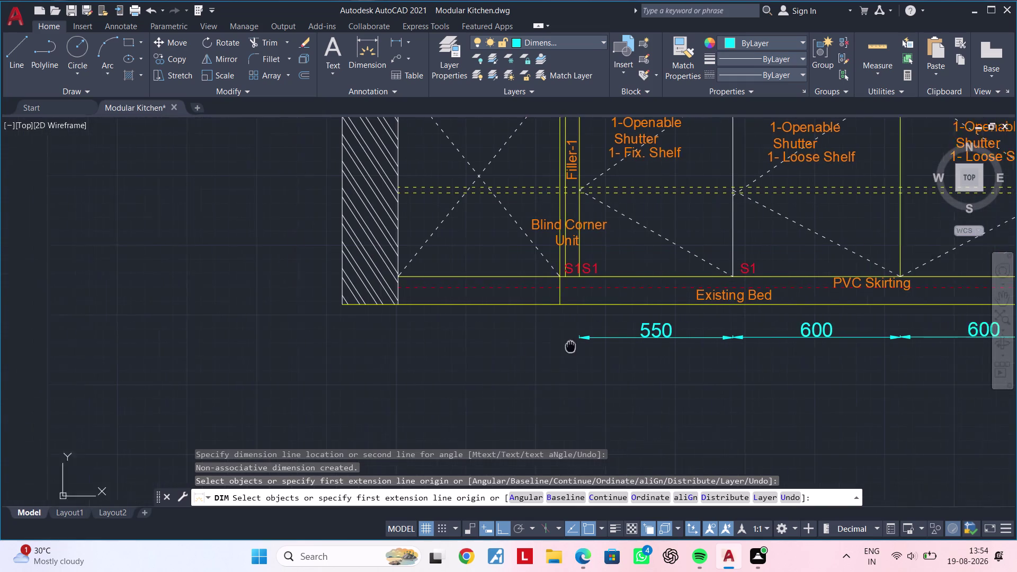
middle_drag(570, 346, 621, 346)
click(639, 339)
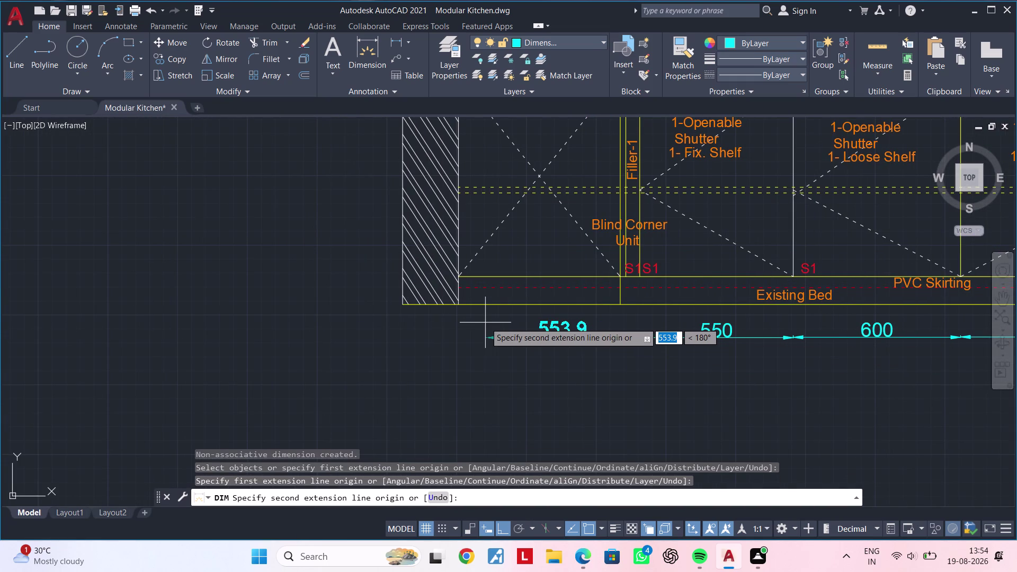
text(50)
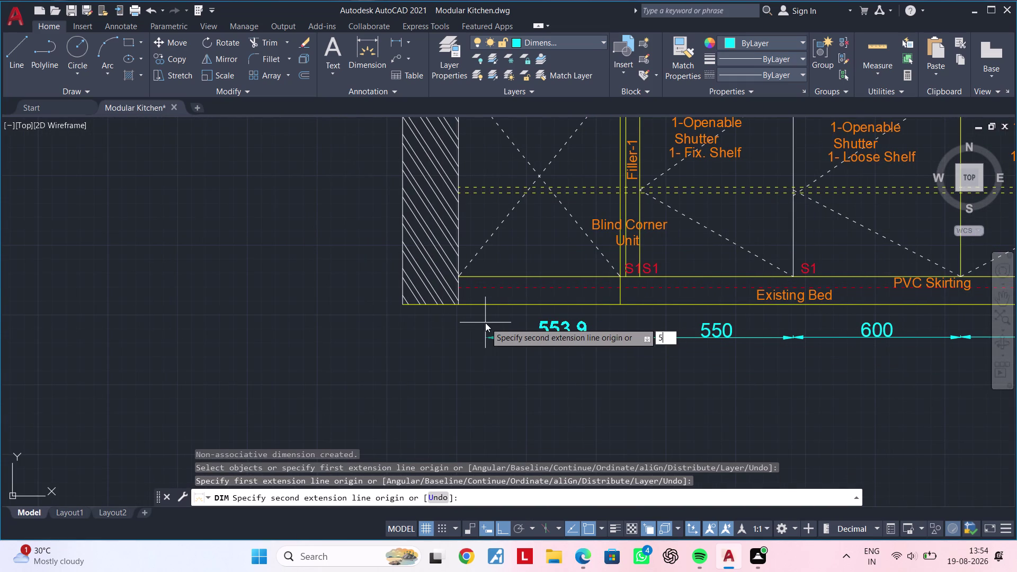
key(Return)
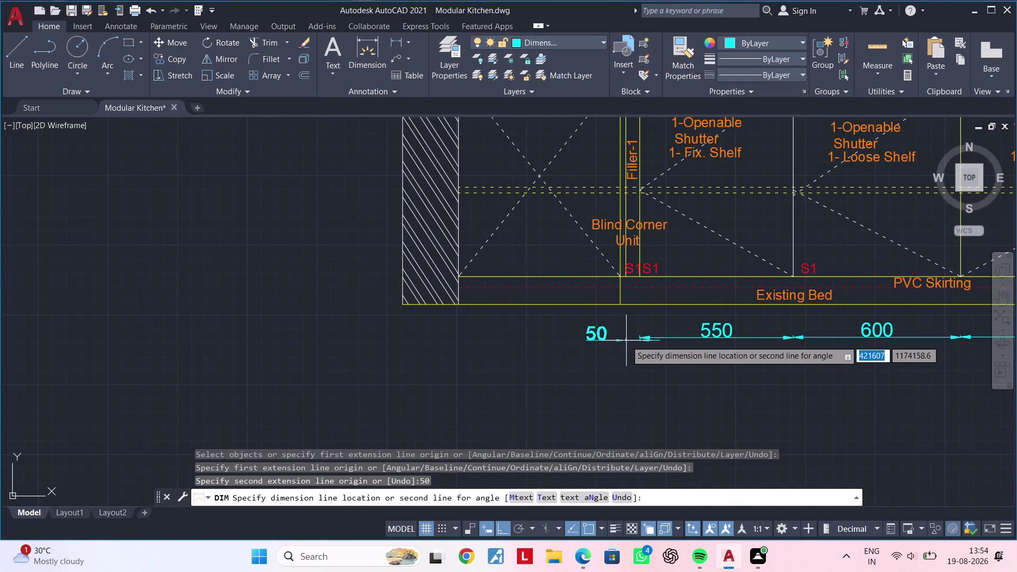
click(642, 338)
Try to reposition the 50 dimension's text, then cancel the pending edits.
key(Escape)
click(592, 330)
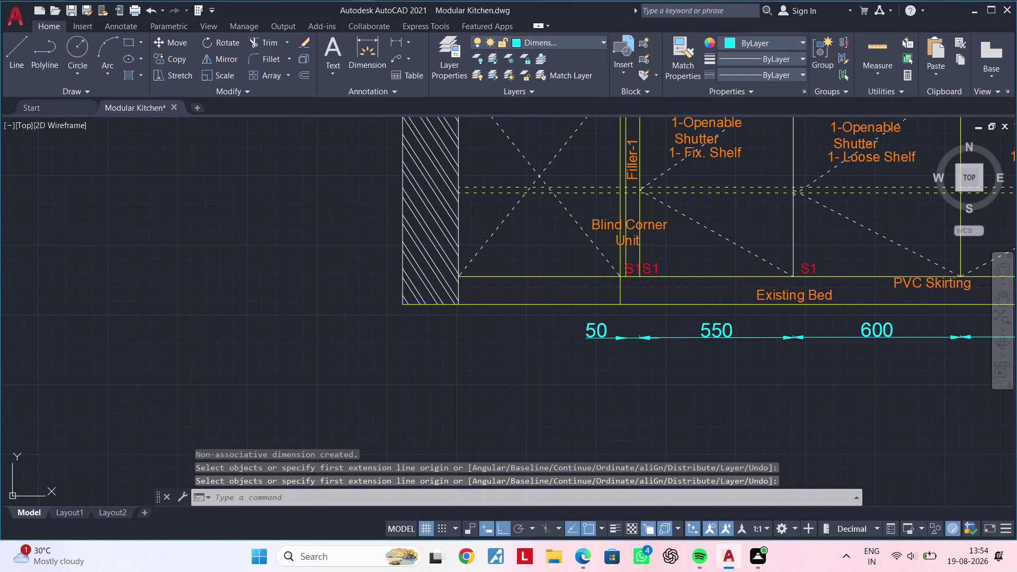
click(597, 330)
scroll(up, 3)
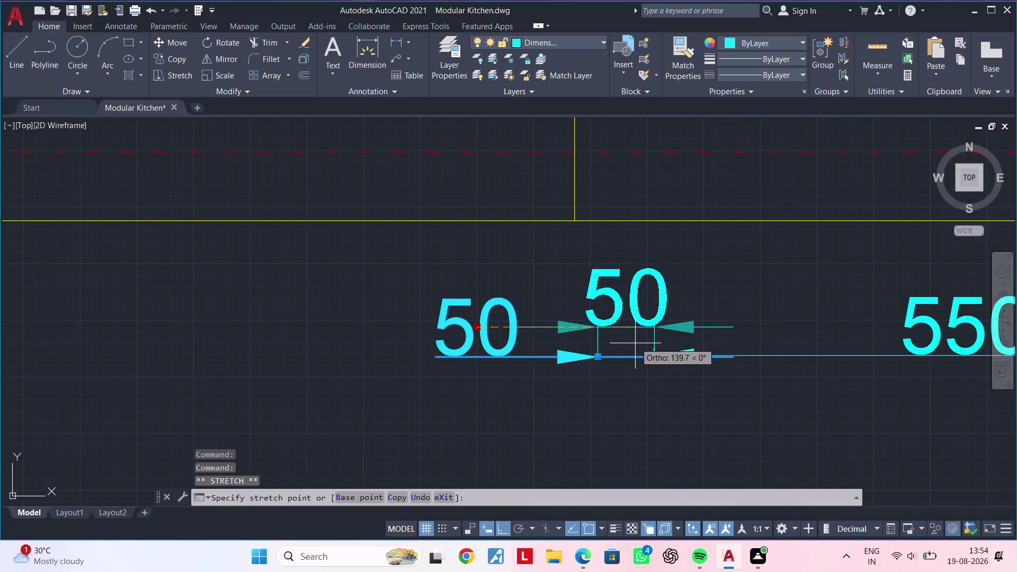
double_click(631, 357)
key(Escape)
scroll(down, 3)
middle_drag(593, 366, 660, 351)
key(Escape)
scroll(up, 3)
key(Escape)
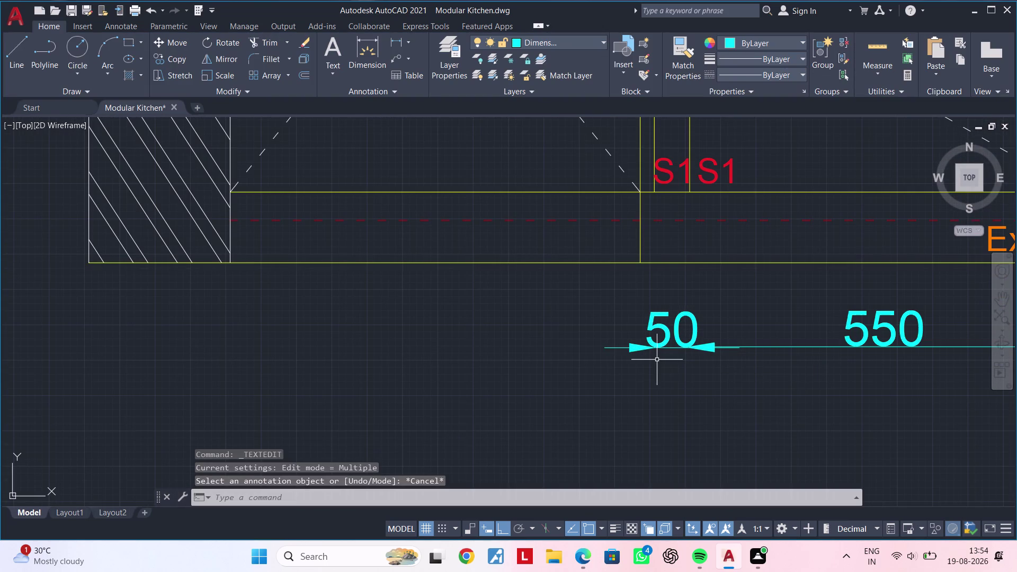
key(space)
key(space)
key(Escape)
key(Escape)
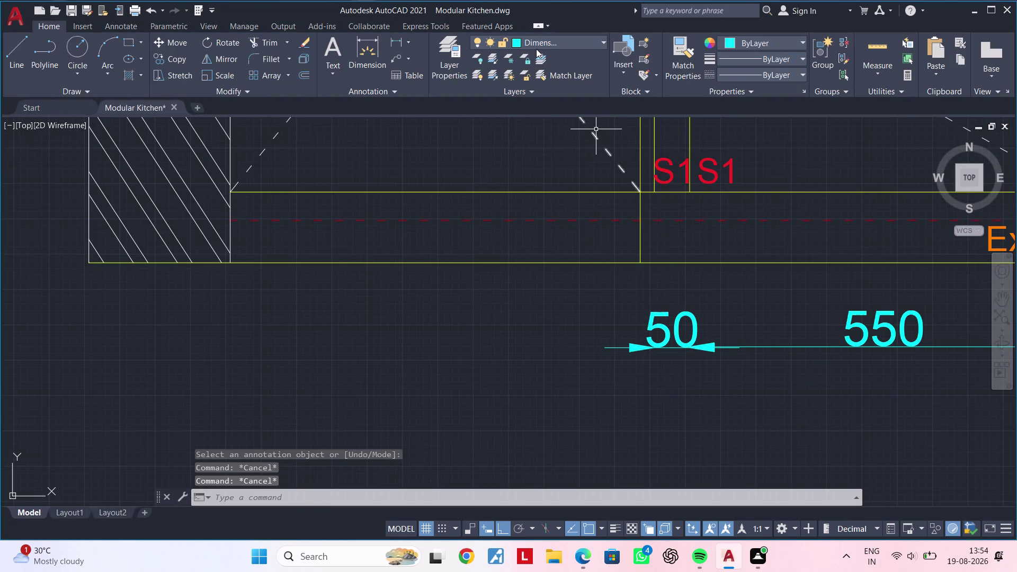
click(395, 42)
key(Escape)
click(371, 51)
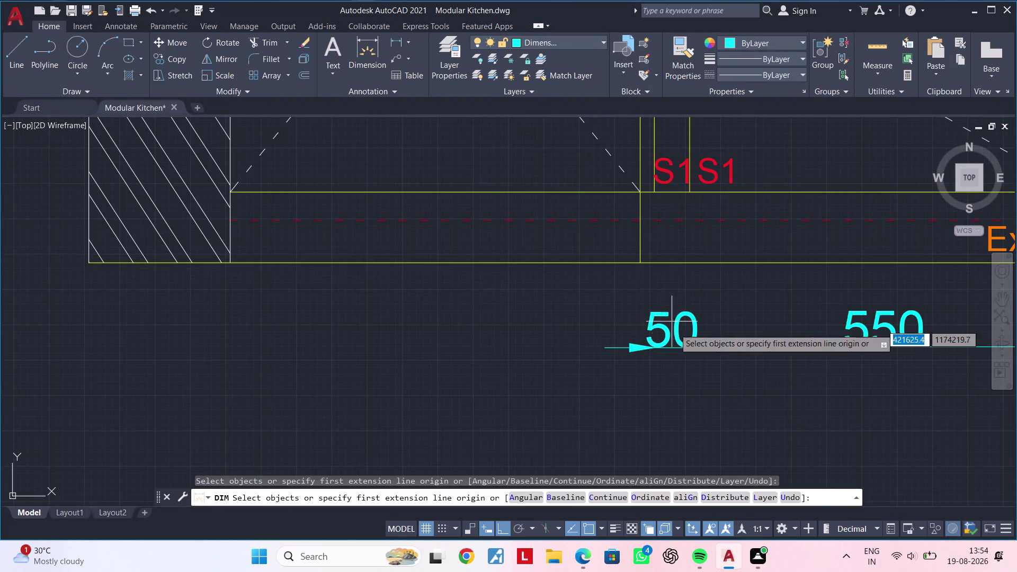
Add a 600 dimension from the 50 dimension's left end.
click(653, 348)
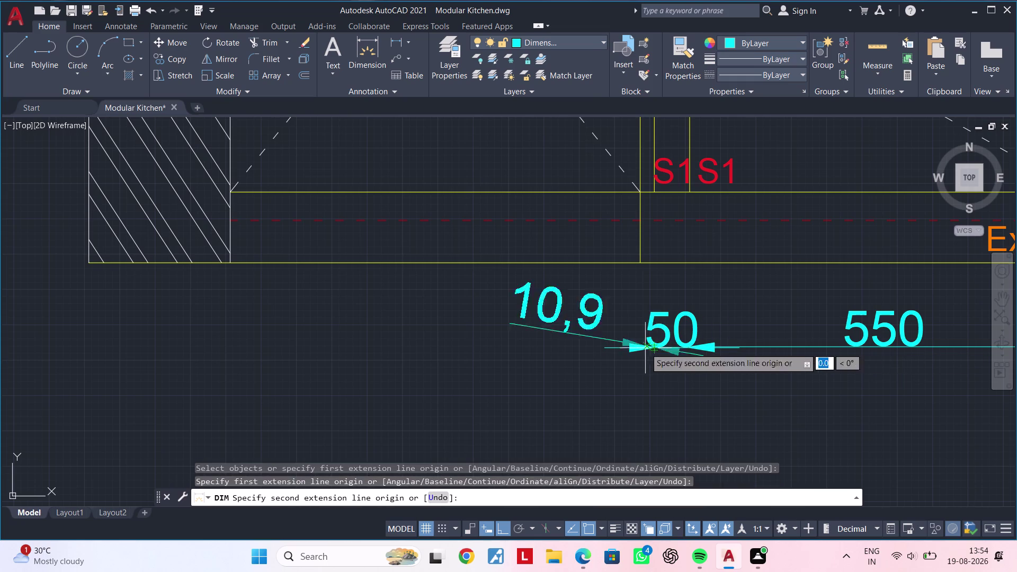
scroll(down, 3)
middle_drag(480, 328, 646, 325)
text(6)
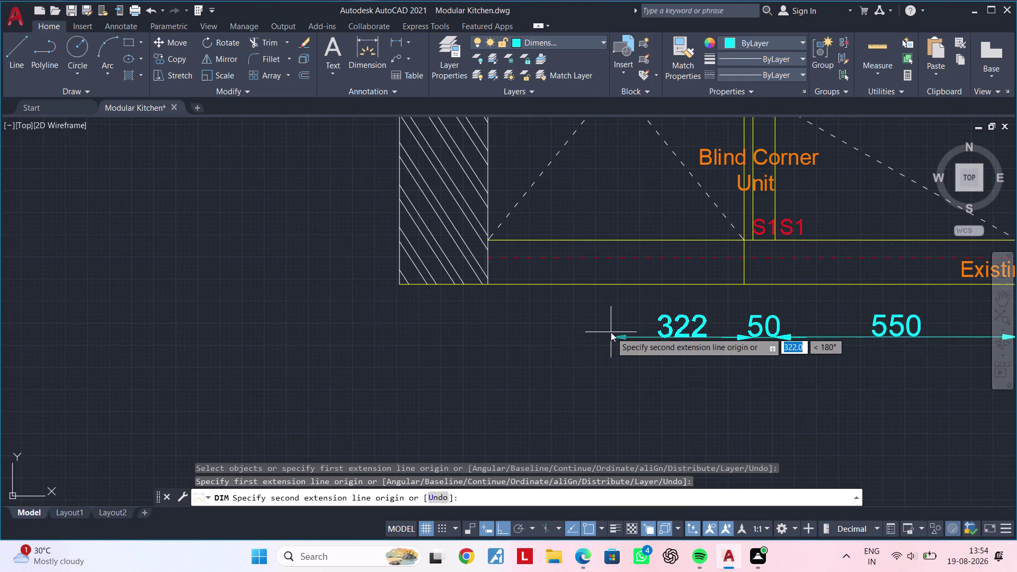
text(00)
key(Return)
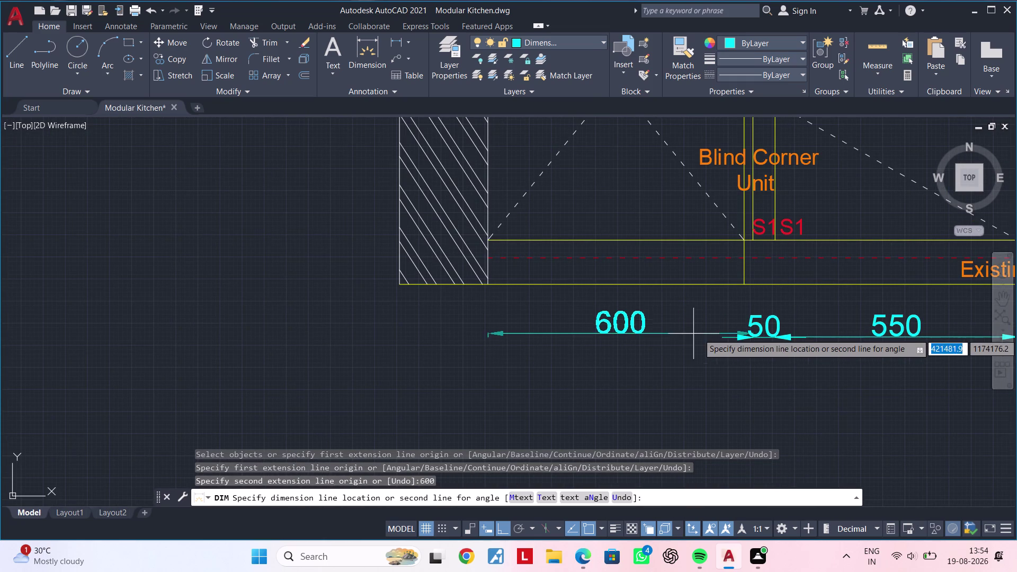
click(744, 340)
middle_drag(686, 355, 528, 271)
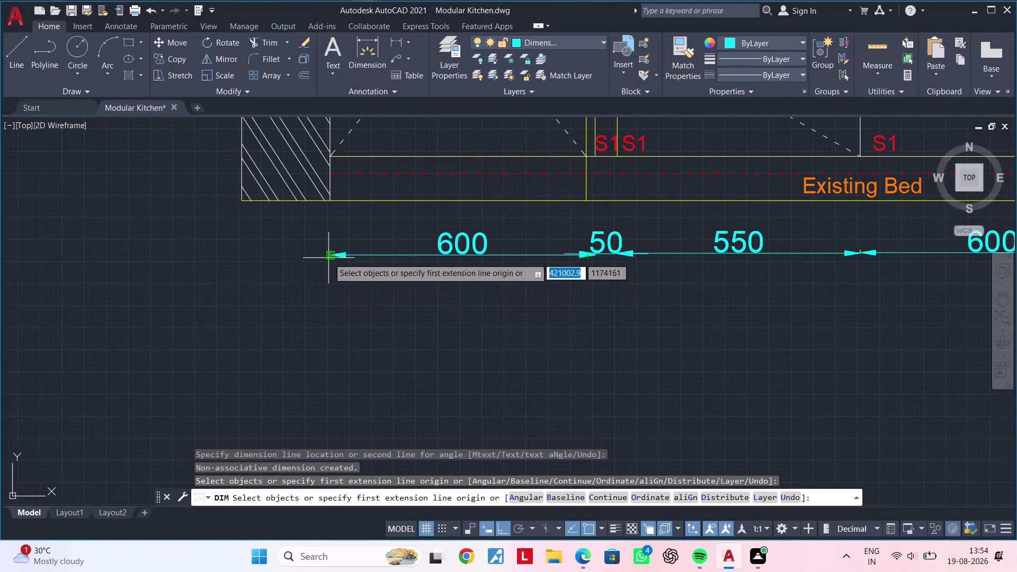
click(329, 290)
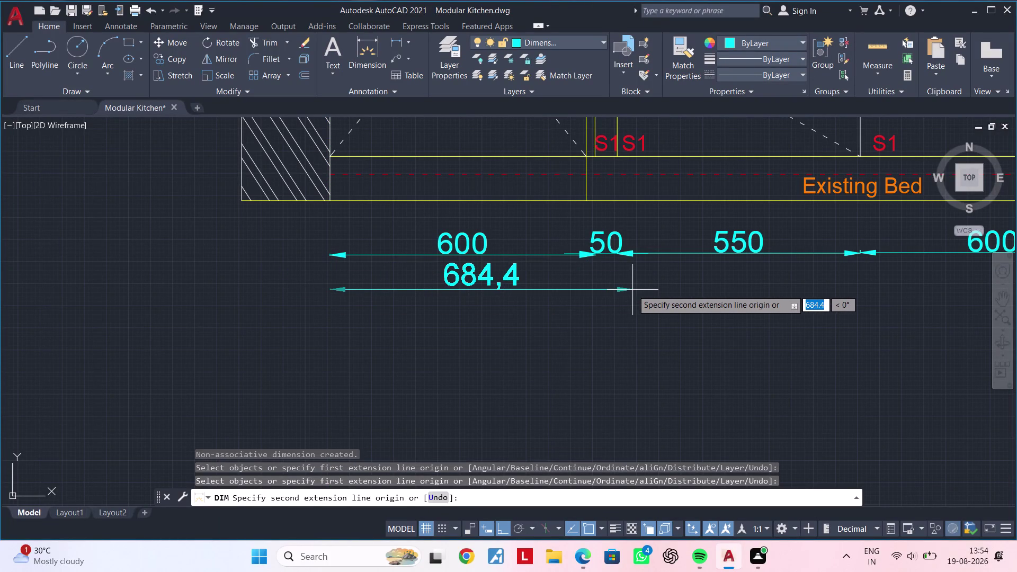
Enter 1220, then 1200, for an overall dimension and undo the result.
text(1220)
key(Return)
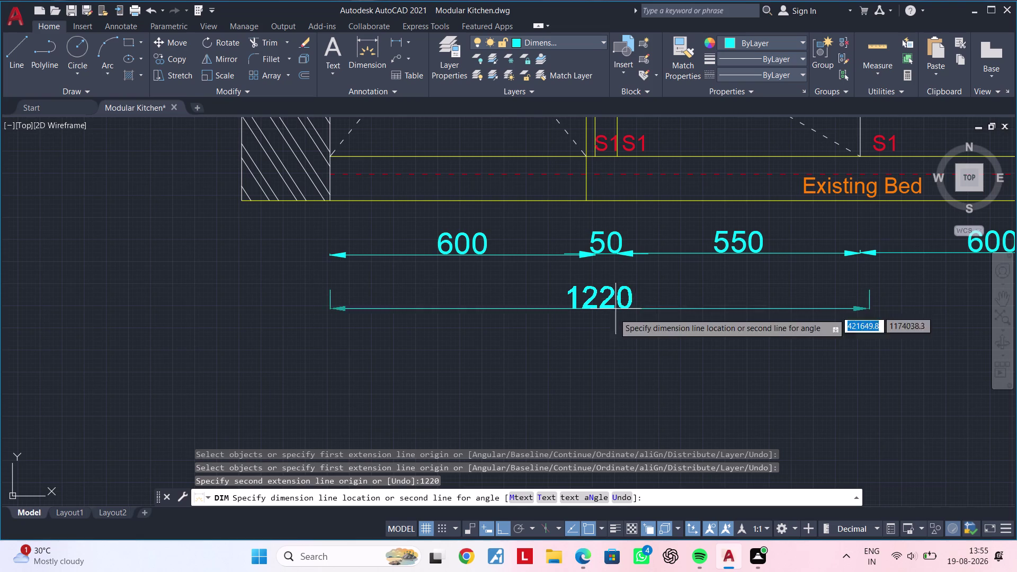
text(12)
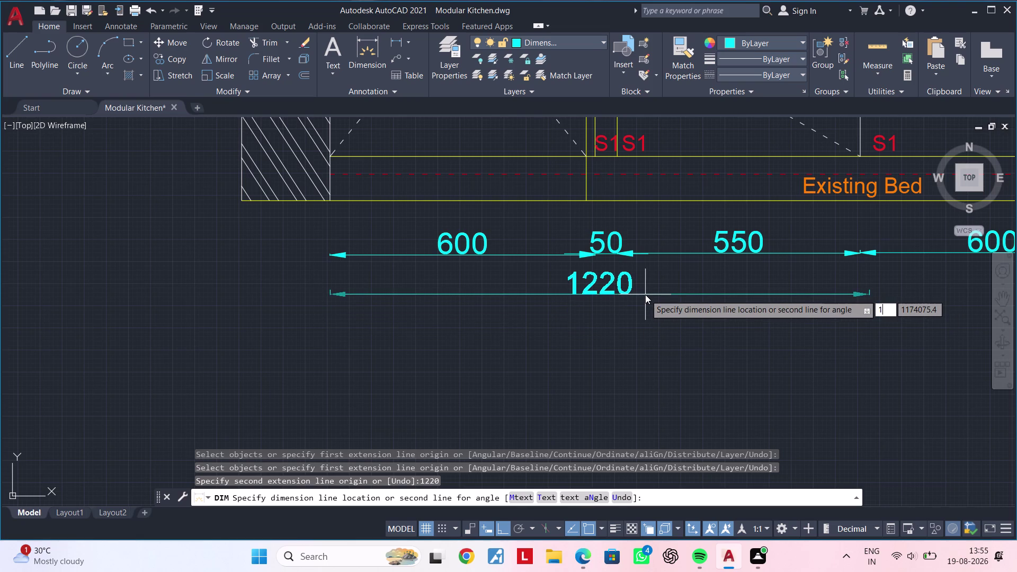
text(00)
key(Return)
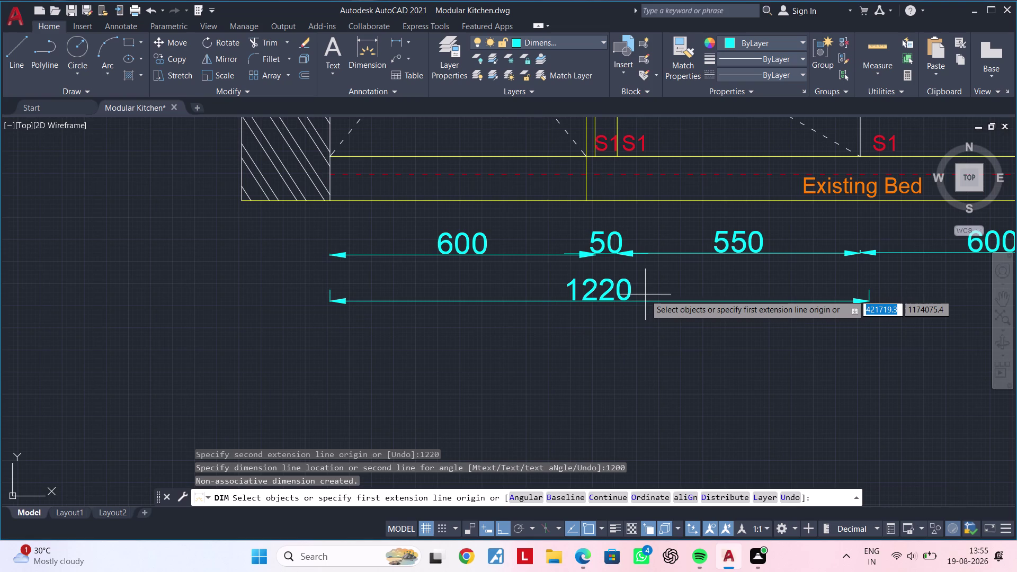
key(ctrl+z)
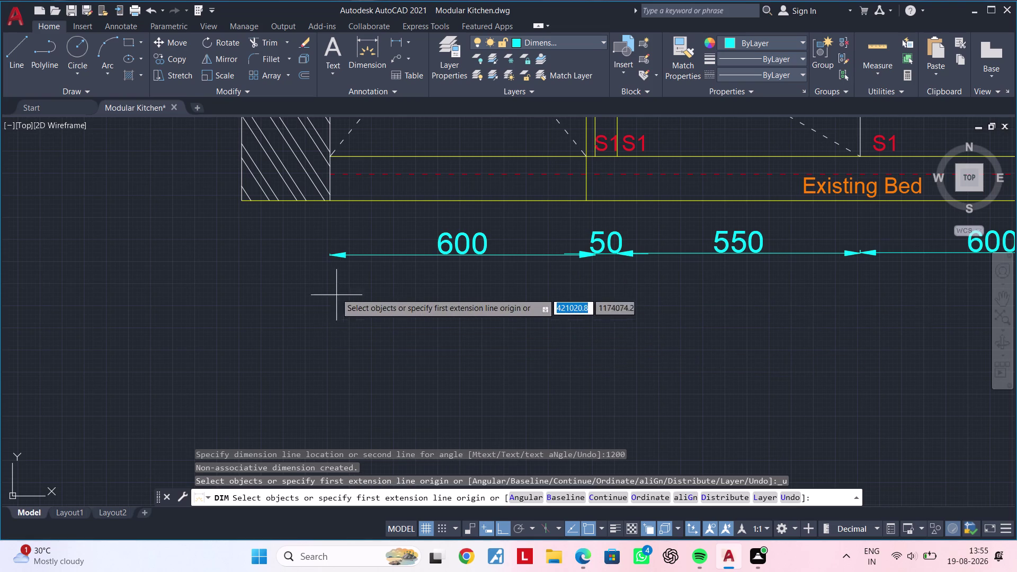
Place a 1200 overall dimension below the chain from its left end.
click(330, 289)
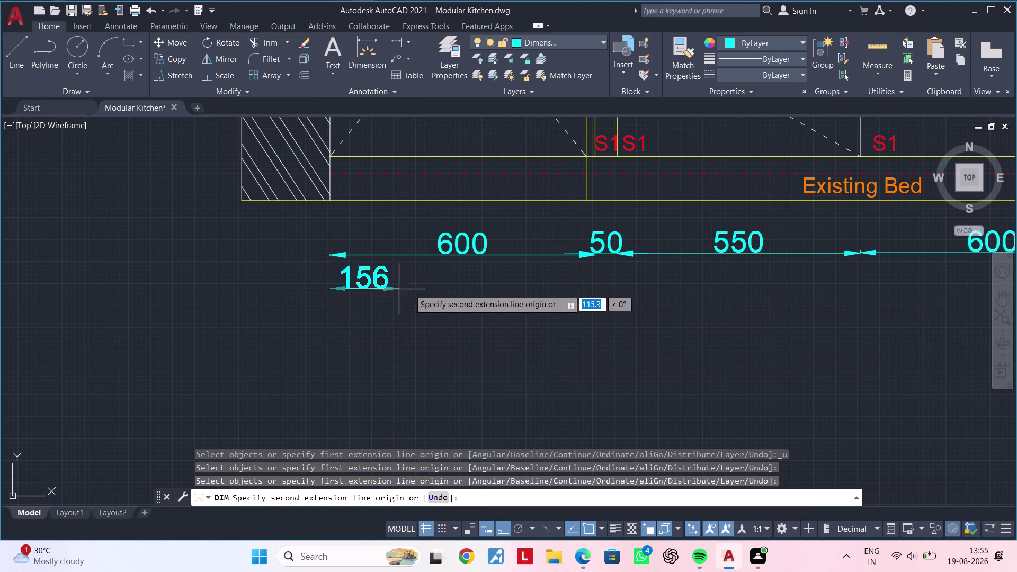
text(1200)
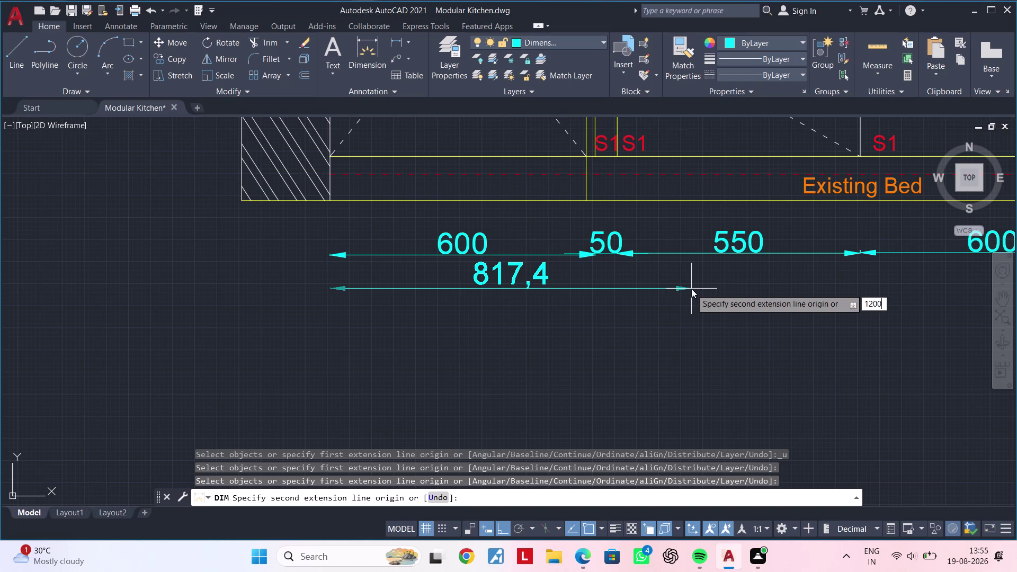
key(Return)
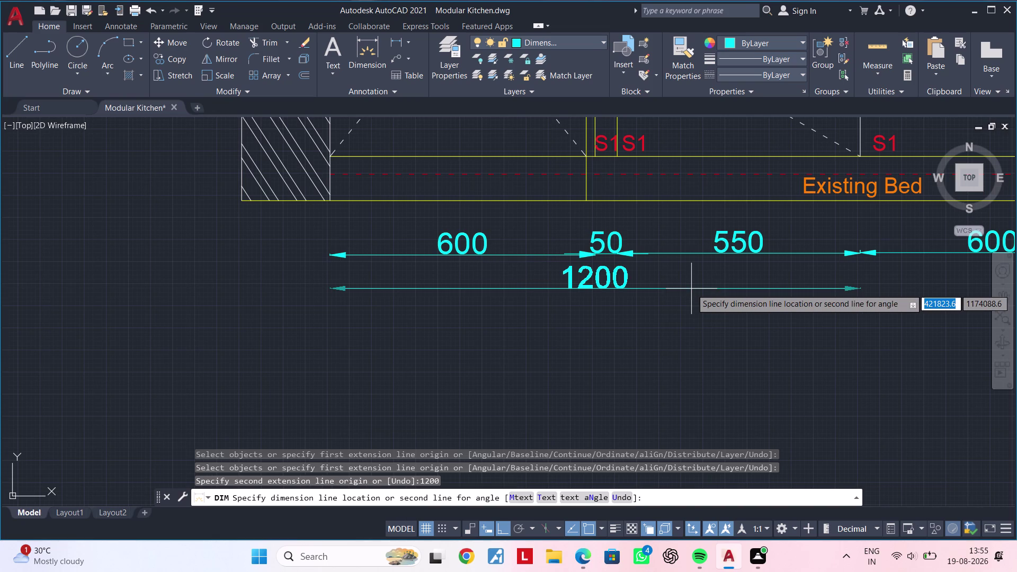
click(864, 291)
scroll(down, 3)
middle_drag(783, 245, 813, 194)
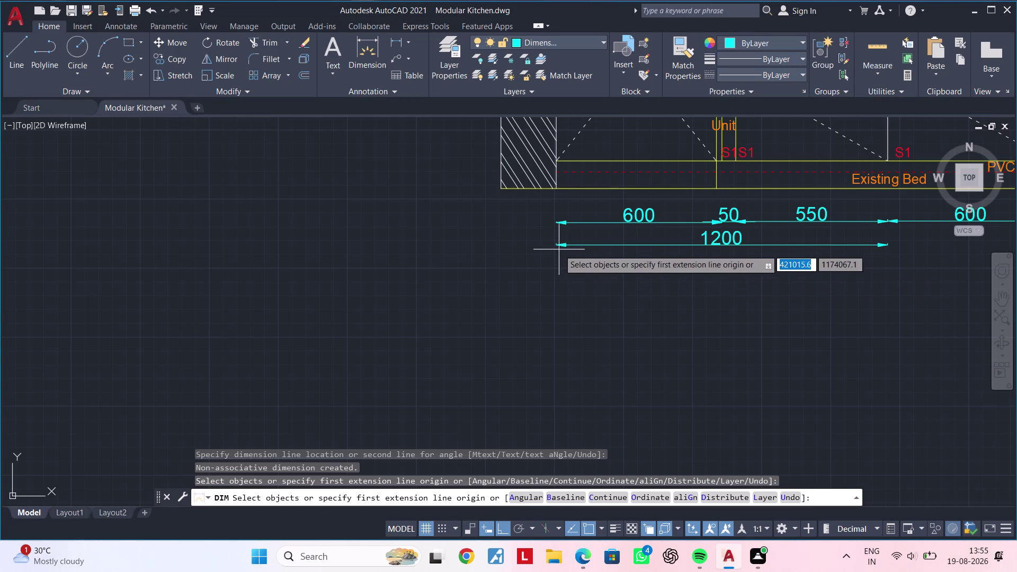
Add a 2420 overall dimension below the 1200 one.
click(556, 267)
middle_drag(845, 272, 780, 271)
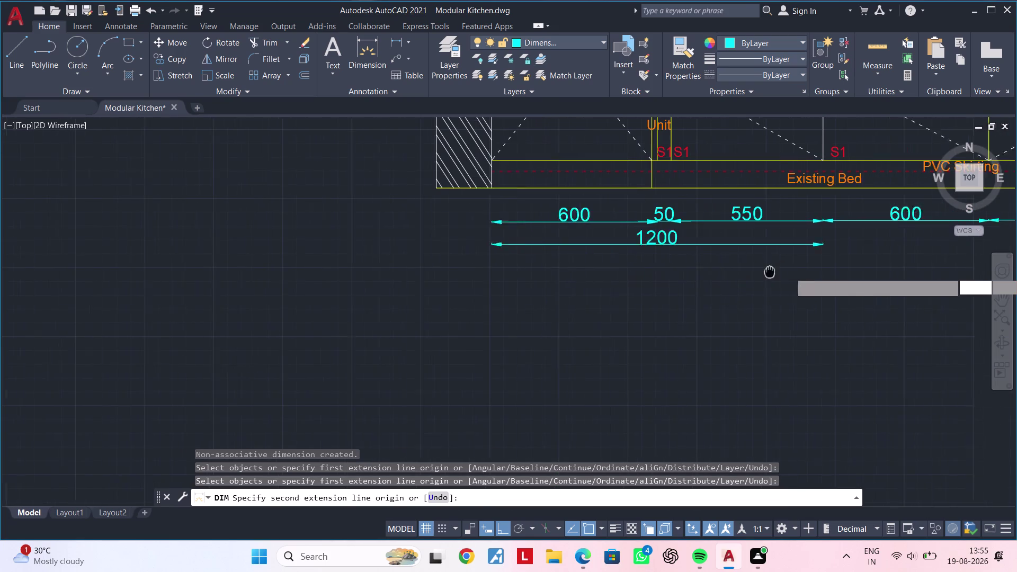
middle_drag(780, 271, 758, 271)
text(27)
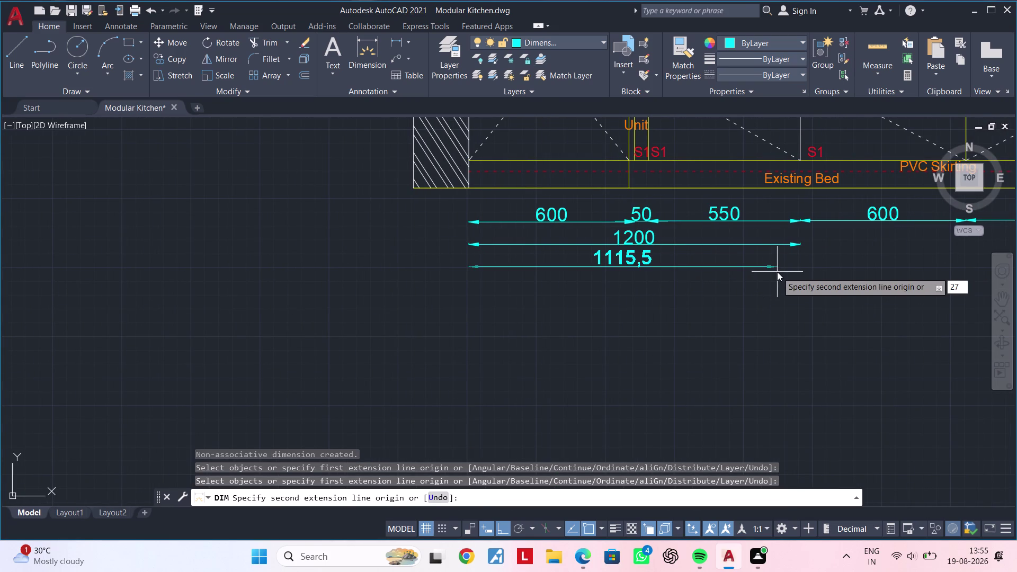
key(BackSpace)
key(4)
text(20)
key(Return)
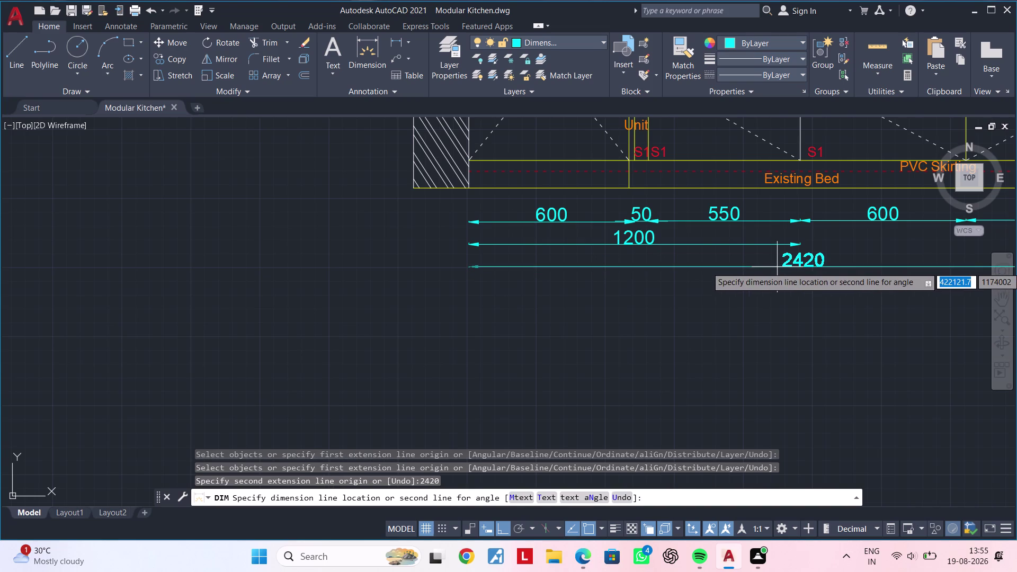
click(777, 267)
middle_drag(729, 296, 629, 278)
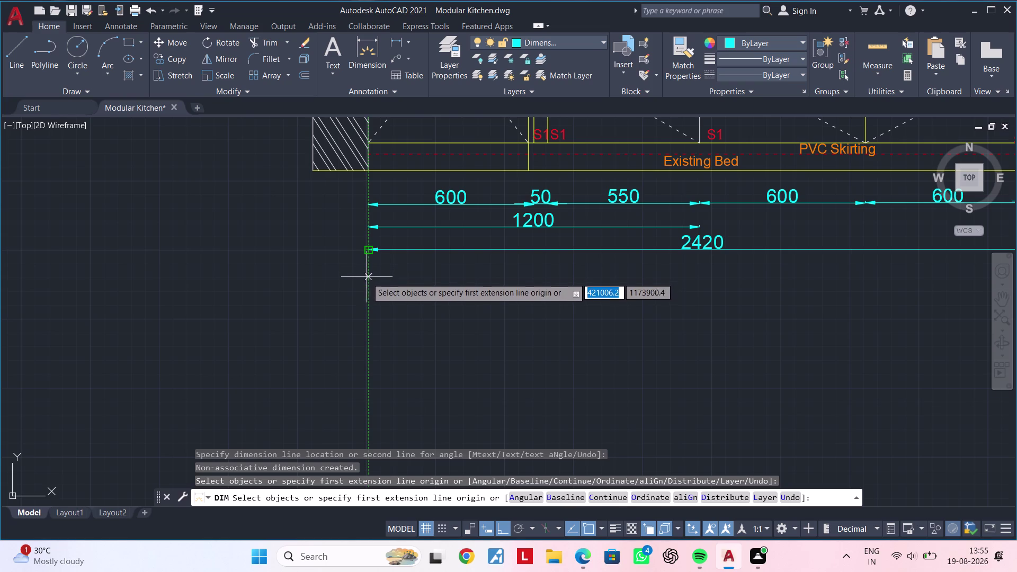
Add a 3790 overall dimension below the 2420 one.
click(366, 278)
middle_drag(660, 274, 527, 277)
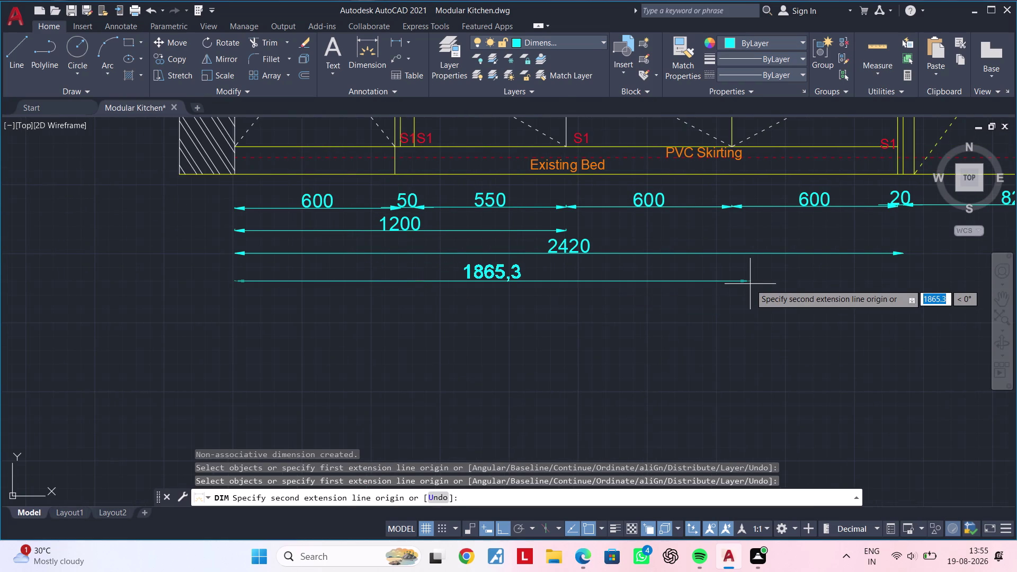
text(3)
text(7)
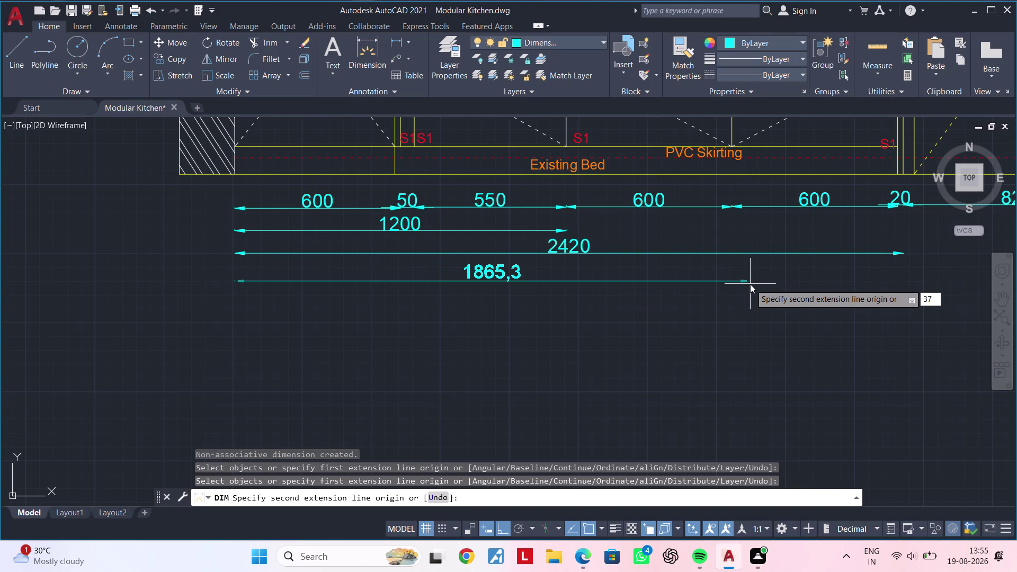
text(90)
key(Return)
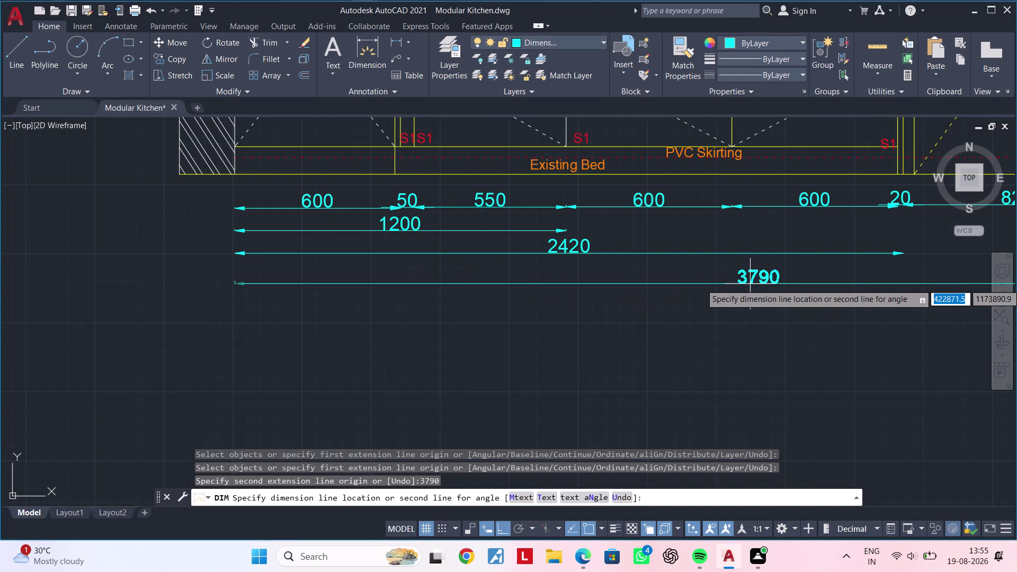
click(750, 279)
scroll(down, 3)
Pan and zoom across both elevations, settling on the bottom-left wall corner.
middle_drag(804, 339, 540, 338)
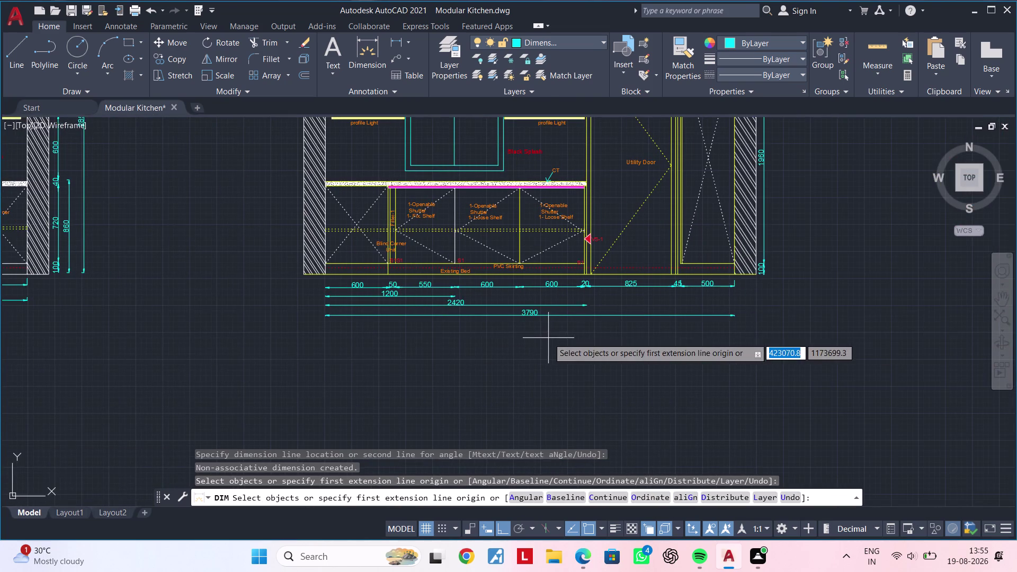
middle_drag(548, 338, 650, 343)
middle_drag(635, 344, 868, 363)
middle_drag(646, 350, 639, 415)
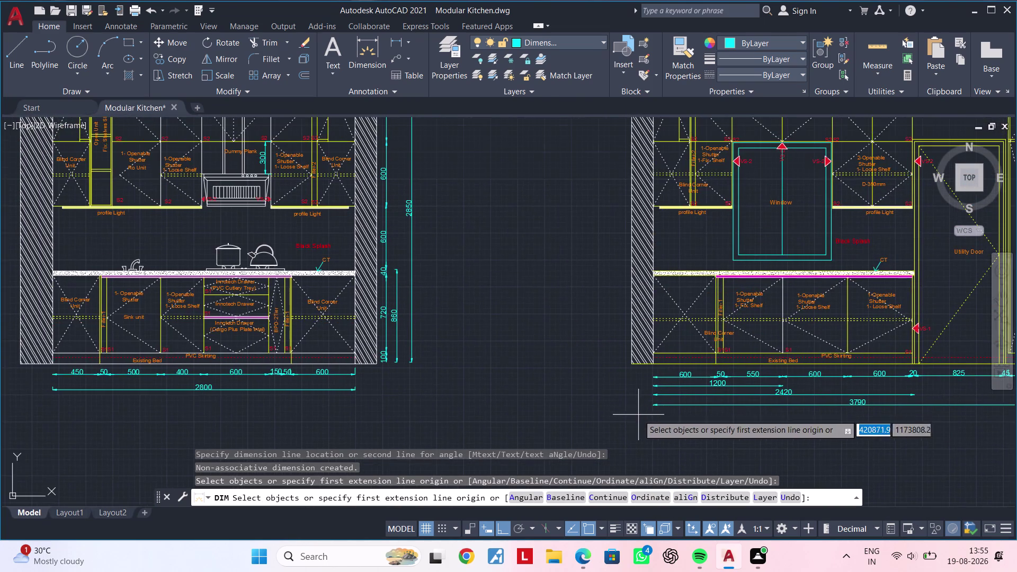
scroll(down, 3)
middle_drag(621, 396, 583, 397)
scroll(up, 3)
scroll(up, 3)
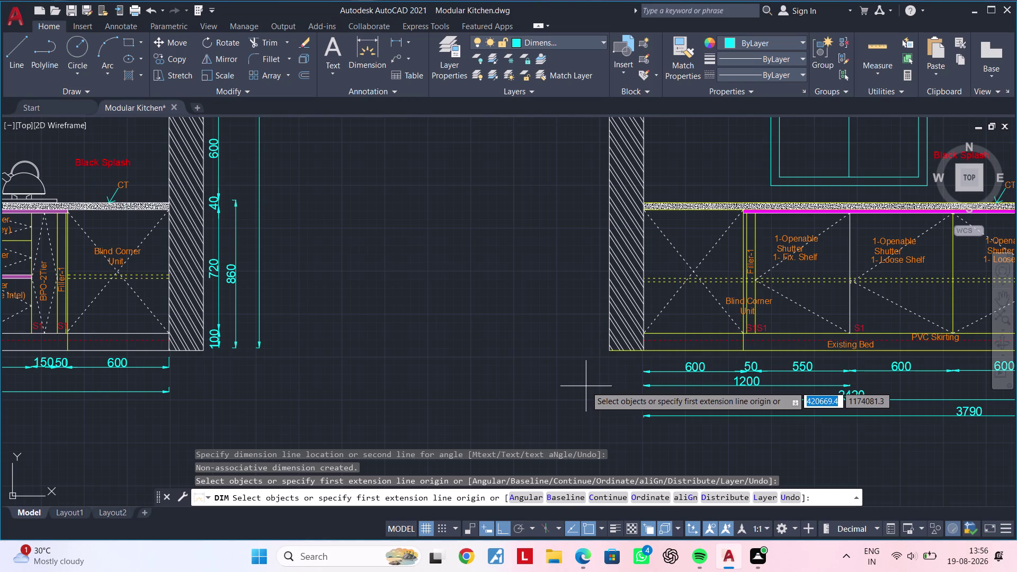
scroll(down, 3)
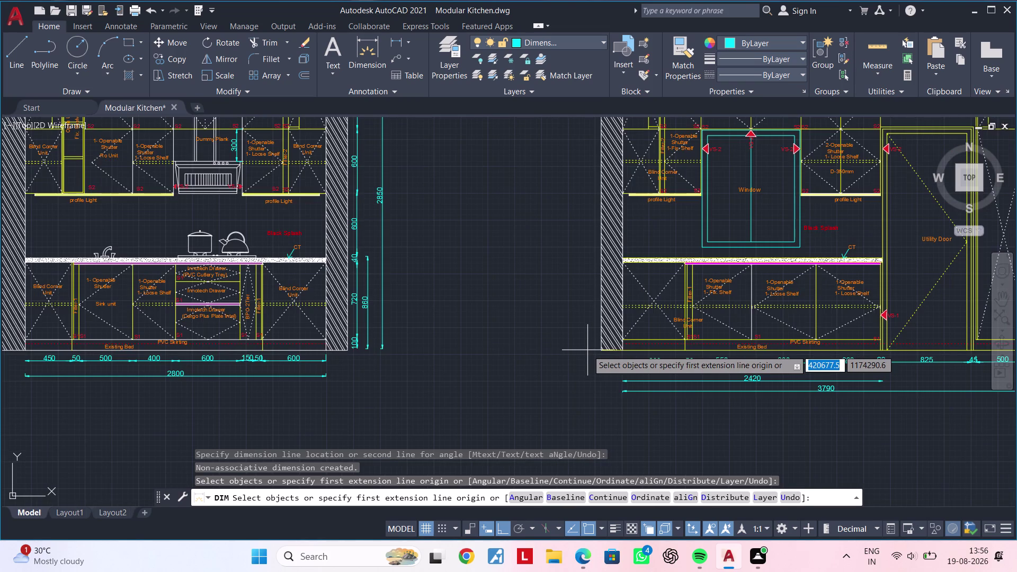
scroll(up, 3)
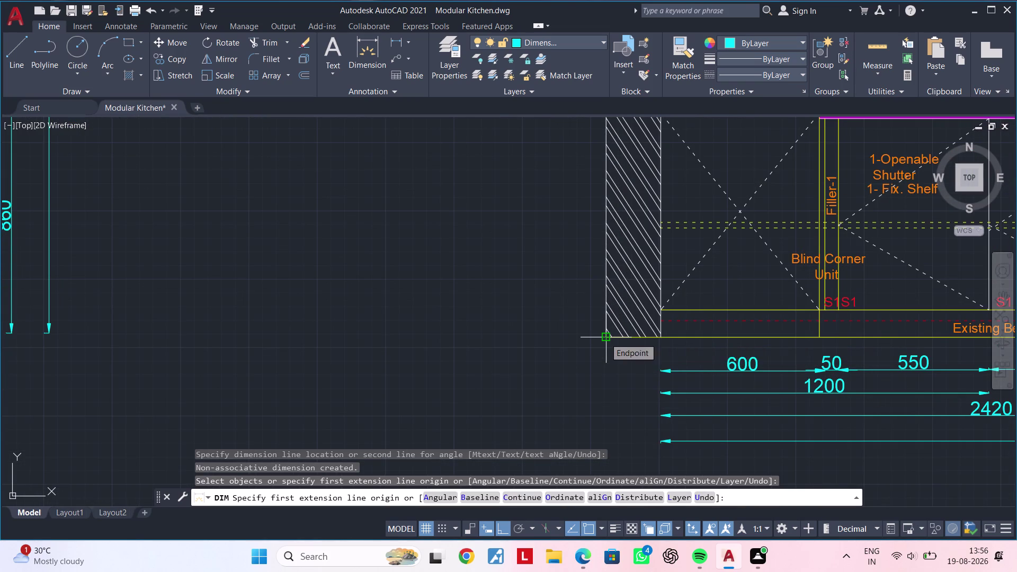
Dimension the 100 skirting height from the wall's bottom corner, placed left of the wall.
click(604, 338)
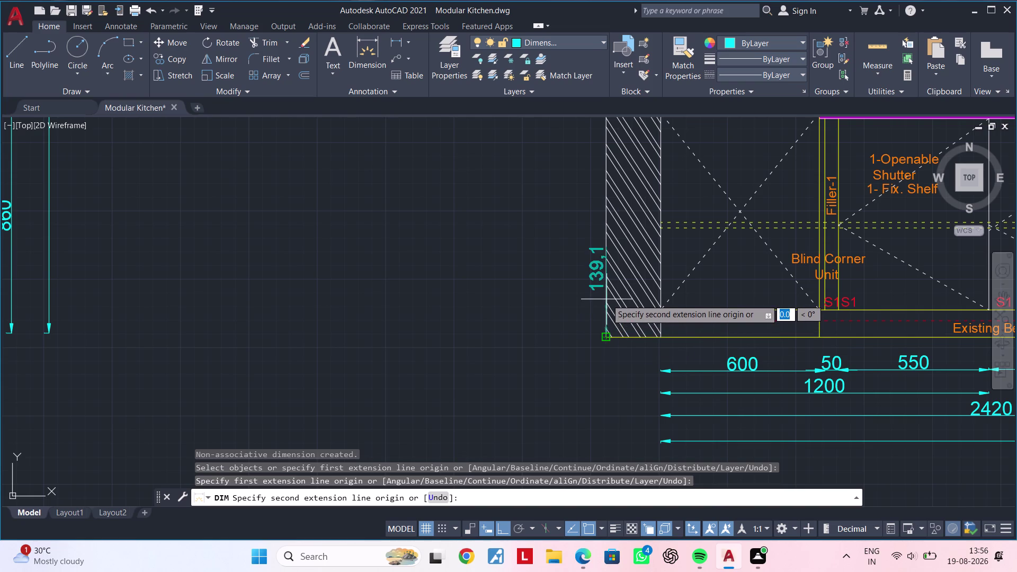
text(100)
key(Return)
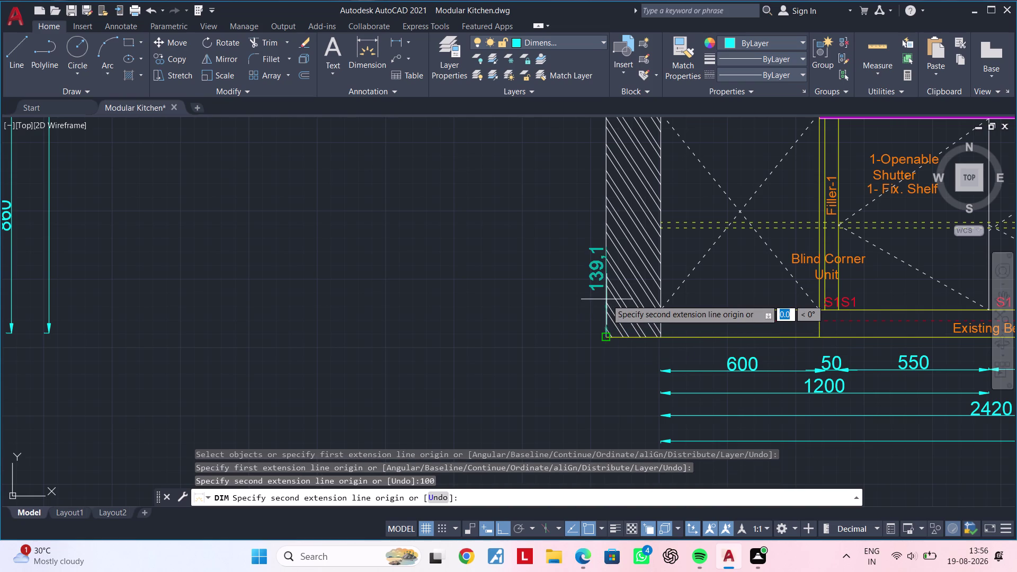
key(Escape)
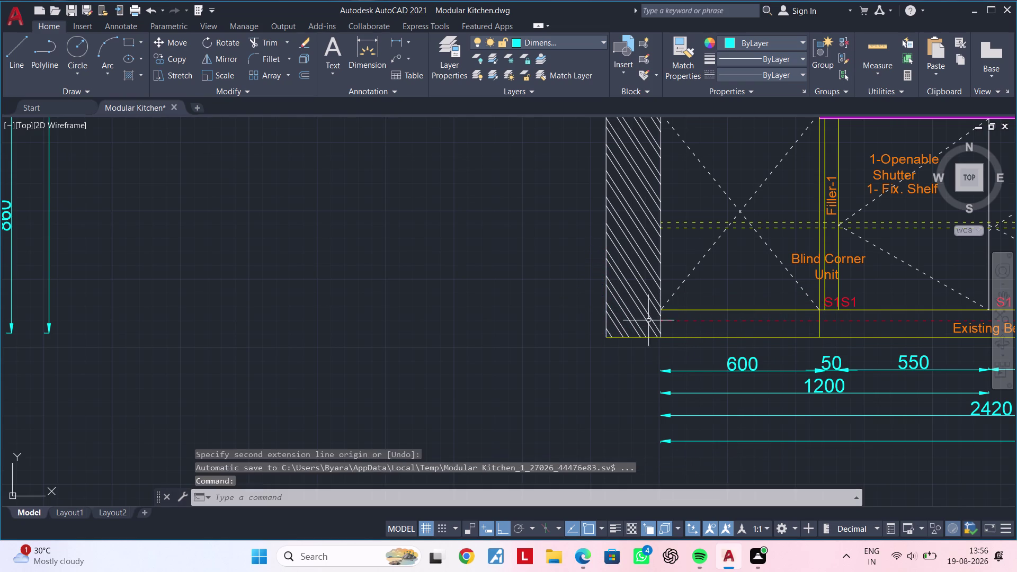
key(Escape)
key(space)
click(661, 337)
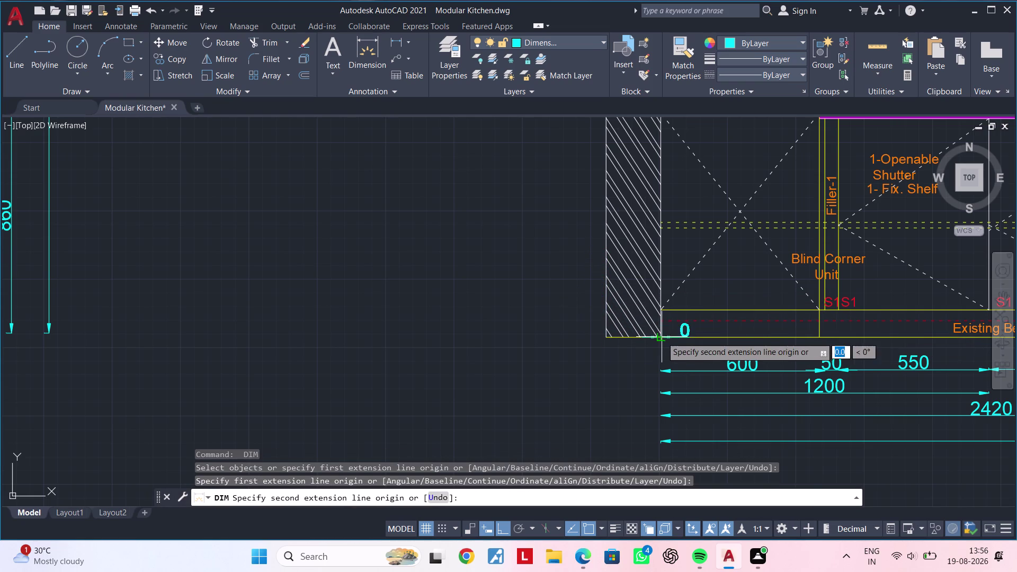
click(659, 306)
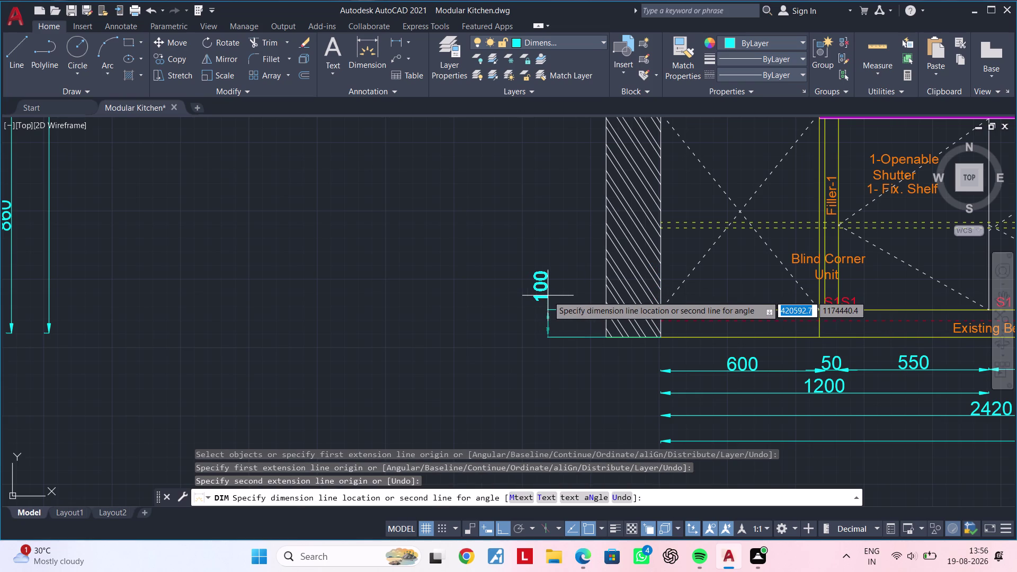
click(548, 296)
key(Escape)
key(Escape)
Shorten the 100 dimension's extension lines away from the wall using grips.
click(595, 336)
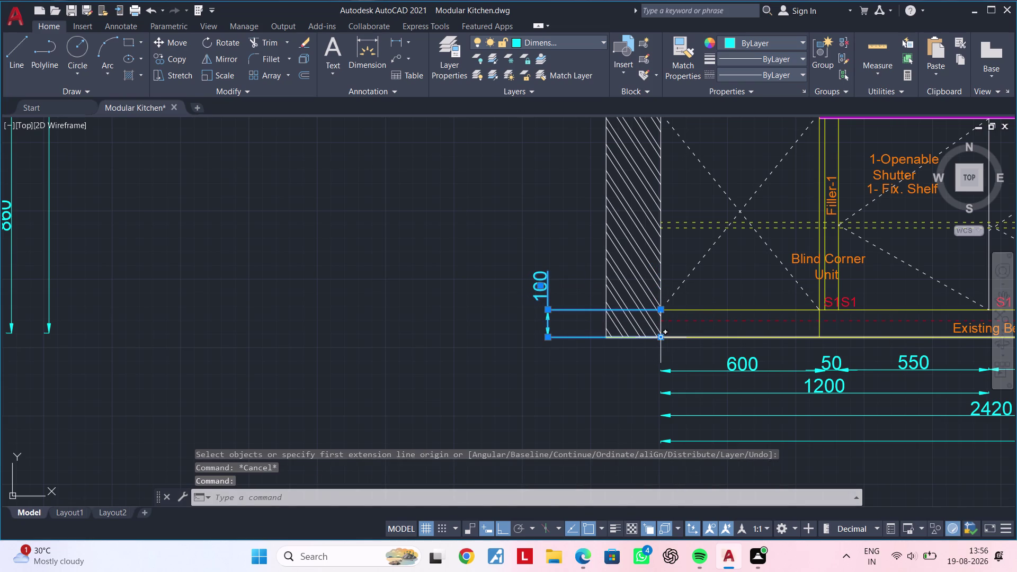
click(659, 339)
click(564, 336)
click(662, 310)
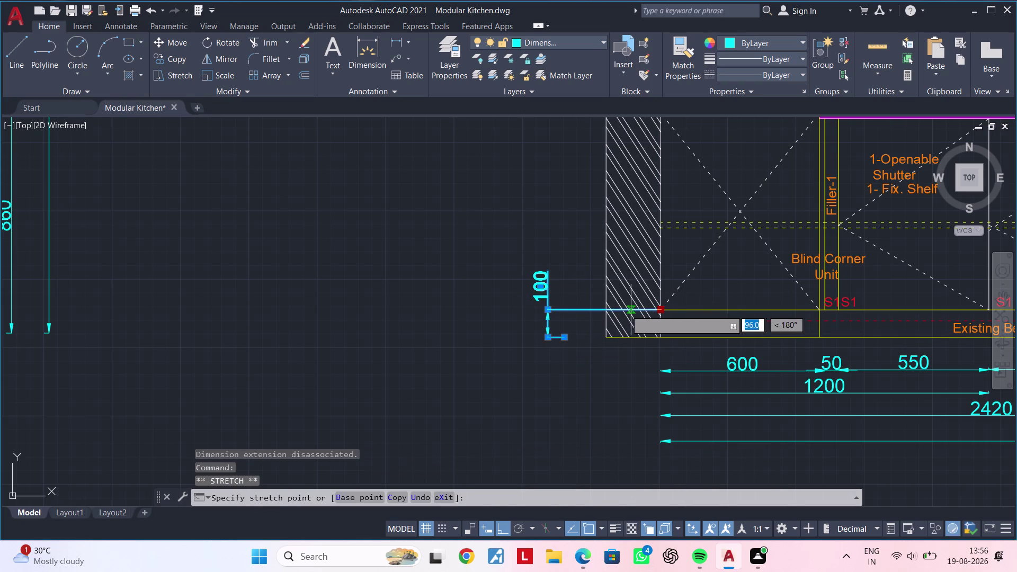
click(569, 310)
key(Escape)
key(Escape)
Pan and zoom around the 100 dimension, then cancel the pending command.
middle_drag(567, 284, 556, 297)
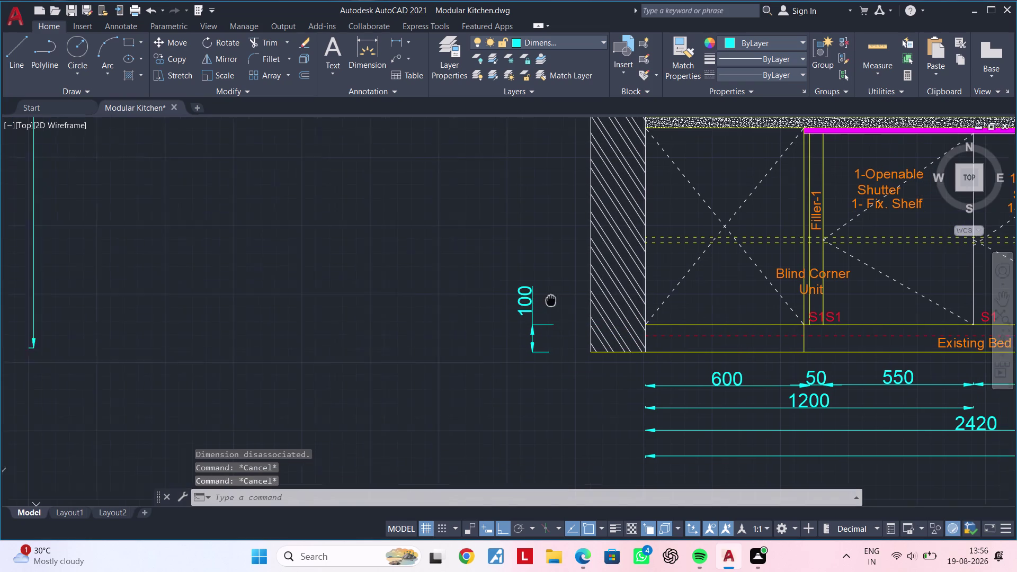
middle_drag(556, 297, 539, 306)
key(space)
key(Escape)
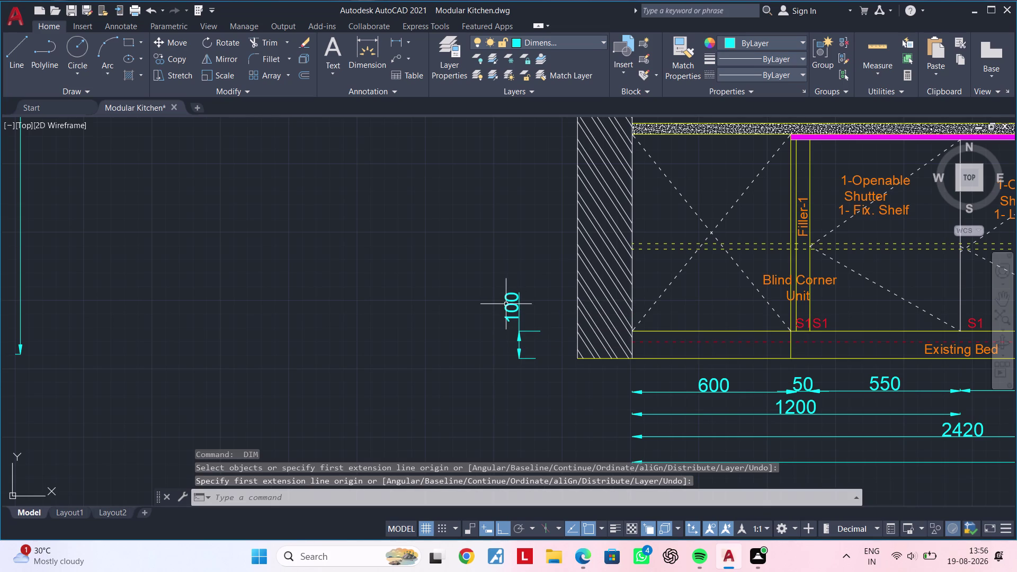
click(510, 304)
scroll(up, 3)
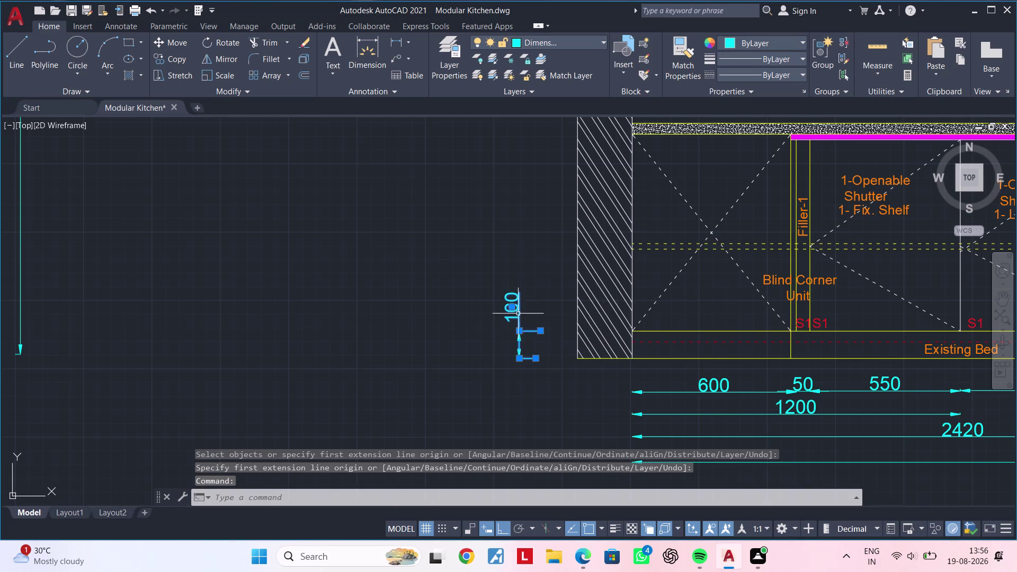
scroll(up, 3)
click(500, 290)
middle_drag(536, 368, 532, 290)
click(520, 364)
key(Escape)
scroll(down, 3)
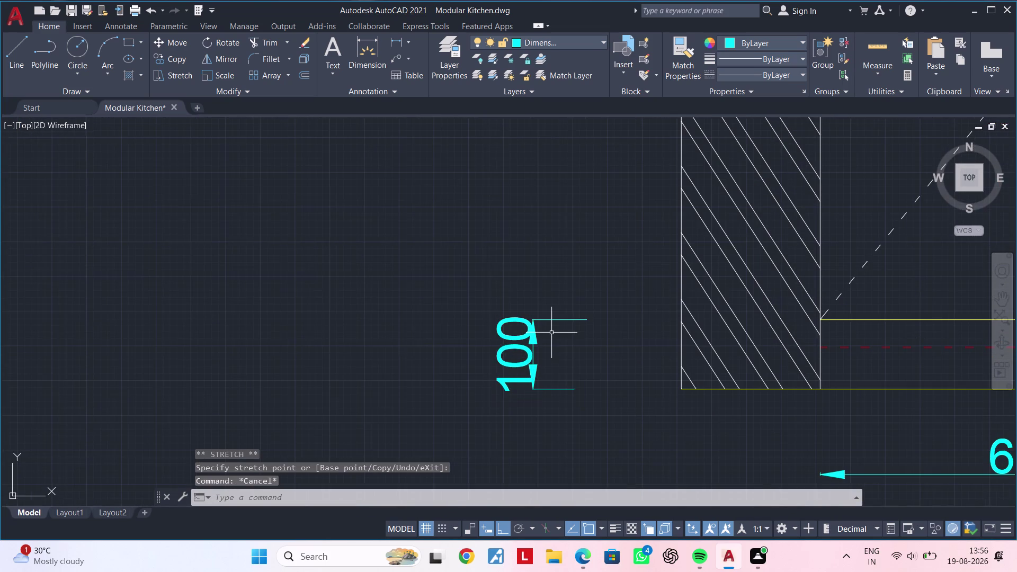
Dimension a 720 vertical height from the top of the 100 dimension.
middle_drag(555, 326, 565, 314)
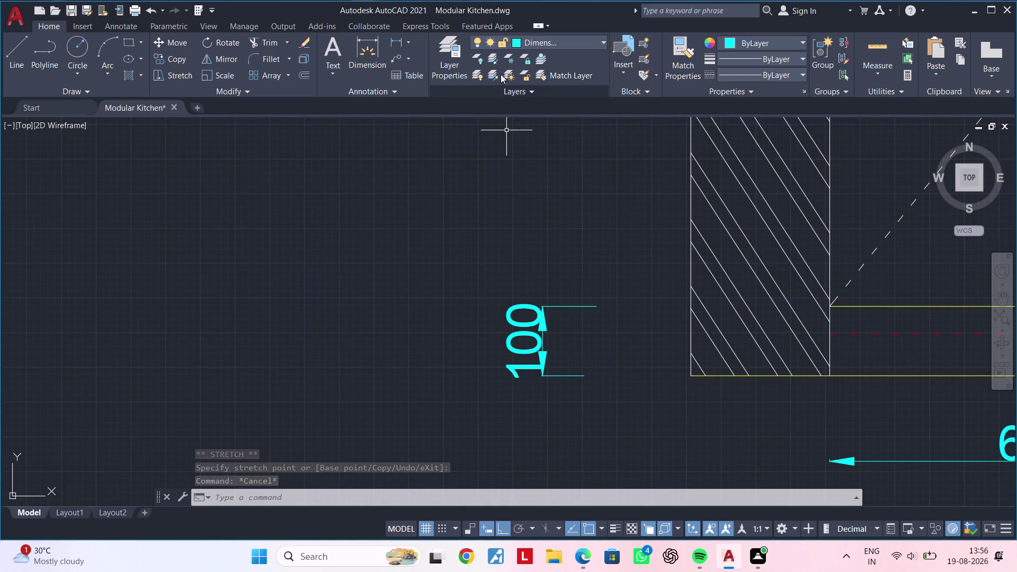
click(380, 49)
scroll(up, 3)
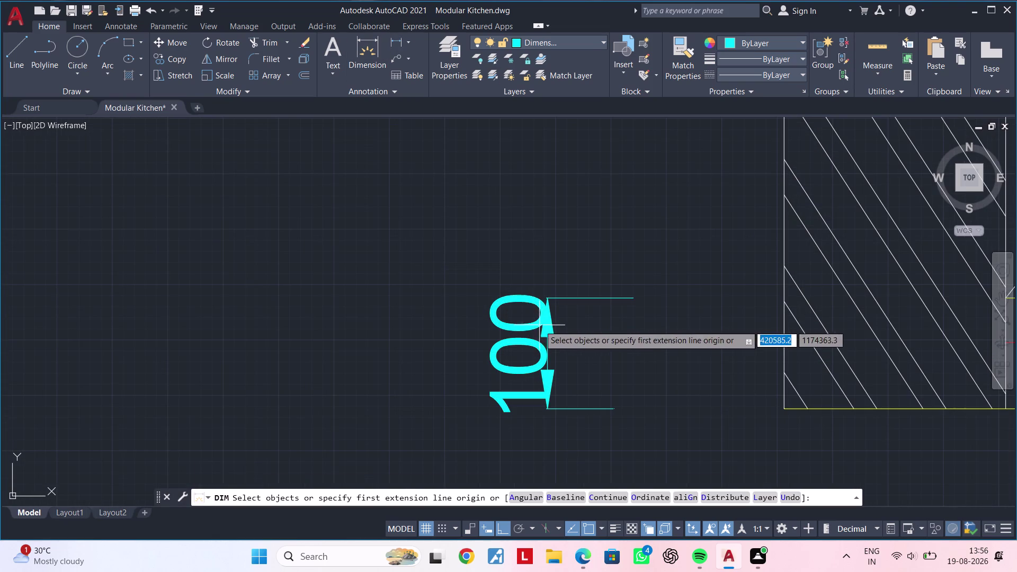
click(549, 338)
scroll(down, 3)
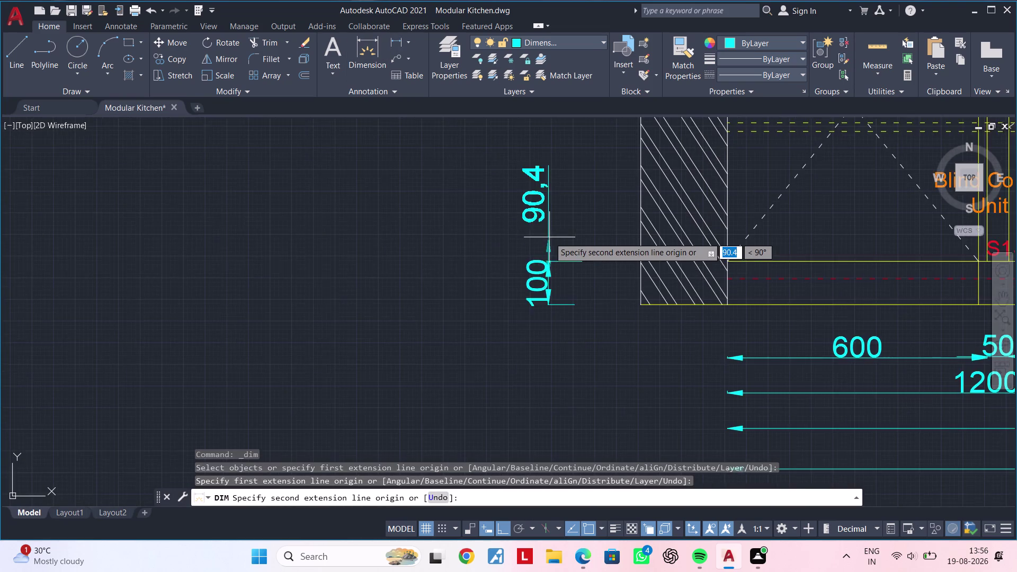
middle_drag(549, 242, 549, 306)
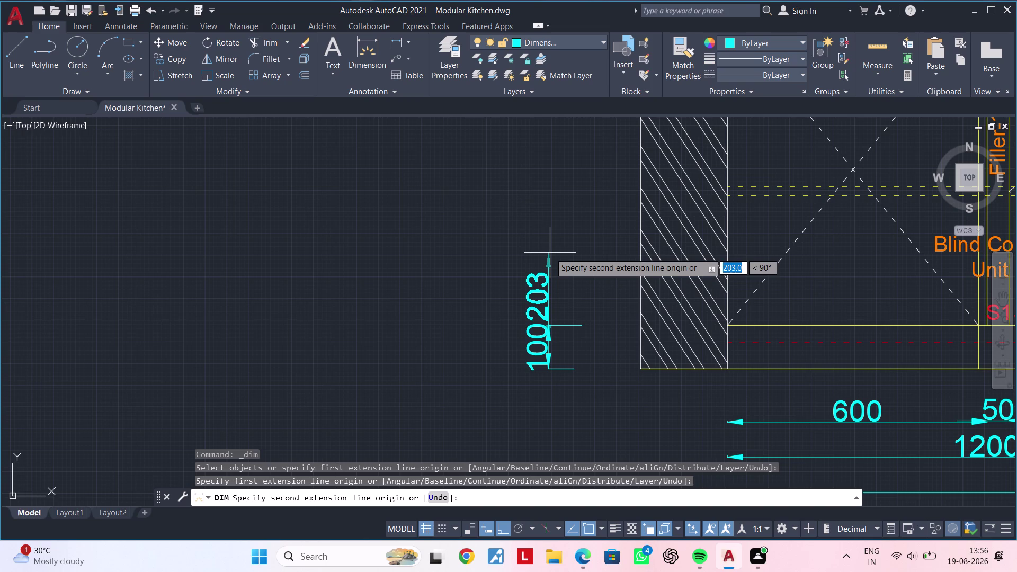
text(720)
key(Return)
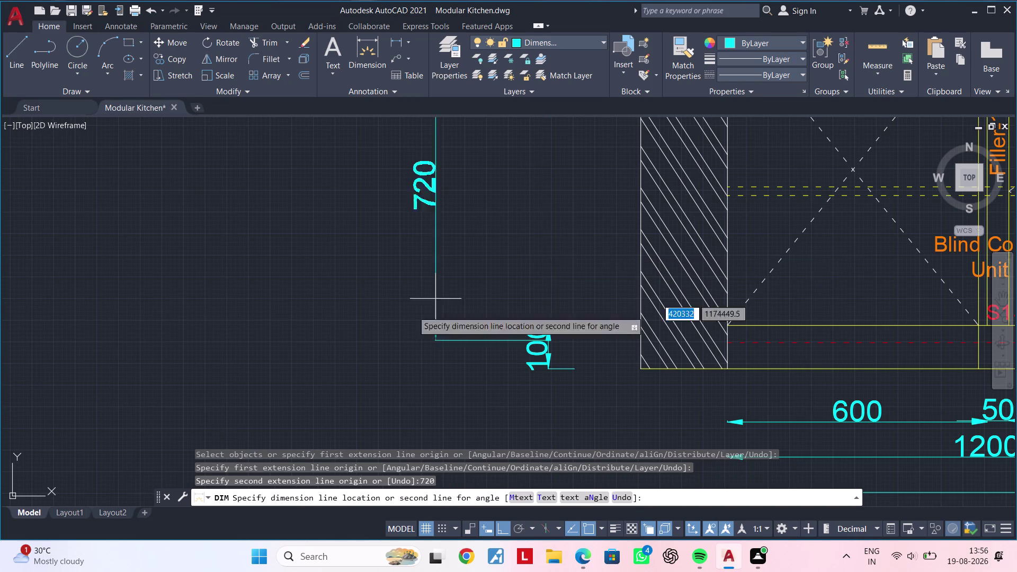
click(547, 339)
scroll(down, 3)
middle_drag(577, 285, 527, 477)
Add a 40 vertical dimension in line along the wall.
key(space)
key(space)
click(508, 315)
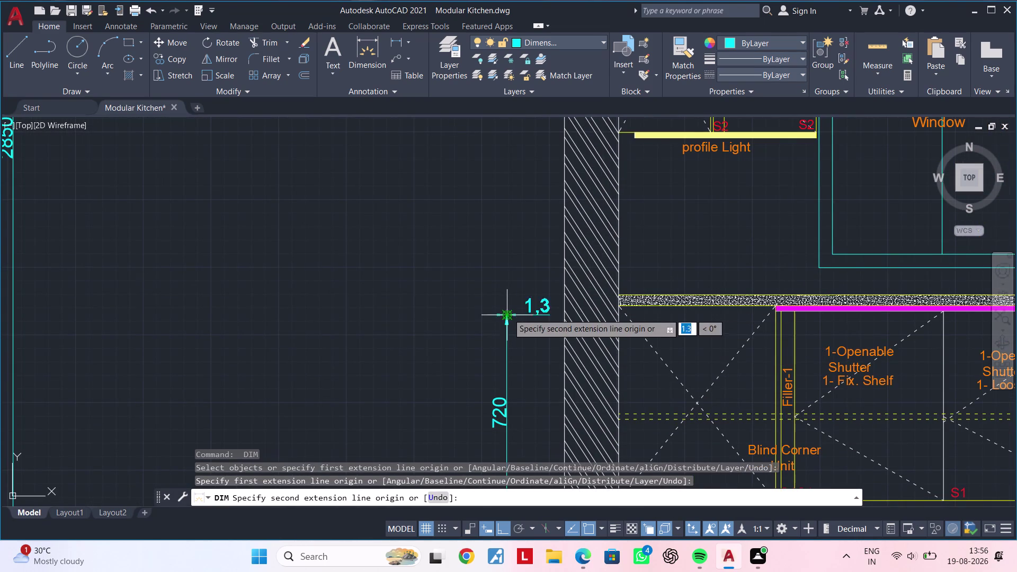
text(40)
key(Return)
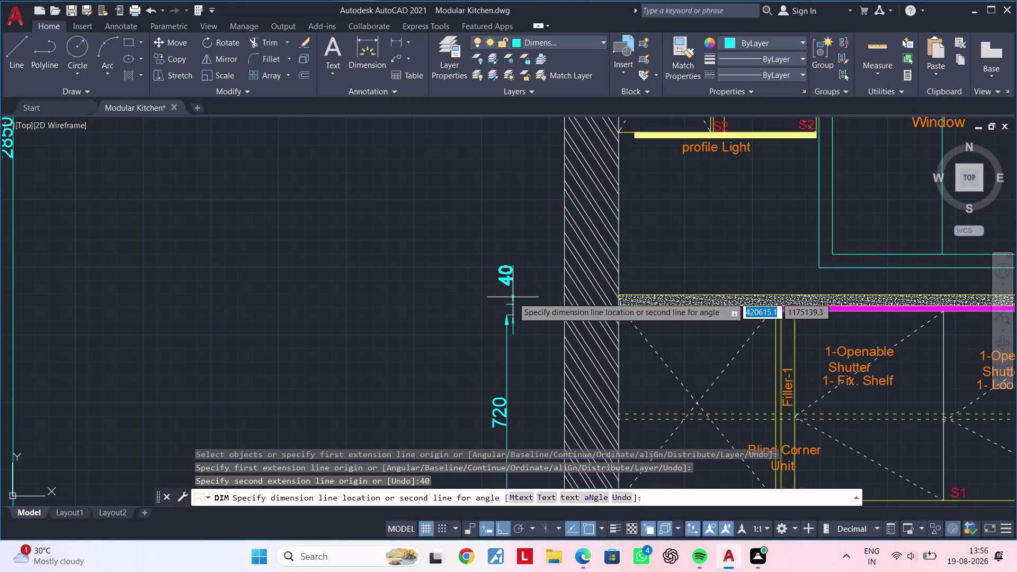
scroll(up, 3)
click(486, 311)
key(space)
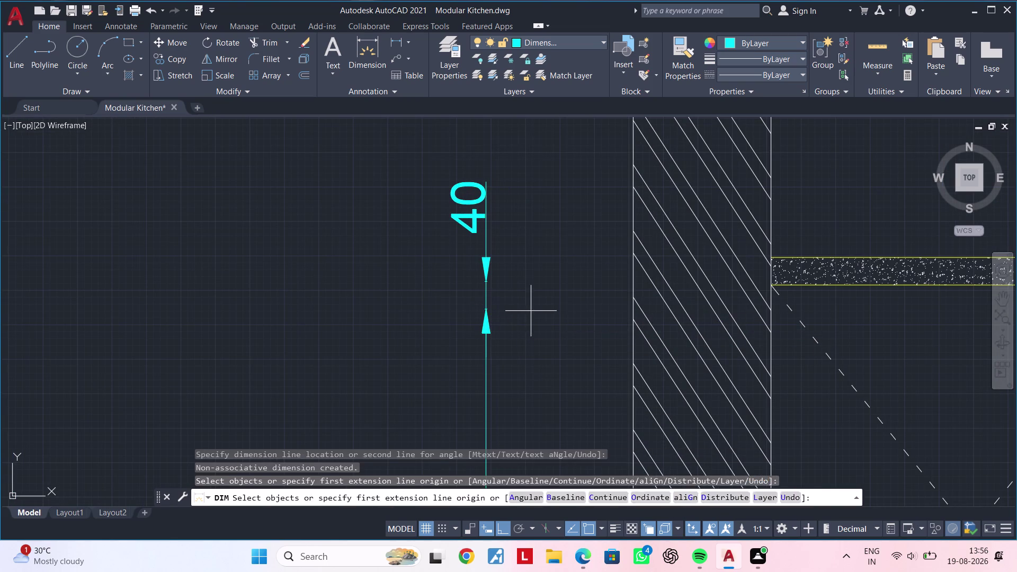
Stack a 600 vertical dimension on top of the 40 dimension.
key(space)
click(485, 284)
scroll(down, 3)
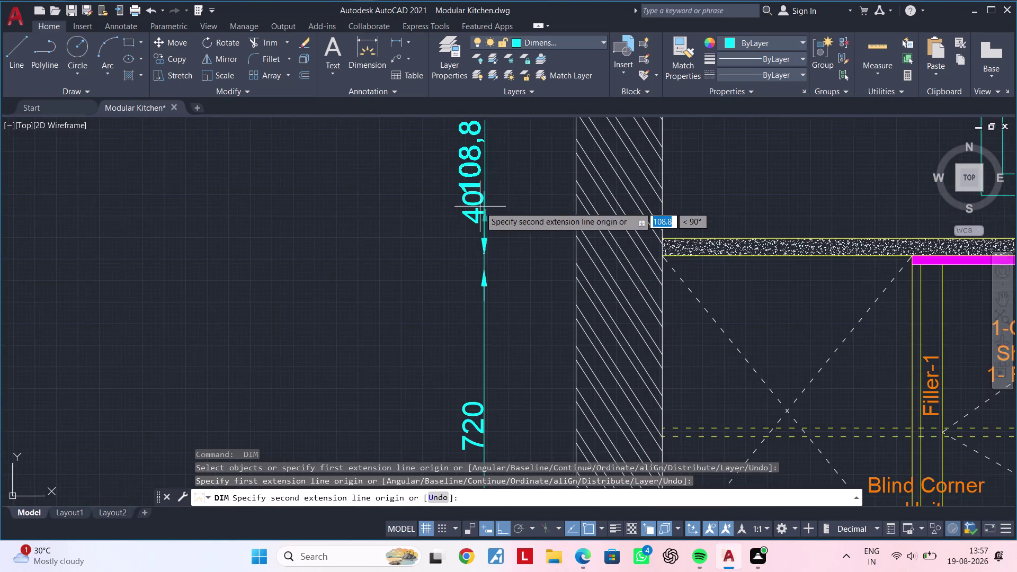
middle_drag(480, 206, 479, 314)
text(60)
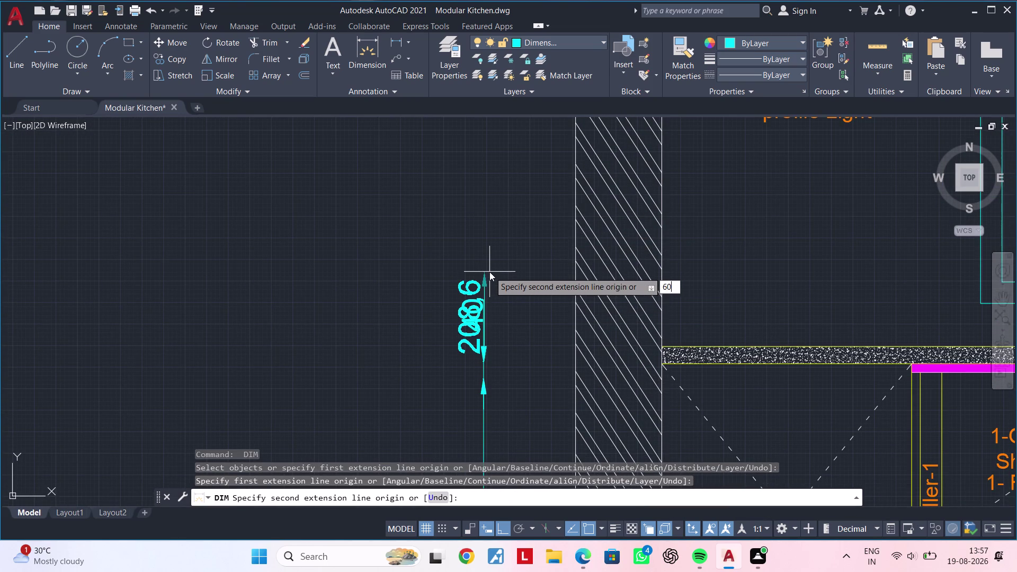
text(0)
key(Return)
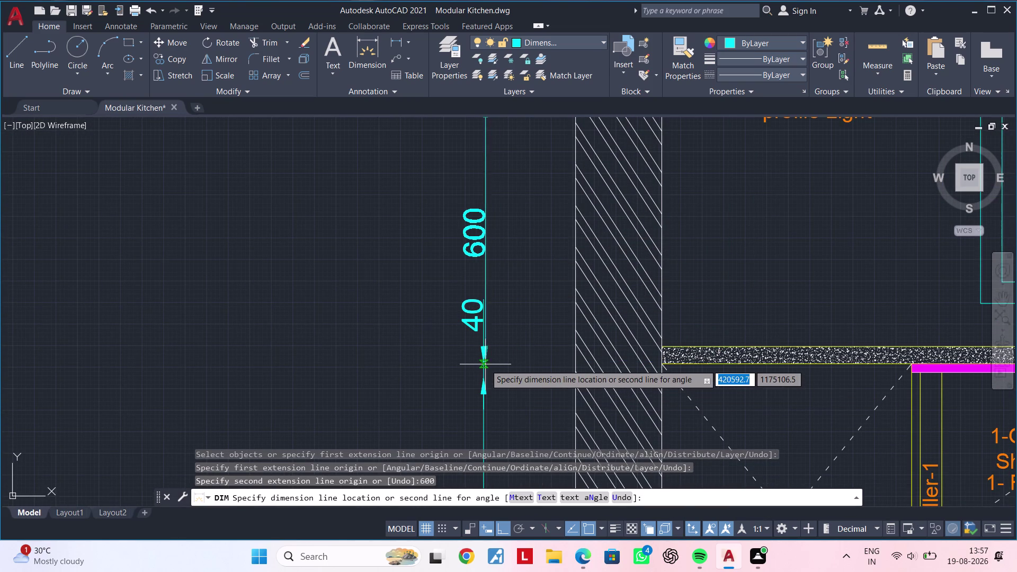
click(485, 364)
scroll(down, 3)
middle_drag(518, 307, 512, 398)
Stack a second 600 vertical dimension above the first 600.
key(space)
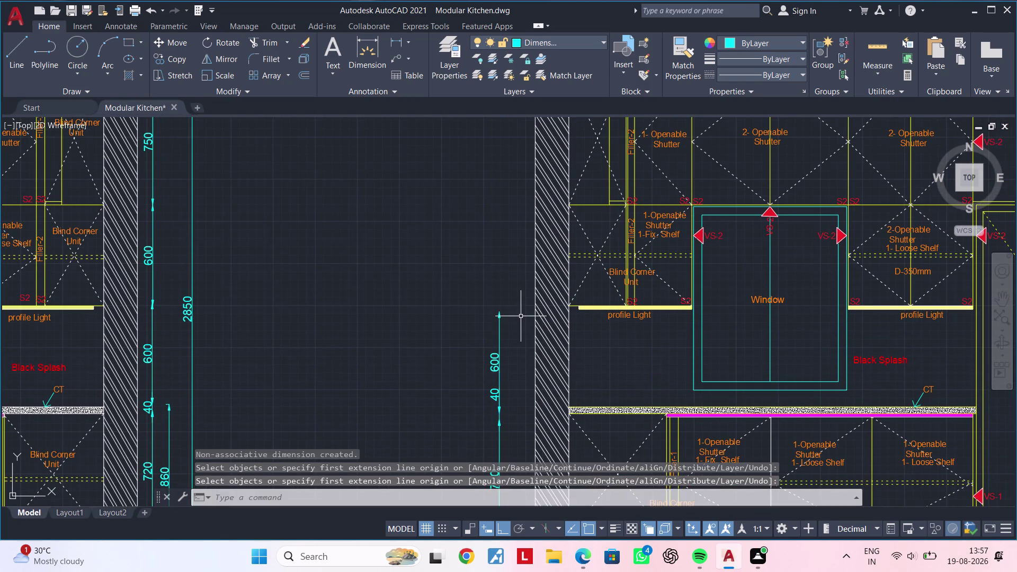
key(space)
click(501, 312)
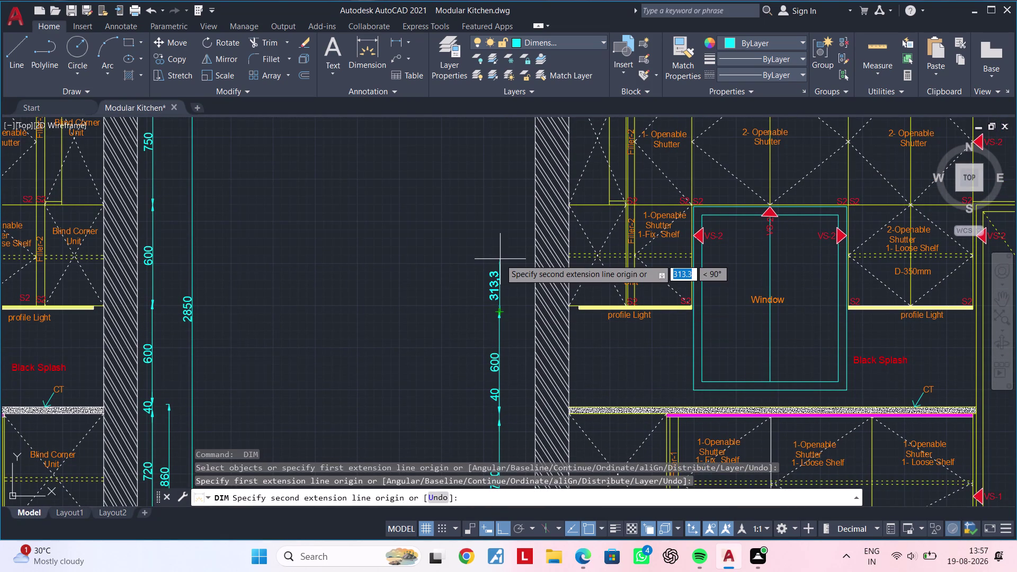
text(600)
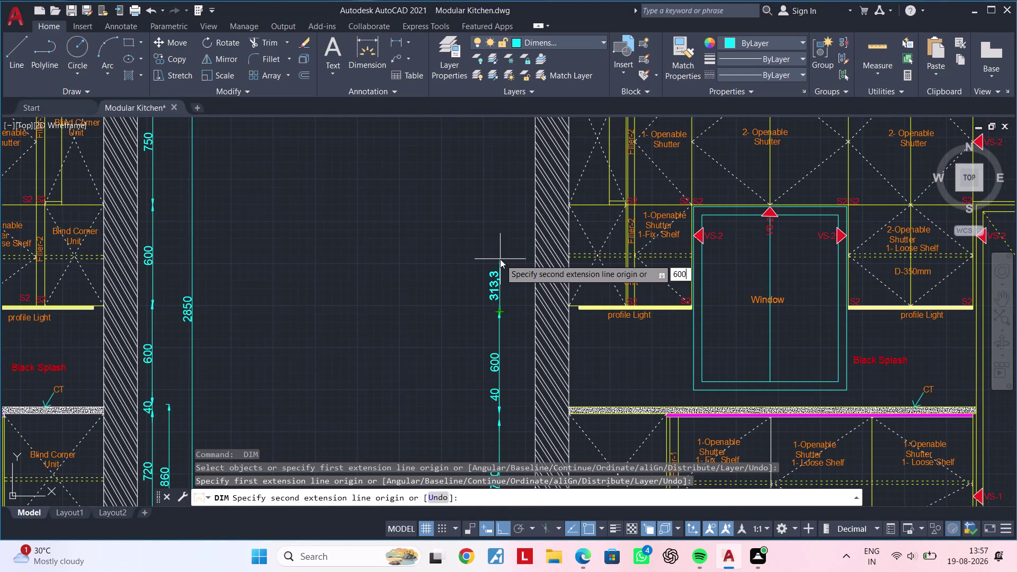
key(Return)
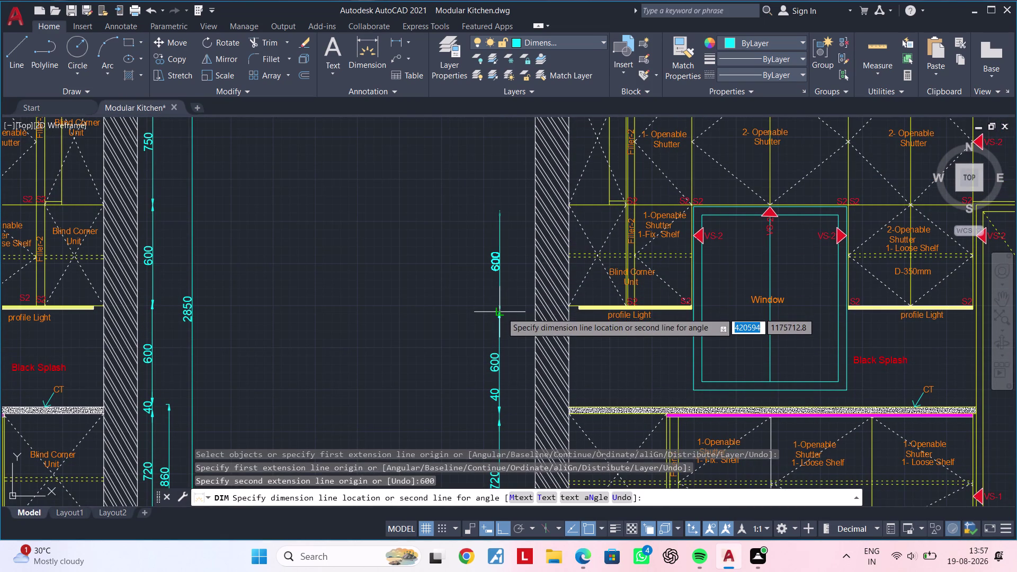
click(500, 313)
scroll(down, 3)
scroll(up, 3)
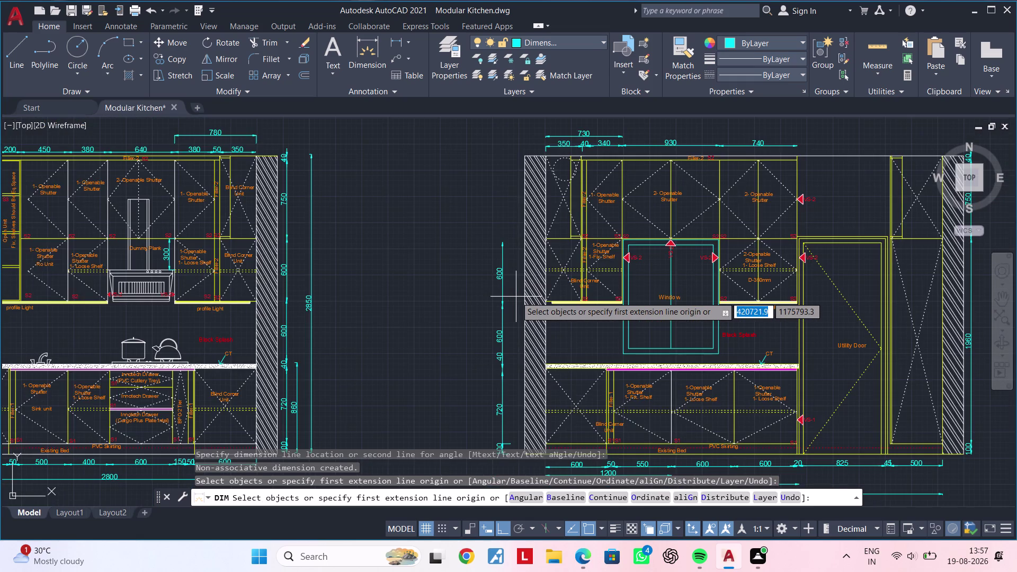
Pan toward the second elevation and cancel the running dimension command.
scroll(down, 3)
middle_drag(515, 297, 557, 259)
scroll(up, 3)
scroll(down, 3)
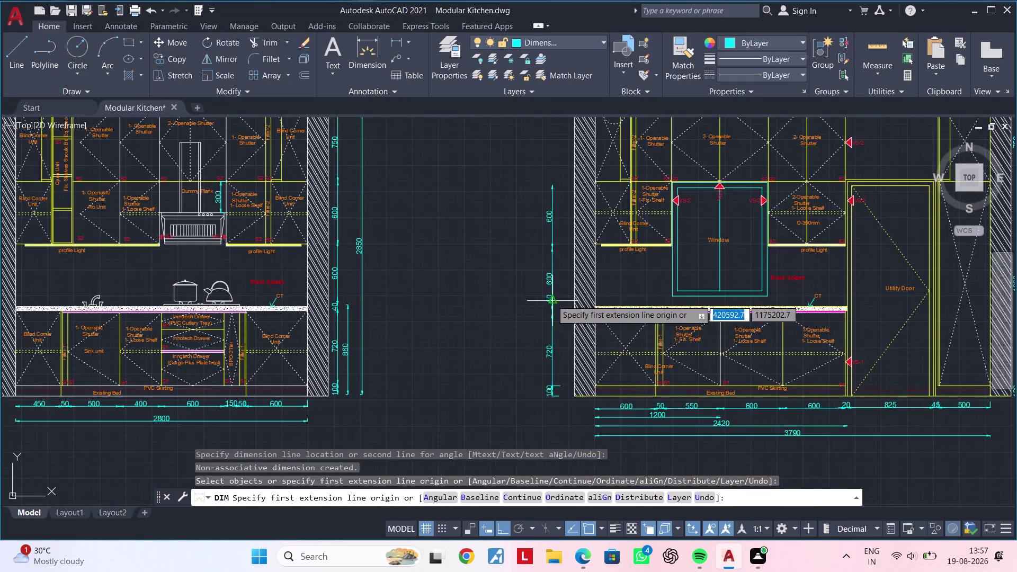
middle_drag(551, 300, 485, 303)
scroll(down, 3)
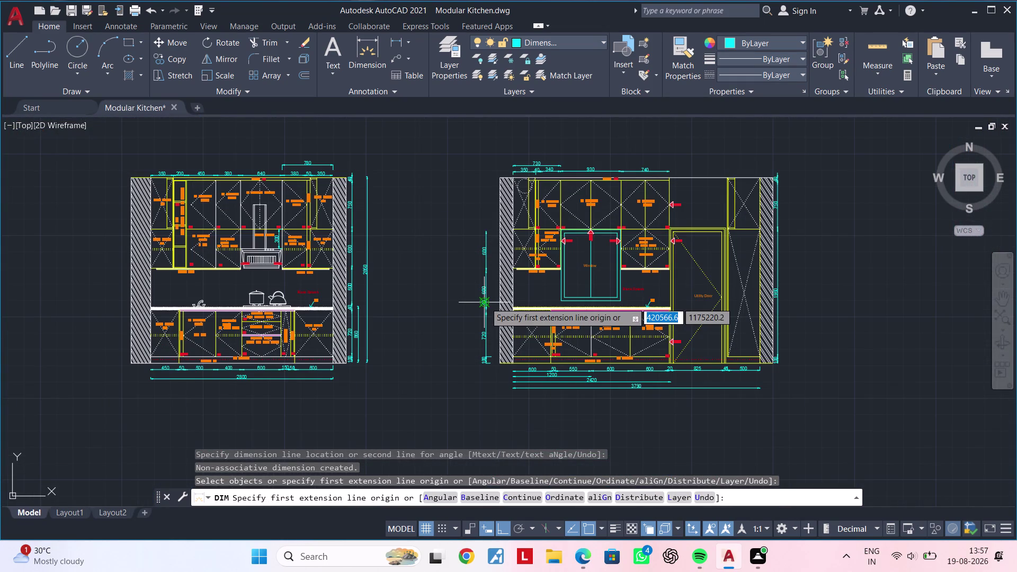
scroll(up, 3)
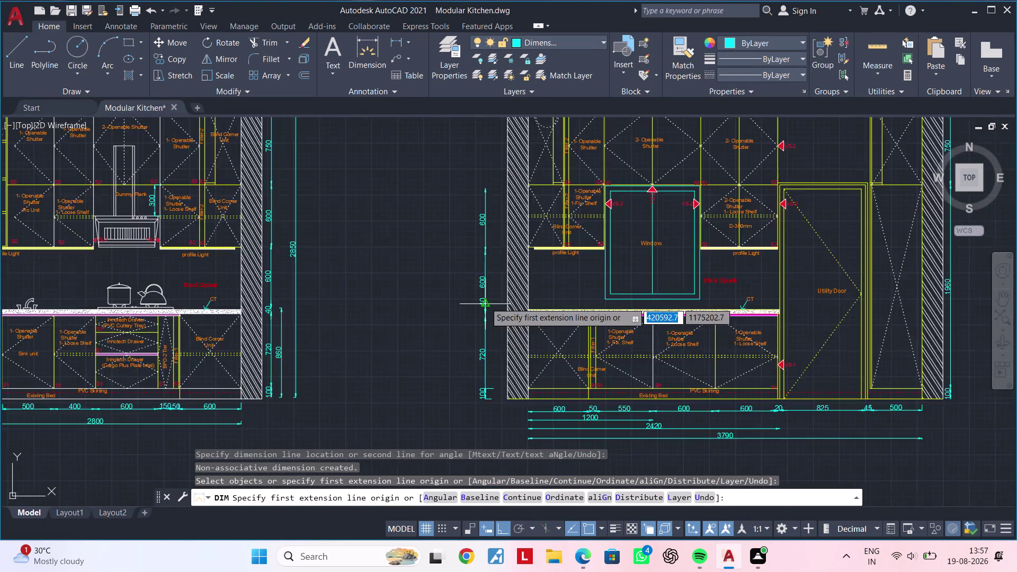
scroll(up, 3)
click(502, 236)
click(427, 291)
key(Escape)
key(Escape)
scroll(down, 3)
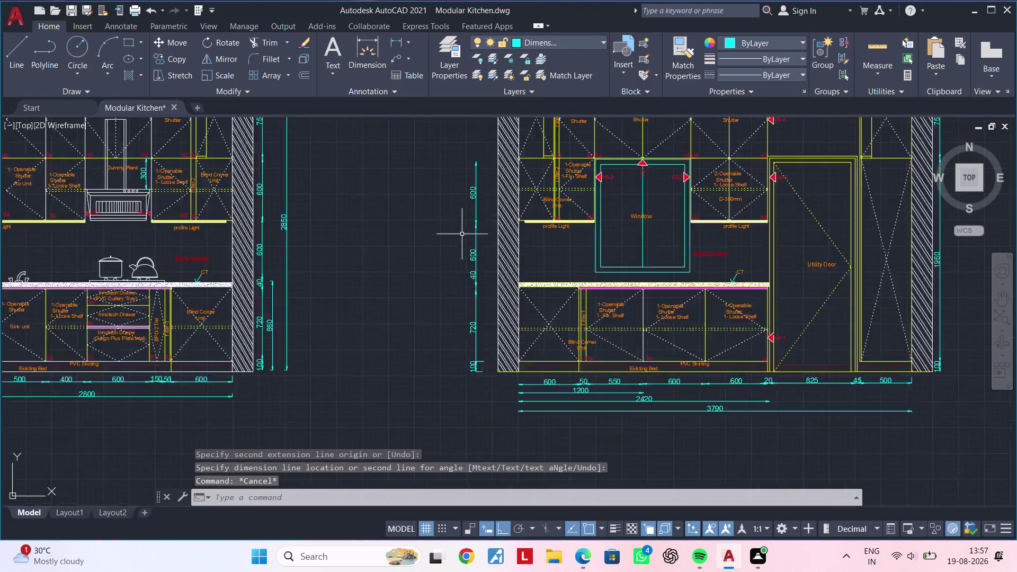
scroll(down, 3)
Window-select the vertical dimension chain left of the second elevation and delete it.
click(454, 170)
click(476, 337)
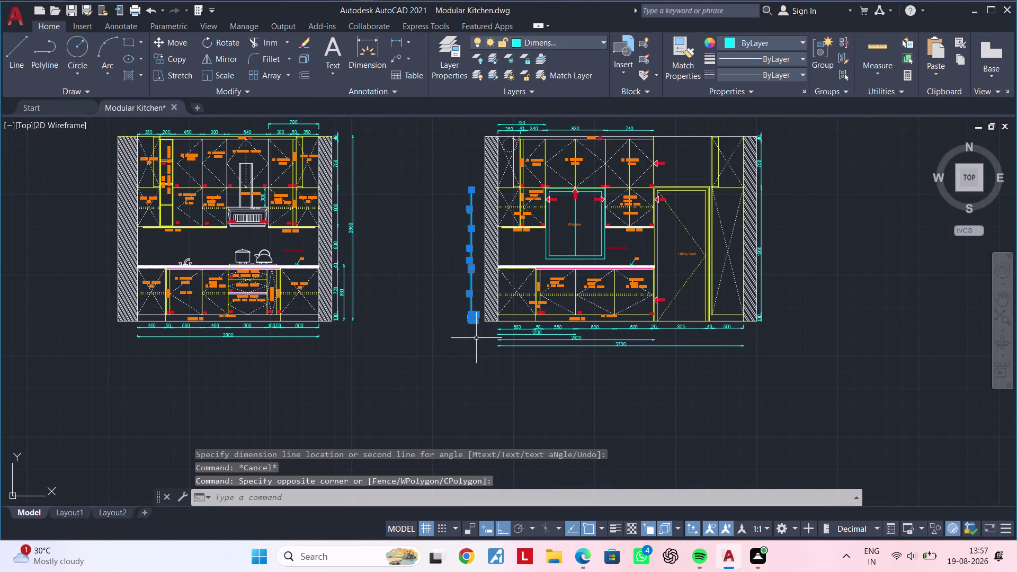
key(Delete)
middle_drag(474, 258, 473, 290)
key(Escape)
key(Escape)
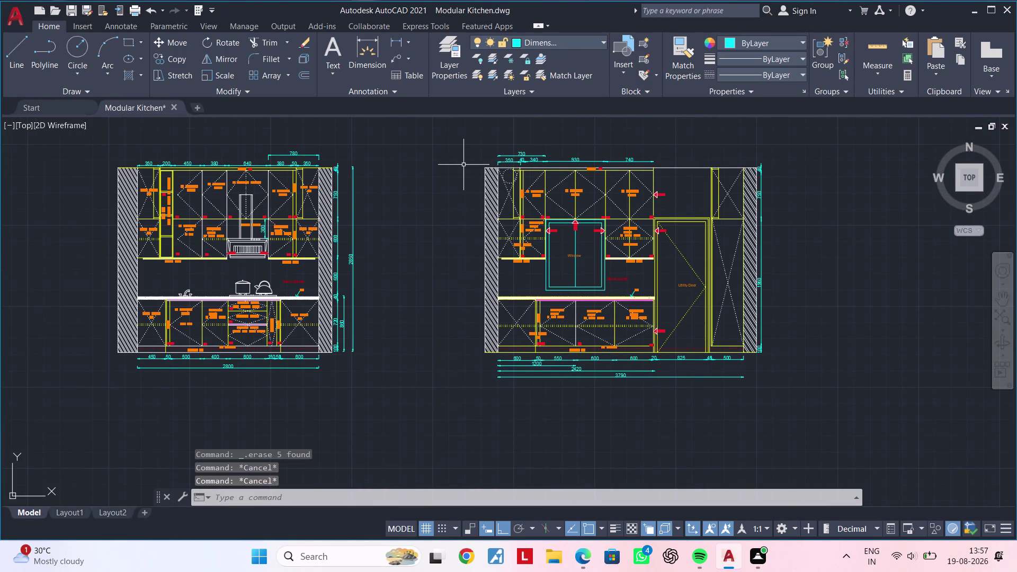
key(Escape)
key(Escape)
key(Escape)
Clear any leftover commands and restart dimensioning.
click(407, 47)
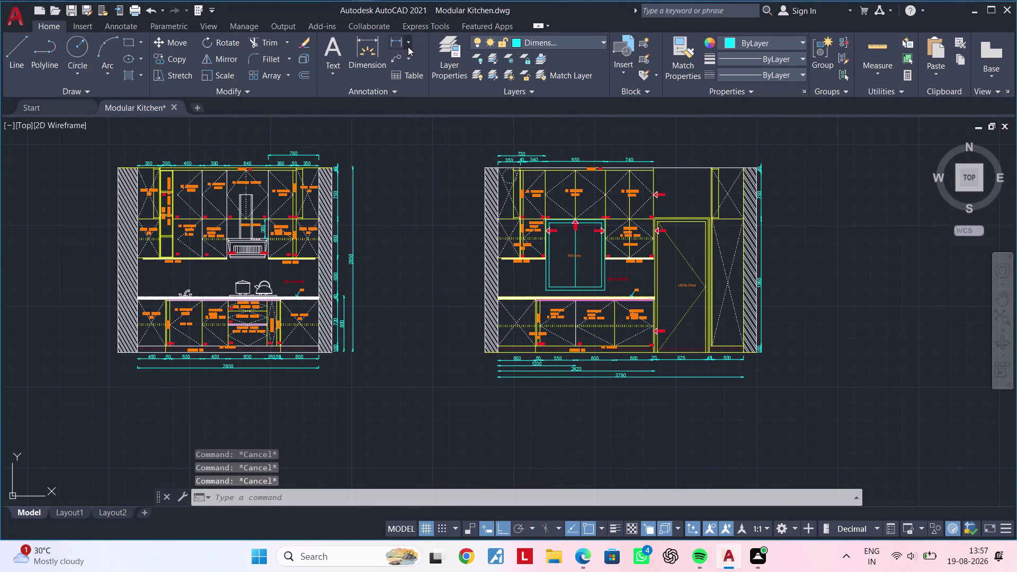
key(Escape)
key(Escape)
key(Escape)
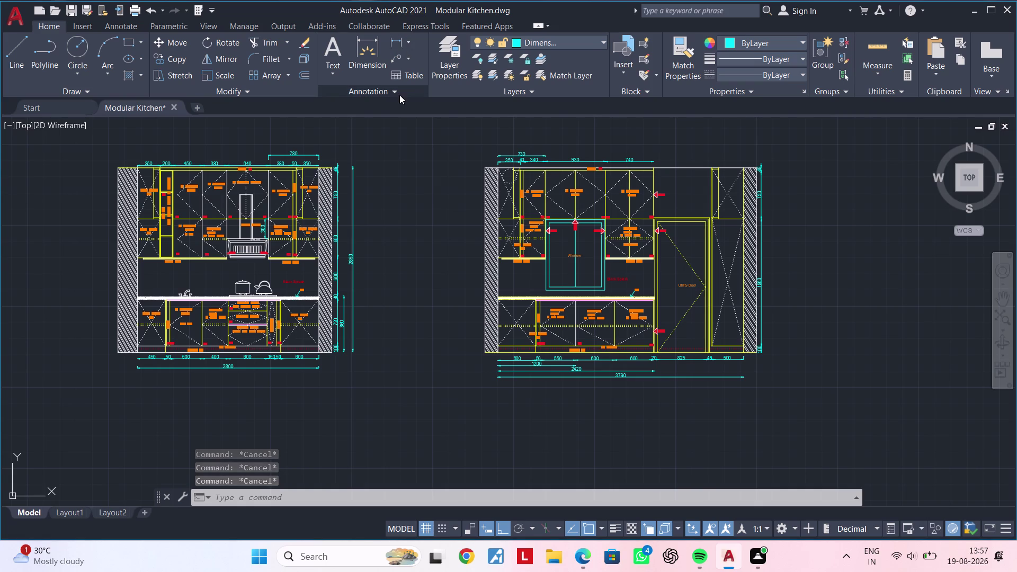
click(365, 44)
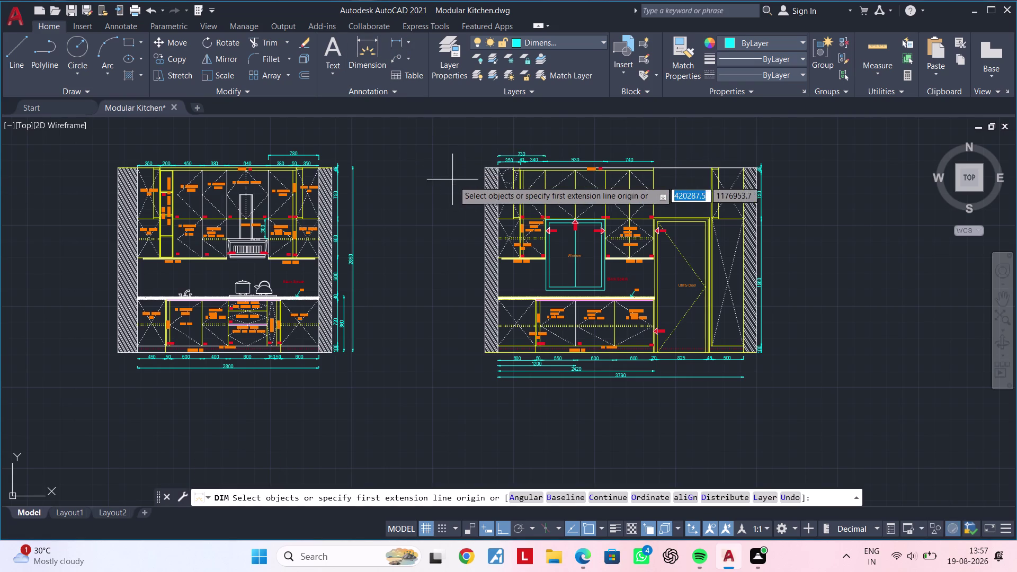
Dimension 40 down from the second elevation's top edge, placed left of it.
scroll(up, 3)
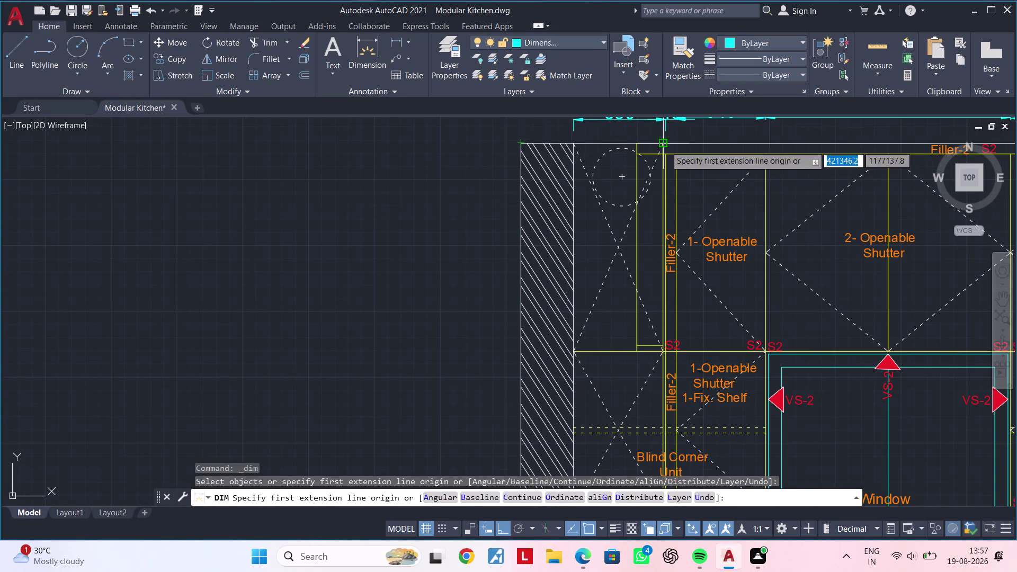
scroll(up, 3)
middle_drag(647, 148, 642, 227)
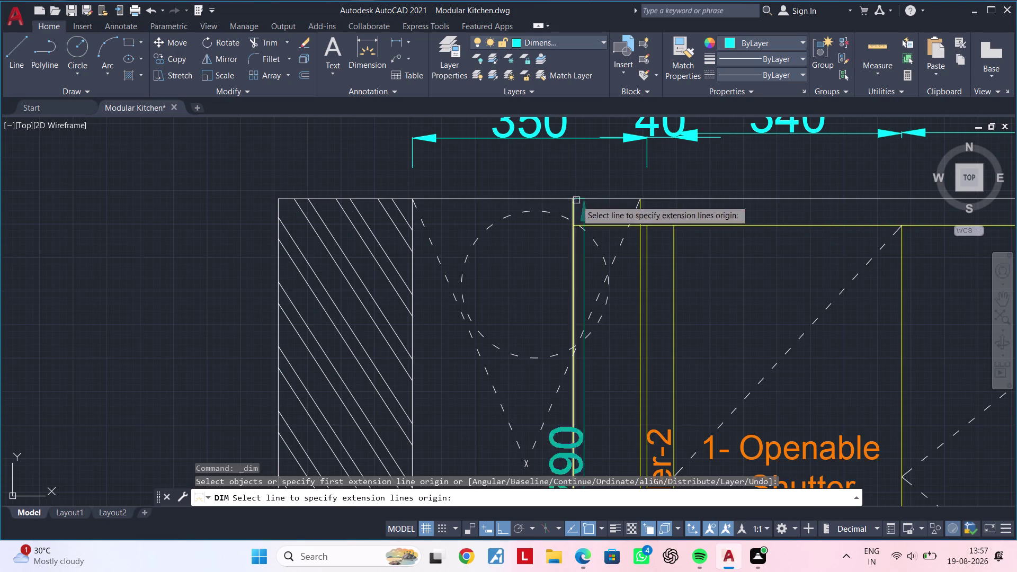
click(575, 200)
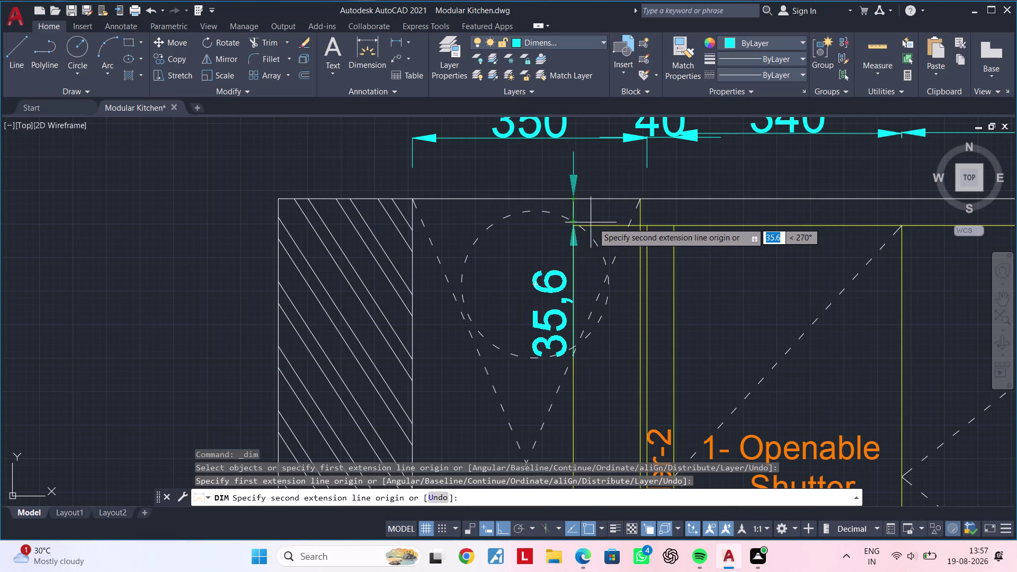
scroll(up, 3)
key(Escape)
key(space)
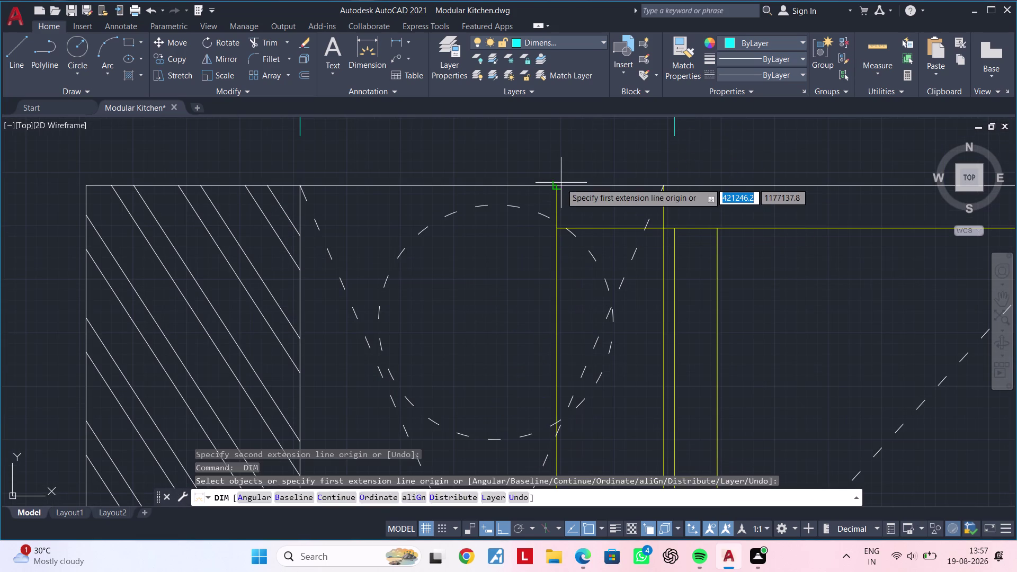
click(557, 183)
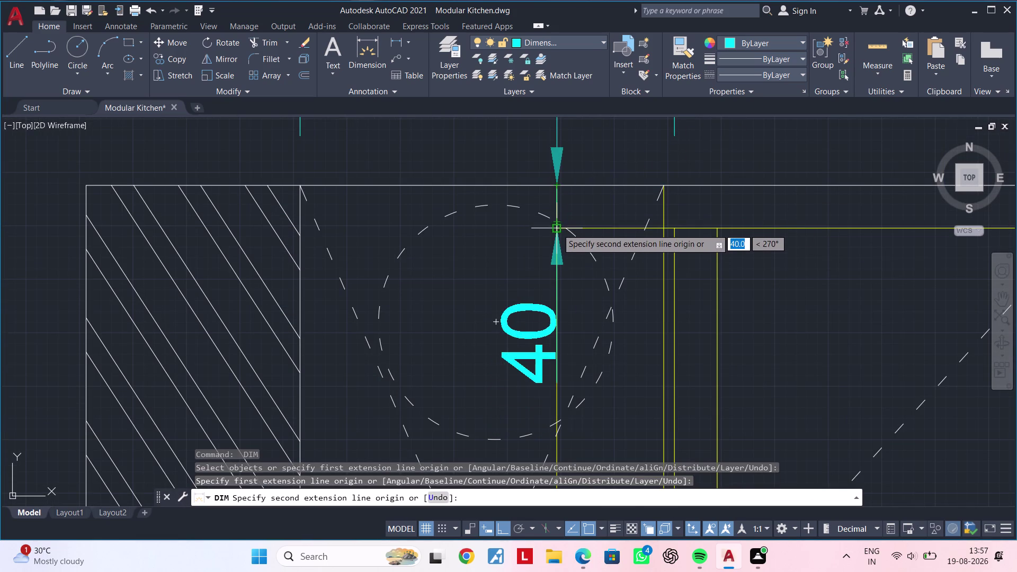
click(557, 230)
scroll(down, 3)
middle_drag(420, 225, 630, 224)
click(465, 238)
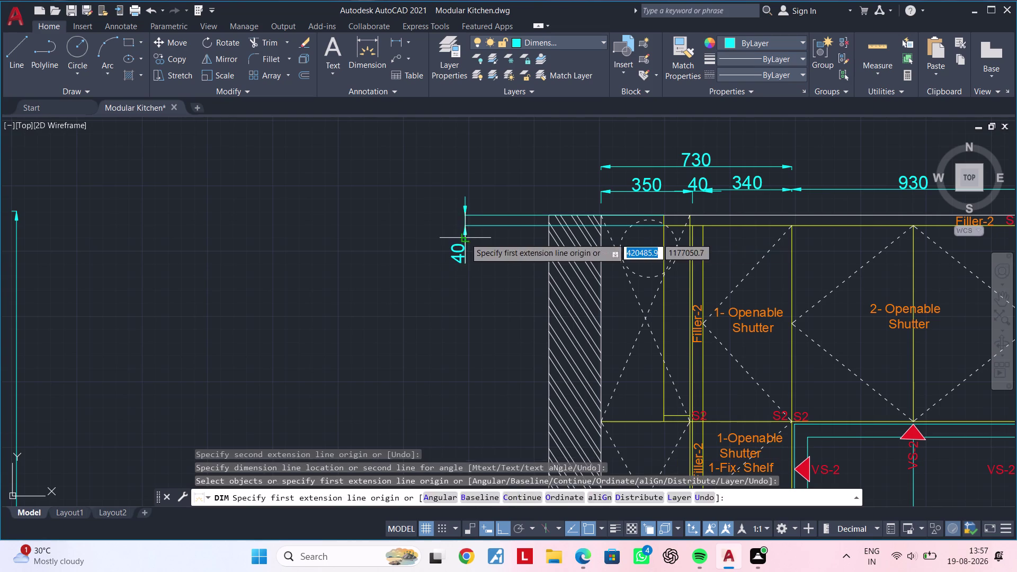
key(Escape)
key(Escape)
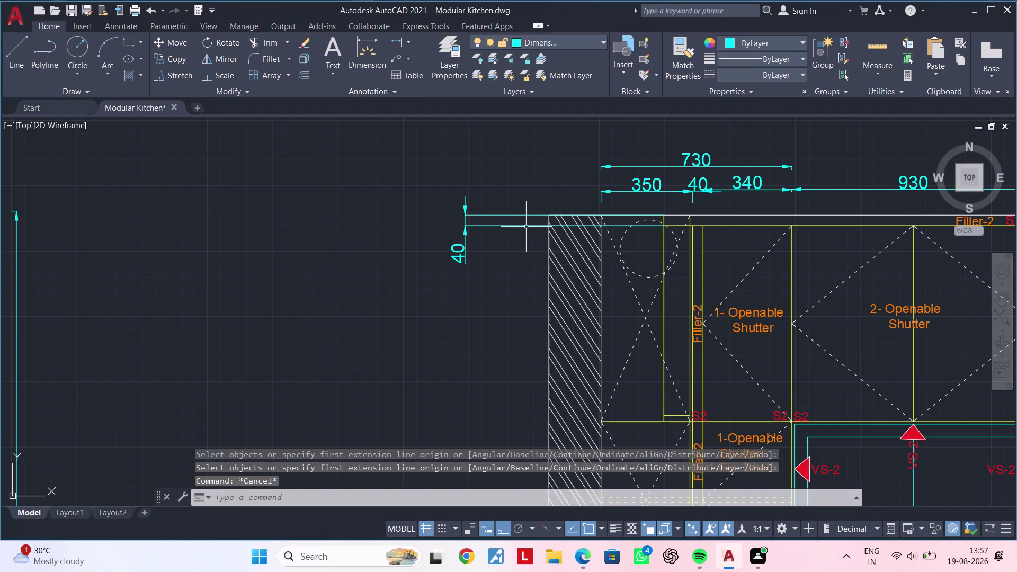
Shorten the new 40 dimension's extension line using its grip.
click(526, 227)
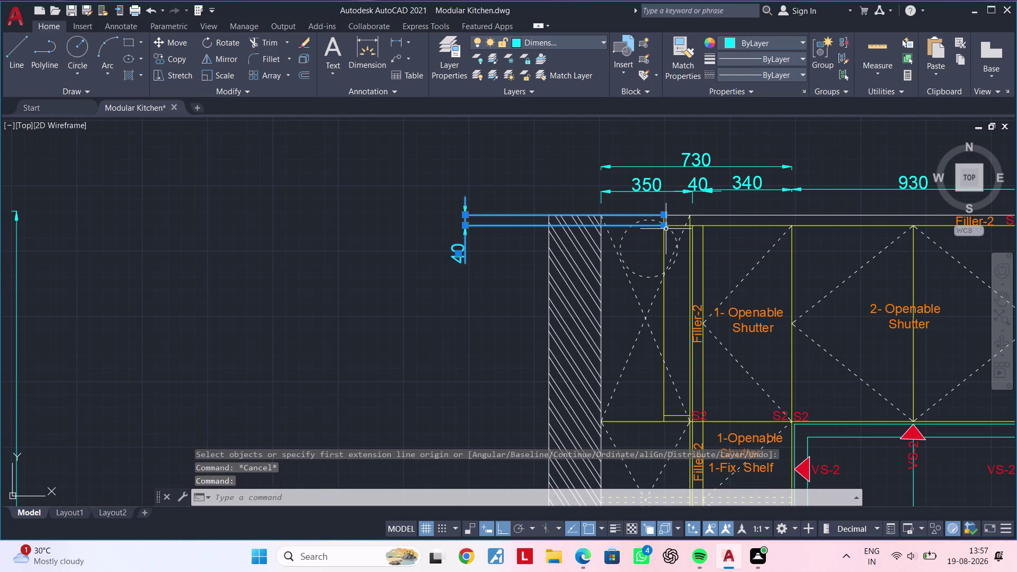
click(665, 226)
click(498, 225)
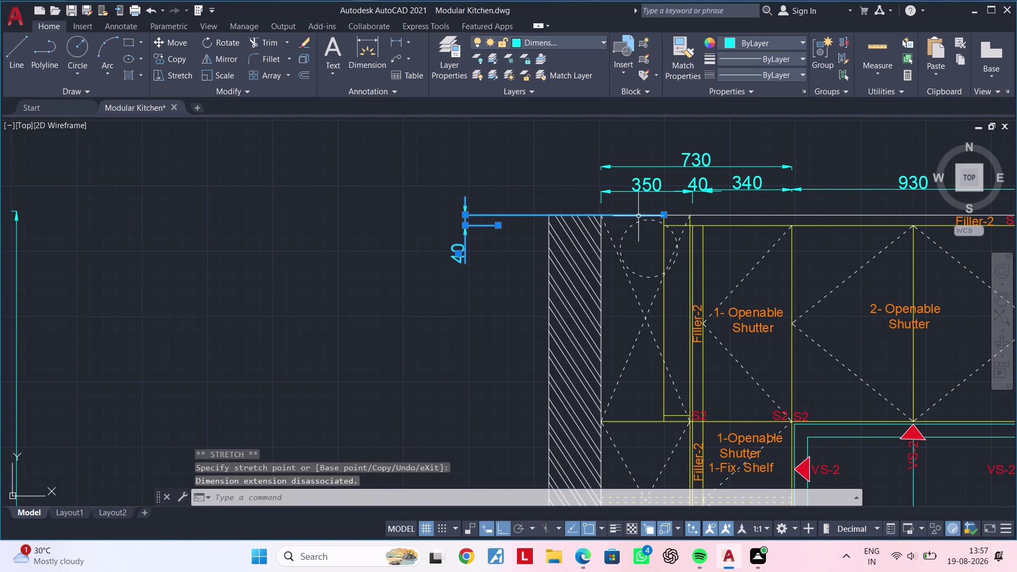
click(665, 215)
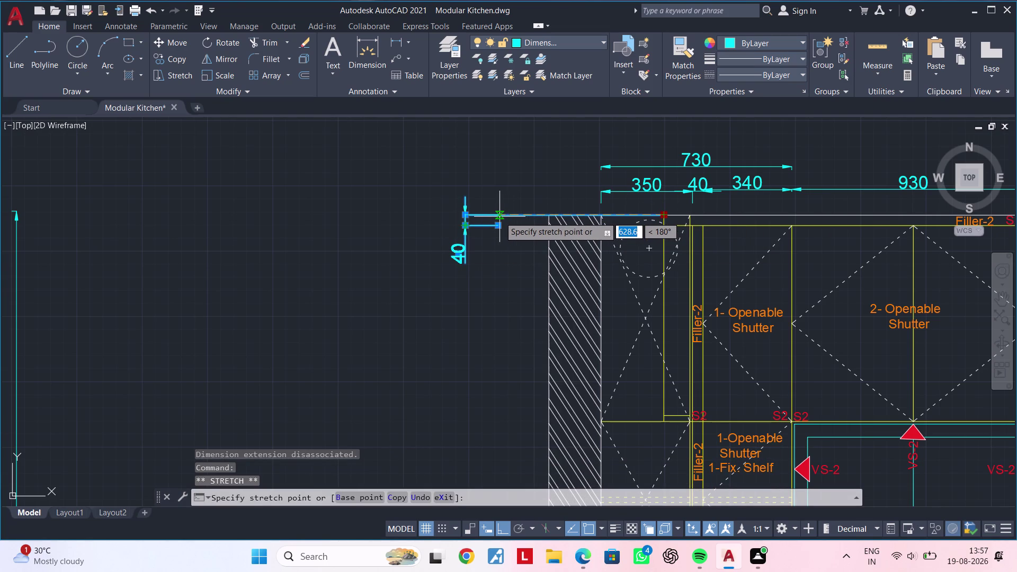
click(499, 217)
middle_drag(502, 241, 579, 211)
key(Escape)
key(Escape)
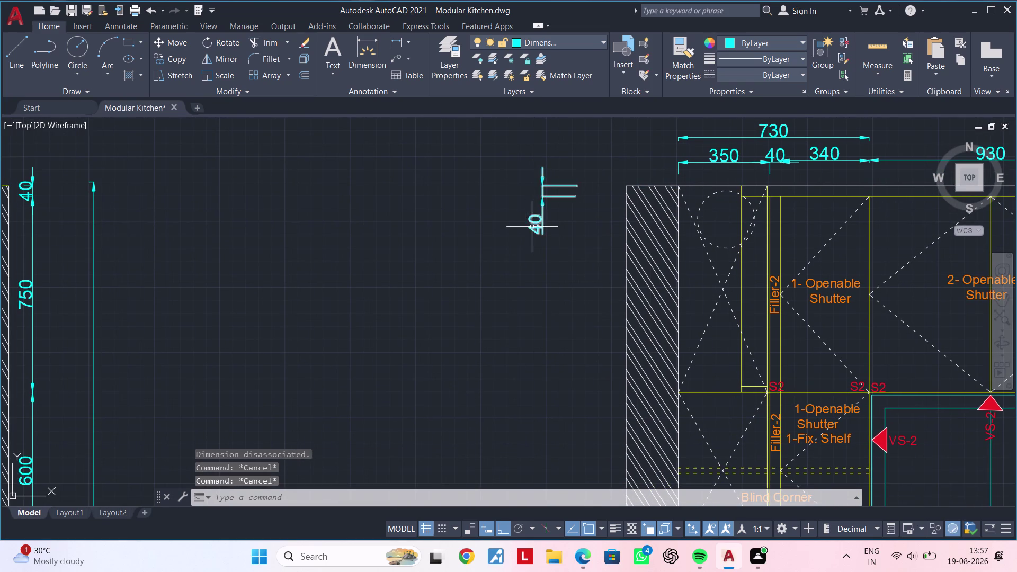
Try stretching a grip of the 40 dimension, then cancel the commands.
click(534, 227)
scroll(up, 3)
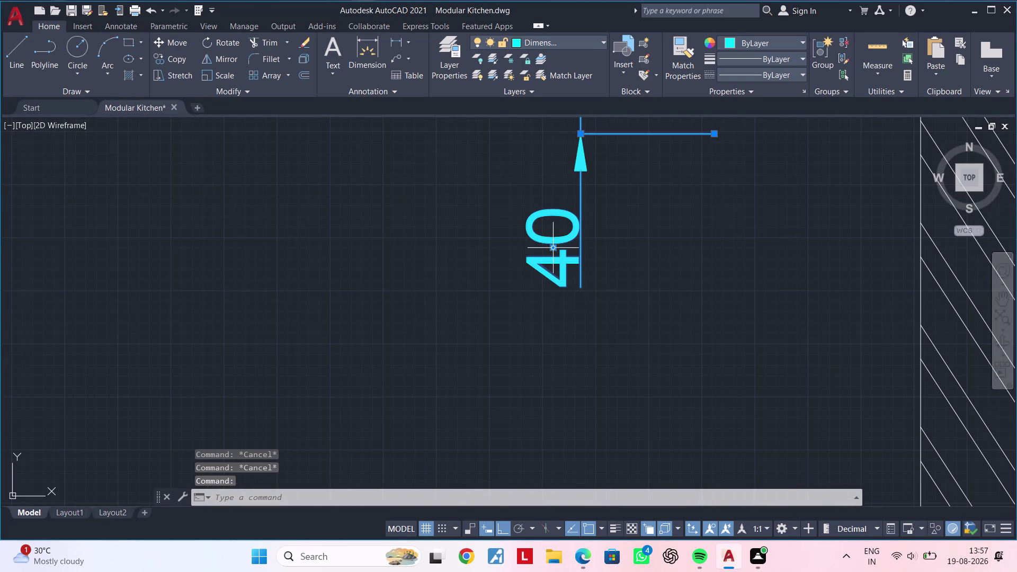
click(553, 247)
middle_drag(580, 125, 569, 211)
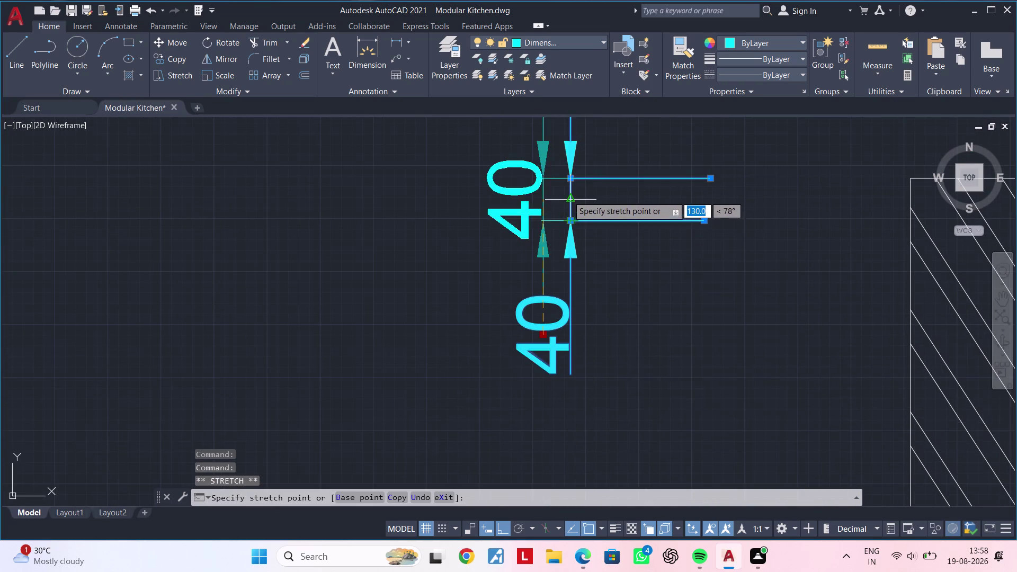
click(568, 194)
scroll(down, 3)
key(Escape)
middle_click(601, 206)
key(Escape)
key(Escape)
key(Escape)
click(373, 42)
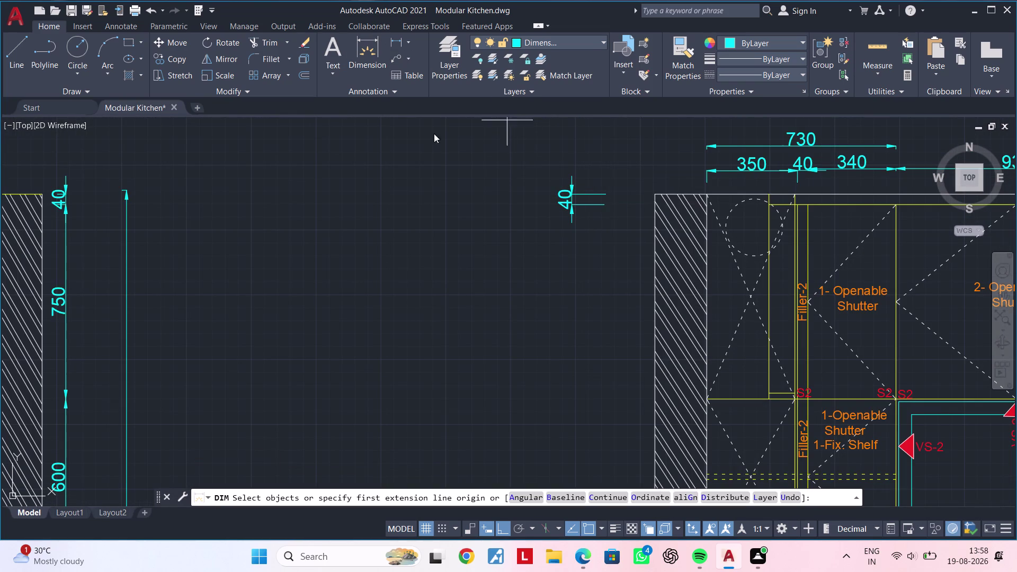
key(Escape)
key(Escape)
Move the 40 dimension beside the top of the hatched wall.
drag(540, 166, 545, 171)
click(638, 245)
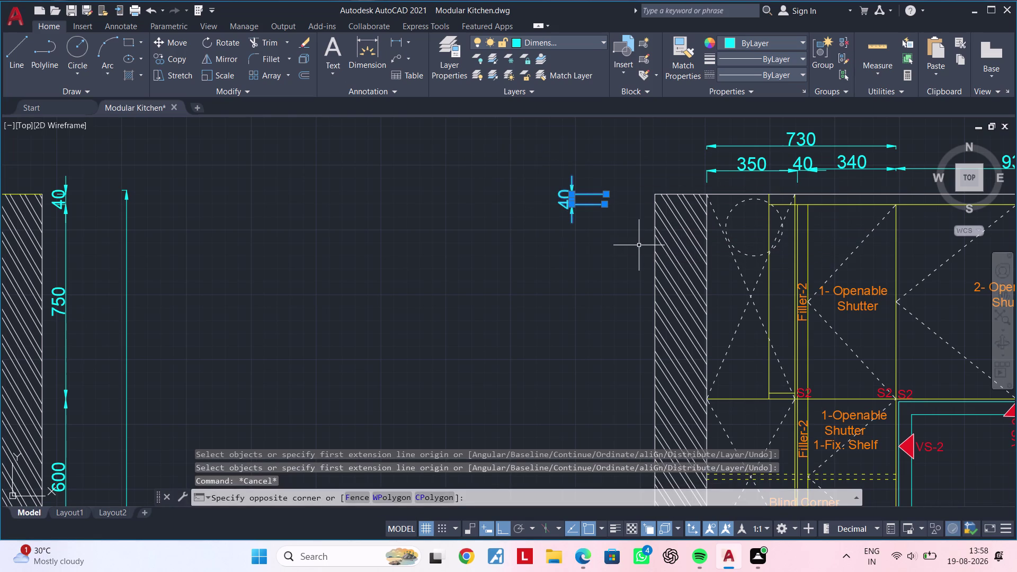
key(m)
key(space)
click(616, 245)
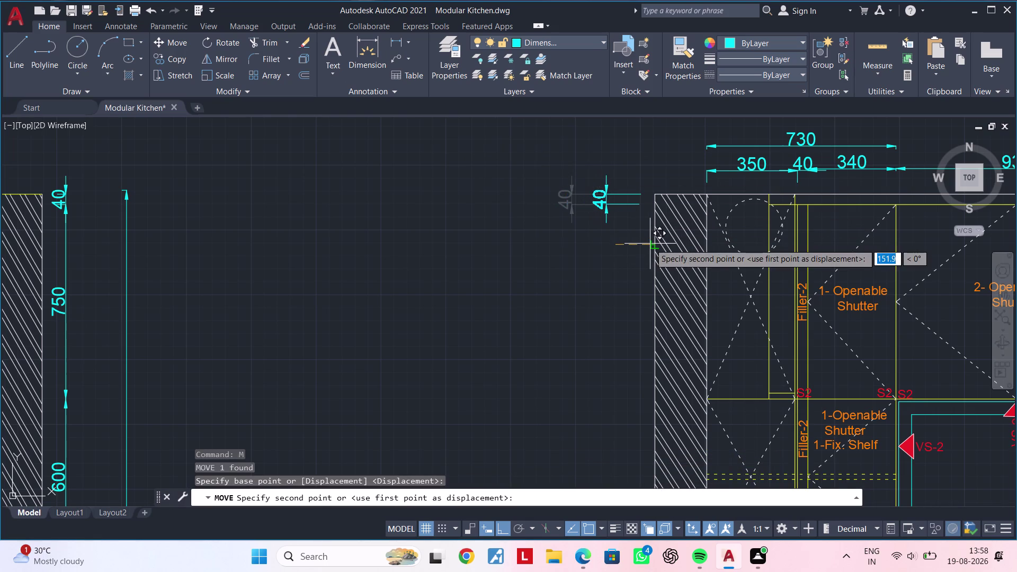
click(650, 243)
middle_drag(629, 244, 609, 246)
key(Escape)
key(Escape)
key(Escape)
Adjust a point of the 40 dimension with a grip stretch.
click(615, 206)
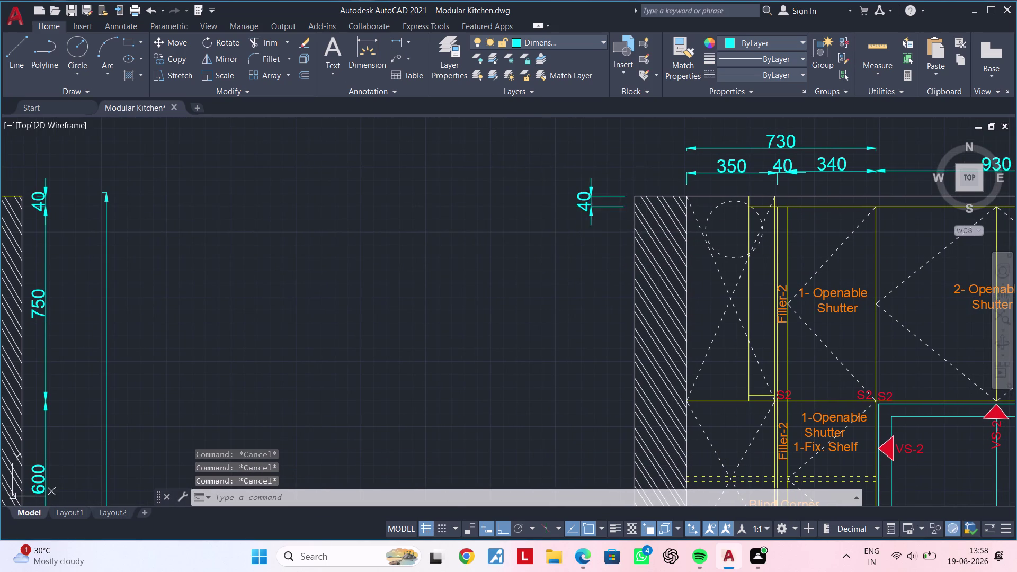
click(621, 206)
click(605, 208)
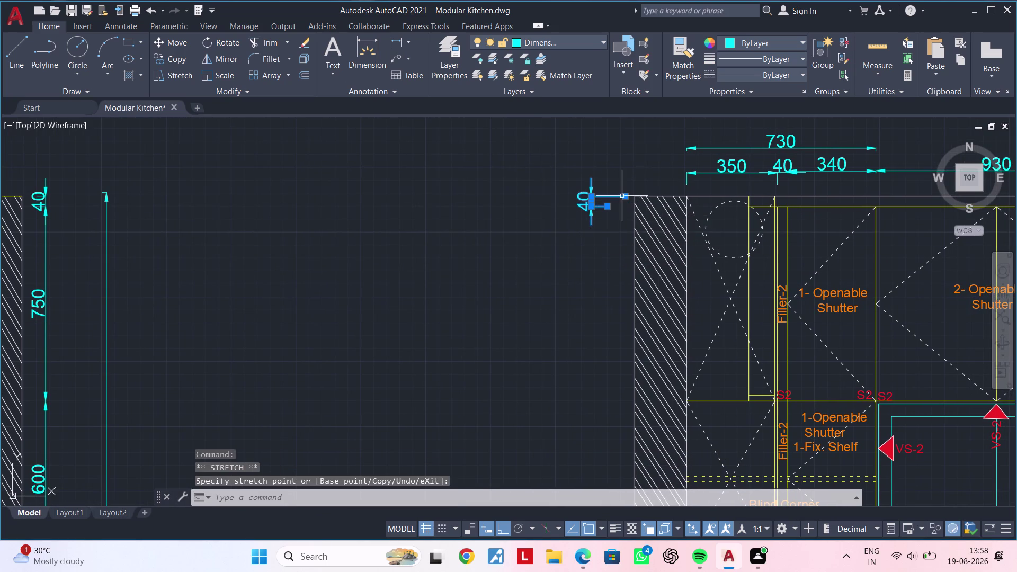
click(627, 196)
click(609, 195)
key(Escape)
Select the 40 dimension again and begin another move.
click(576, 189)
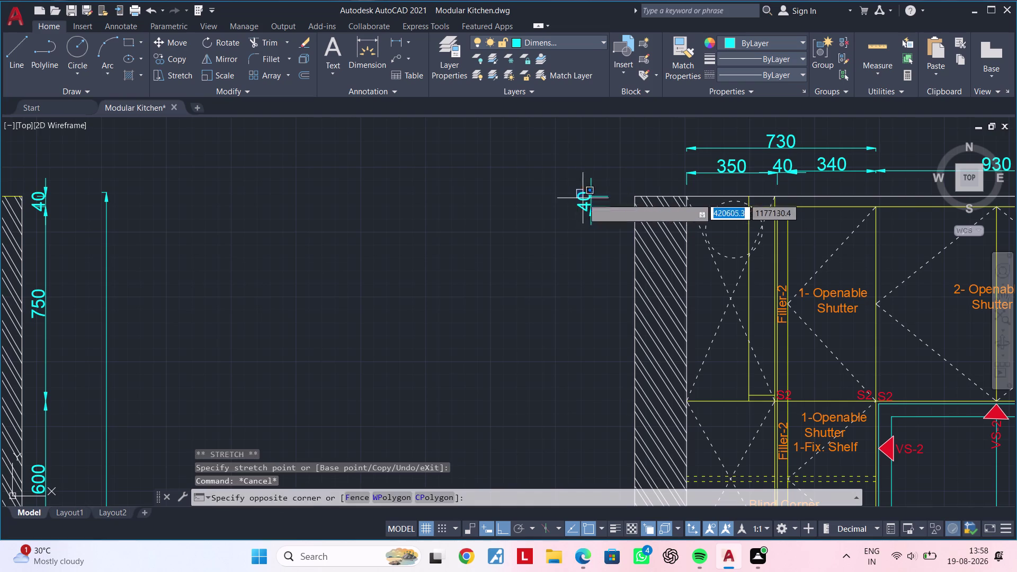
click(615, 220)
click(559, 174)
click(610, 225)
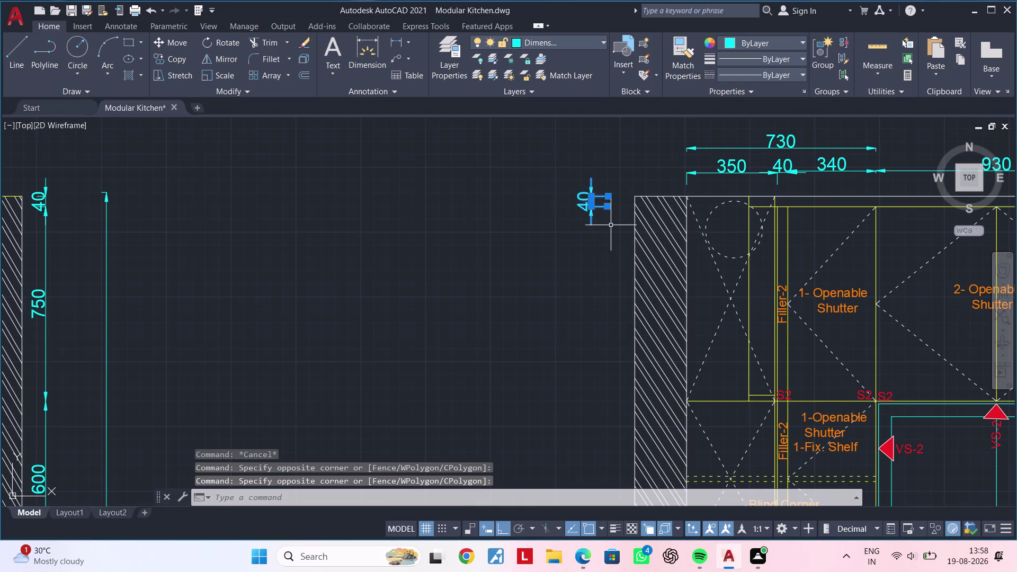
text(m)
key(space)
Place the 40 dimension against the wall top and cancel the command.
click(610, 225)
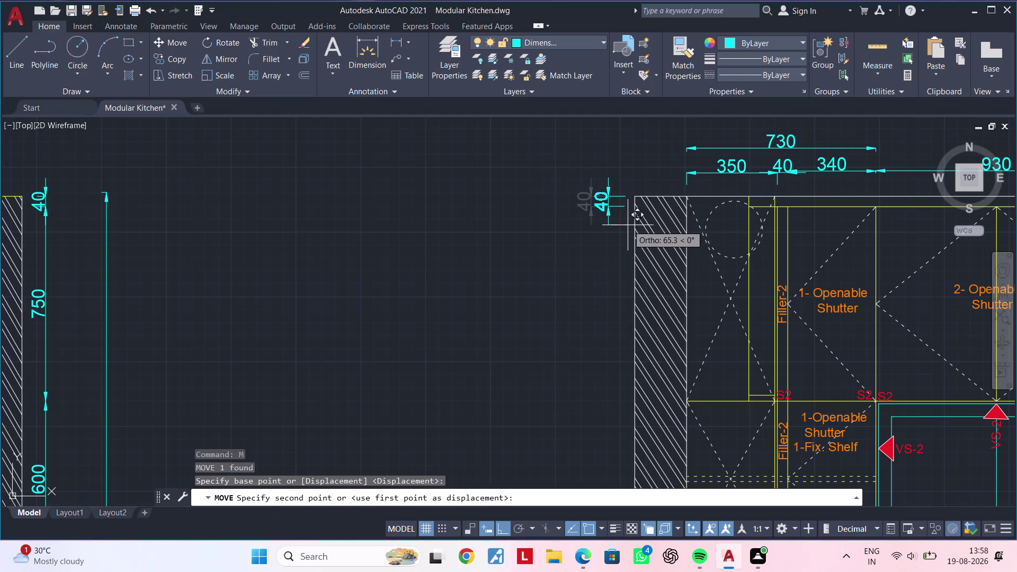
click(628, 225)
middle_drag(604, 228, 591, 228)
key(Escape)
key(Escape)
Add a vertical 750 dimension below the 40 beside the wall.
click(368, 42)
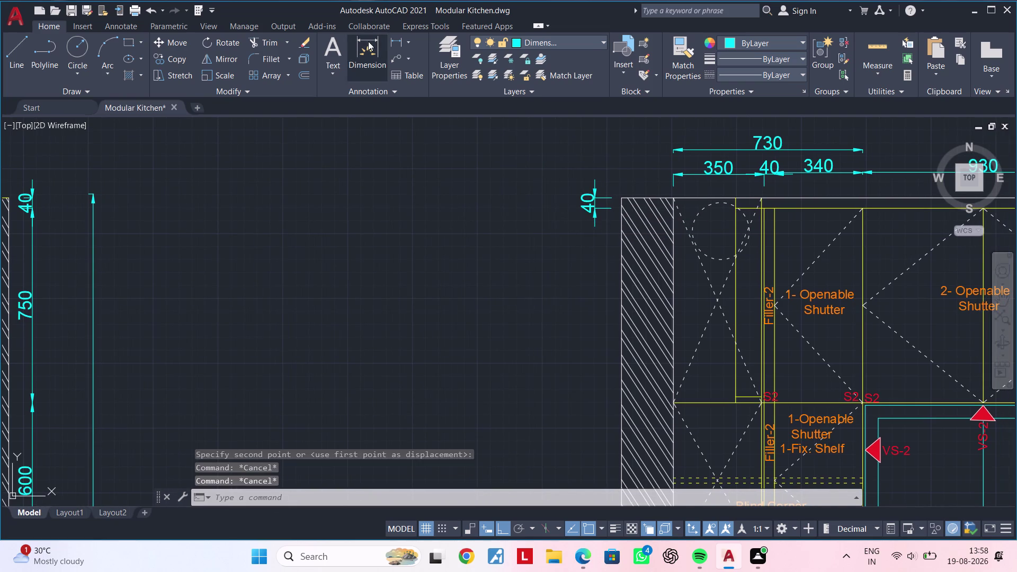
scroll(up, 3)
click(584, 189)
scroll(down, 3)
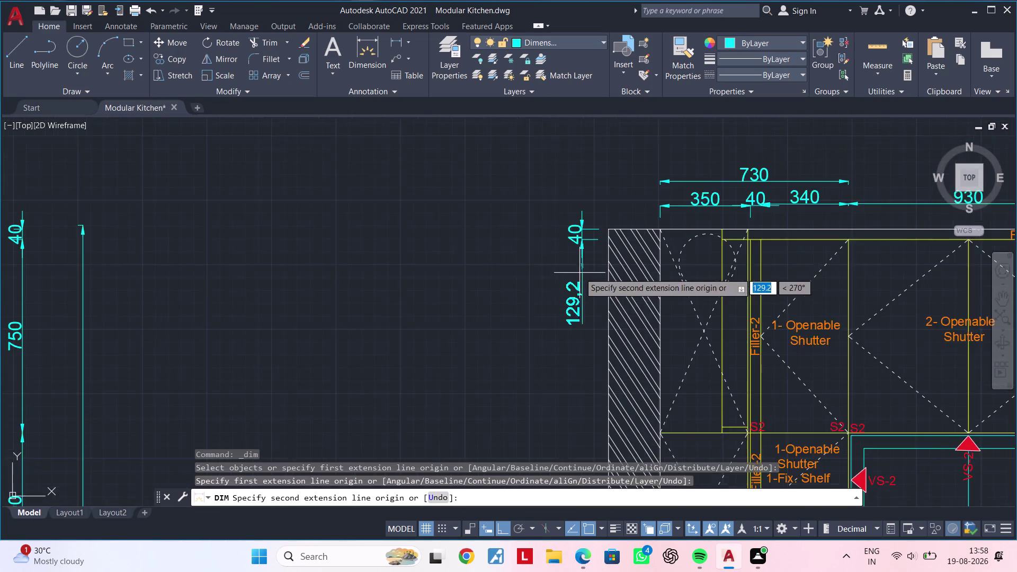
middle_drag(580, 272, 591, 204)
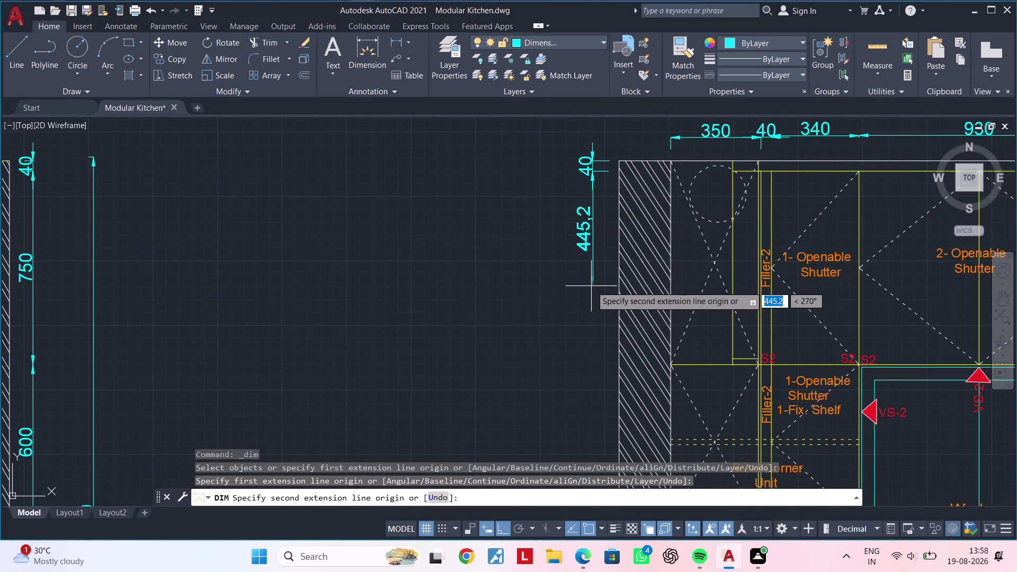
text(750)
key(Return)
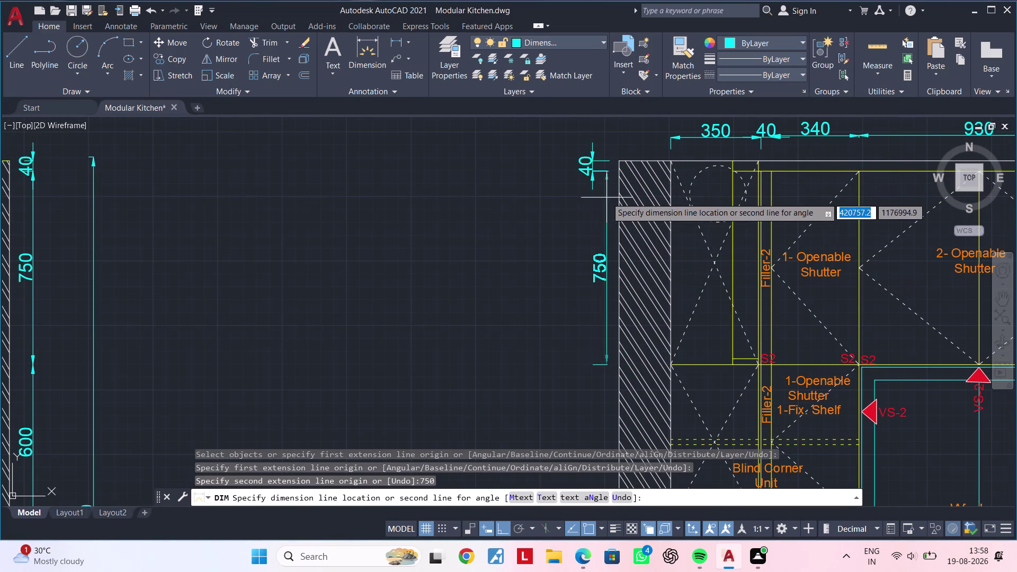
click(594, 186)
Add the first vertical 600 dimension below the 750.
scroll(down, 3)
middle_drag(587, 221, 591, 134)
middle_drag(594, 227, 591, 244)
key(space)
key(space)
click(590, 237)
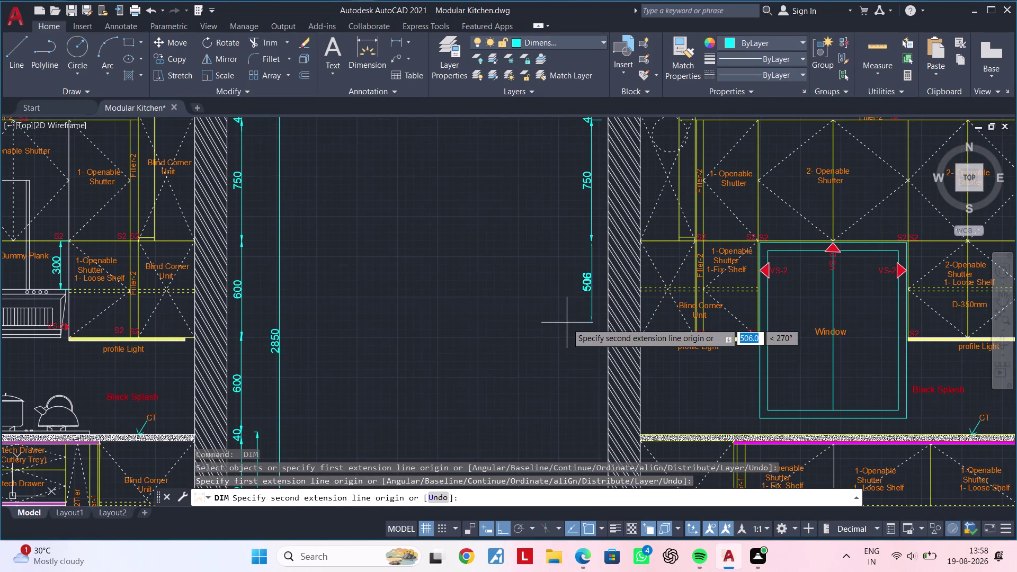
middle_drag(568, 323, 585, 264)
scroll(down, 3)
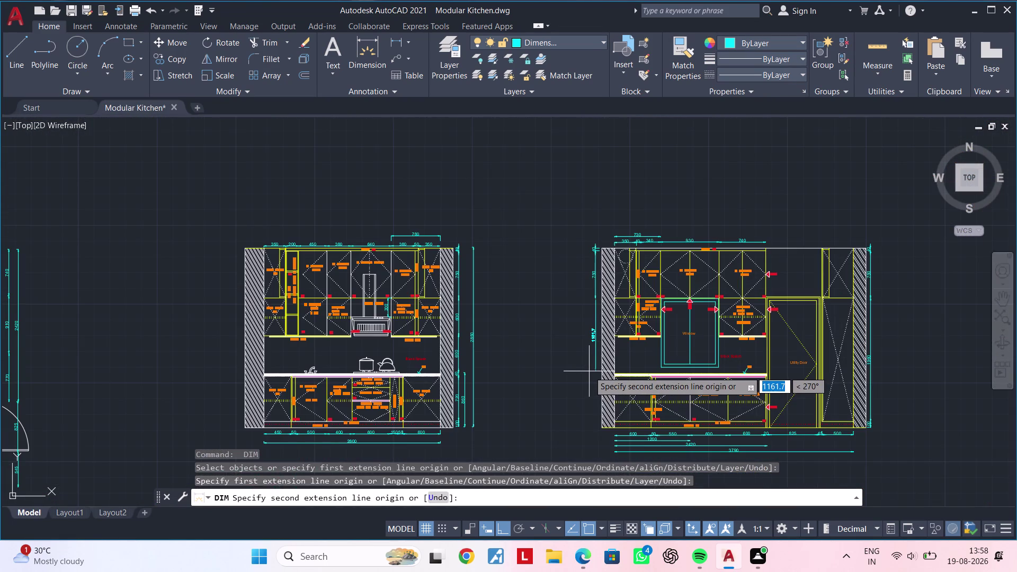
text(600)
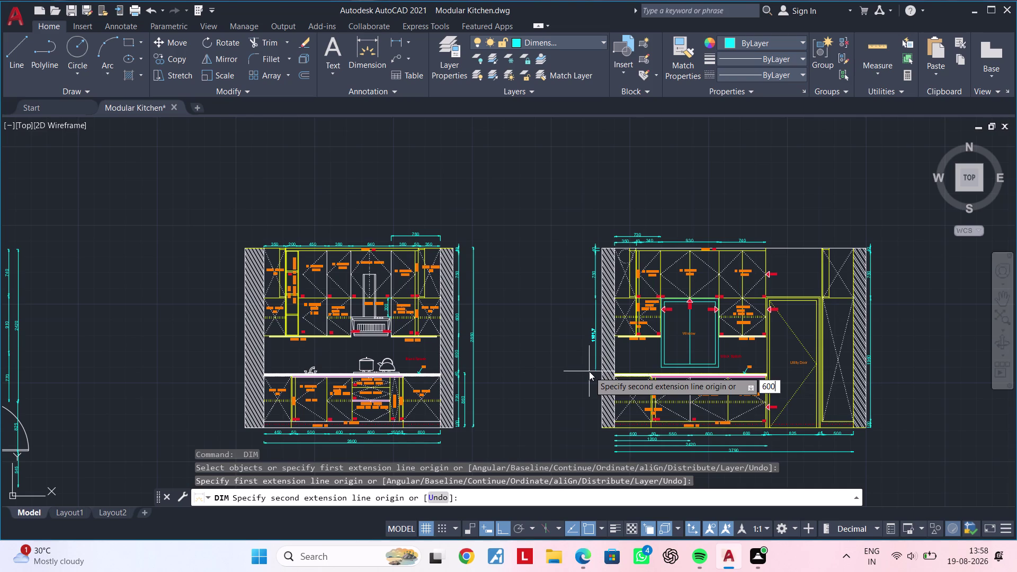
key(Return)
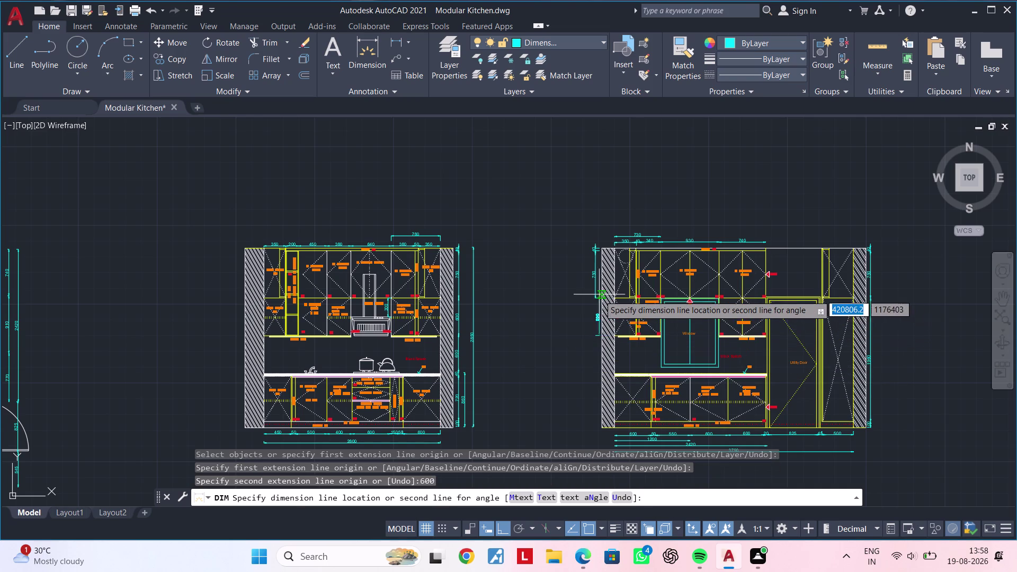
scroll(up, 3)
click(586, 285)
Add a second vertical 600 dimension continuing the chain down the wall.
middle_drag(574, 372, 587, 266)
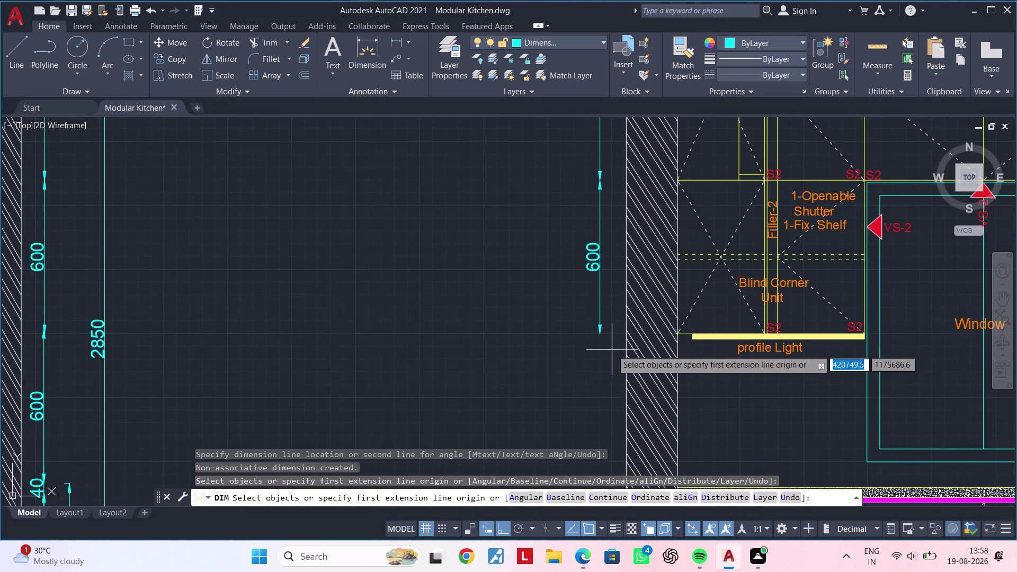
click(601, 335)
middle_drag(600, 398, 597, 295)
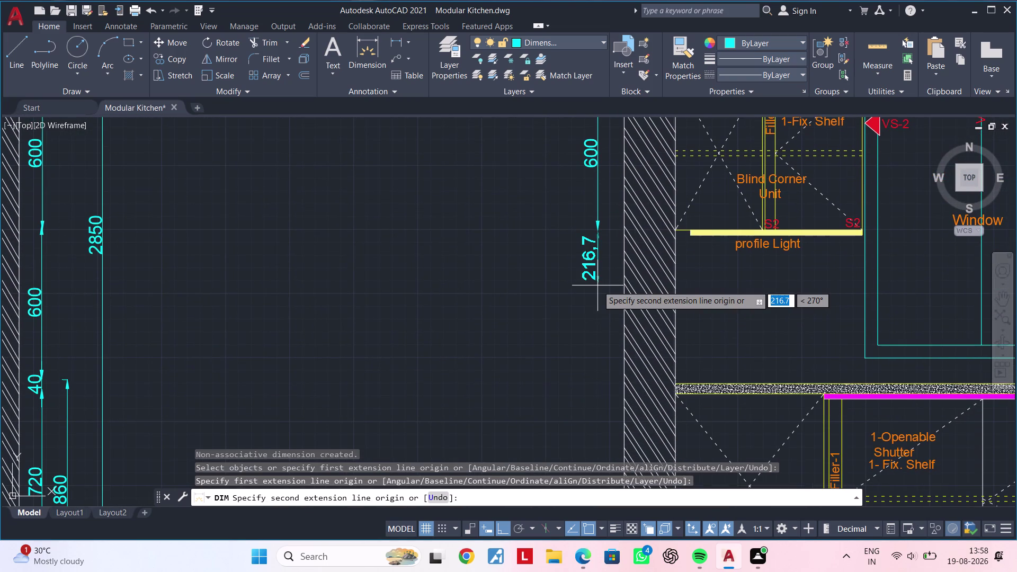
scroll(down, 3)
scroll(down, 3)
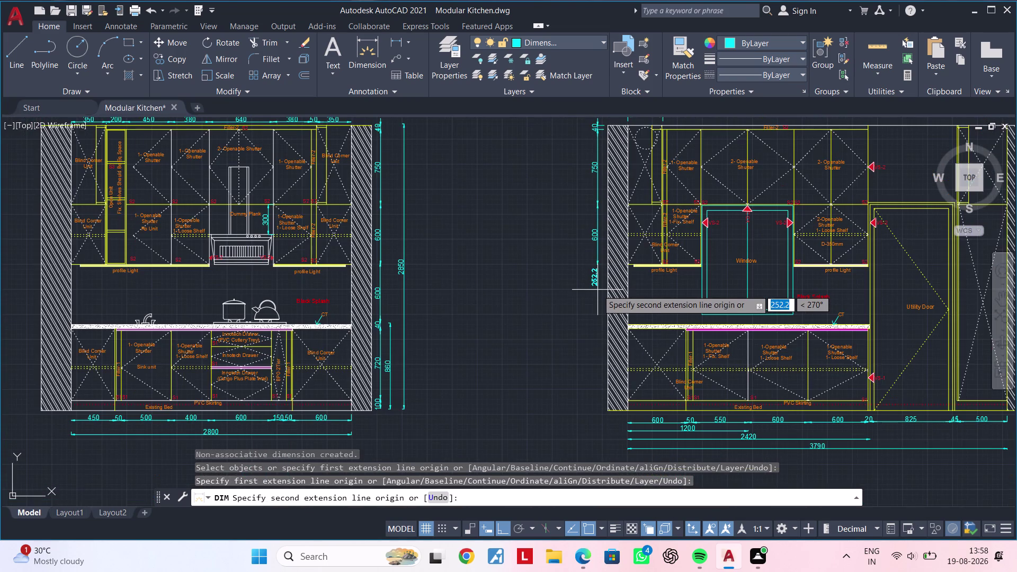
text(600)
key(Return)
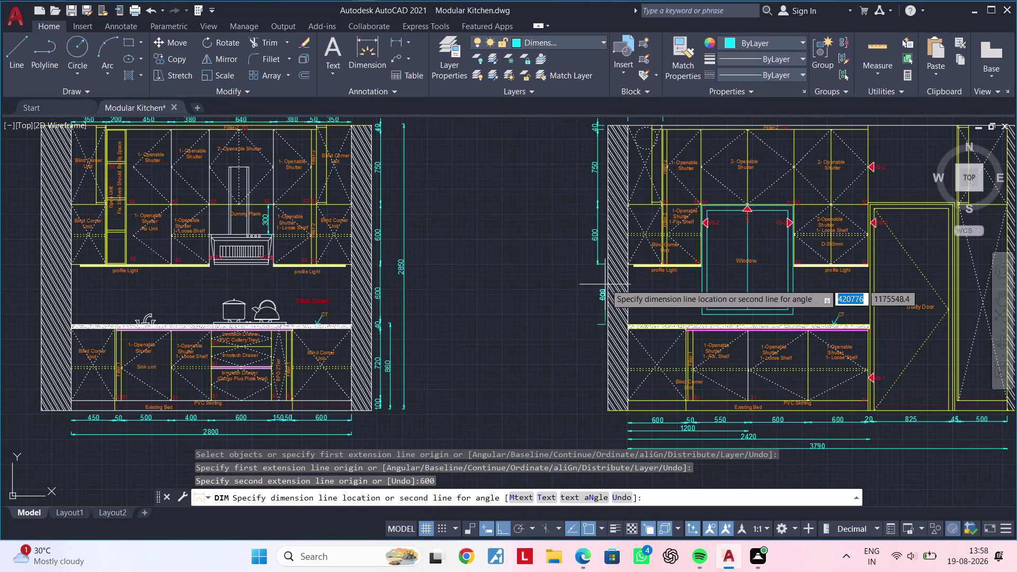
scroll(up, 3)
click(583, 228)
middle_drag(574, 303, 562, 196)
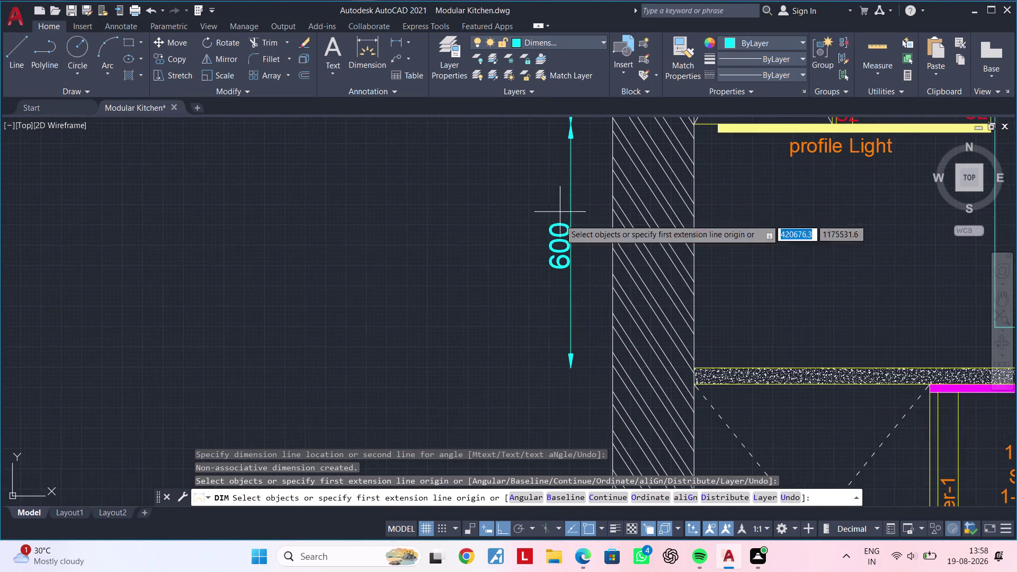
Add a vertical 40 dimension below the 600 dimension.
scroll(down, 3)
middle_drag(566, 329, 563, 276)
scroll(up, 3)
click(562, 273)
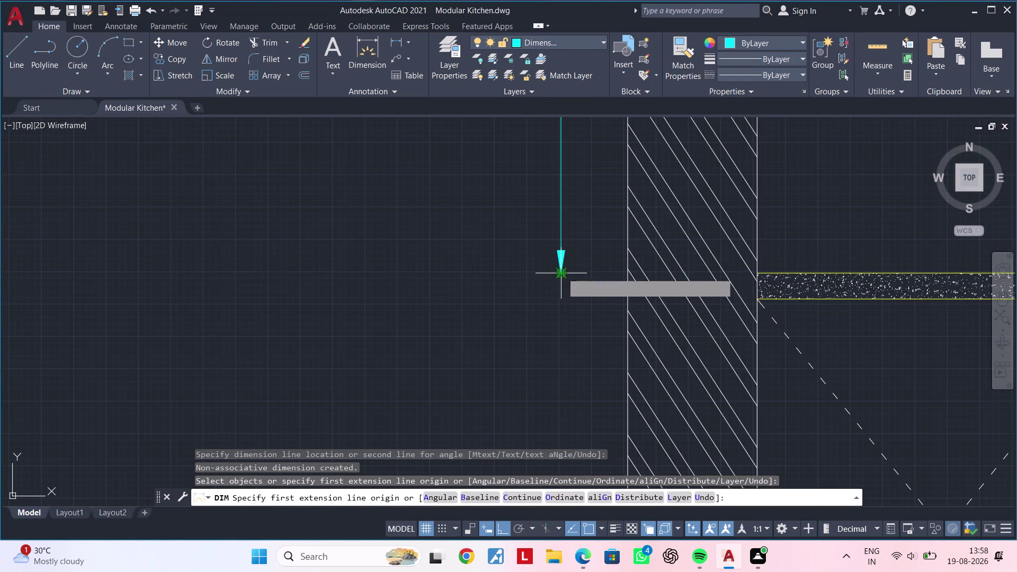
text(40)
key(Return)
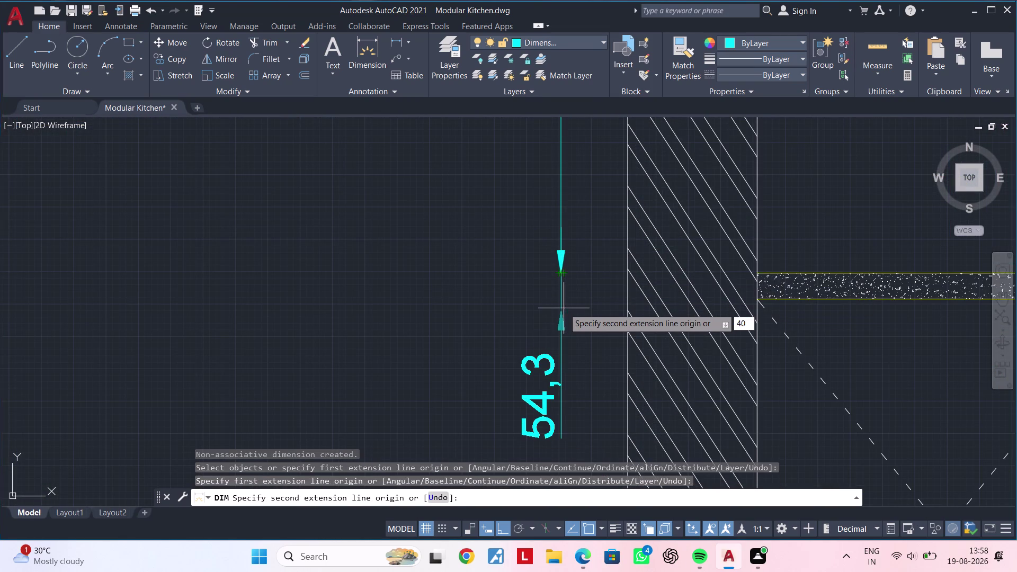
click(560, 275)
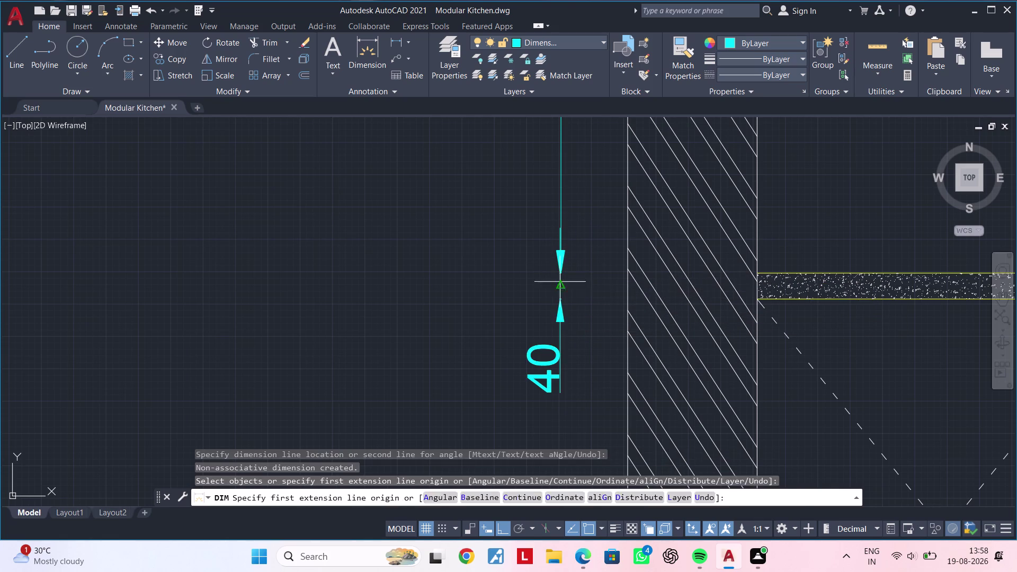
Add a vertical 720 dimension beside the wall.
middle_drag(570, 317, 568, 288)
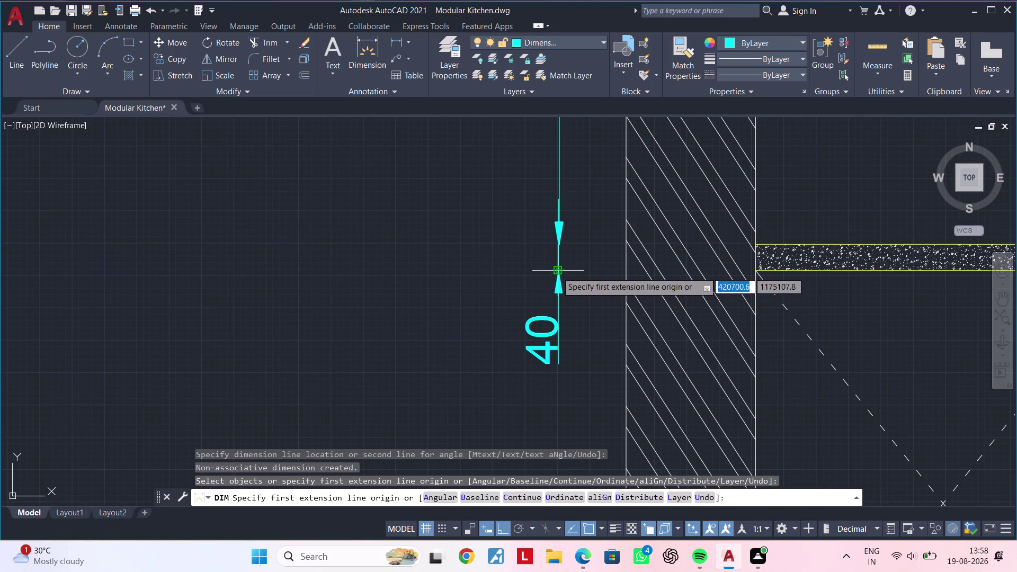
click(556, 271)
scroll(down, 3)
middle_drag(558, 316, 570, 225)
scroll(down, 3)
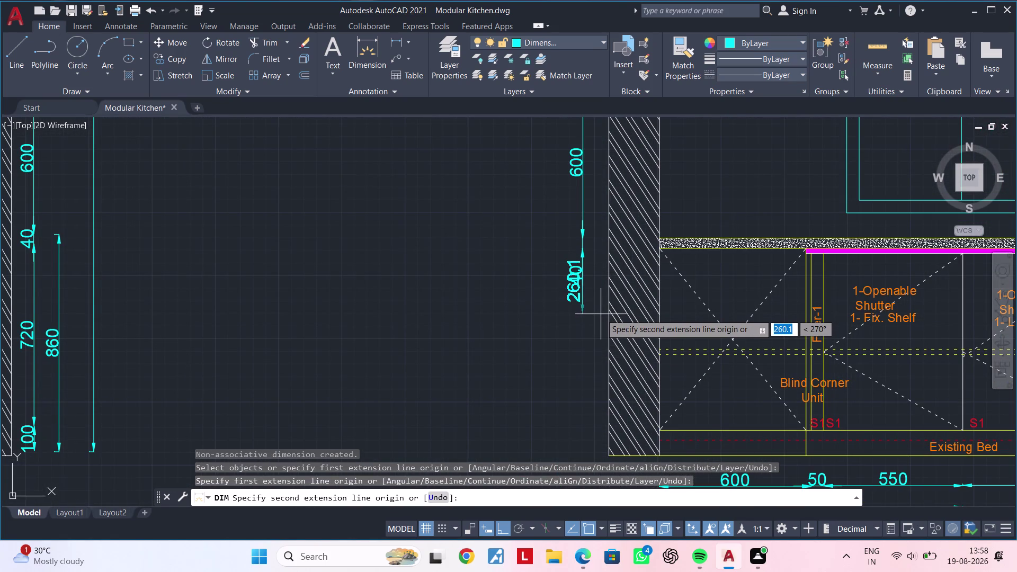
key(7)
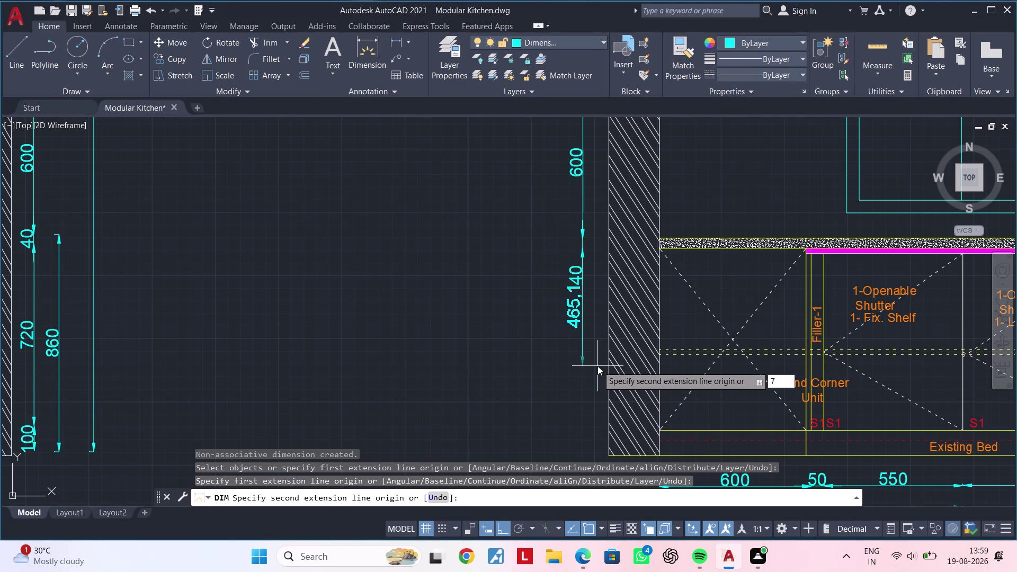
text(20)
key(Return)
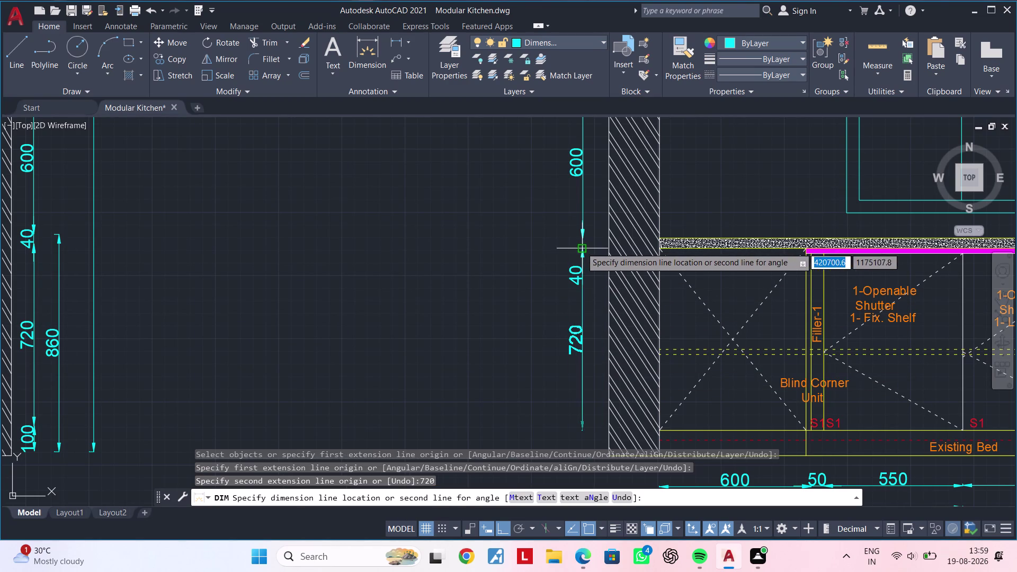
click(582, 249)
Add the bottom vertical 100 dimension beside the wall.
middle_drag(587, 283, 595, 247)
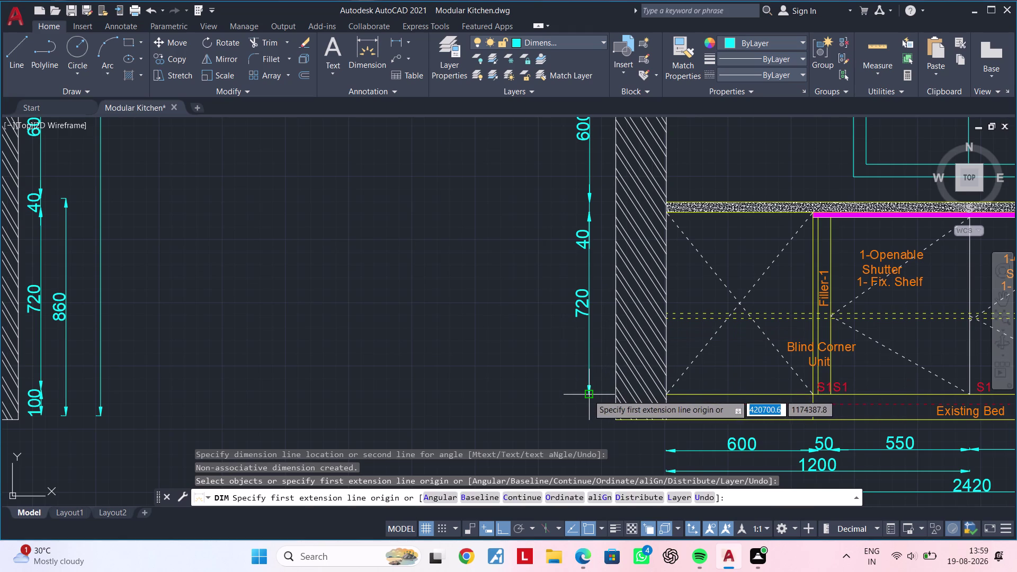
click(585, 394)
text(100)
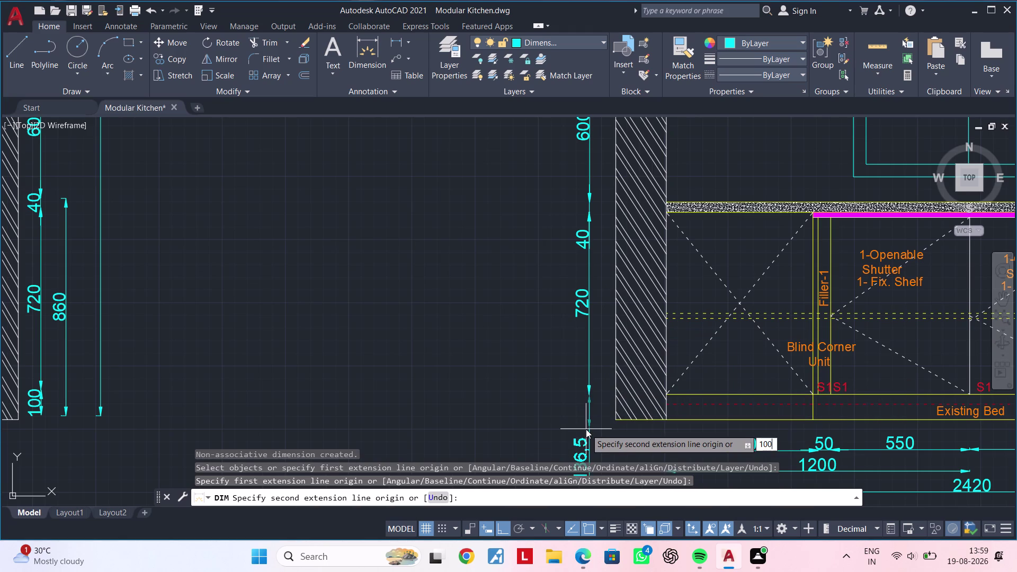
key(Return)
click(588, 392)
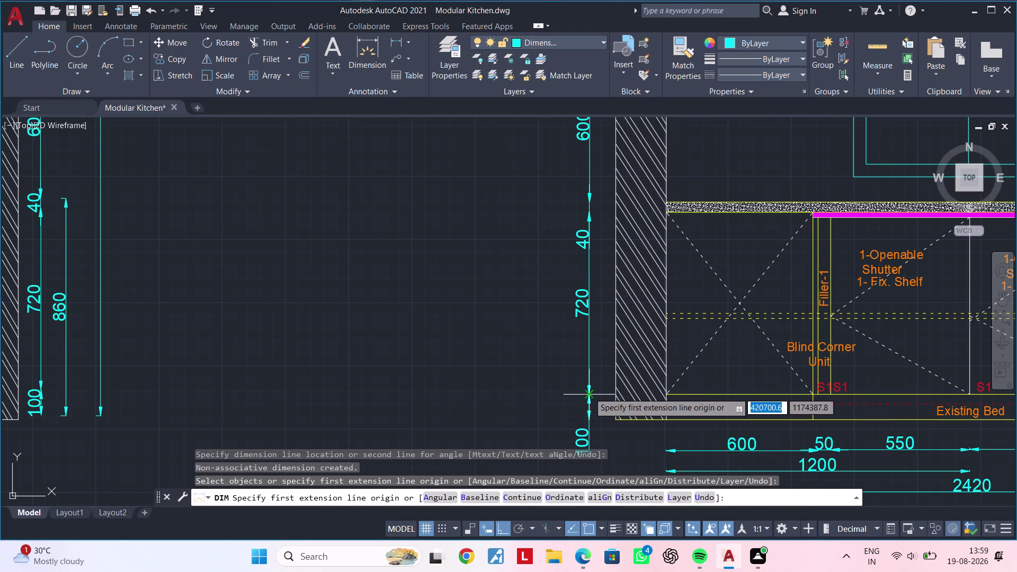
Dimension 860 from the floor to the countertop level.
scroll(down, 3)
middle_drag(565, 373, 608, 342)
scroll(up, 3)
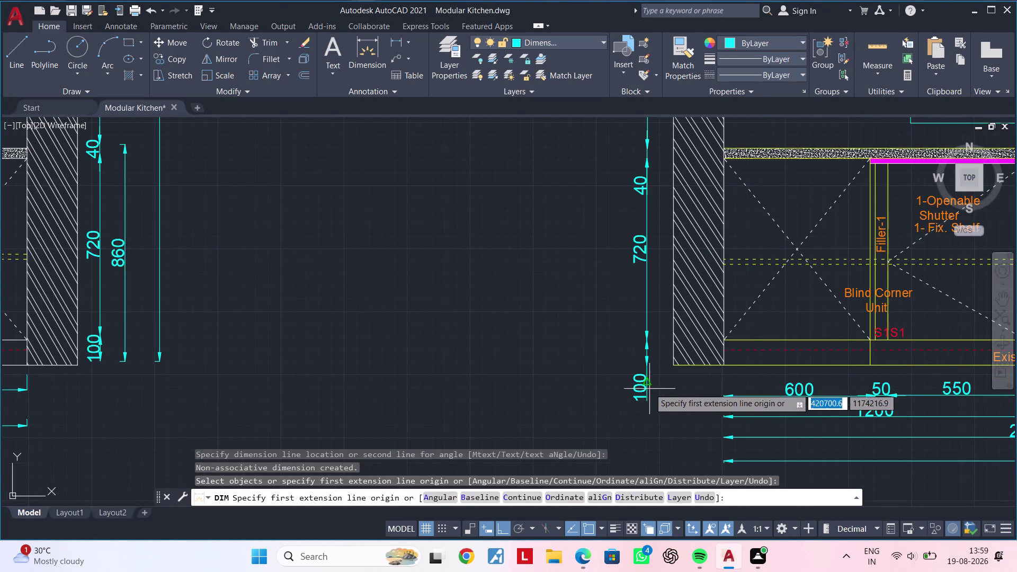
double_click(606, 358)
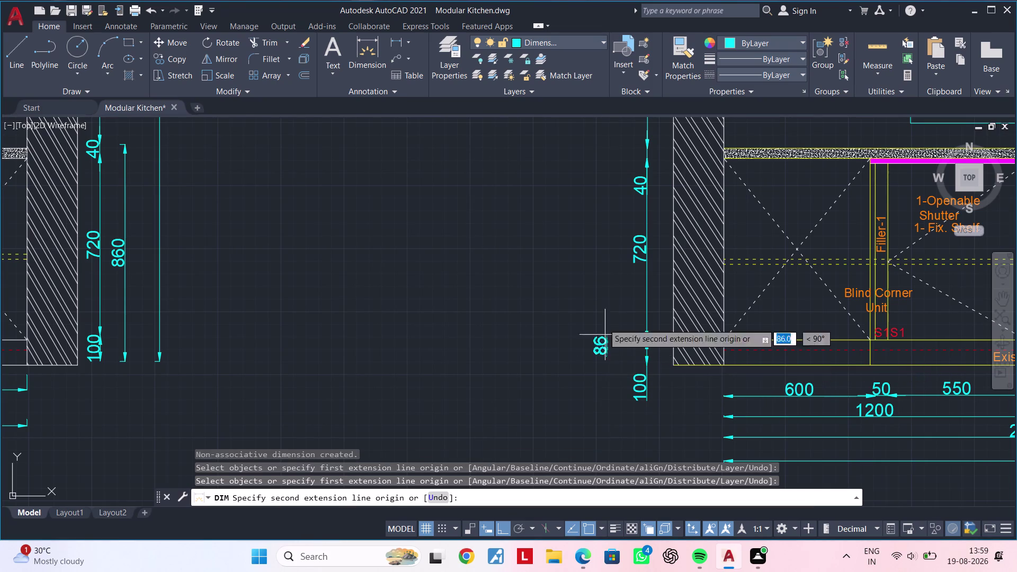
scroll(down, 3)
middle_drag(599, 246, 594, 350)
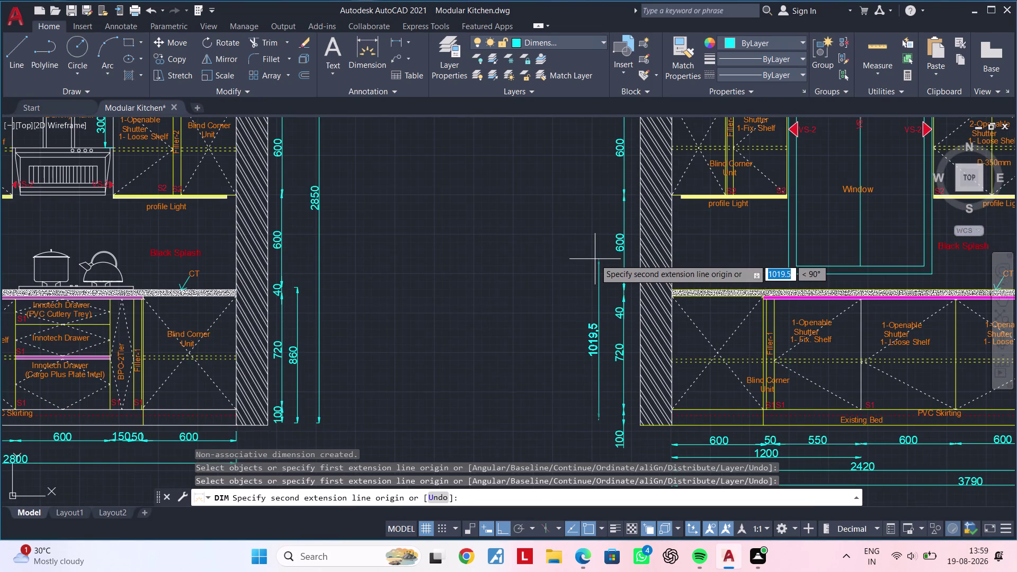
text(86)
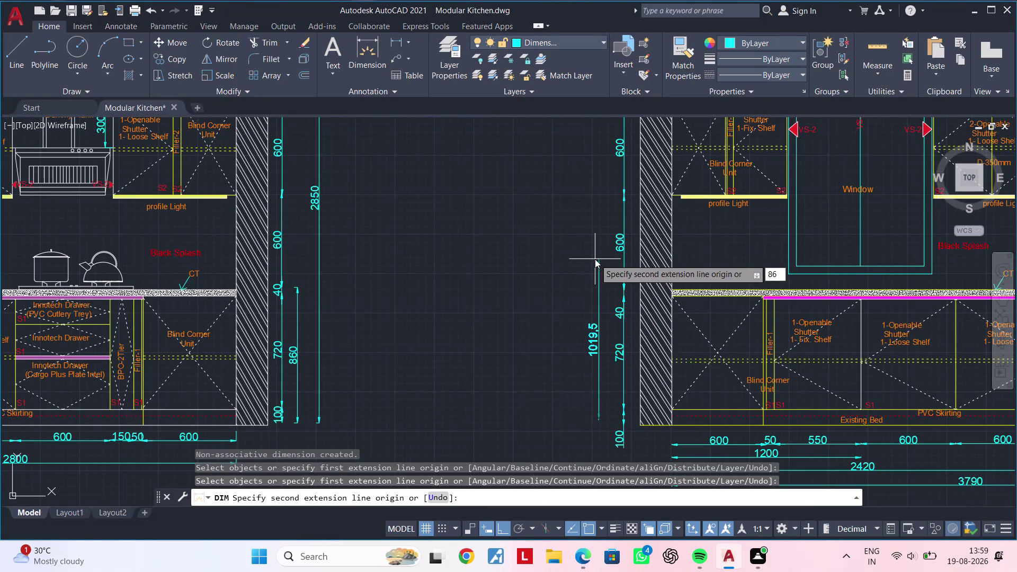
key(0)
key(Return)
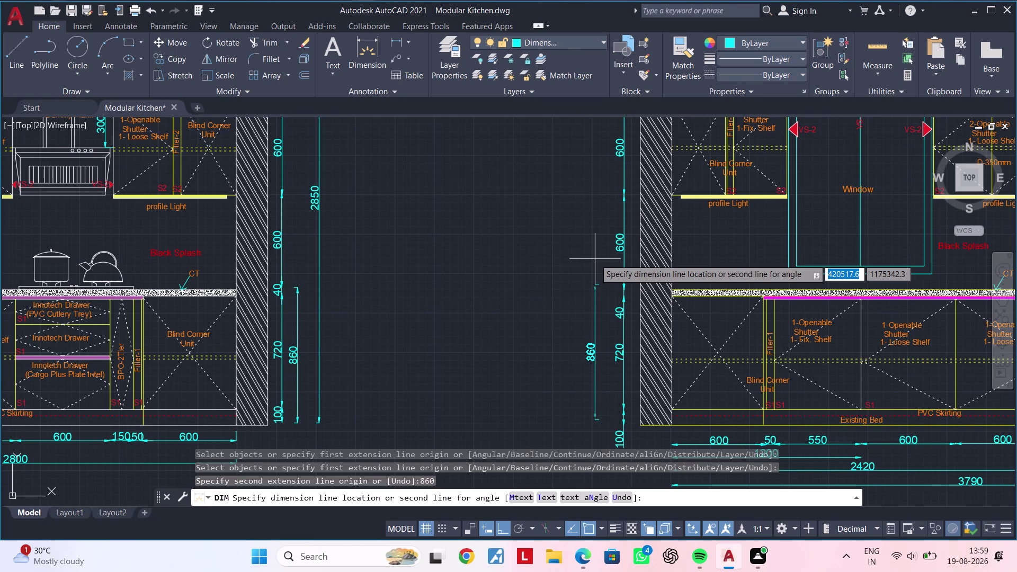
click(595, 259)
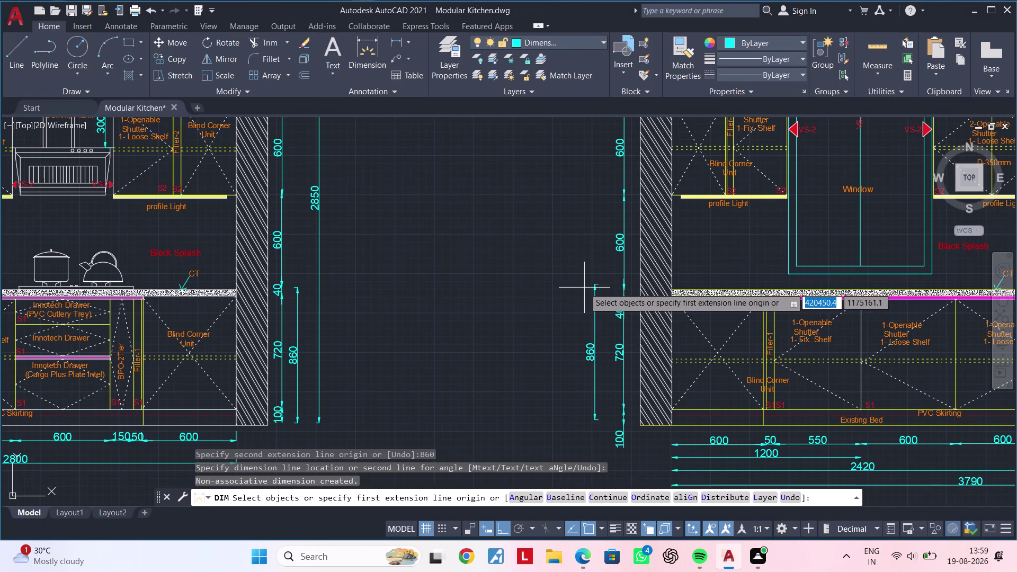
Add the overall 2850 height dimension from the floor.
key(space)
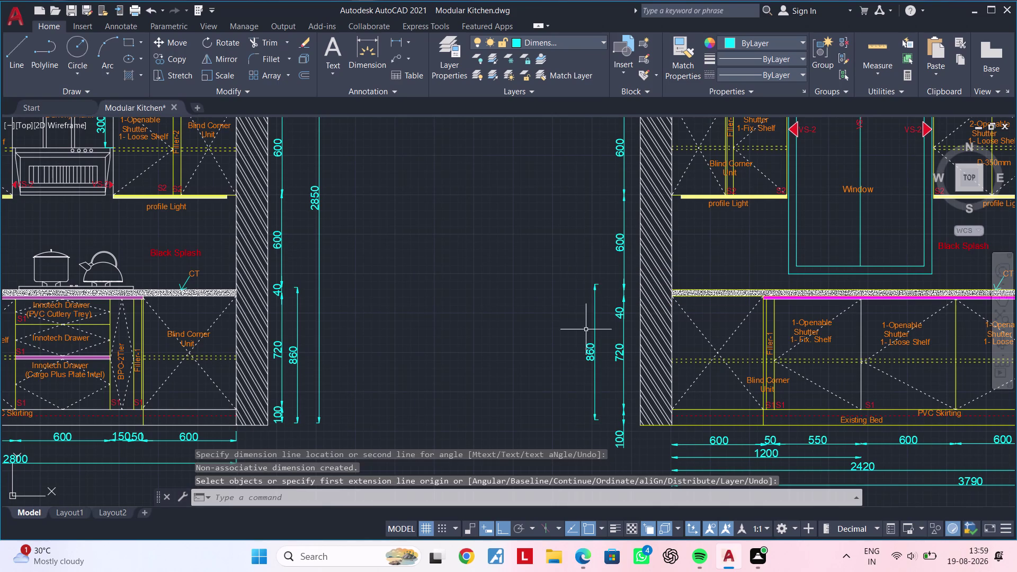
key(space)
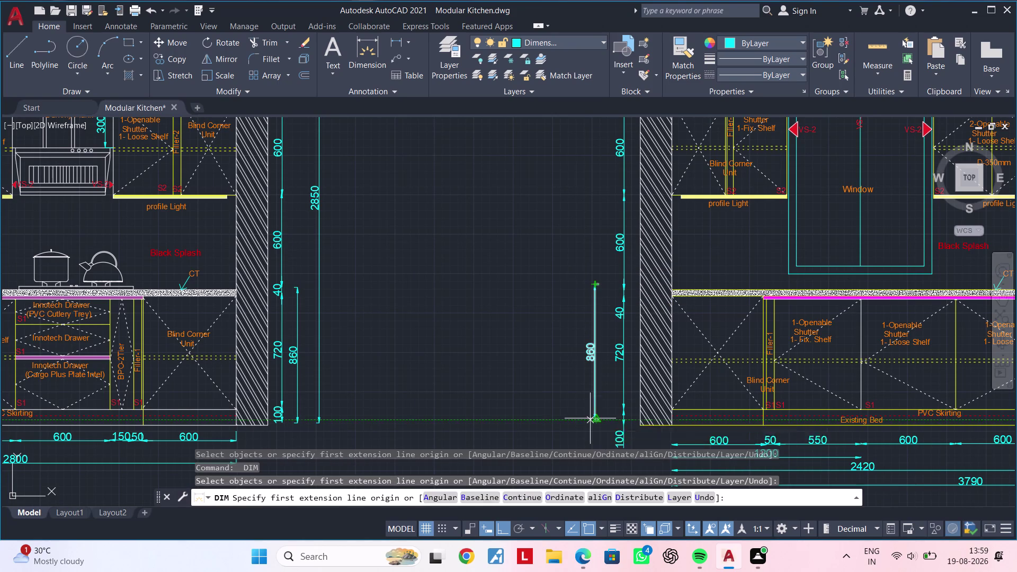
click(575, 419)
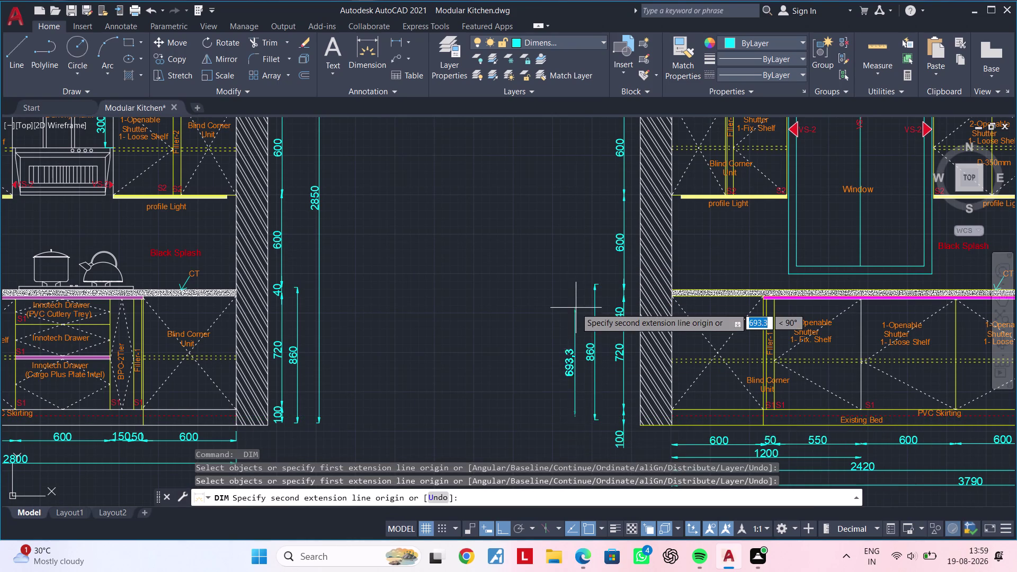
scroll(down, 3)
middle_drag(570, 296, 566, 325)
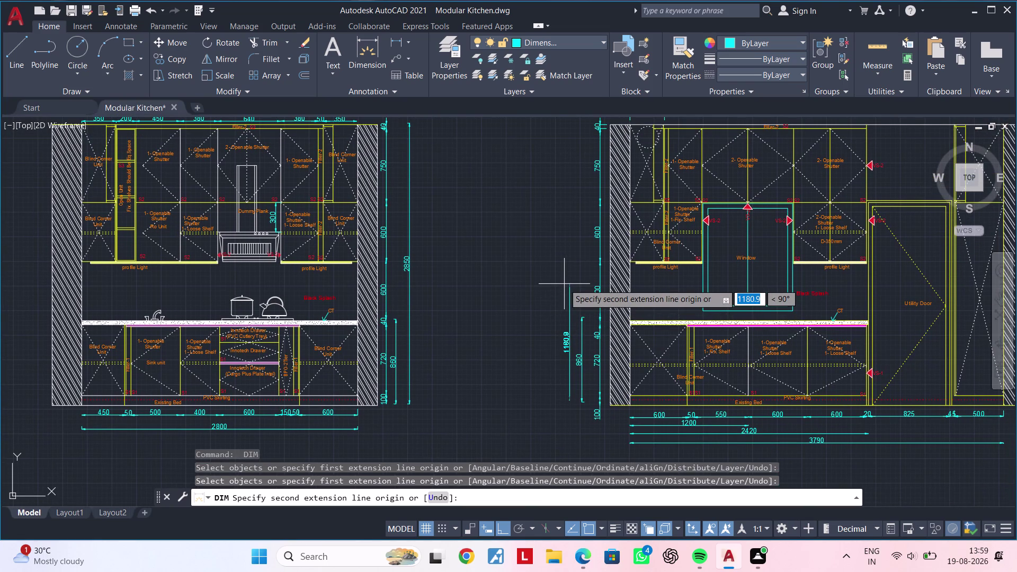
text(2850)
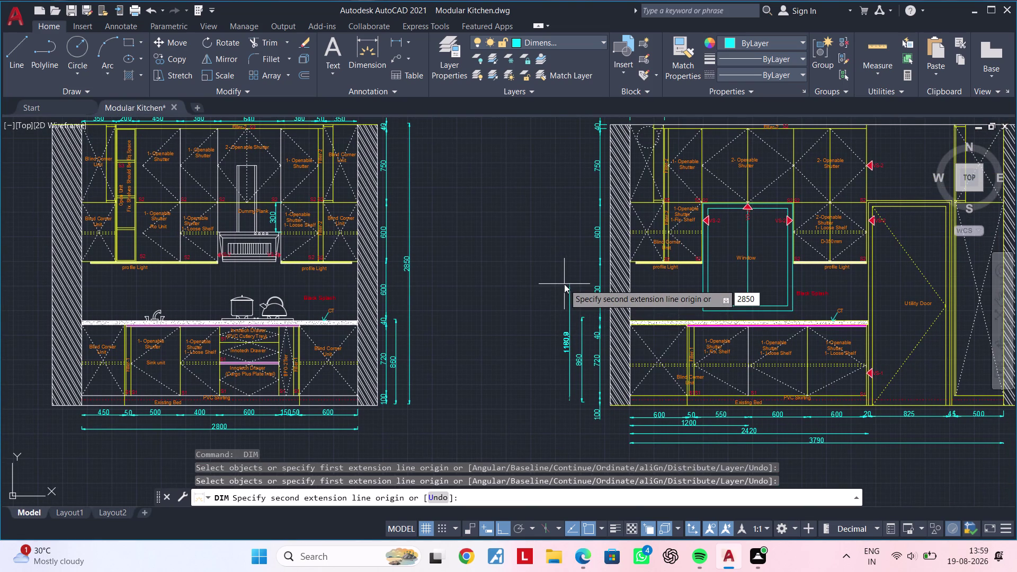
key(Return)
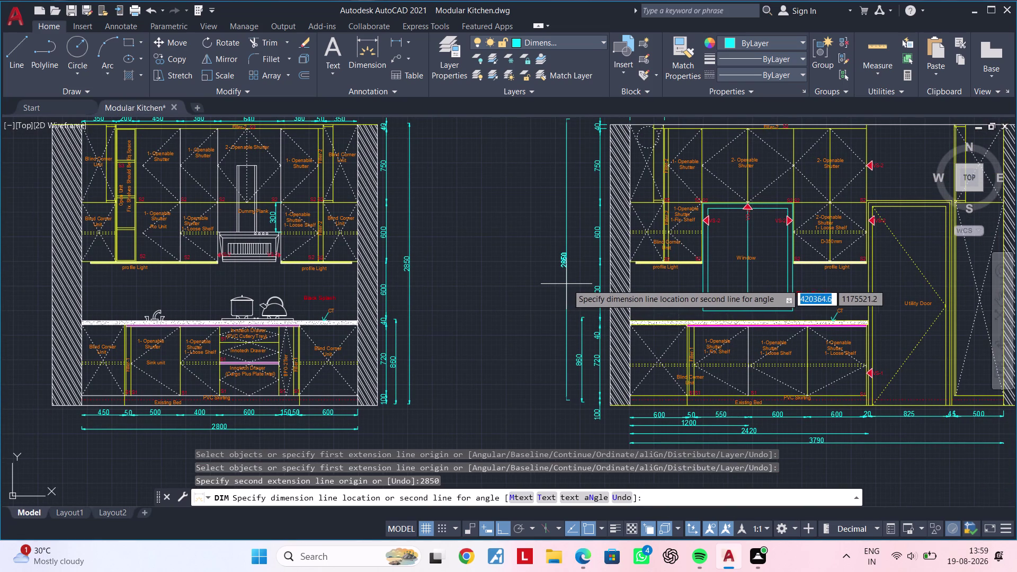
click(571, 284)
Centre the right elevation in view and cancel dimensioning.
scroll(down, 3)
middle_drag(576, 285, 471, 360)
scroll(up, 3)
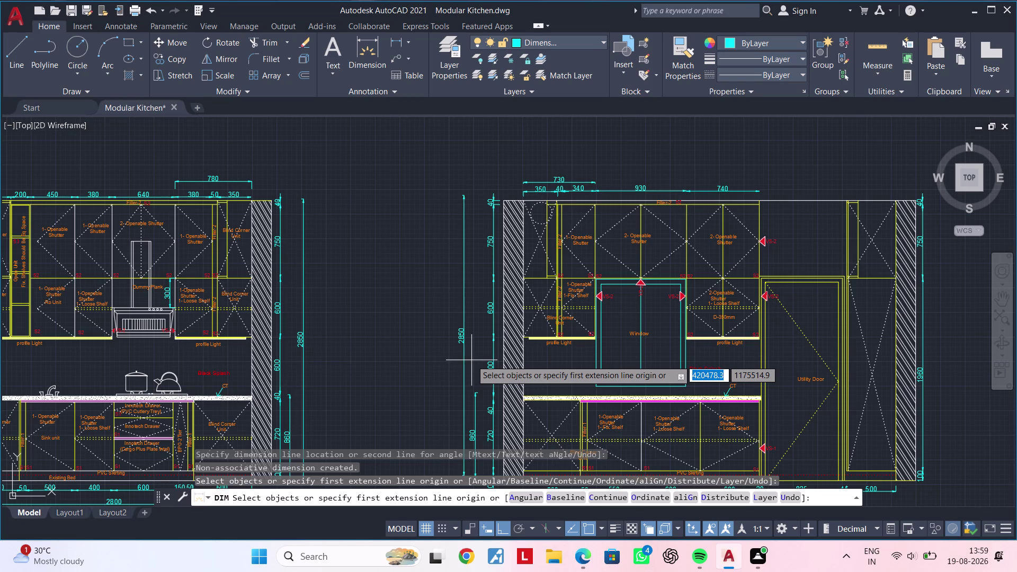
key(Escape)
key(Escape)
key(Escape)
key(Escape)
key(Escape)
key(Escape)
key(Escape)
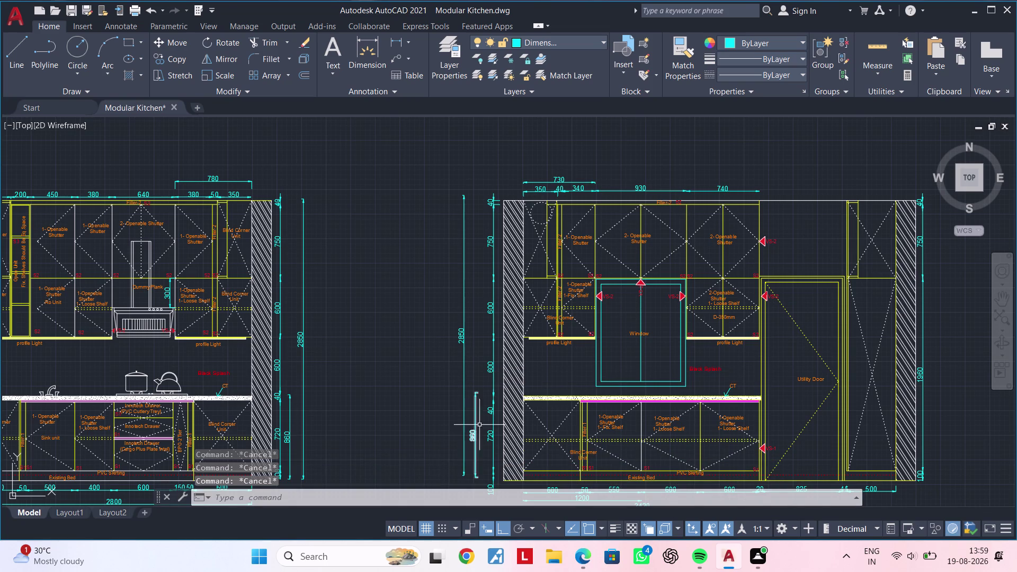
Place a 350 dimension from the wall corner to the S2 shutter edge below the profile light.
key(Escape)
key(Escape)
scroll(up, 3)
key(Escape)
middle_drag(532, 352, 530, 371)
key(Escape)
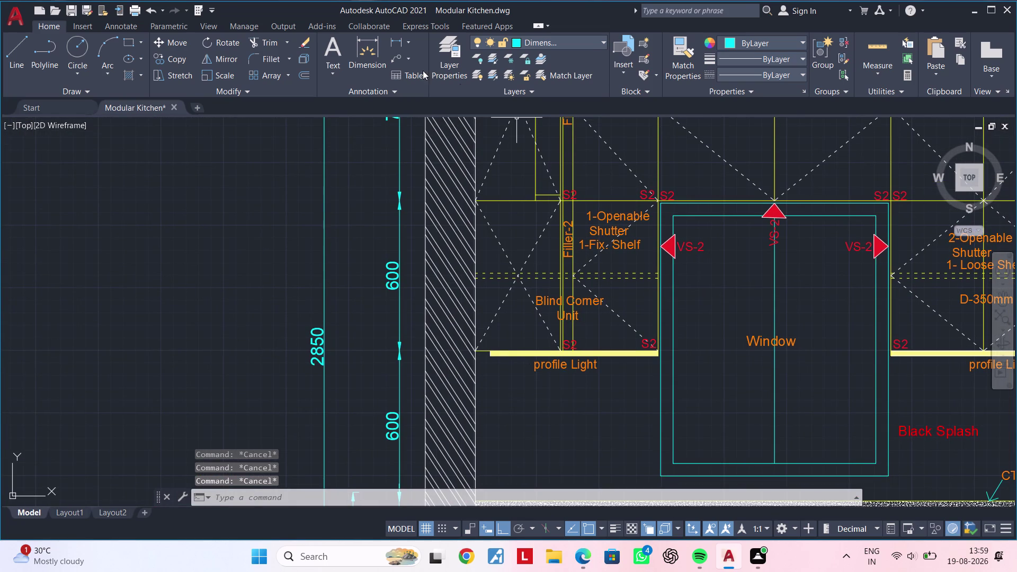
click(374, 42)
scroll(up, 3)
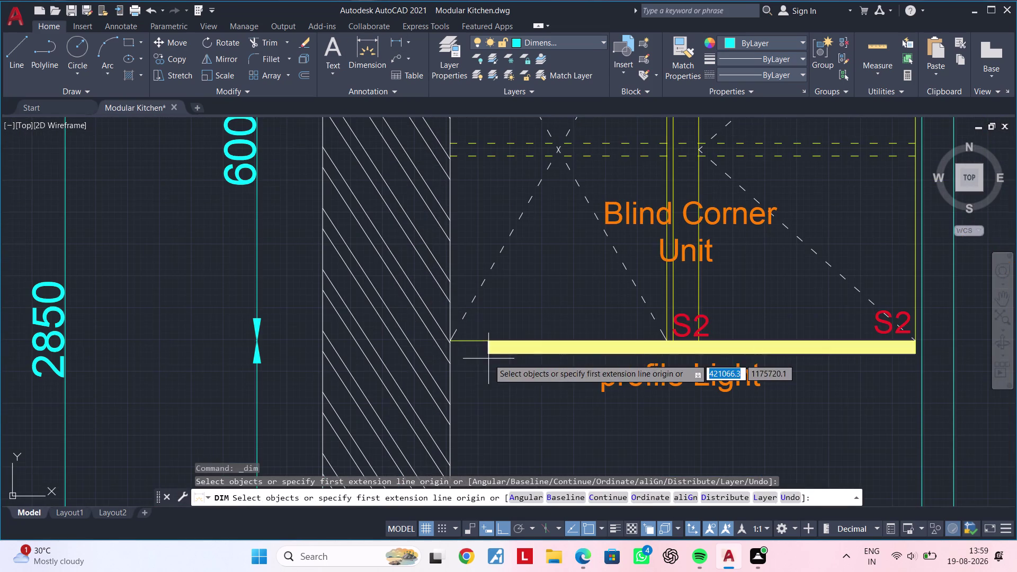
click(448, 340)
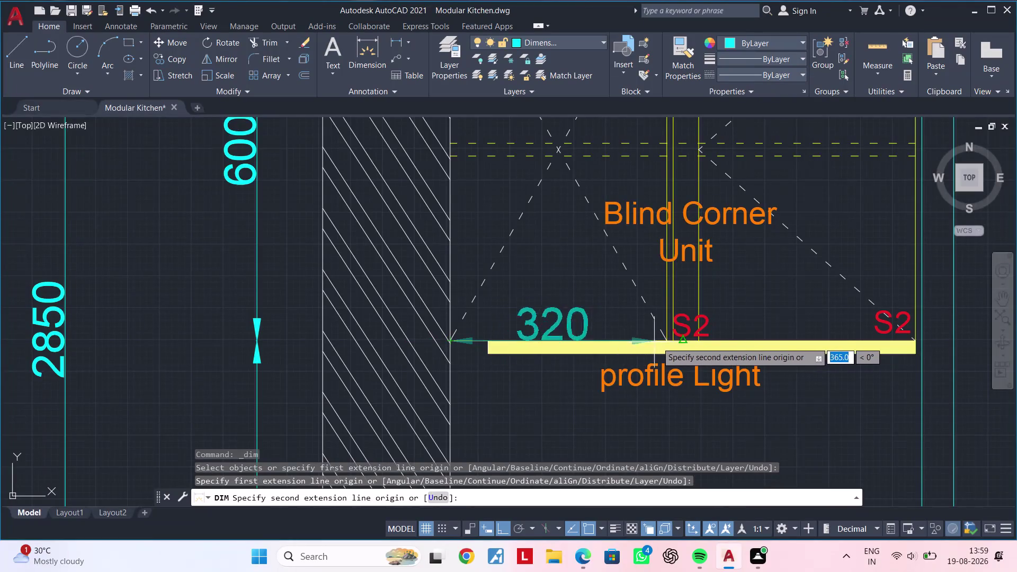
scroll(up, 3)
click(672, 342)
middle_drag(650, 380, 678, 306)
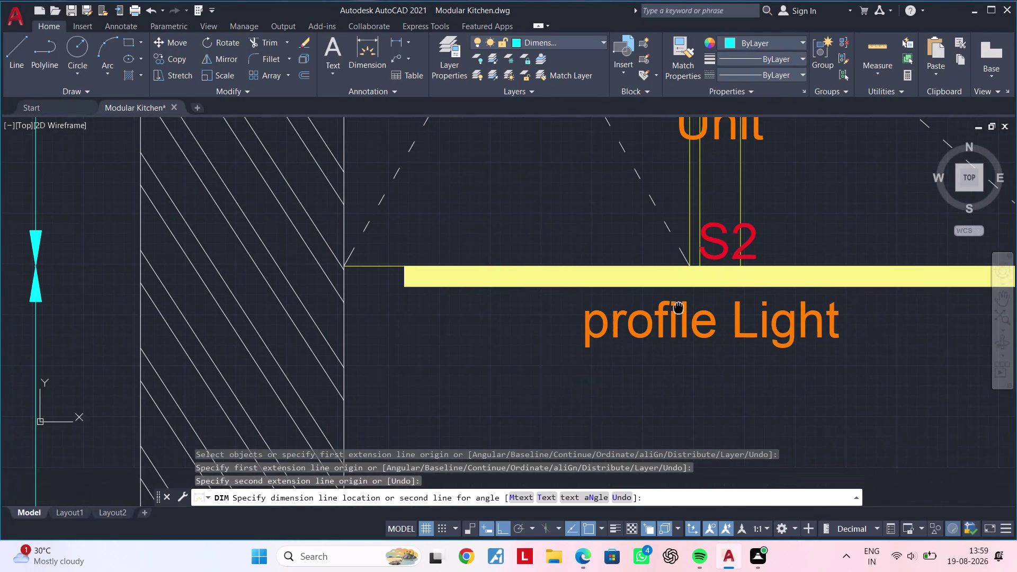
click(670, 376)
Dimension the 10 gap between the profile light's right end and the cyan line.
middle_drag(704, 377, 609, 333)
key(space)
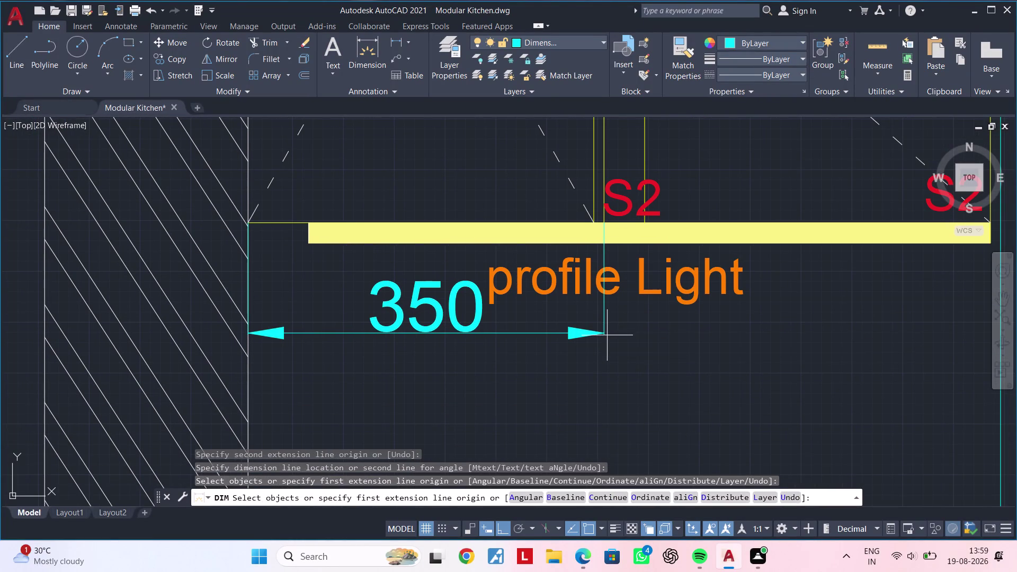
middle_drag(619, 336, 583, 346)
scroll(up, 3)
scroll(down, 3)
key(space)
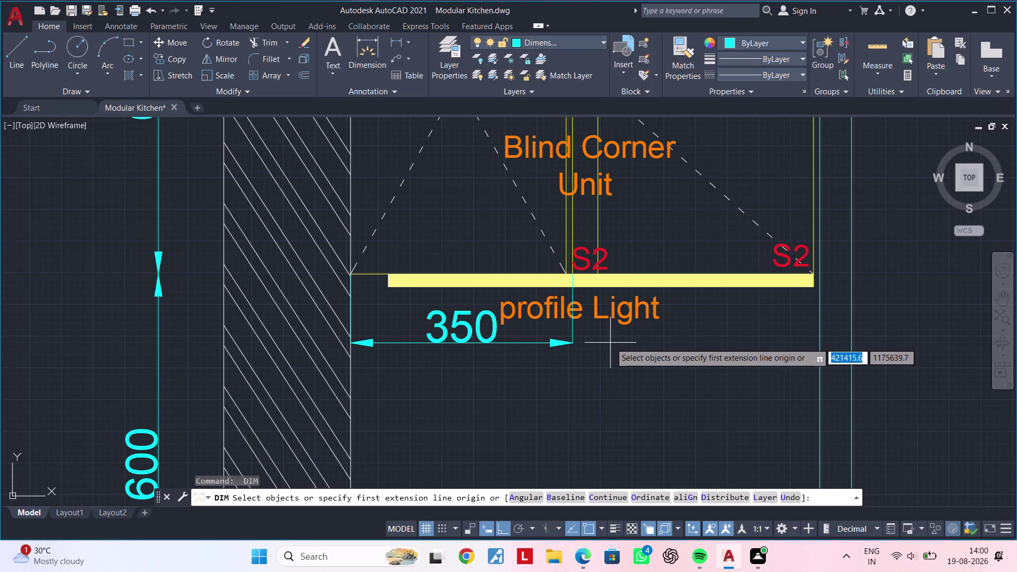
middle_drag(688, 343, 595, 341)
scroll(up, 3)
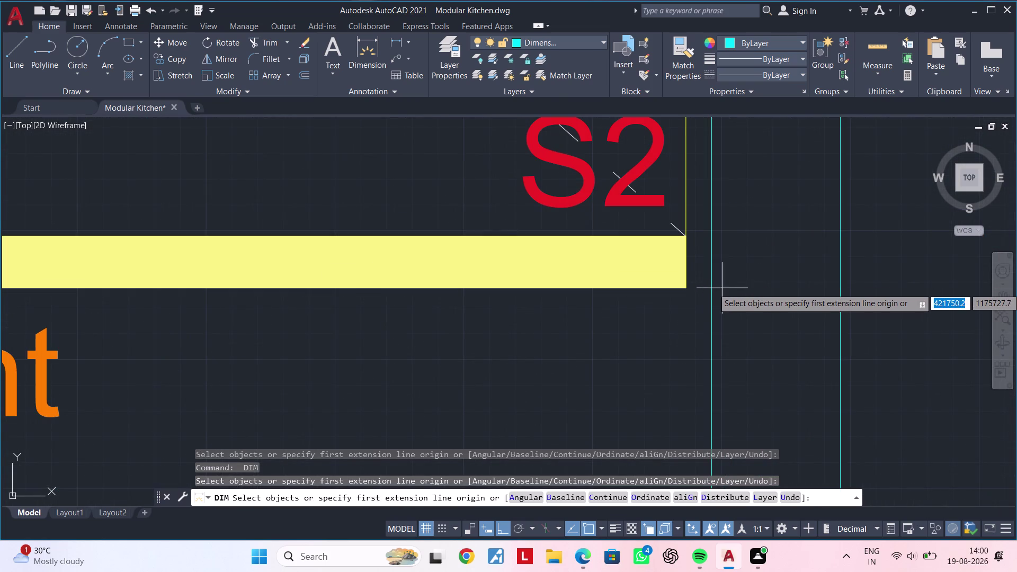
click(682, 287)
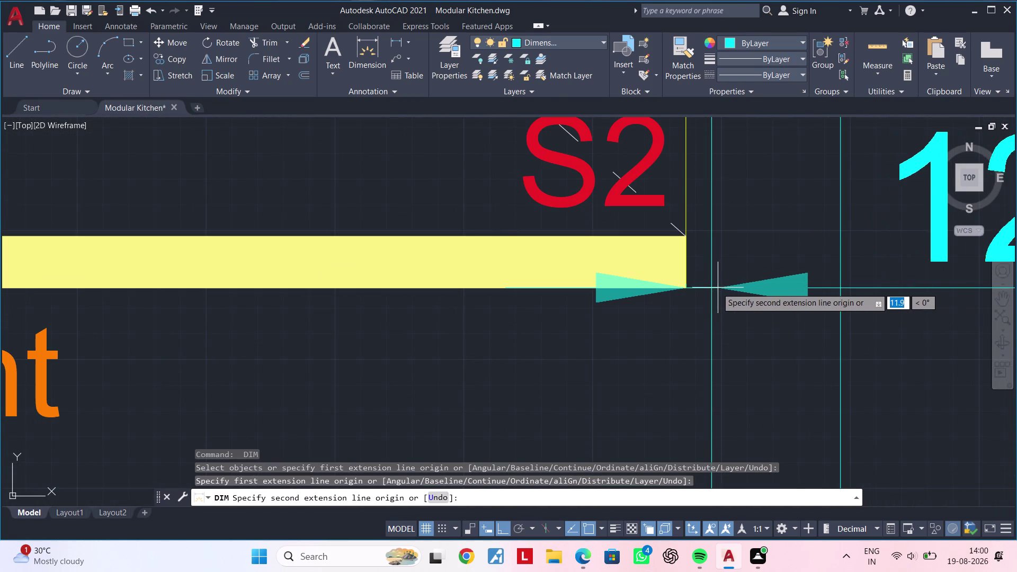
click(713, 288)
scroll(down, 3)
click(697, 344)
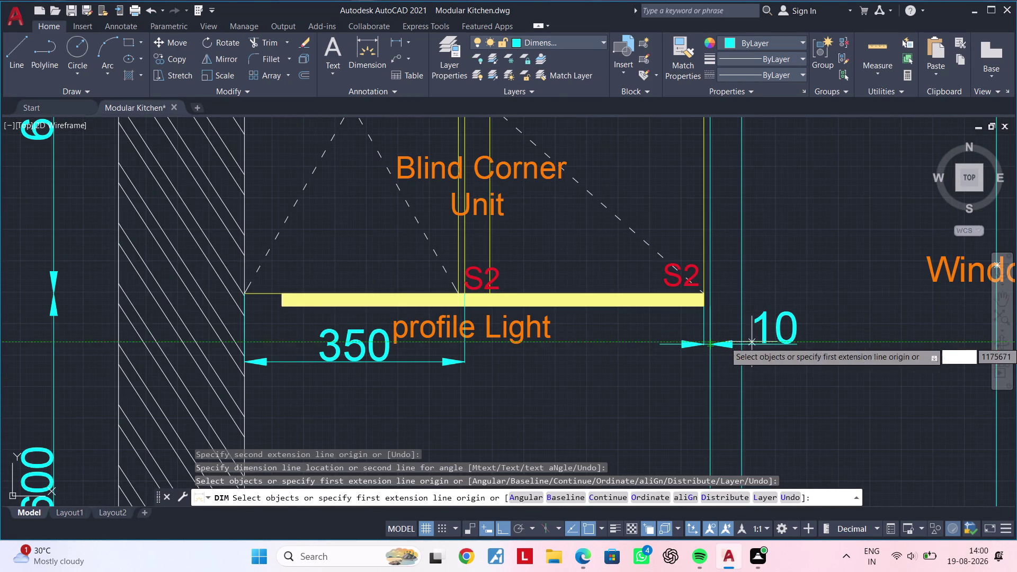
Select the 10 gap dimension, try a grip move, then cancel it.
key(Escape)
key(Escape)
click(763, 333)
click(777, 329)
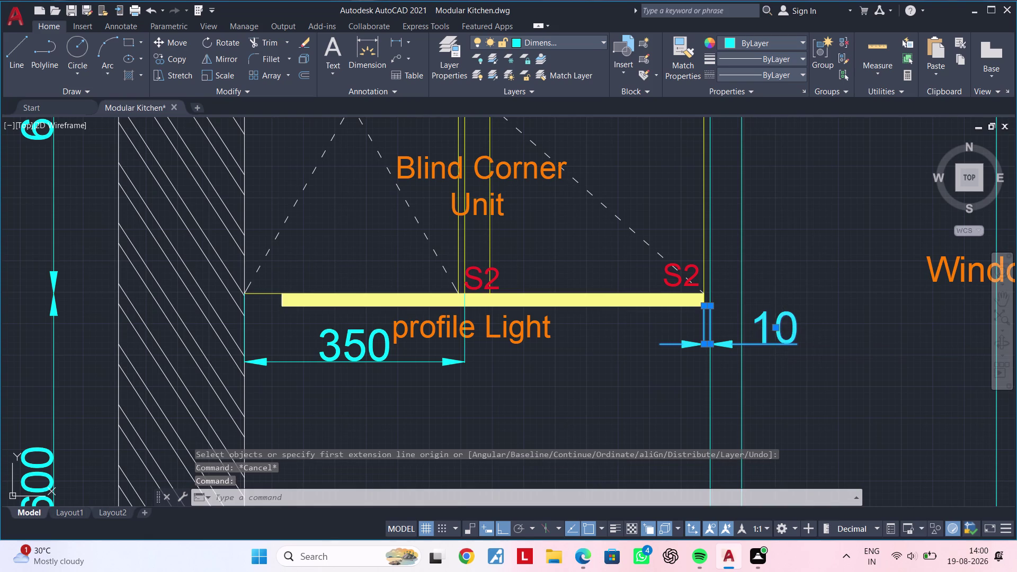
scroll(up, 3)
click(684, 336)
scroll(down, 3)
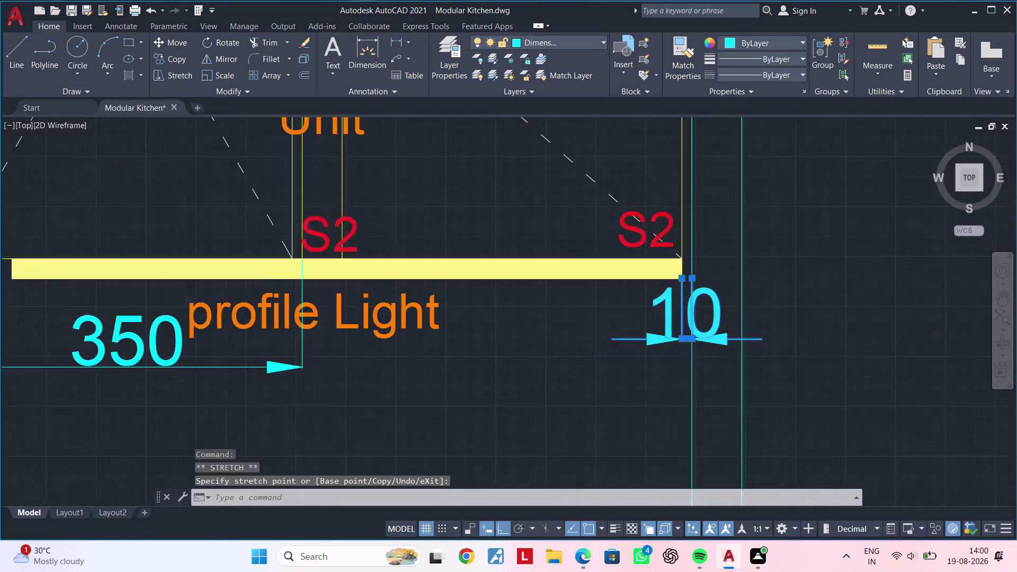
key(Escape)
middle_drag(624, 351, 659, 327)
key(Escape)
key(Escape)
middle_drag(661, 324, 668, 312)
key(Escape)
key(Escape)
key(space)
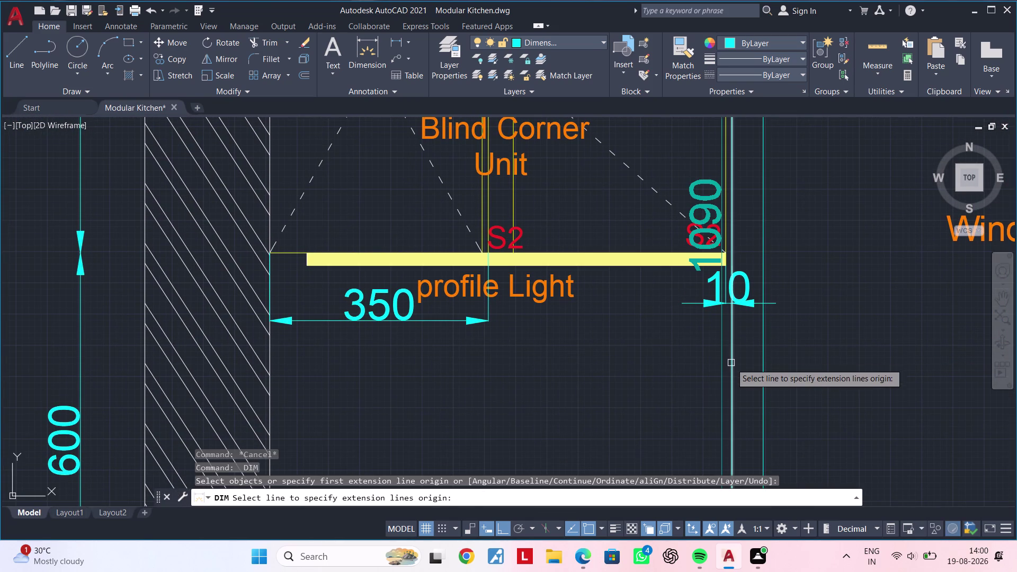
Begin a 740 dimension from the wall face to the cyan line, then abandon it.
click(398, 44)
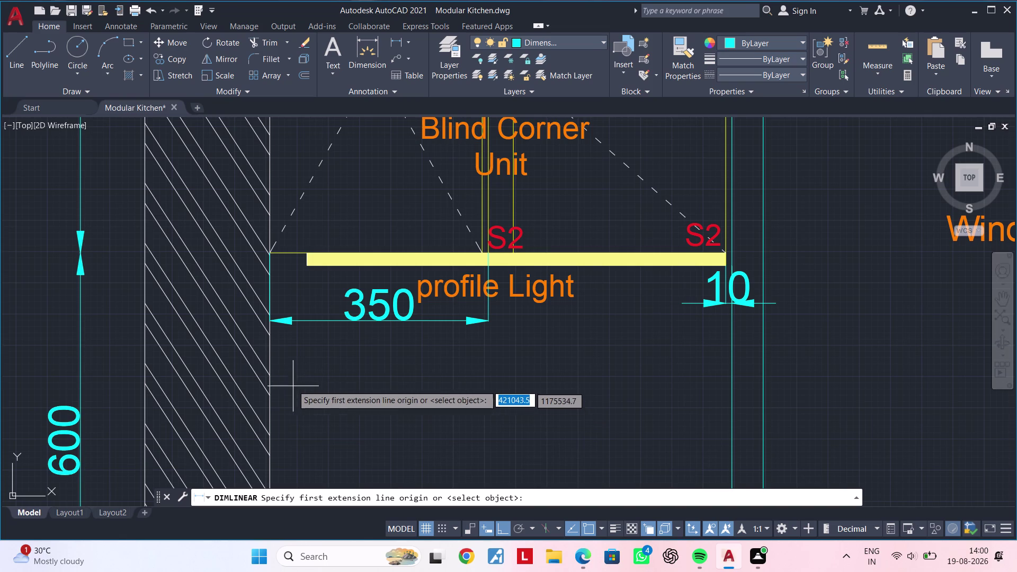
click(269, 362)
click(732, 363)
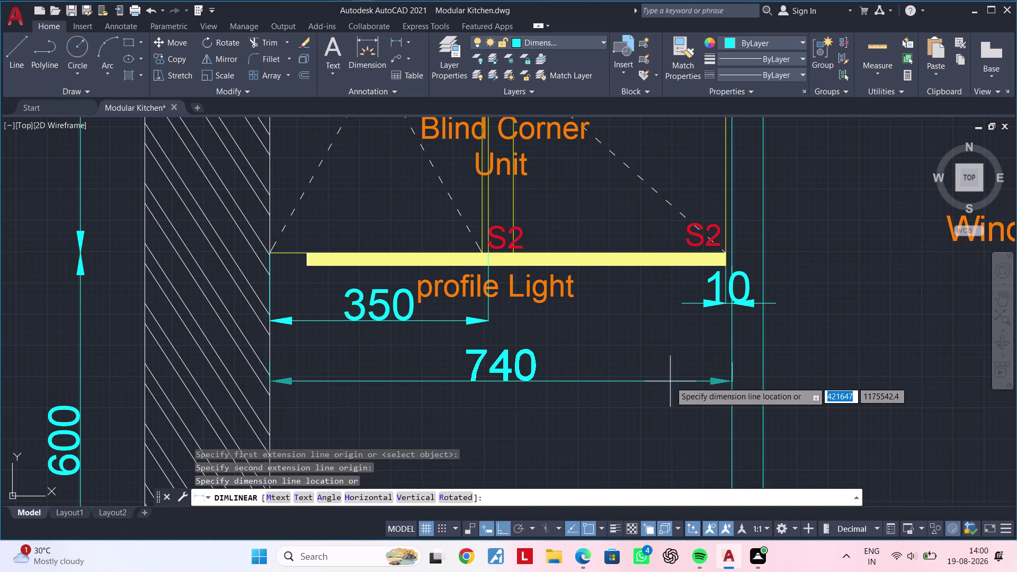
key(Escape)
Place a 730 dimension from the profile light's right end to the wall face, below the light.
key(space)
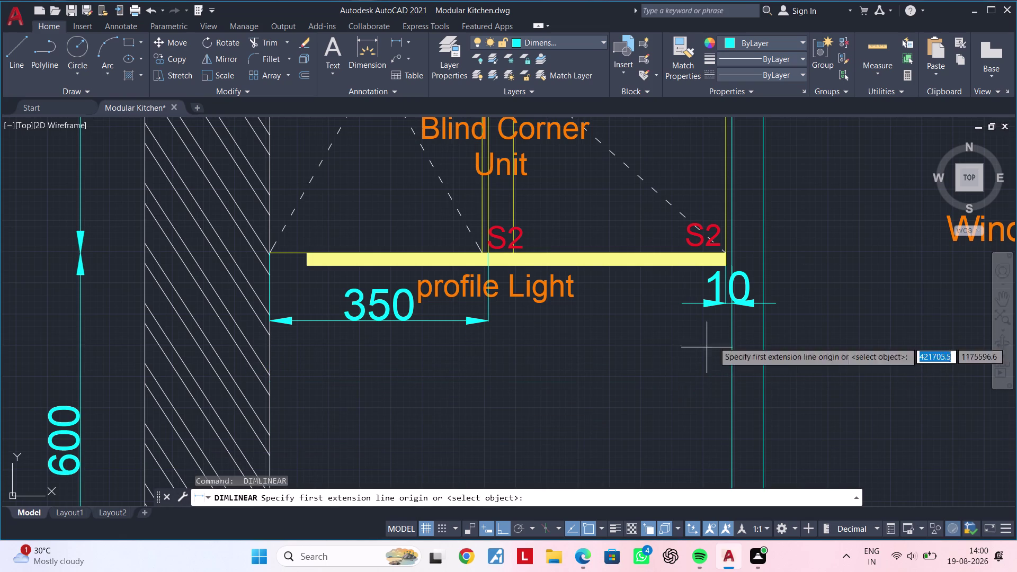
scroll(up, 3)
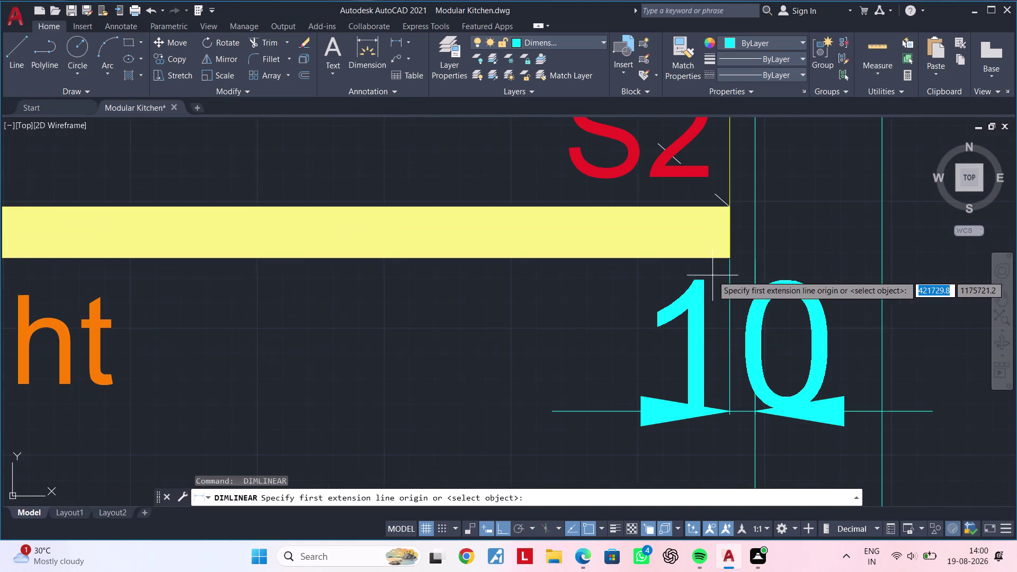
click(731, 261)
scroll(down, 3)
middle_drag(477, 269, 646, 263)
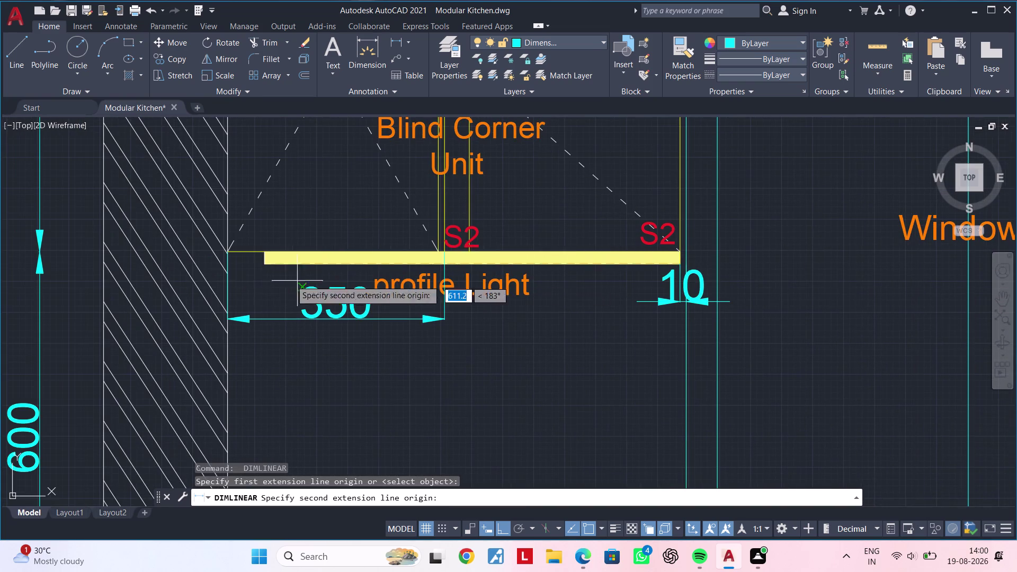
click(227, 267)
middle_drag(275, 404, 282, 374)
click(282, 406)
key(Escape)
scroll(up, 3)
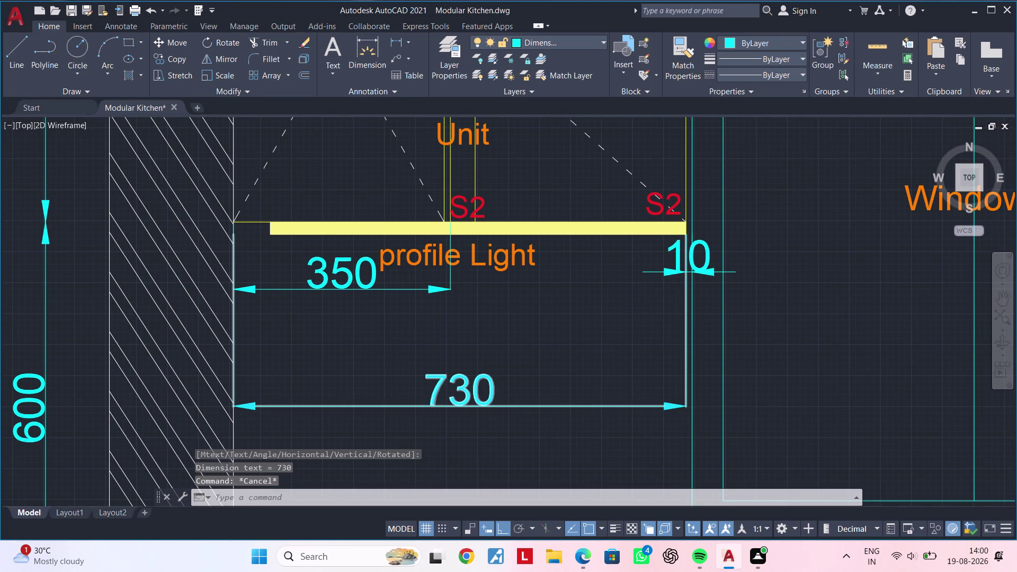
Stretch the 730 dimension's end grips onto the unit edge and the wall line.
click(683, 317)
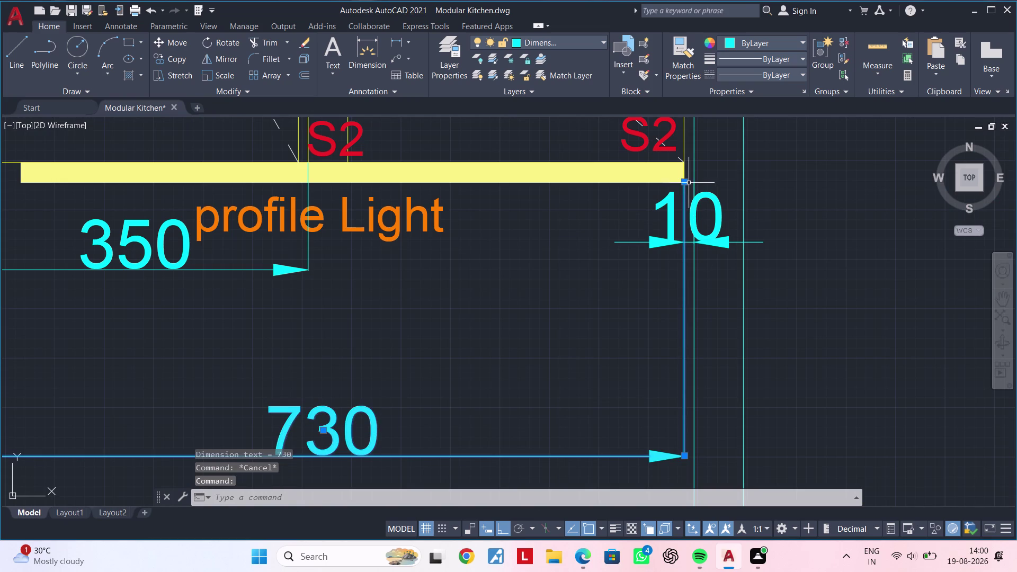
click(685, 180)
click(685, 390)
middle_drag(554, 400, 559, 398)
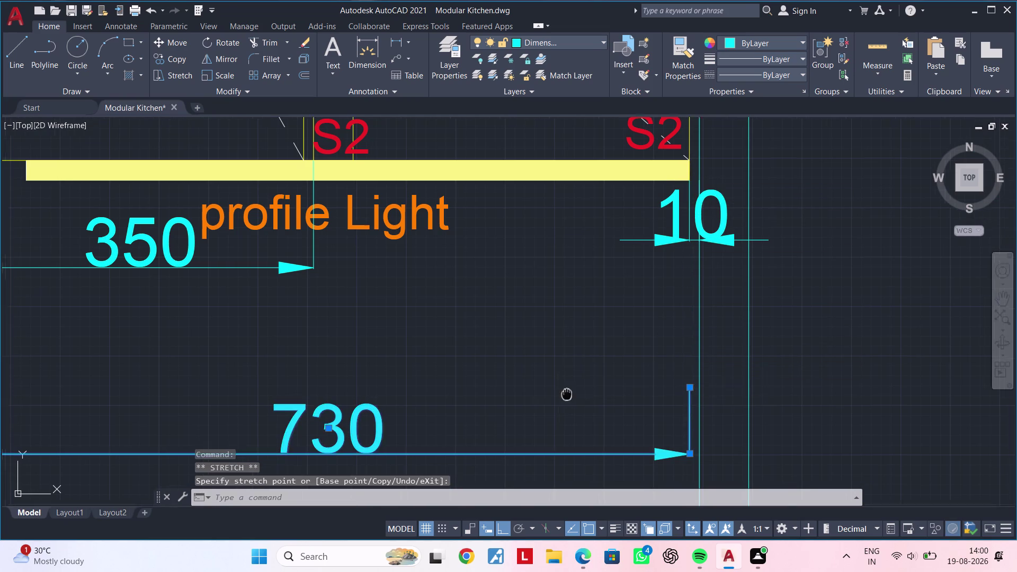
middle_drag(559, 397, 816, 357)
click(223, 138)
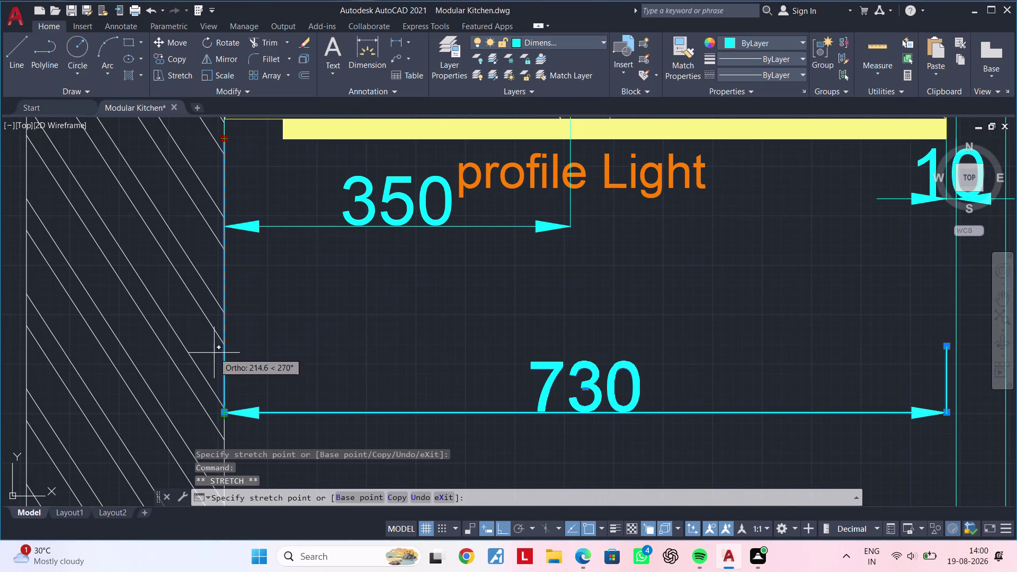
click(227, 366)
scroll(down, 3)
middle_drag(443, 356, 426, 372)
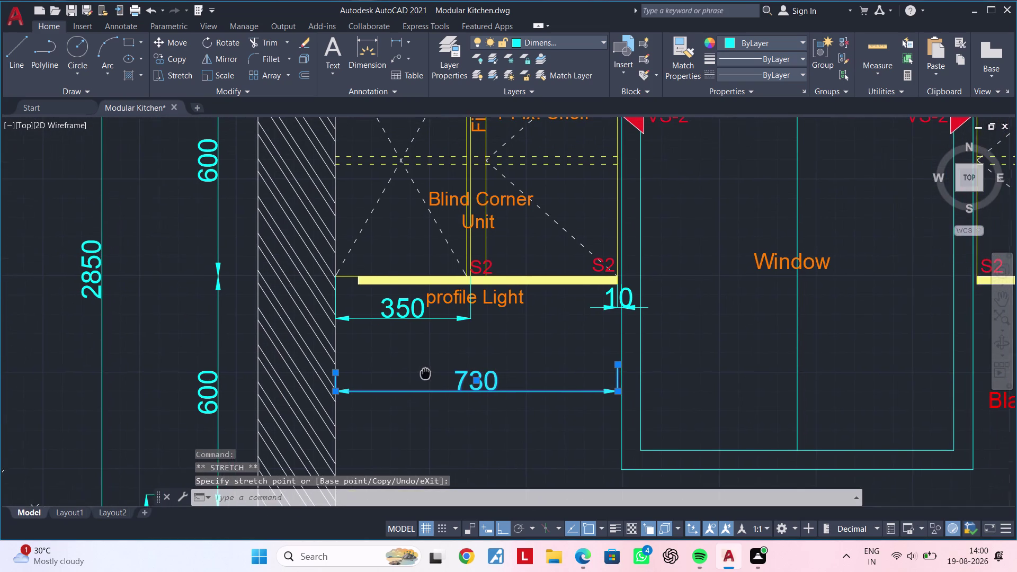
middle_drag(426, 373, 424, 374)
Clear the selection and zoom out to see more of the elevation.
key(Escape)
key(Escape)
scroll(down, 3)
middle_drag(521, 334, 463, 342)
key(Escape)
key(Escape)
scroll(down, 3)
middle_drag(461, 347, 384, 351)
key(Escape)
middle_drag(516, 368, 387, 354)
key(Escape)
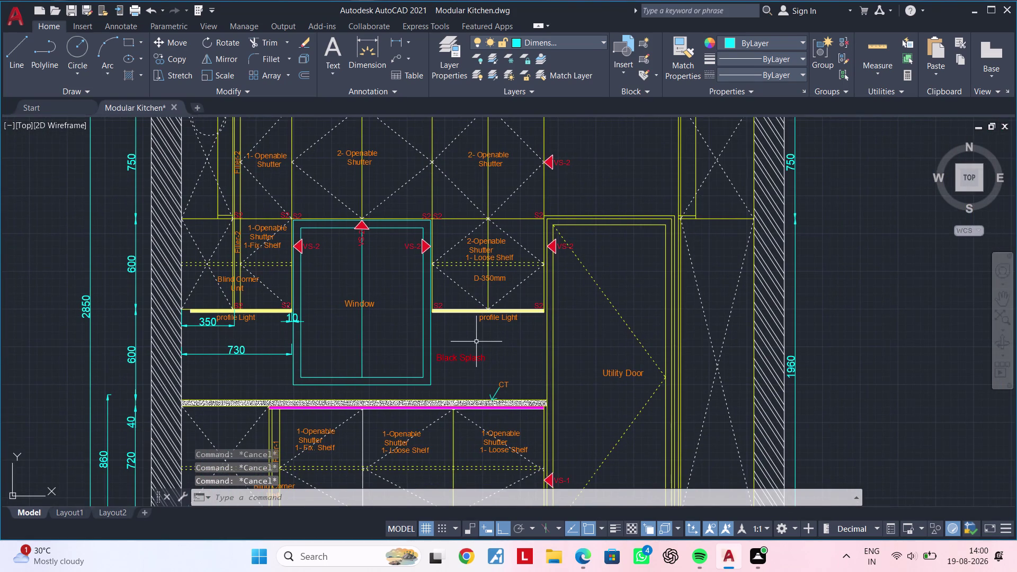
Start a new linear dimension and fit the whole elevation in view.
key(Escape)
key(Escape)
click(374, 50)
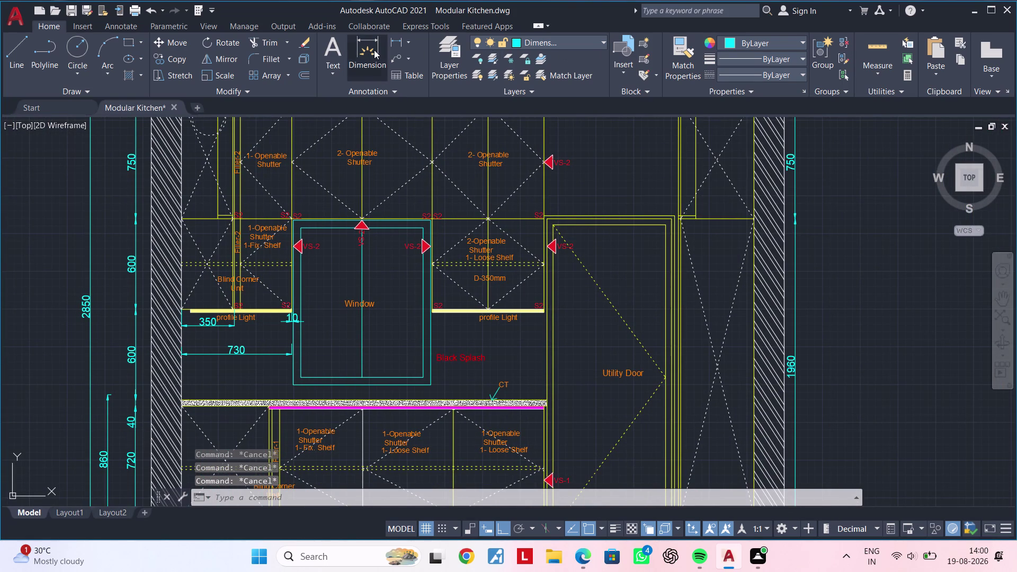
middle_drag(640, 257, 488, 218)
scroll(up, 3)
scroll(down, 3)
middle_drag(558, 192, 544, 233)
middle_drag(548, 234, 510, 268)
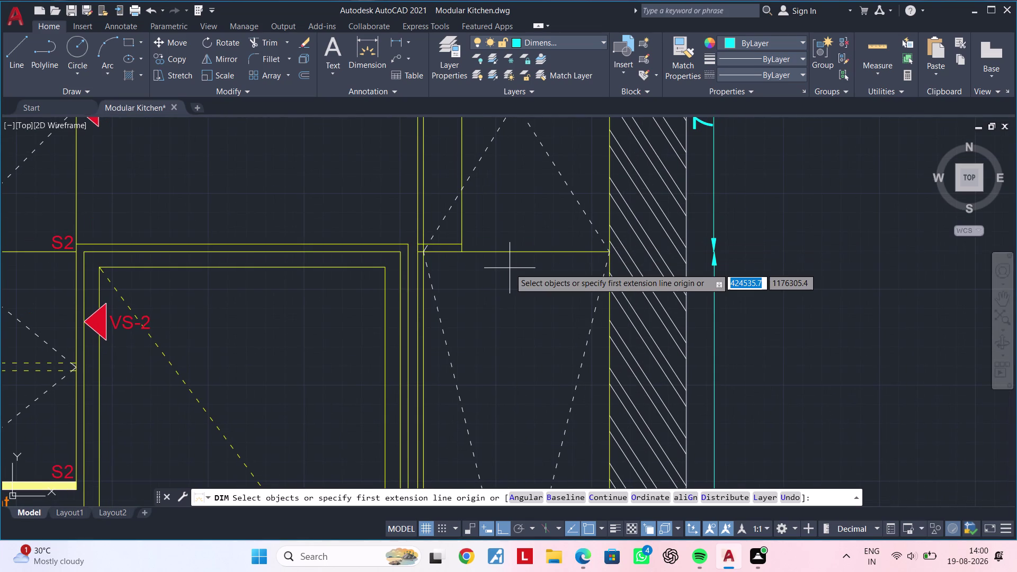
scroll(down, 3)
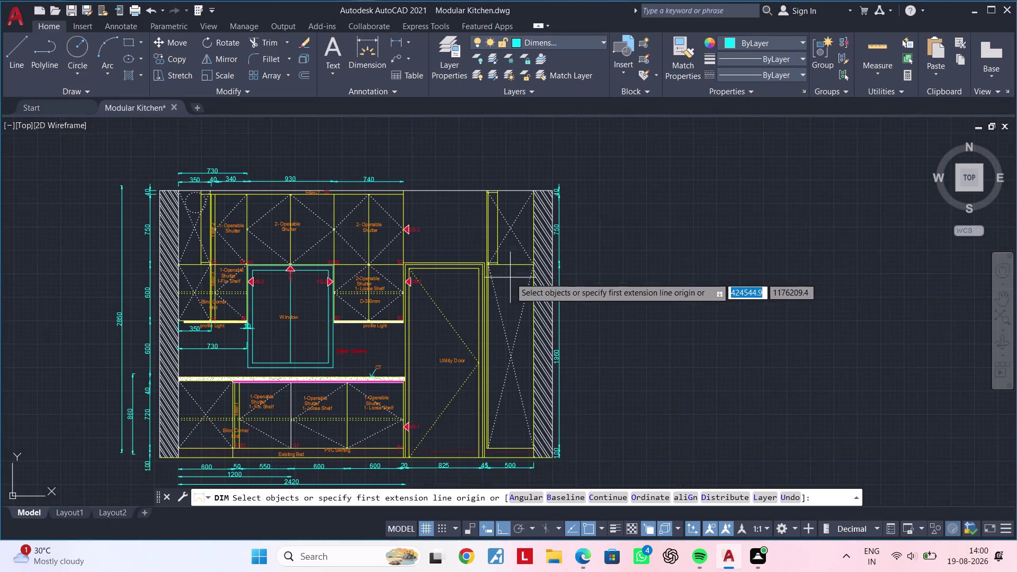
middle_drag(510, 277, 524, 232)
middle_click(525, 231)
scroll(up, 3)
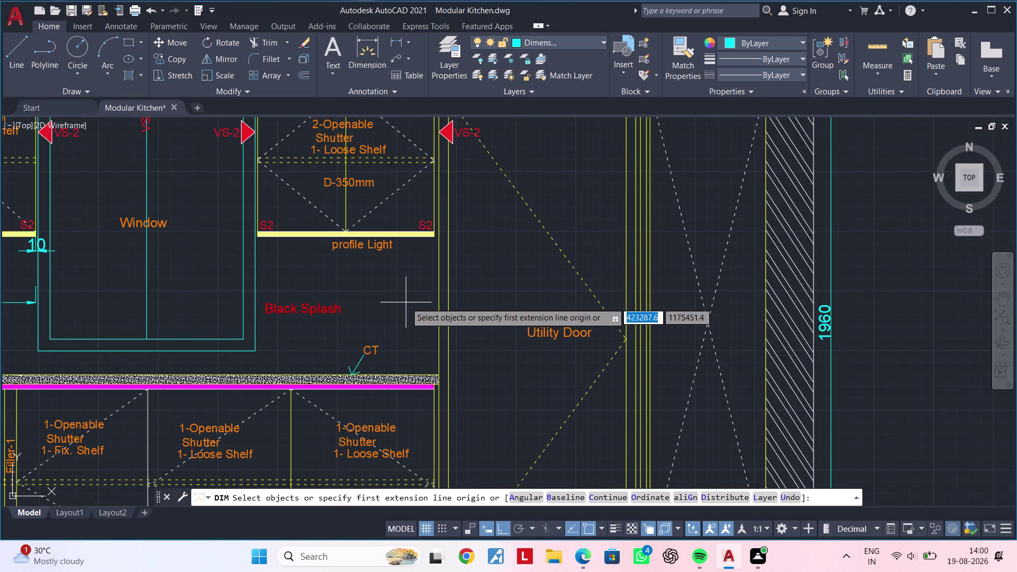
scroll(up, 3)
Dimension the 20 gap at the right-hand profile light's right end.
middle_drag(410, 296, 495, 310)
scroll(up, 3)
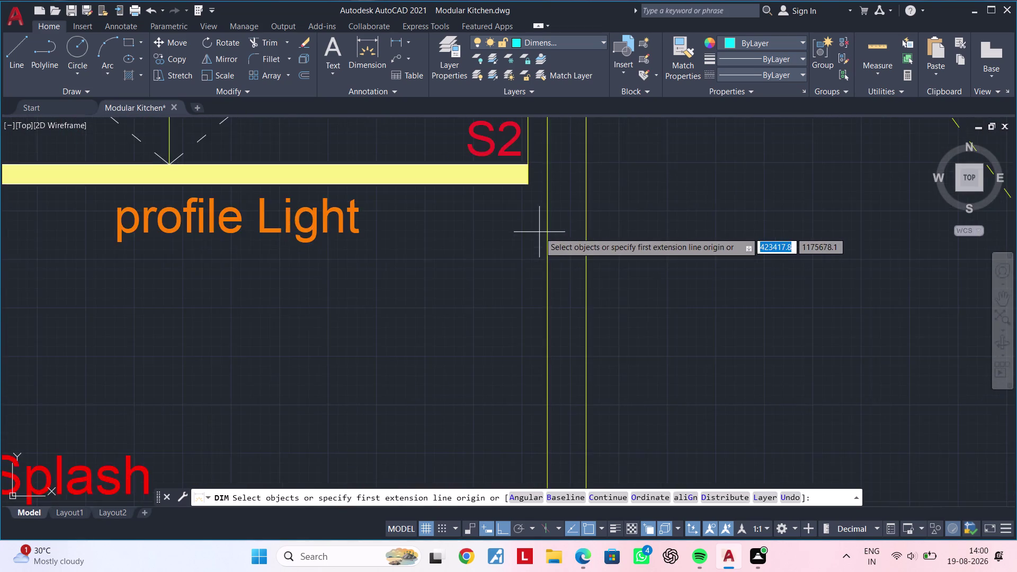
middle_drag(537, 239, 527, 312)
scroll(up, 3)
click(511, 232)
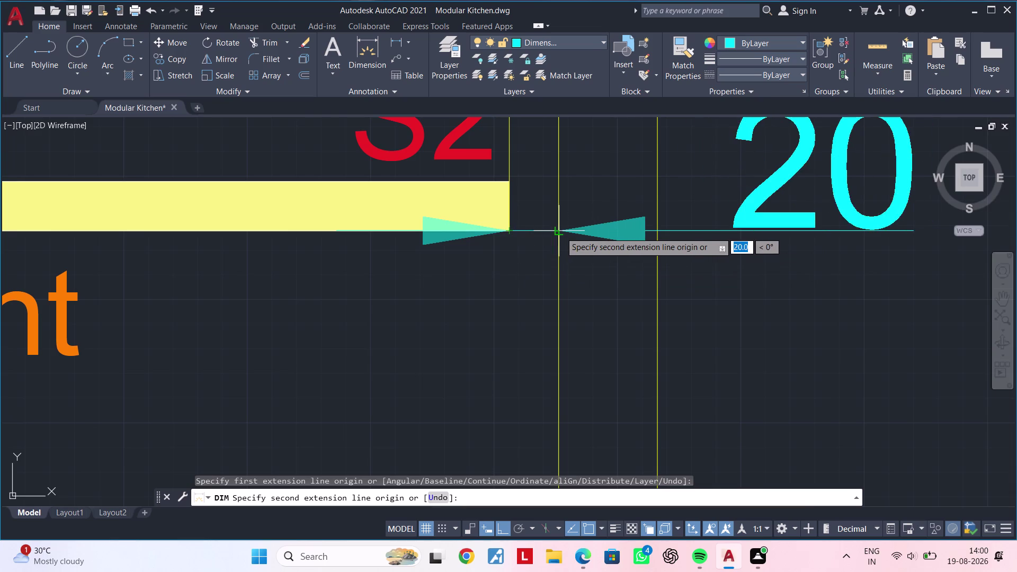
click(559, 232)
click(533, 276)
key(Escape)
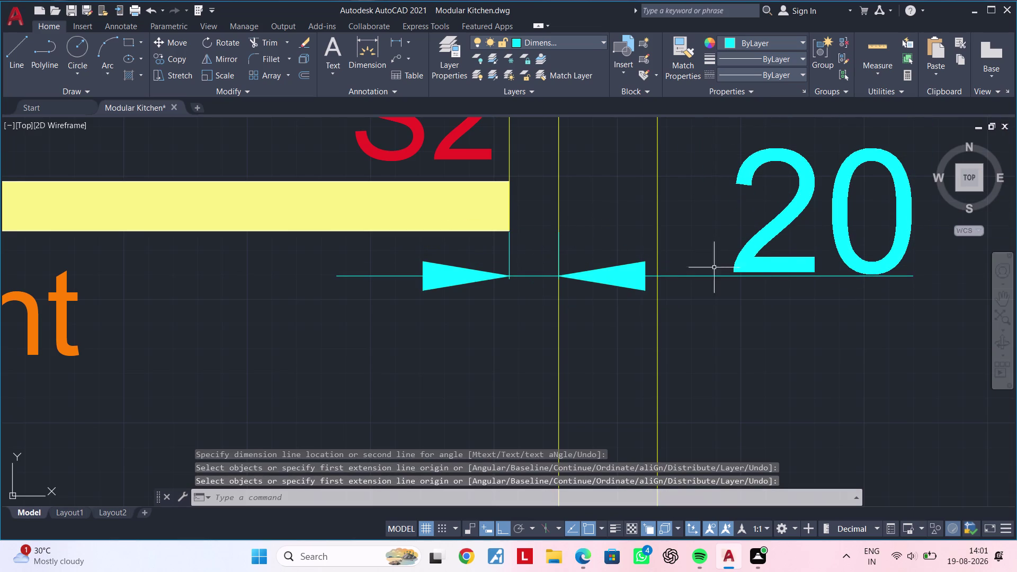
Cancel several accidental selection windows near the right-hand units.
key(Escape)
click(759, 263)
key(Escape)
key(Escape)
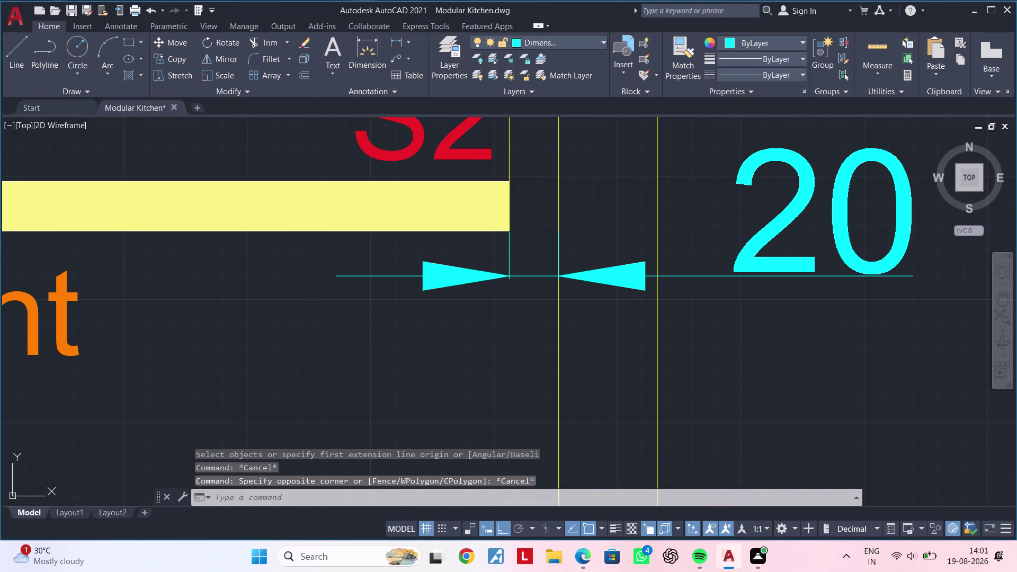
click(754, 249)
key(Escape)
click(761, 242)
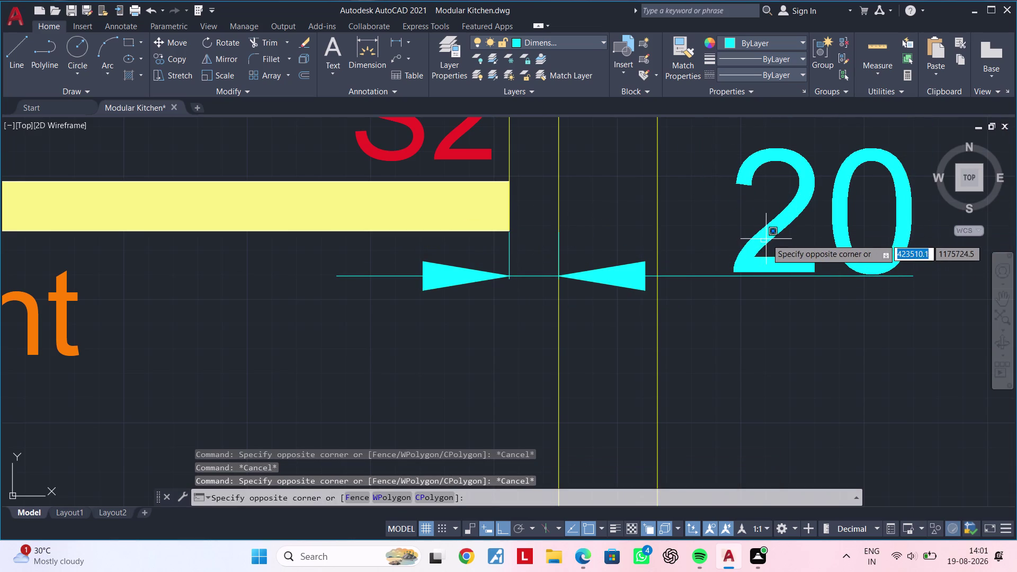
key(Escape)
click(808, 185)
key(Escape)
scroll(down, 3)
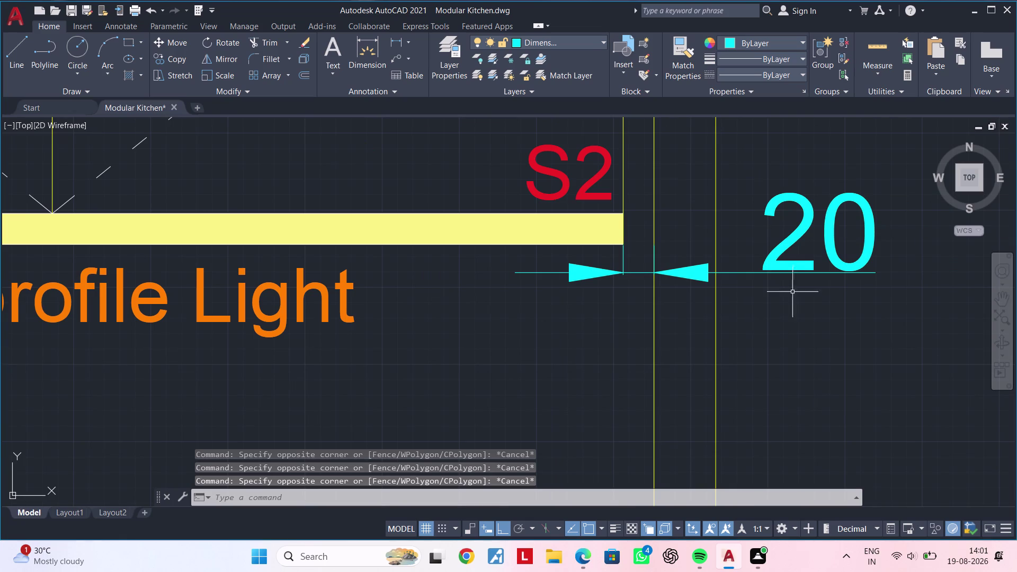
click(791, 241)
click(776, 251)
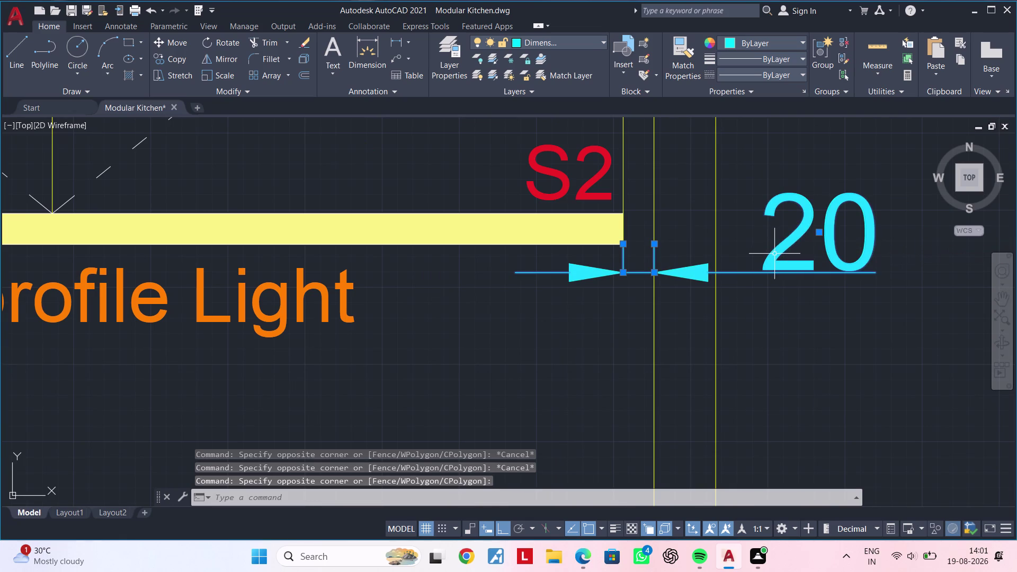
Grip-move the 20 dimension upward to sit just below the profile light.
click(821, 231)
scroll(up, 3)
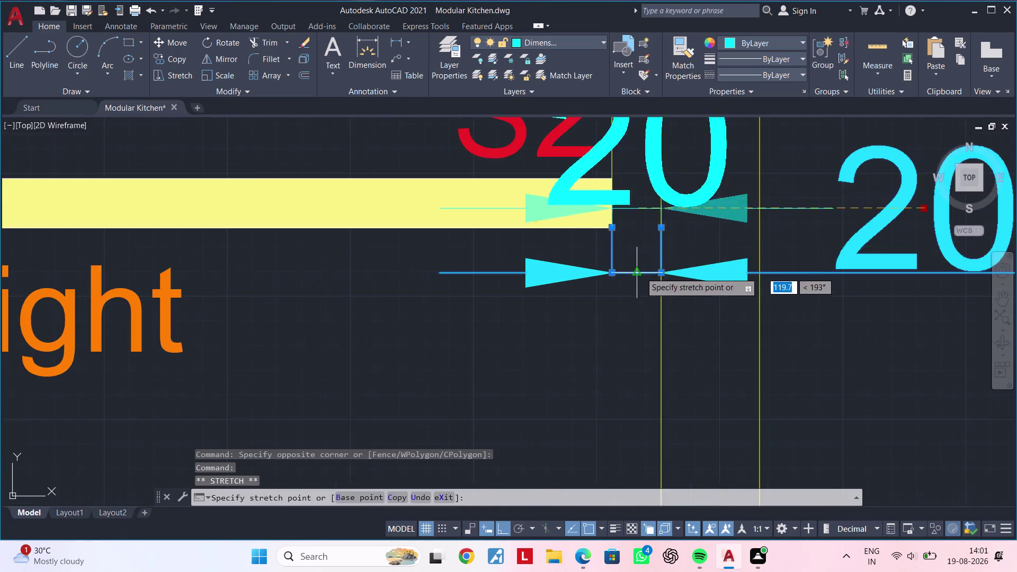
click(633, 273)
scroll(down, 3)
middle_drag(580, 323, 701, 325)
key(Escape)
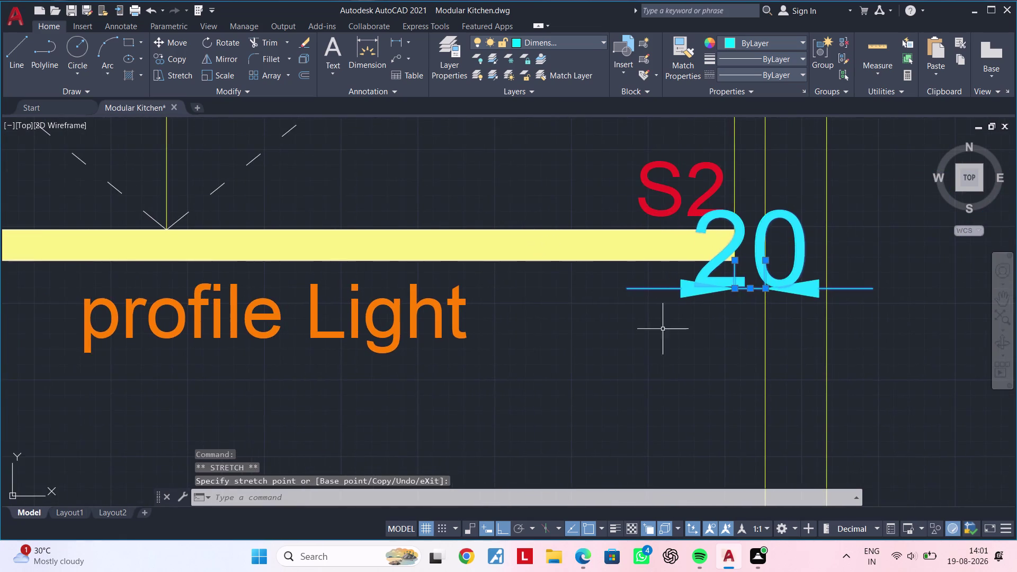
scroll(down, 3)
middle_drag(592, 318, 696, 314)
key(Escape)
middle_drag(650, 321, 699, 314)
key(Escape)
key(space)
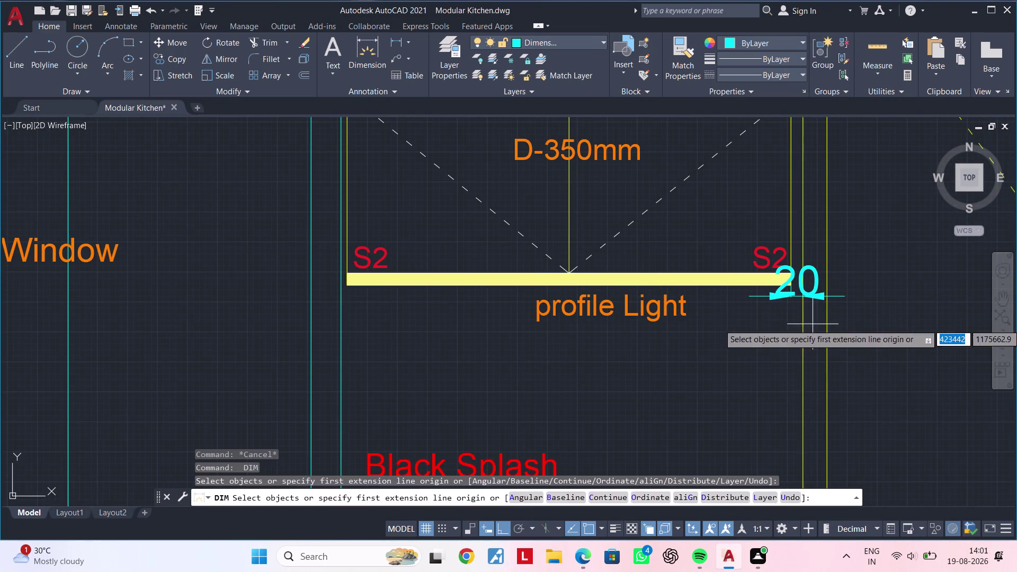
Dimension the right-hand profile light's 740 length between its two ends.
key(Escape)
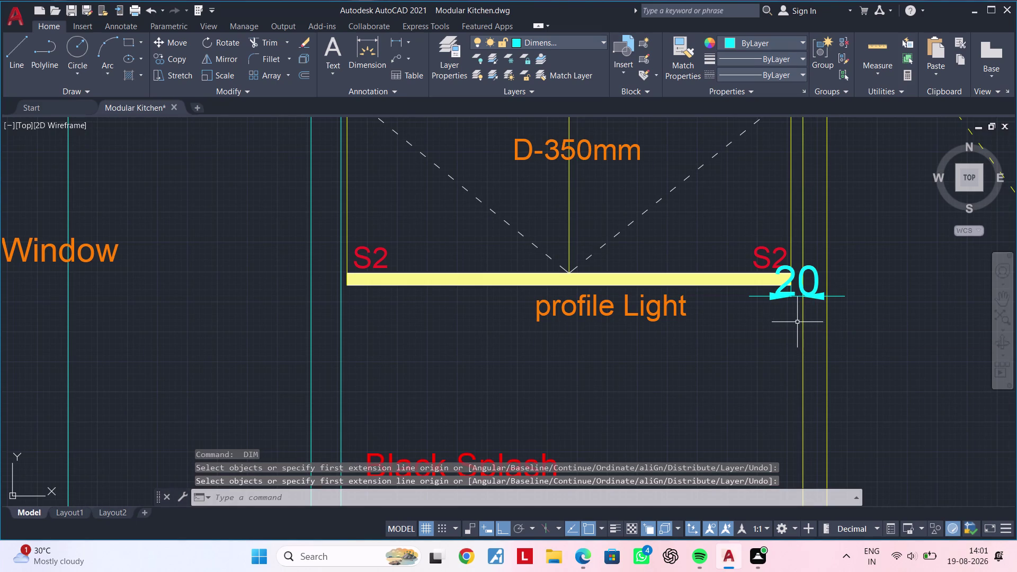
scroll(up, 3)
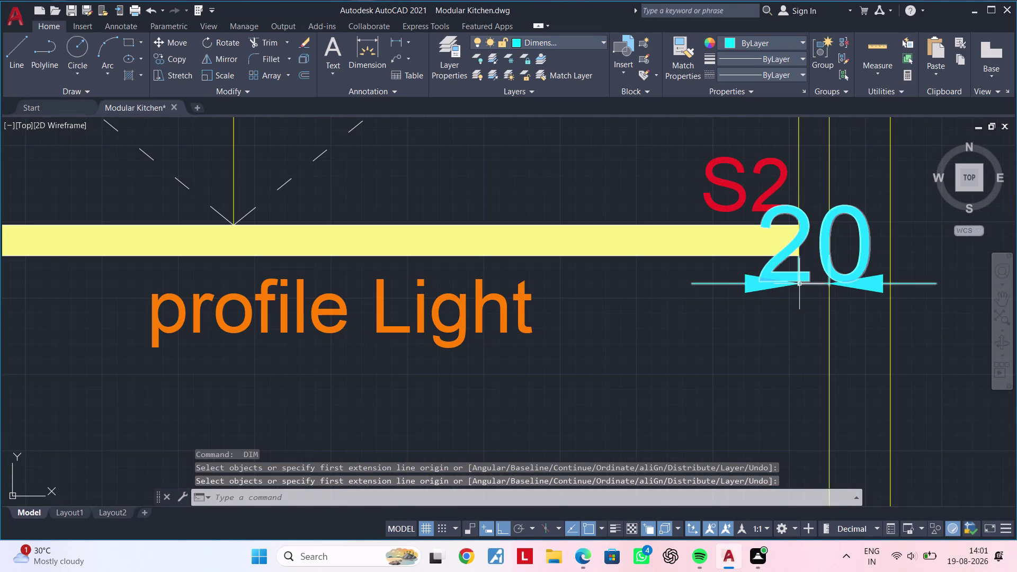
key(space)
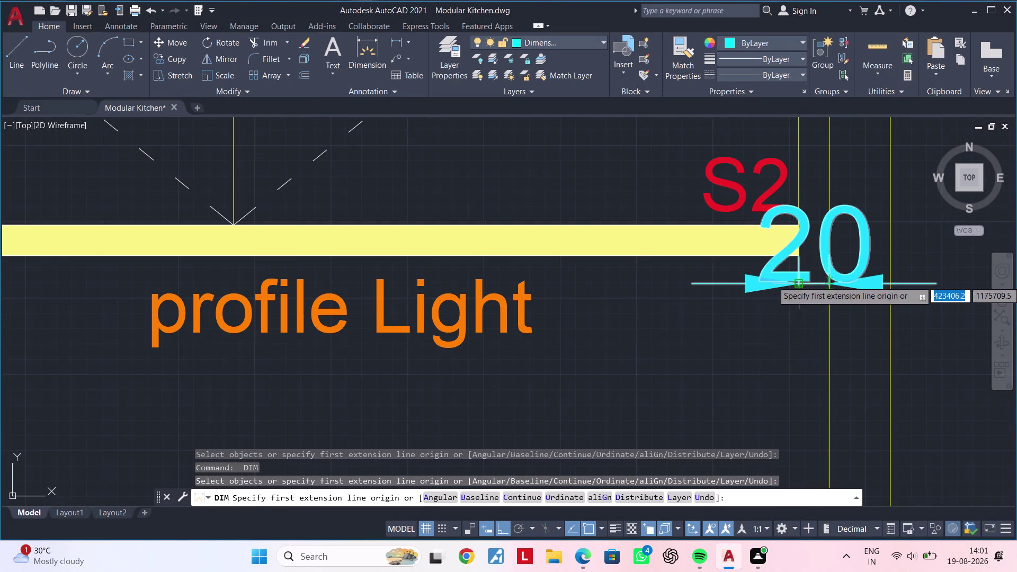
click(799, 282)
middle_drag(468, 302, 740, 301)
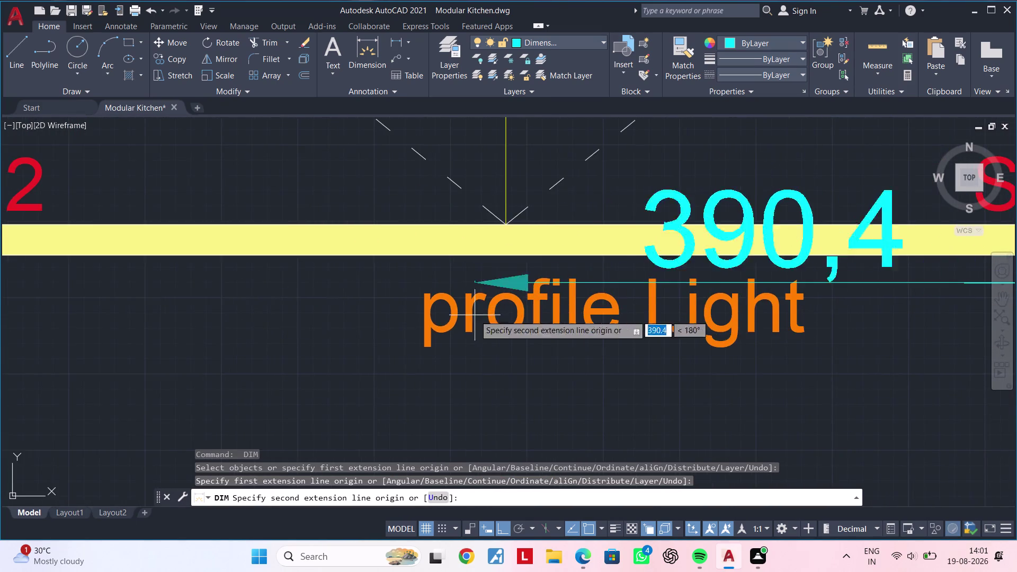
scroll(down, 3)
middle_drag(243, 307, 440, 308)
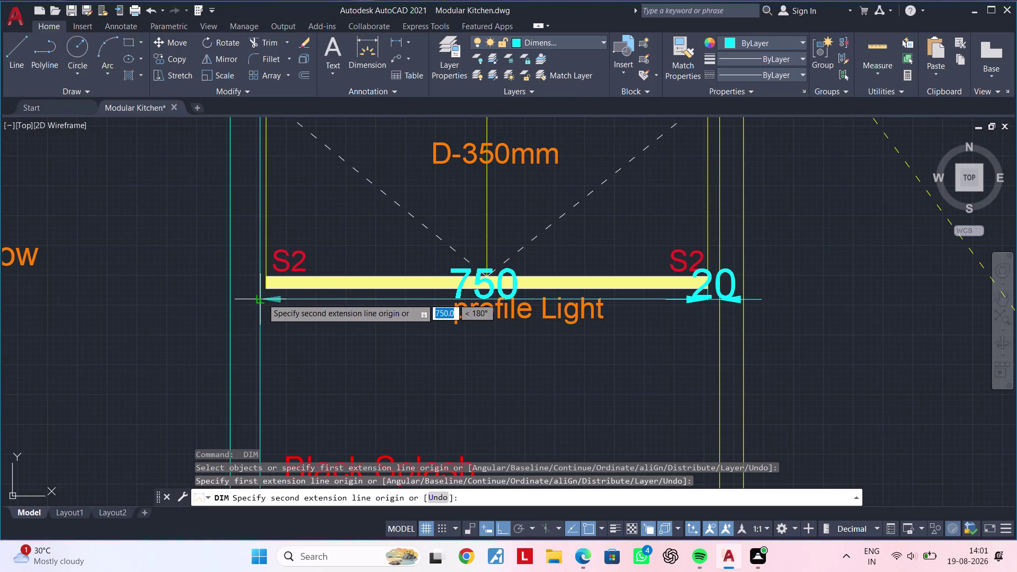
scroll(up, 3)
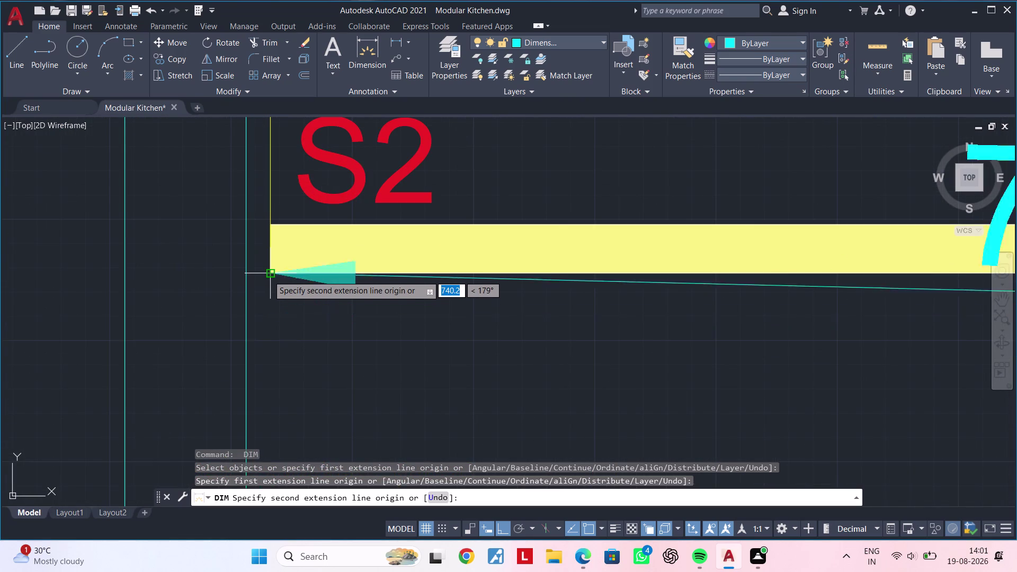
click(269, 318)
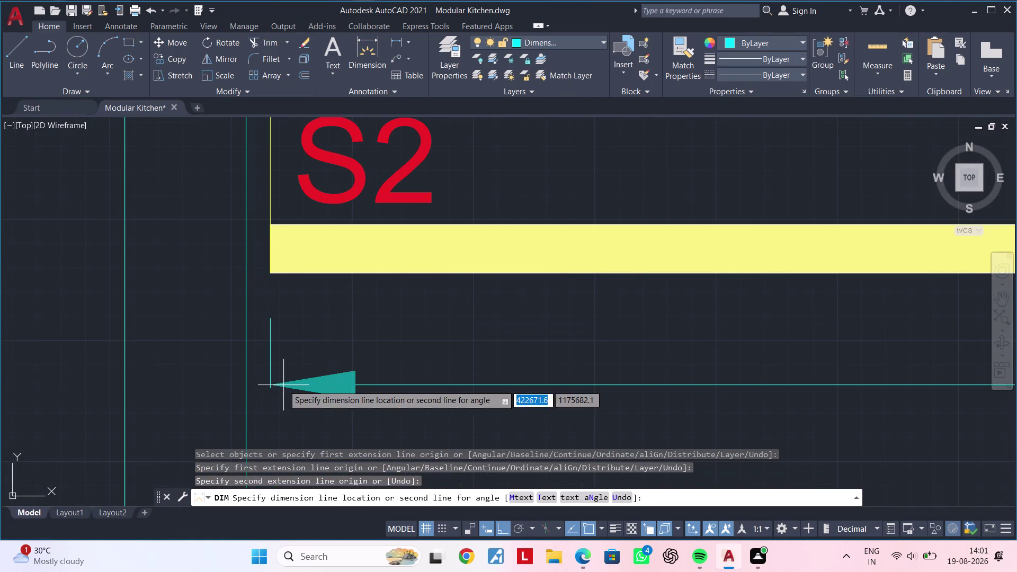
click(283, 385)
scroll(down, 3)
middle_drag(411, 384, 348, 383)
scroll(up, 3)
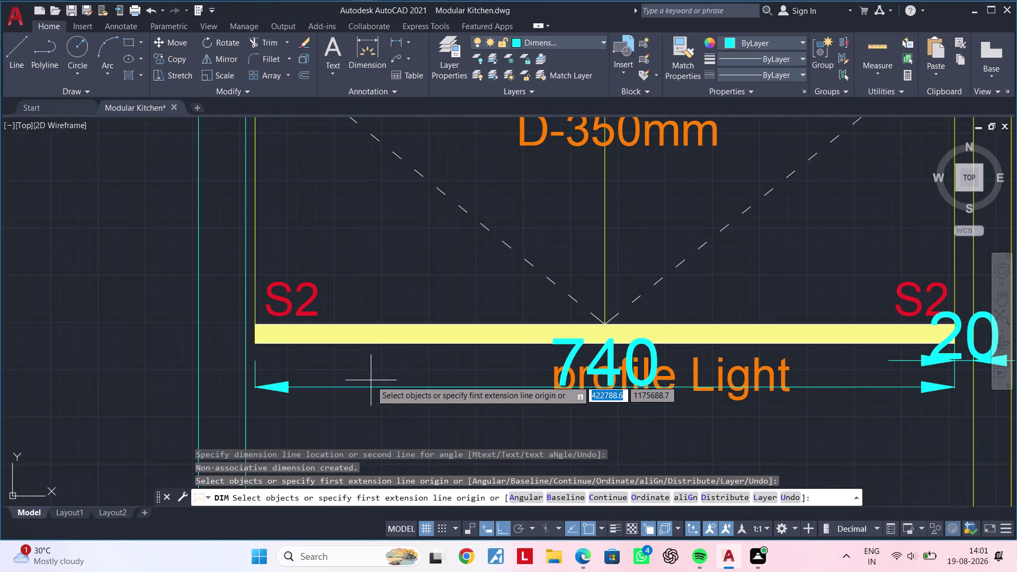
key(Escape)
Move the 740 dimension down below the light's label.
middle_drag(439, 389, 395, 383)
click(413, 381)
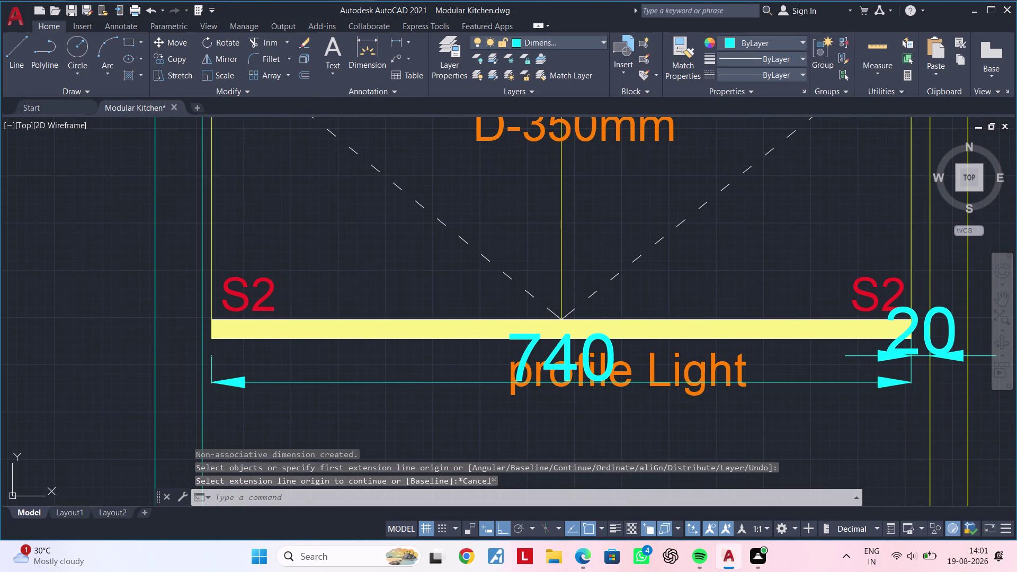
text(m)
key(space)
click(448, 381)
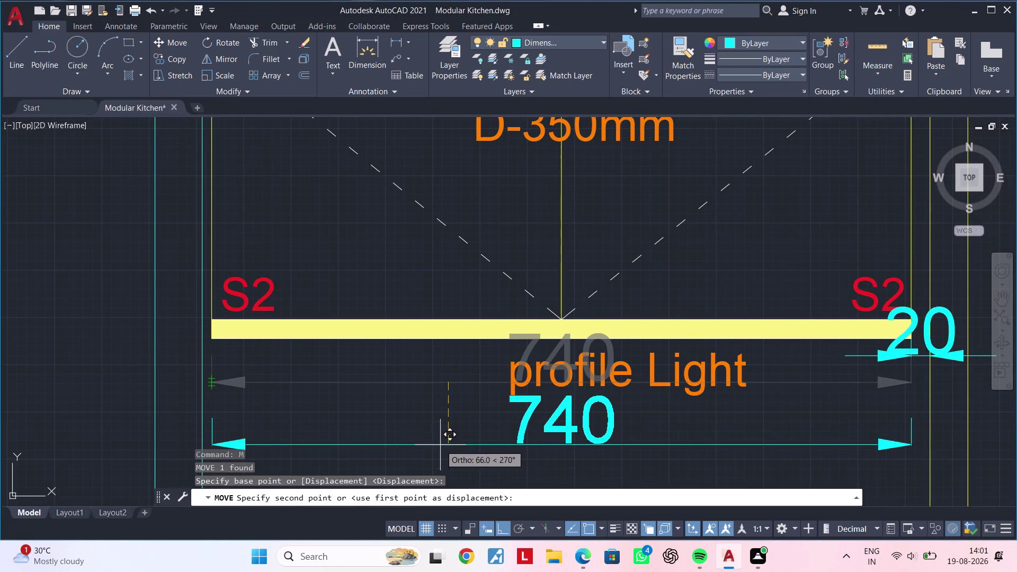
click(440, 454)
Zoom out to show the whole wall elevation and cancel remaining commands.
middle_drag(458, 412, 531, 301)
middle_drag(460, 330, 498, 320)
scroll(down, 3)
middle_drag(492, 338, 523, 334)
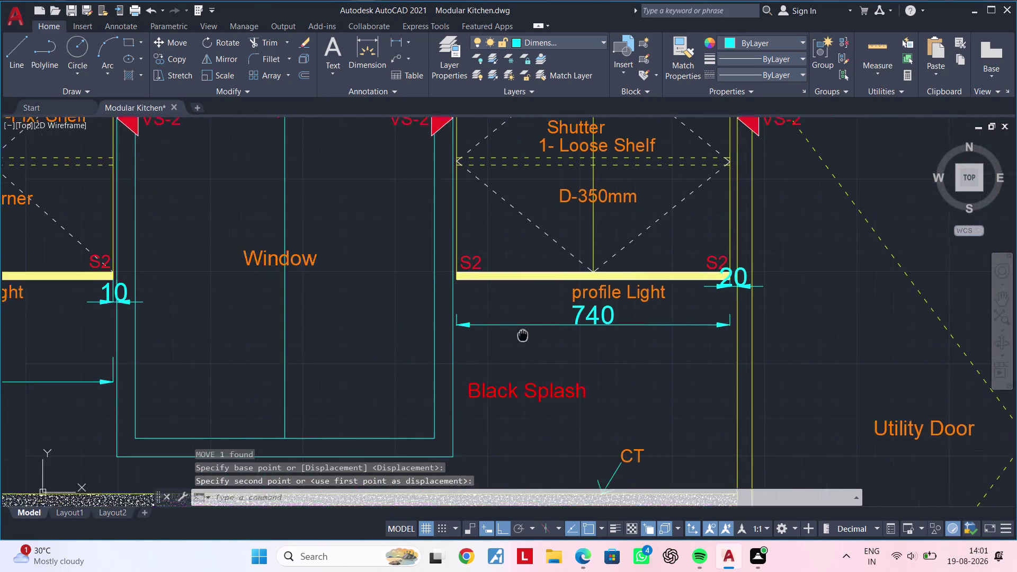
middle_drag(523, 334, 566, 327)
key(Escape)
scroll(down, 3)
middle_drag(538, 339, 632, 328)
key(Escape)
key(Escape)
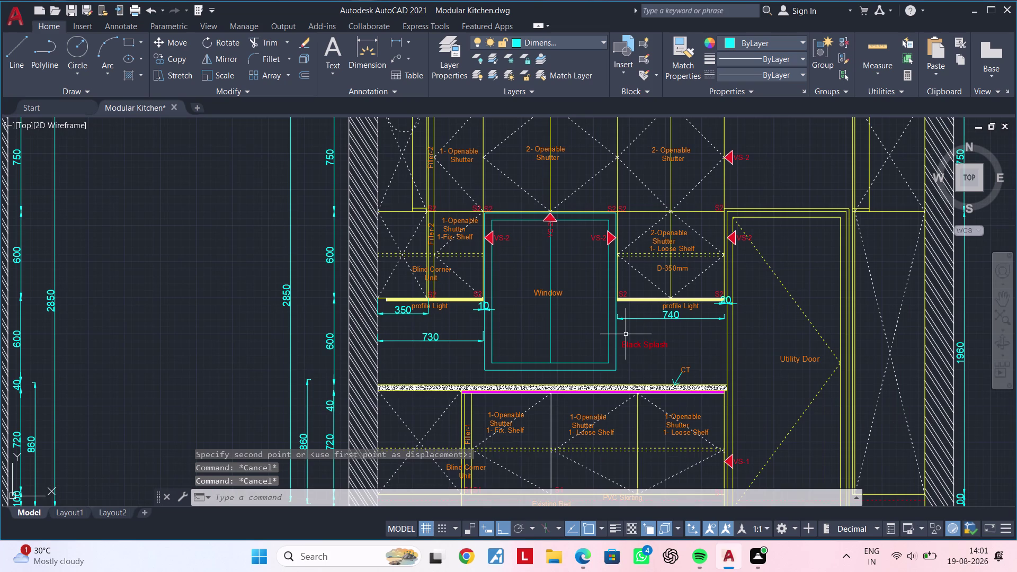
Clear pending commands and frame the fully dimensioned second elevation.
key(Escape)
key(Escape)
key(Escape)
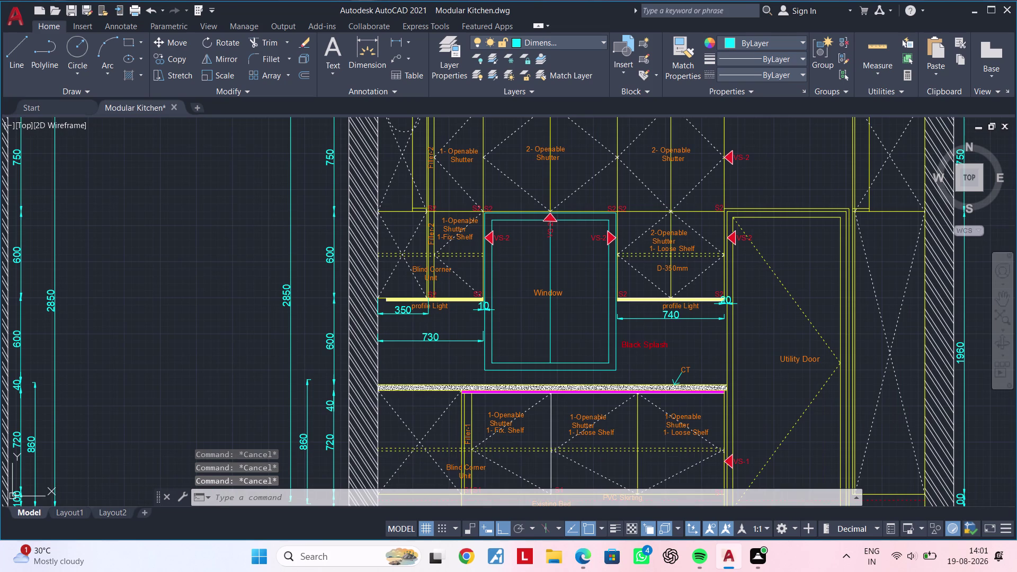
scroll(down, 3)
middle_drag(654, 345, 535, 341)
key(Escape)
key(Escape)
middle_drag(580, 343, 527, 326)
key(Escape)
key(Escape)
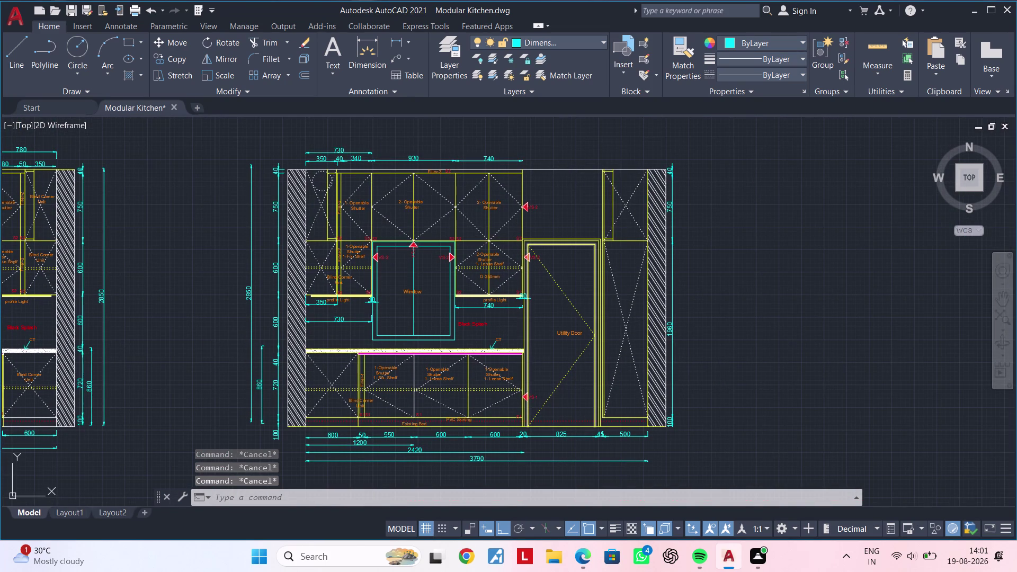
key(Escape)
key(Escape)
Quick-save the Modular Kitchen drawing with Ctrl+S.
key(ctrl+s)
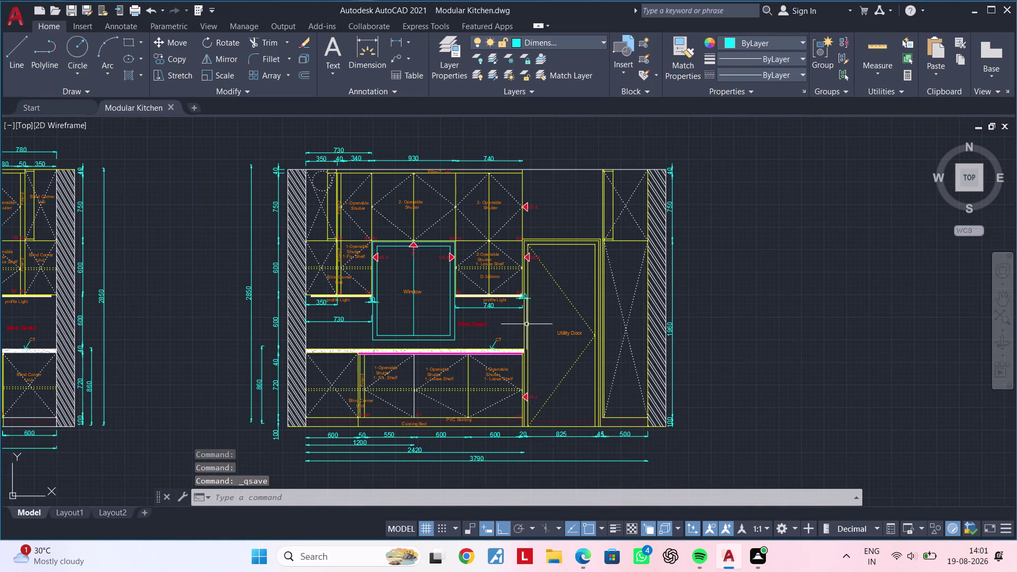
key(ctrl+s)
key(ctrl+s)
key(ctrl+s)
key(ctrl+s)
key(ctrl+s)
key(ctrl+s)
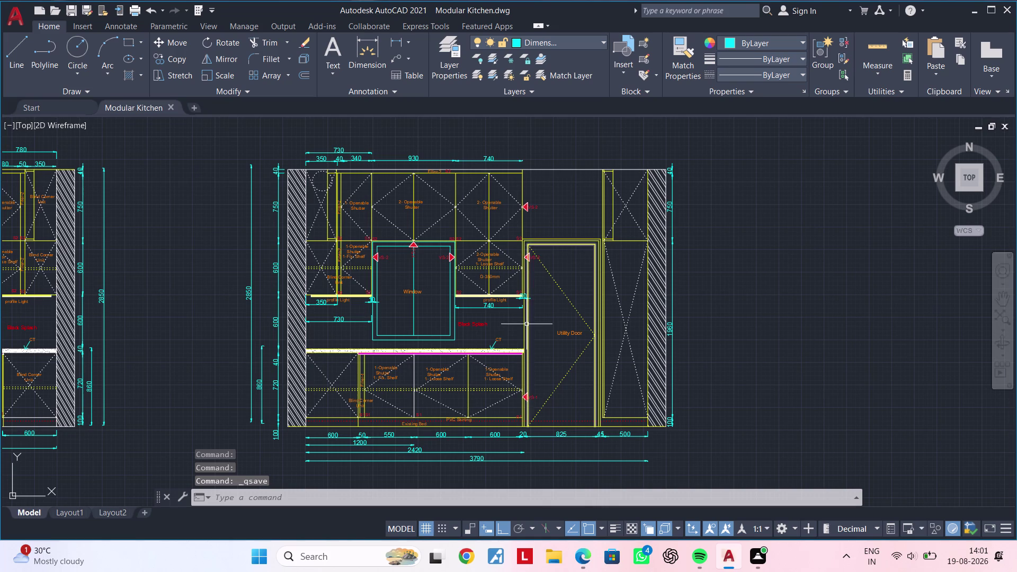
key(ctrl+s)
key(ctrl+s)
key(ctrl+s)
key(ctrl+s)
text(ss)
key(Escape)
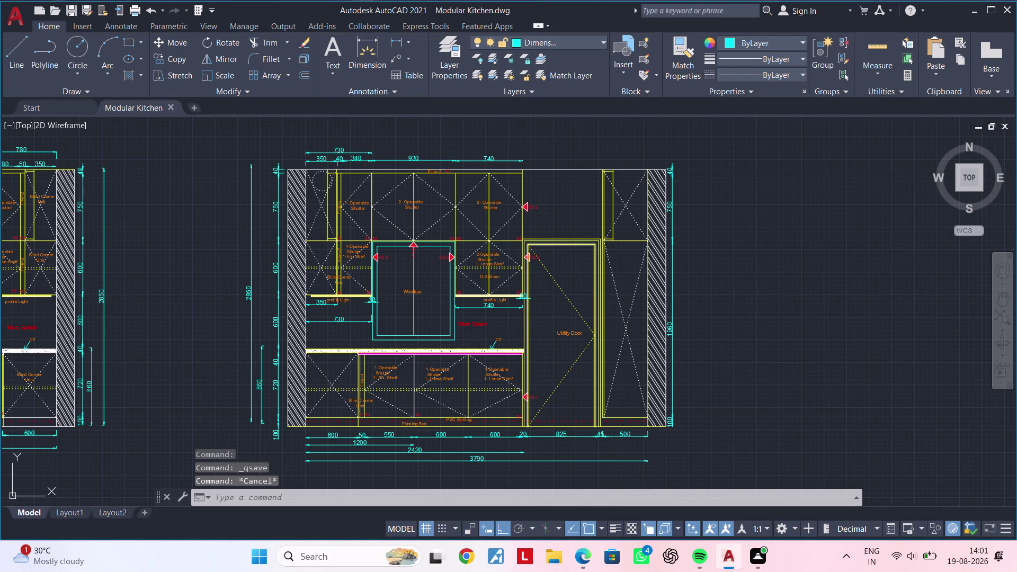
key(Escape)
key(ctrl+s)
Zoom out and recentre the view on the kitchen plan and both elevations.
key(ctrl+s)
key(Escape)
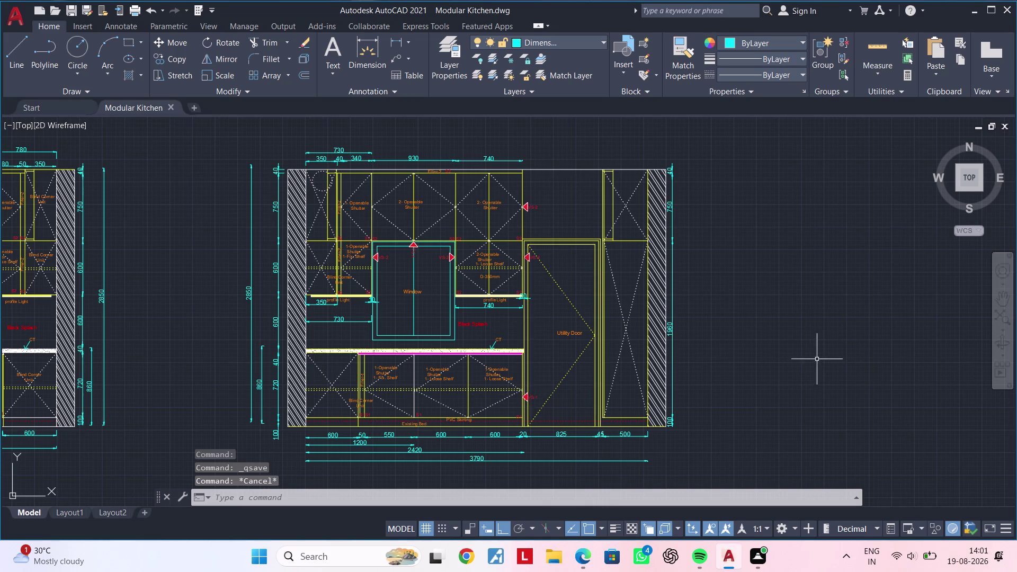
scroll(down, 3)
middle_drag(815, 358, 754, 354)
key(ctrl+s)
key(ctrl+s)
key(Escape)
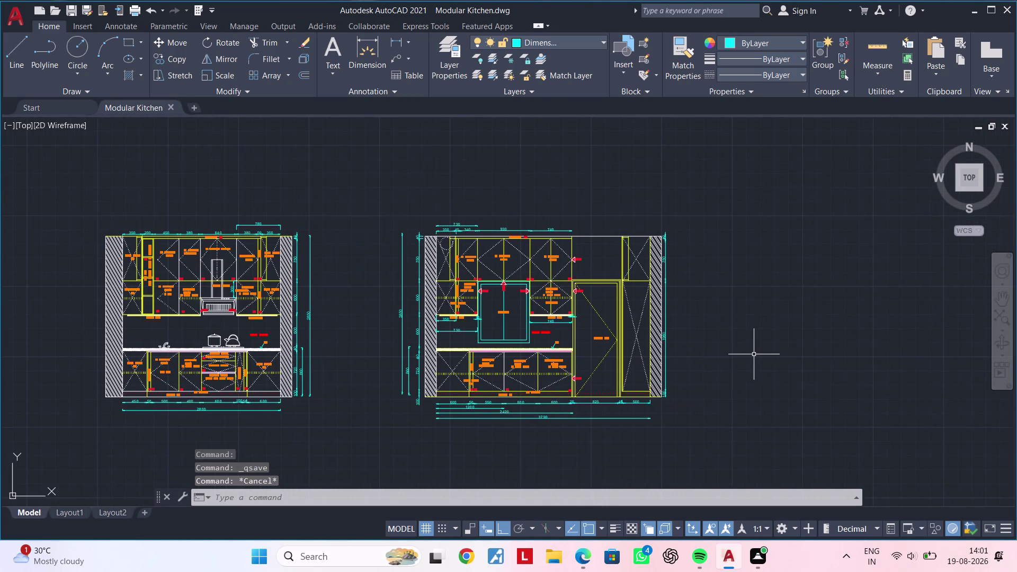
key(Escape)
scroll(down, 3)
middle_drag(739, 354, 649, 354)
scroll(down, 3)
middle_drag(595, 354, 629, 314)
scroll(up, 3)
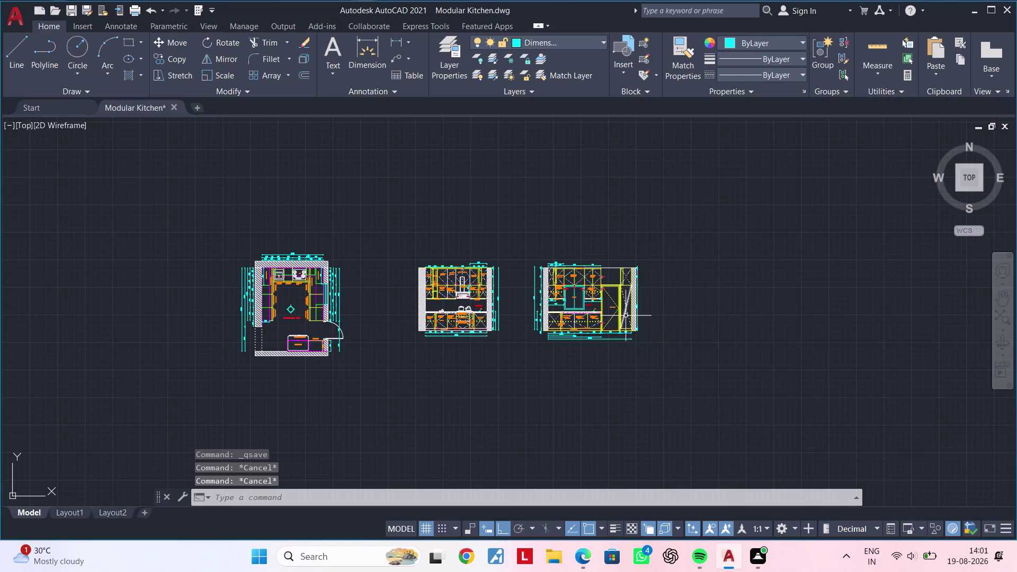
middle_drag(589, 329, 669, 313)
scroll(up, 3)
scroll(down, 3)
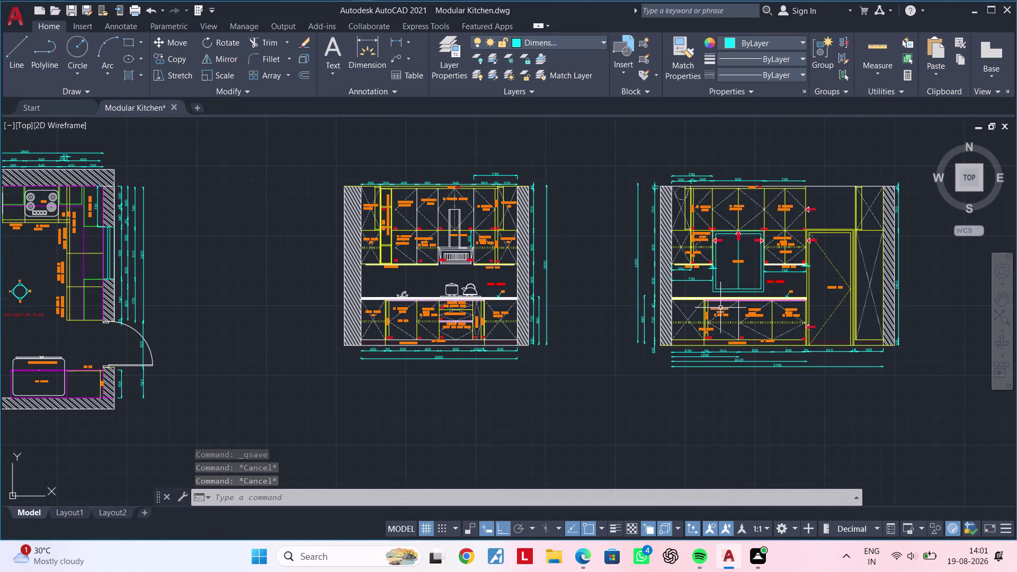
key(Escape)
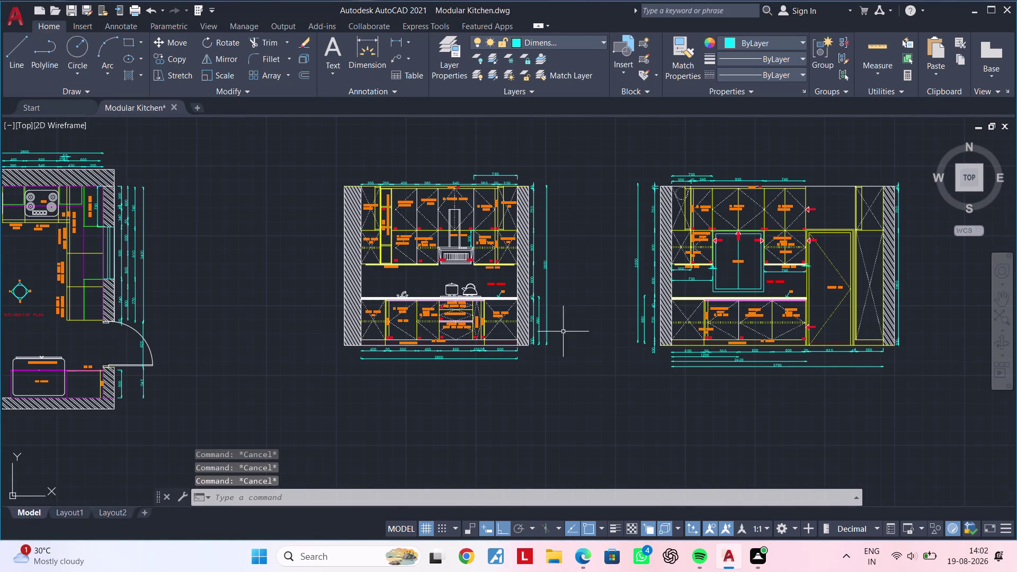
Pan down to reveal the blank drawing space beneath the drawings.
middle_drag(500, 315, 774, 256)
scroll(down, 3)
middle_drag(774, 325, 526, 266)
middle_drag(683, 303, 619, 303)
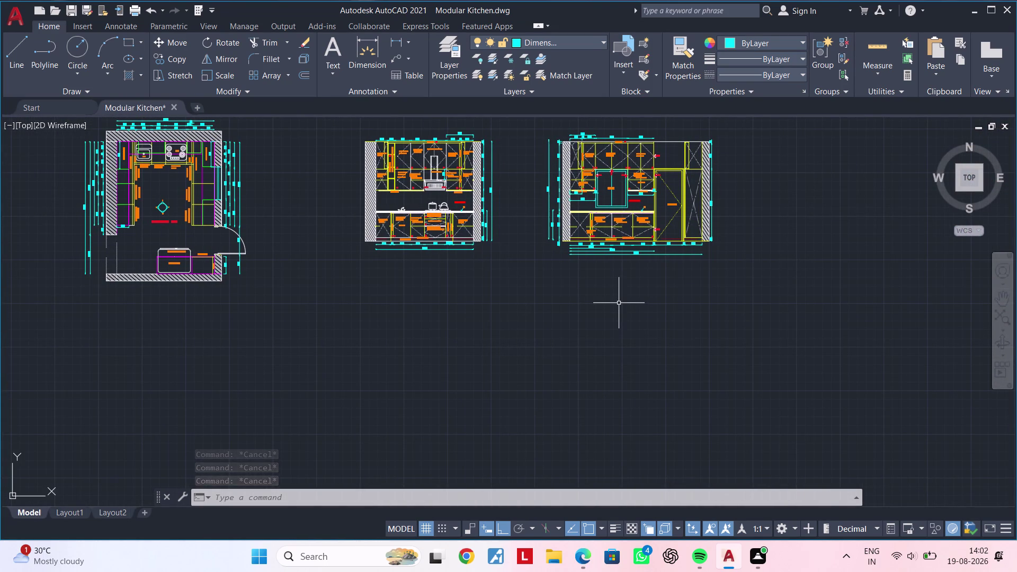
key(Escape)
key(Escape)
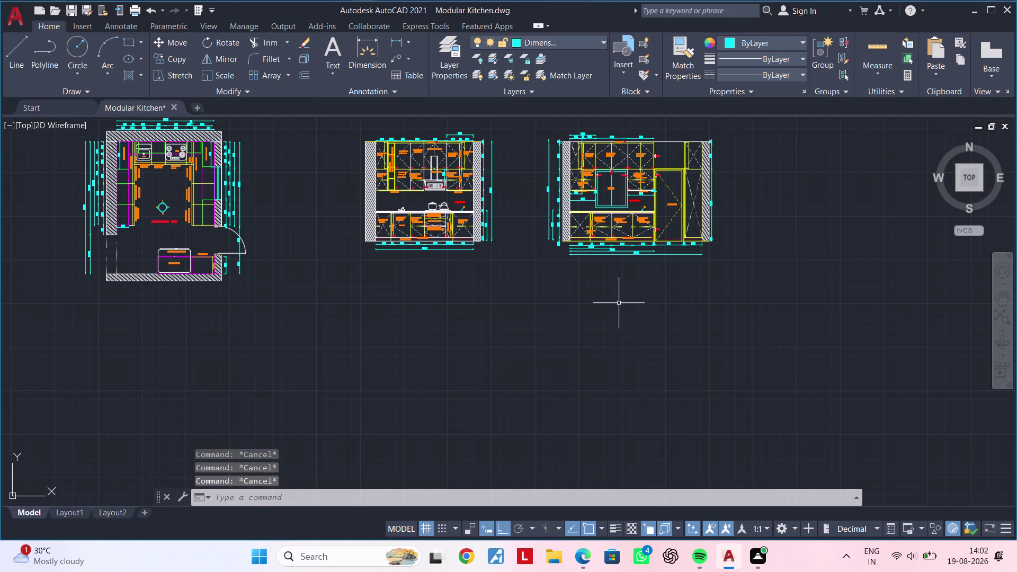
key(Escape)
key(Escape)
key(Escape)
middle_drag(505, 340, 510, 309)
key(Escape)
key(Escape)
text(xl)
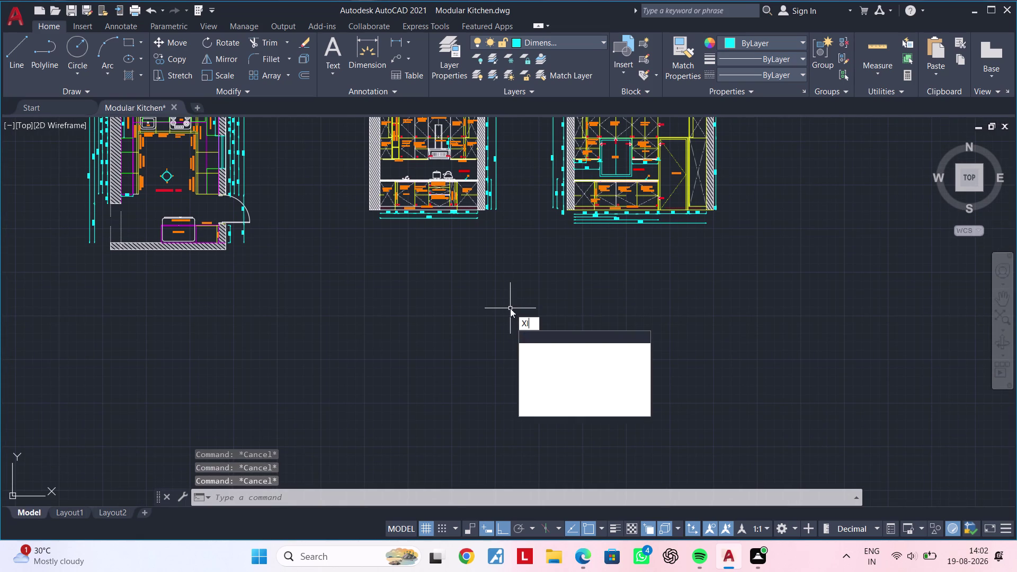
Place a horizontal construction line below the kitchen drawings.
key(space)
text(h)
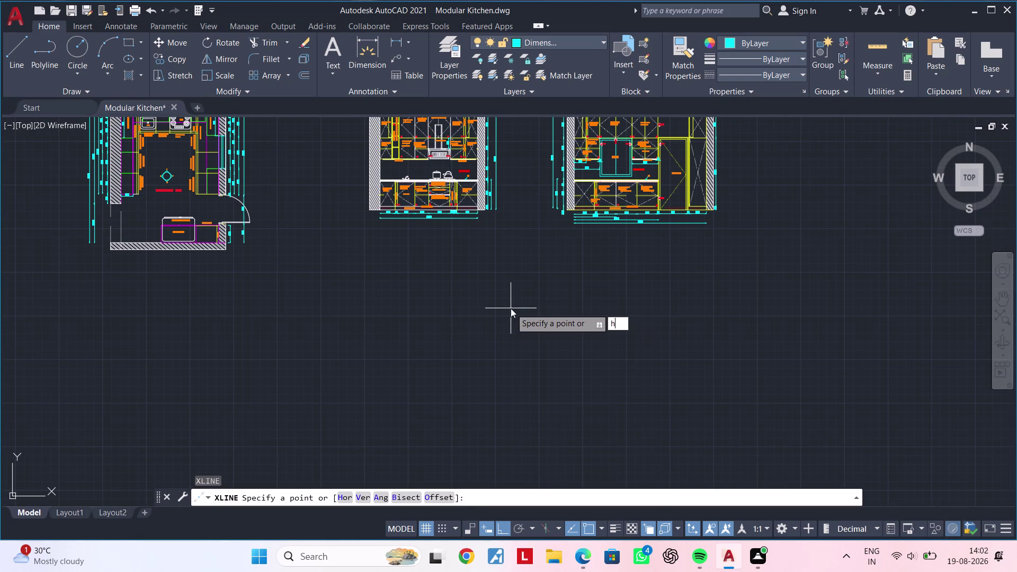
key(space)
click(469, 290)
key(grave)
key(Escape)
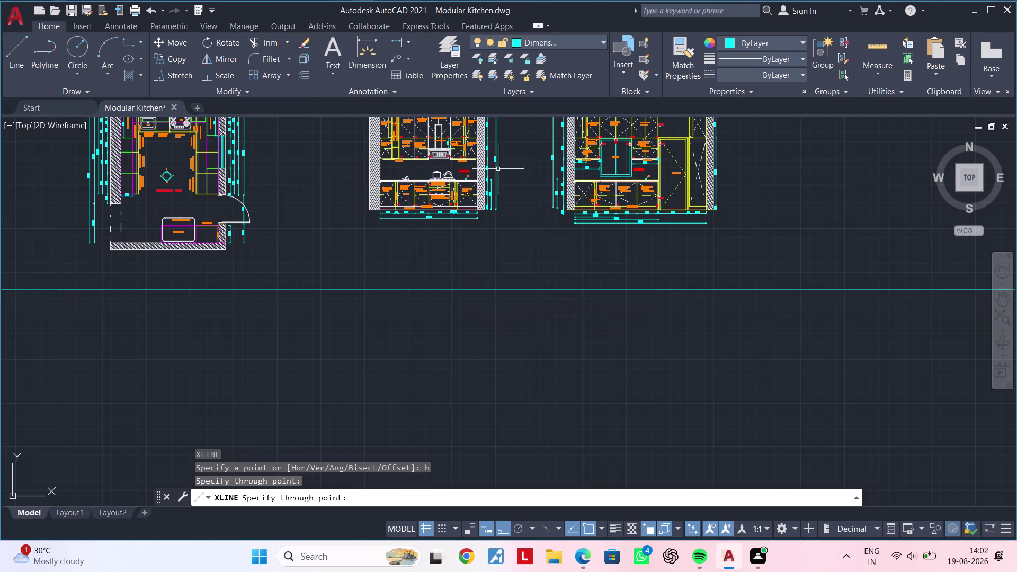
key(Escape)
key(Escape)
click(602, 42)
click(539, 59)
key(Escape)
key(Escape)
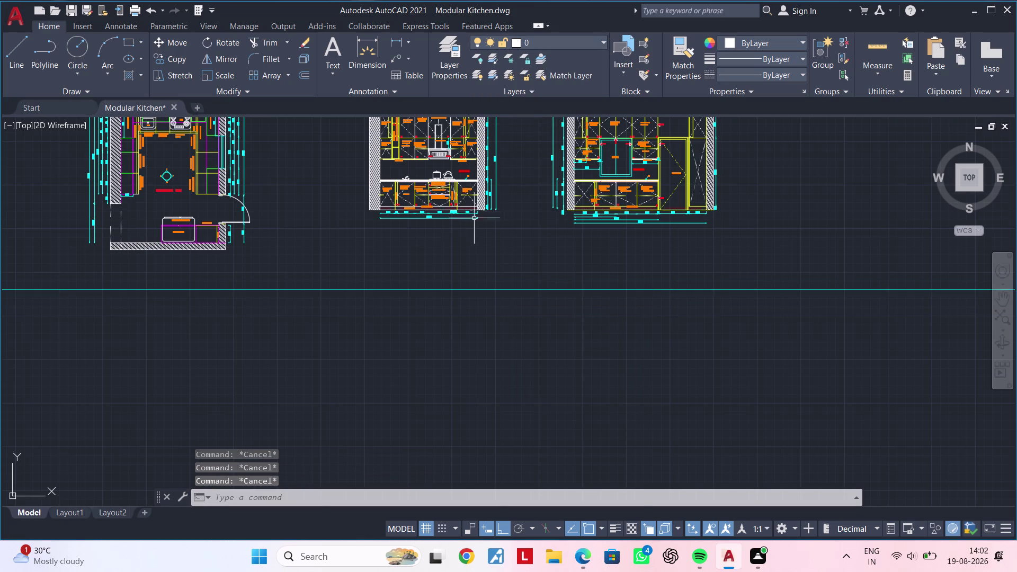
key(Escape)
key(Escape)
Place a vertical construction line crossing the horizontal one.
key(x)
key(l)
key(space)
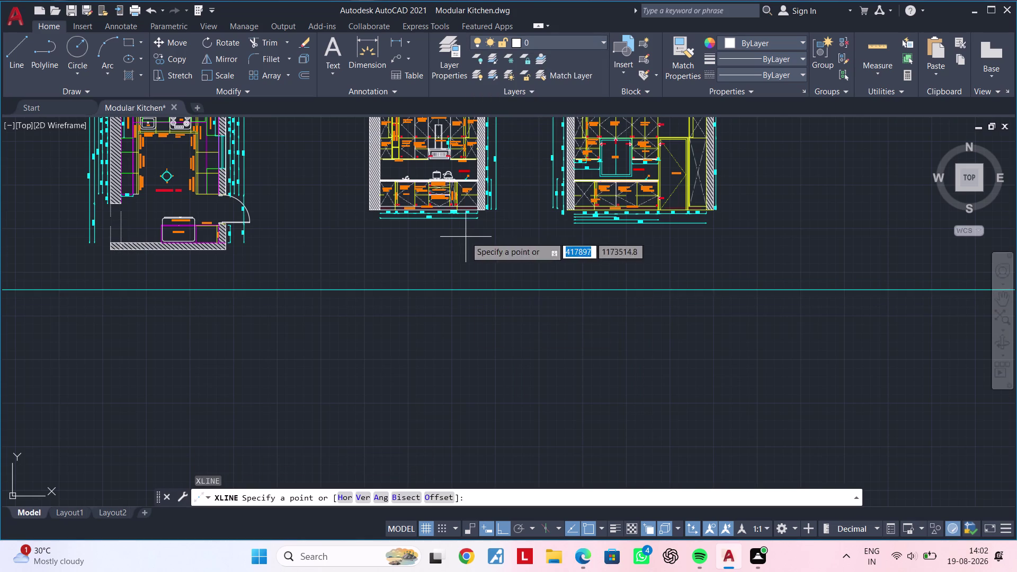
text(v)
key(space)
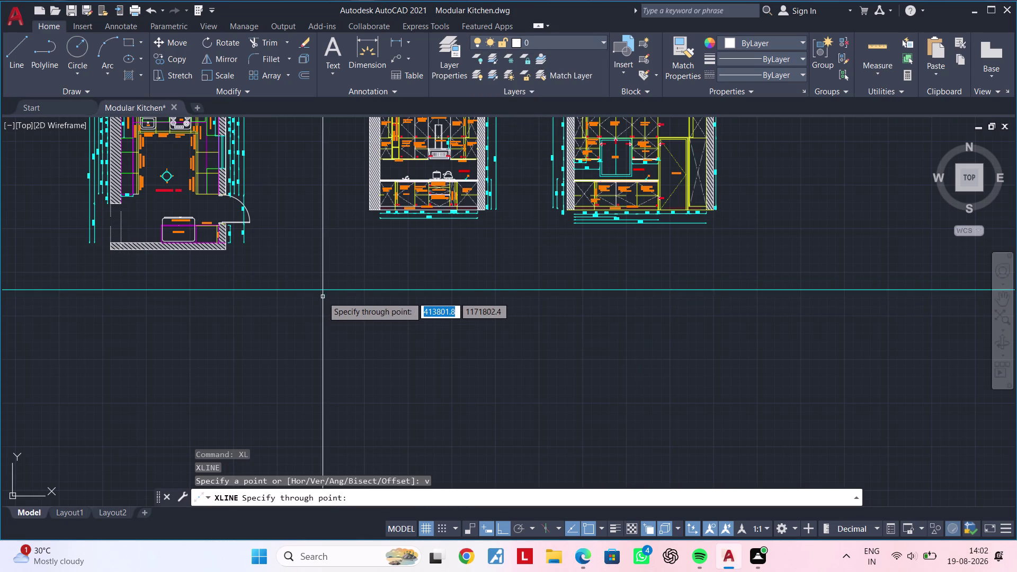
click(322, 293)
key(Escape)
key(Escape)
key(Escape)
Trim the overhanging construction line ends to form a corner.
text(tr)
key(space)
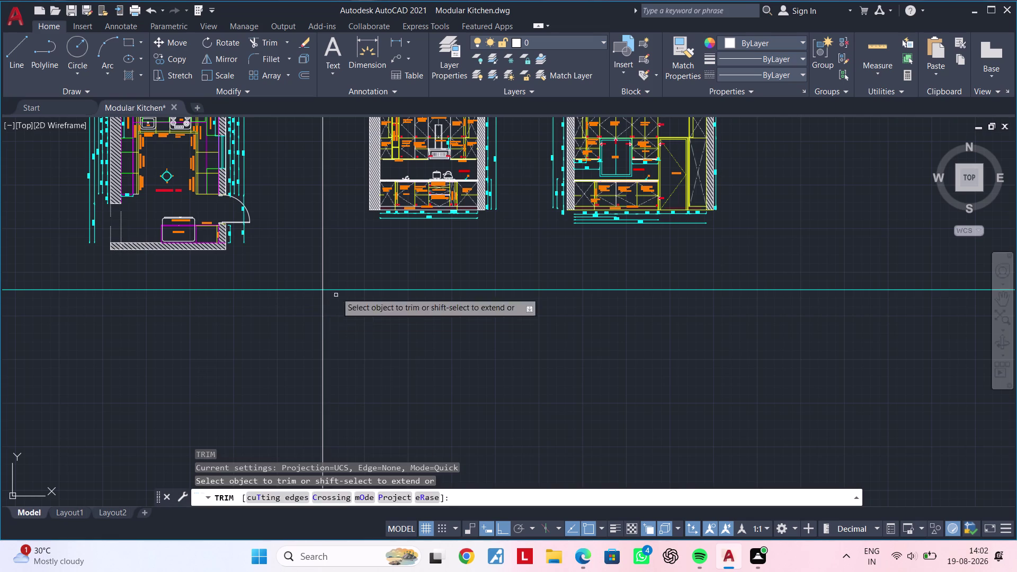
drag(344, 249, 306, 292)
click(300, 306)
click(298, 310)
key(Escape)
key(Escape)
middle_click(352, 309)
key(Escape)
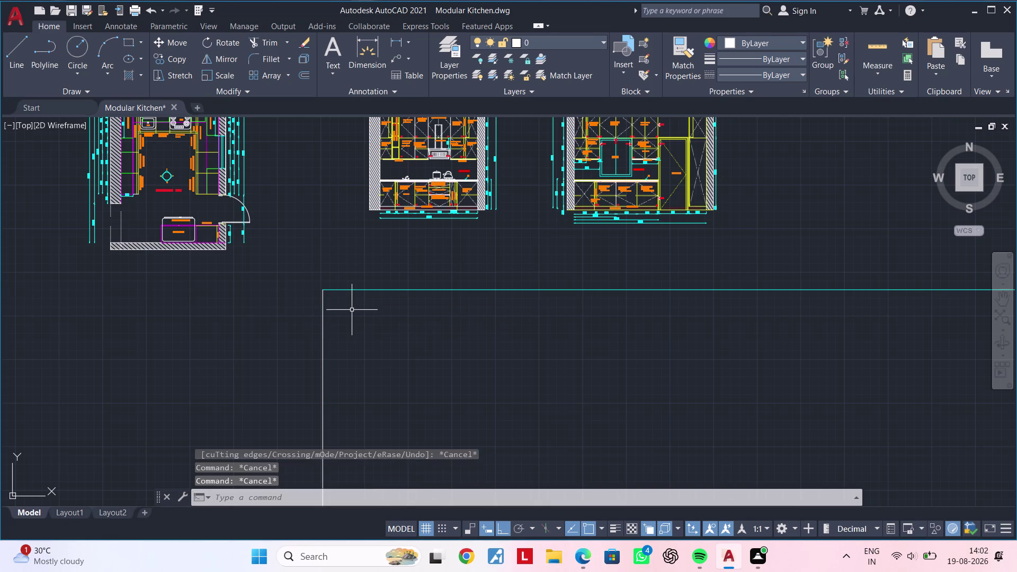
key(Escape)
Make the corner lines white by matching properties from an existing line.
text(ma)
key(space)
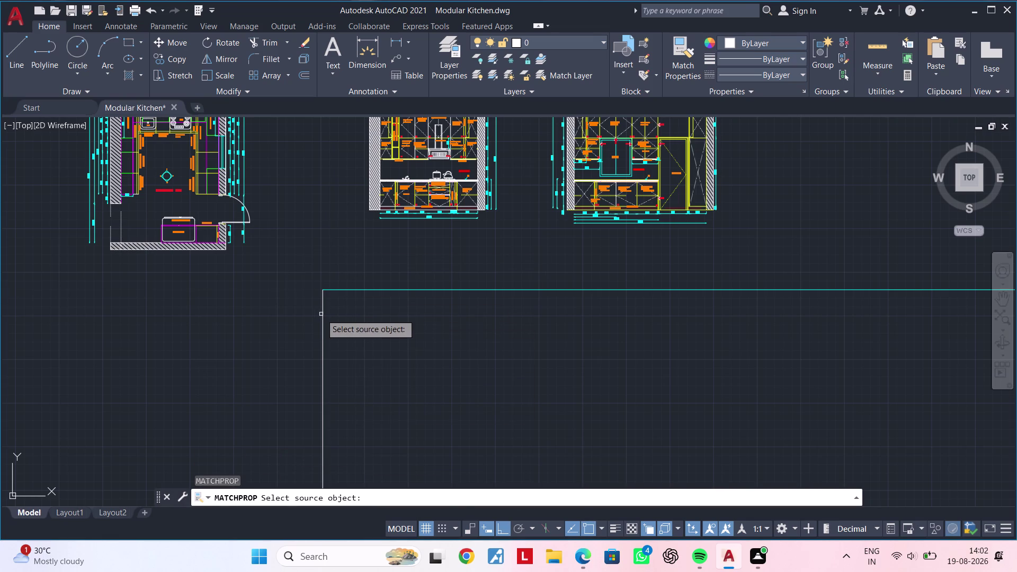
click(322, 314)
click(348, 290)
key(Escape)
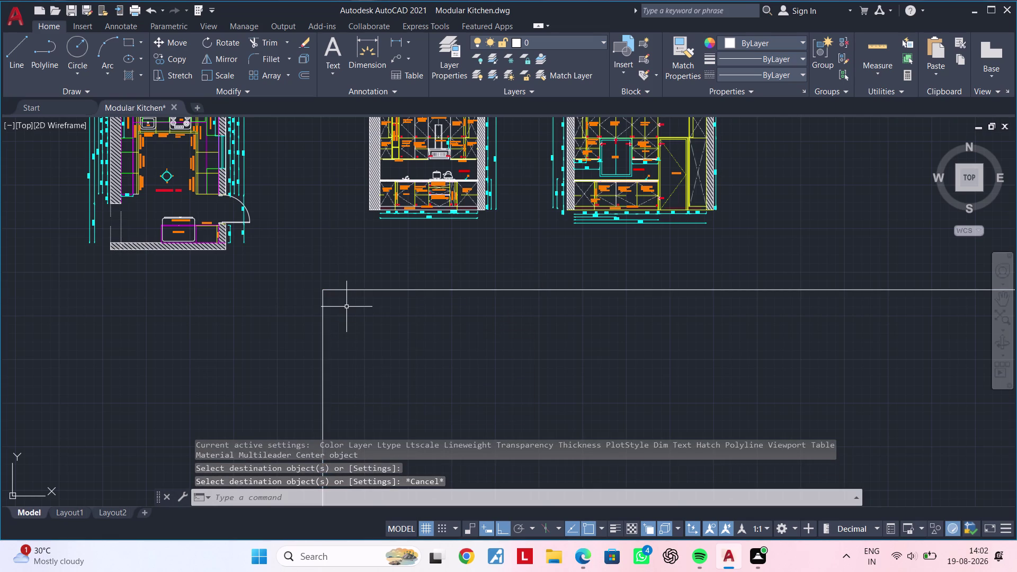
key(Escape)
key(Escape)
text(of)
key(space)
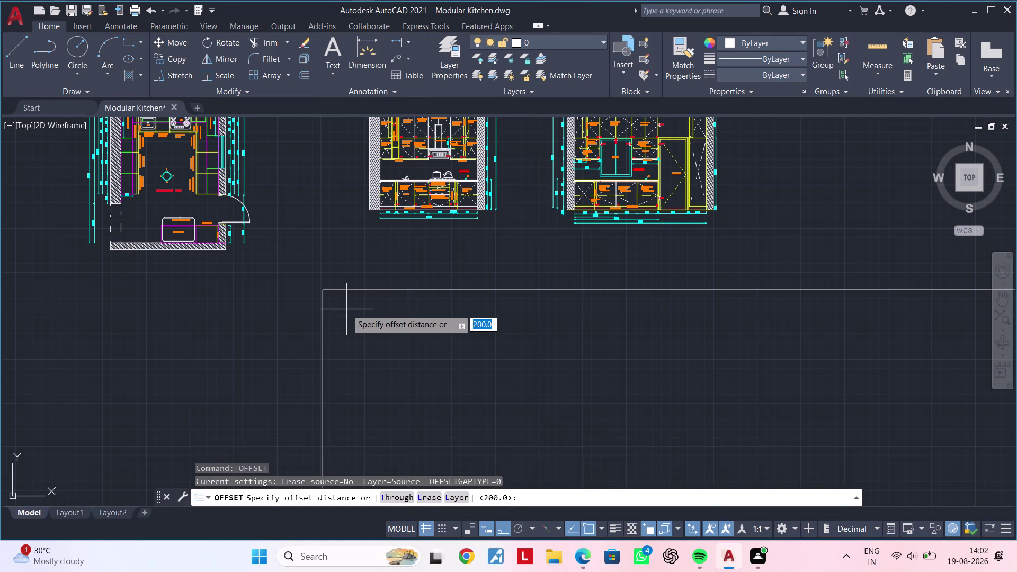
Offset the vertical line 50 units to create a parallel copy beside it.
text(50)
key(Return)
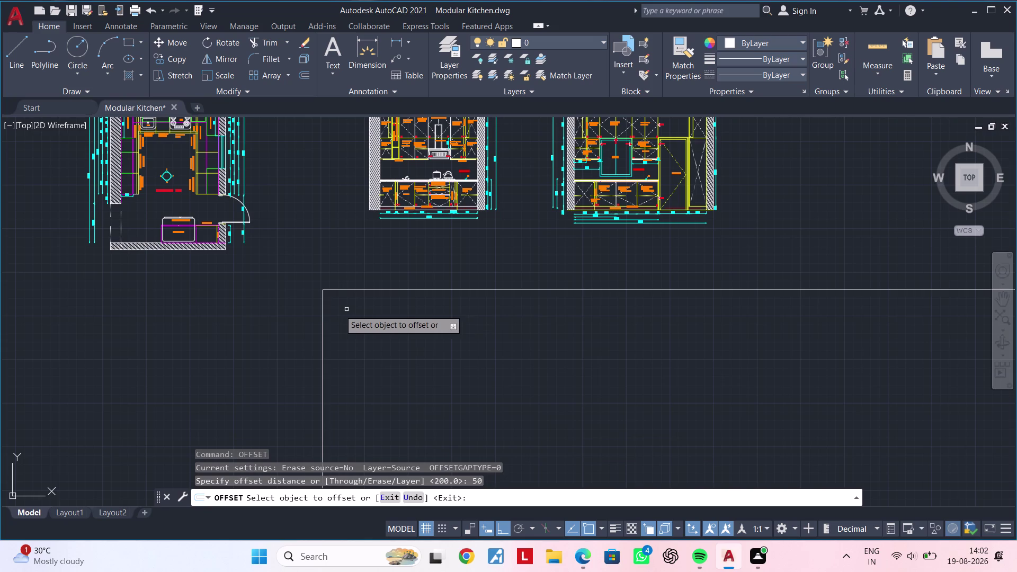
scroll(up, 3)
click(318, 304)
click(375, 294)
key(Escape)
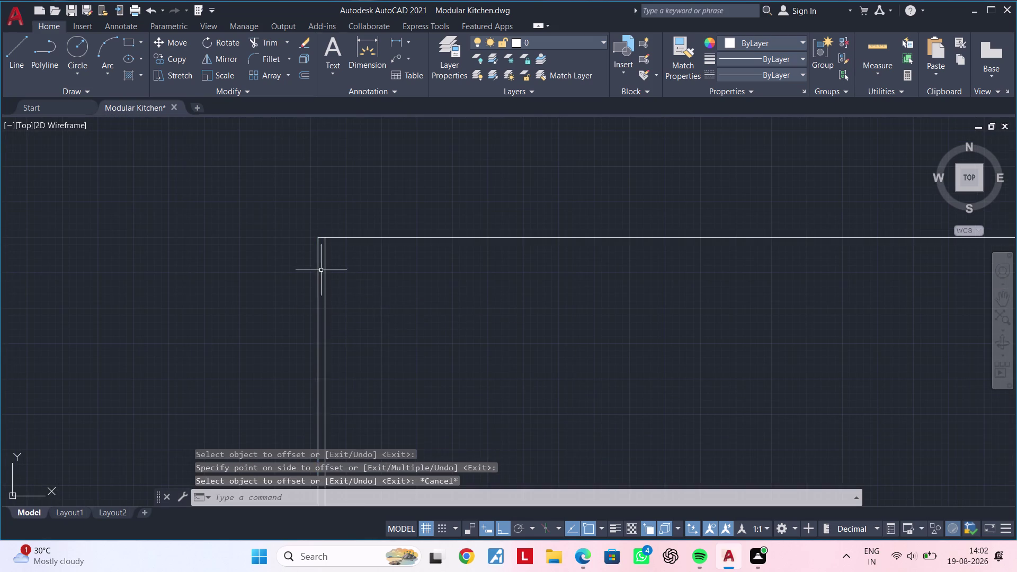
scroll(up, 3)
middle_drag(332, 250, 304, 330)
key(Escape)
key(Escape)
Offset the inner vertical line 600 units to the right.
text(o)
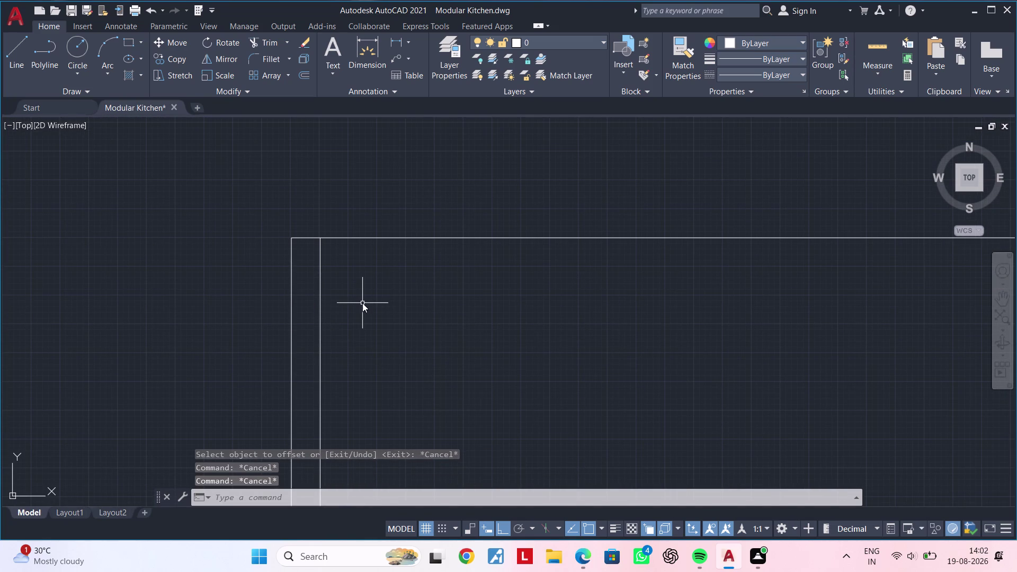
text(f)
key(space)
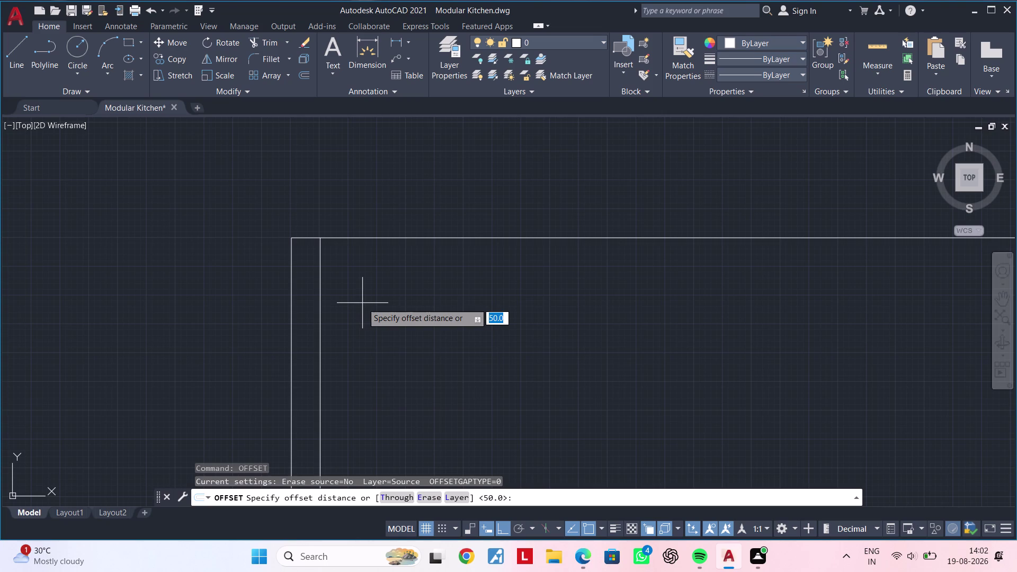
text(600)
key(Return)
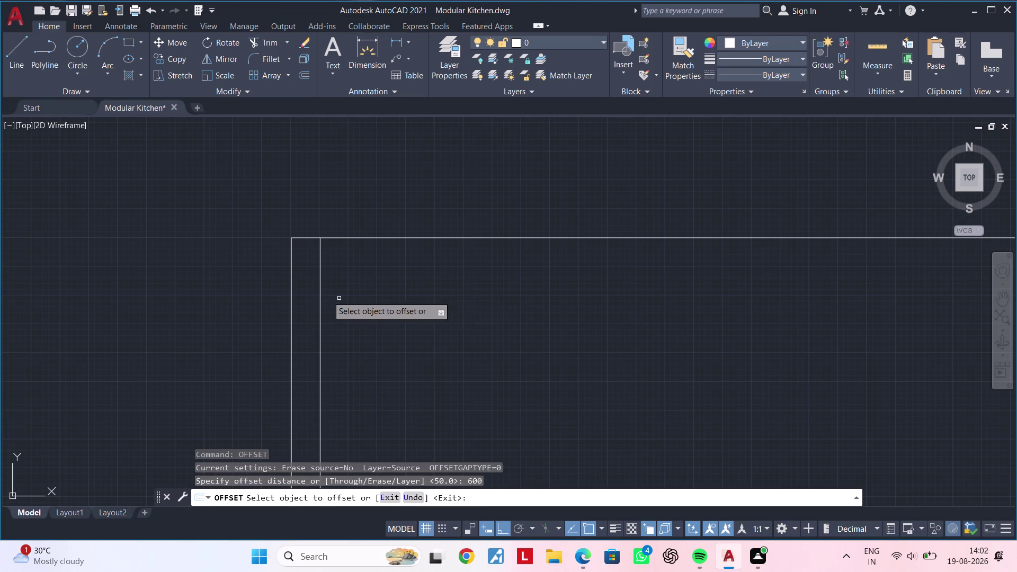
click(319, 289)
click(437, 286)
scroll(down, 3)
middle_drag(531, 288, 530, 288)
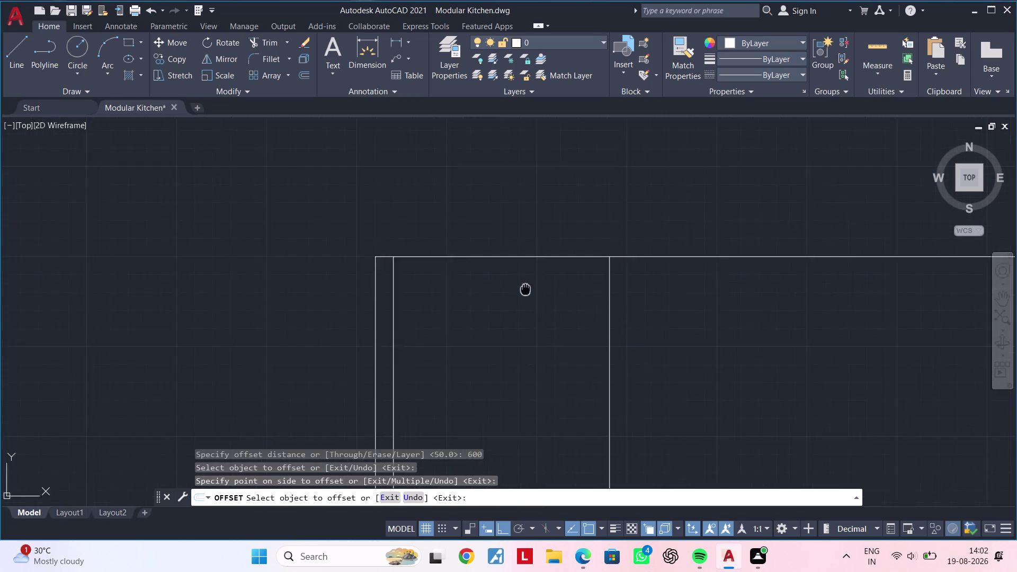
middle_drag(530, 288, 368, 297)
key(space)
Offset the rightmost vertical line 1000 units to the right.
key(space)
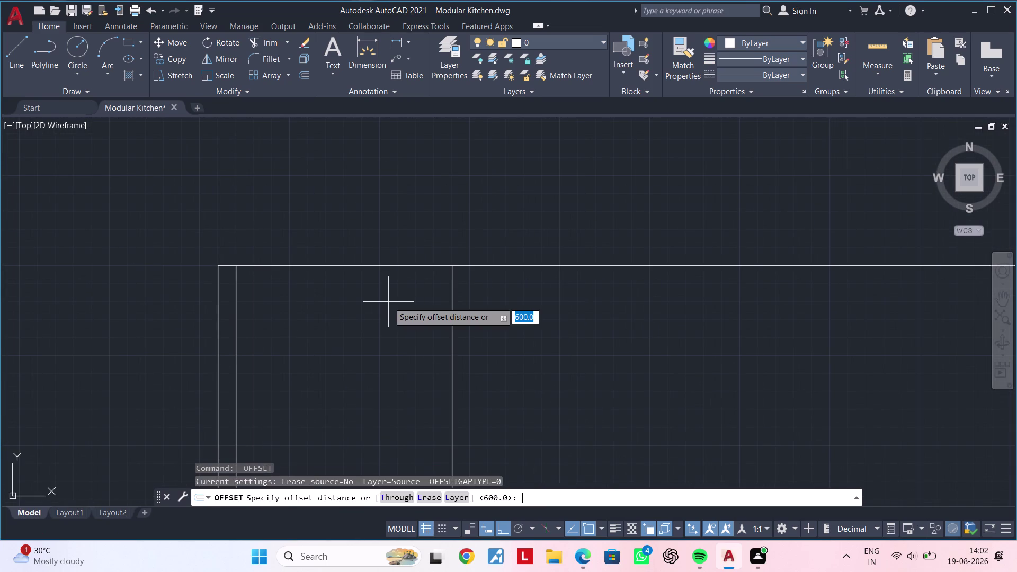
text(100)
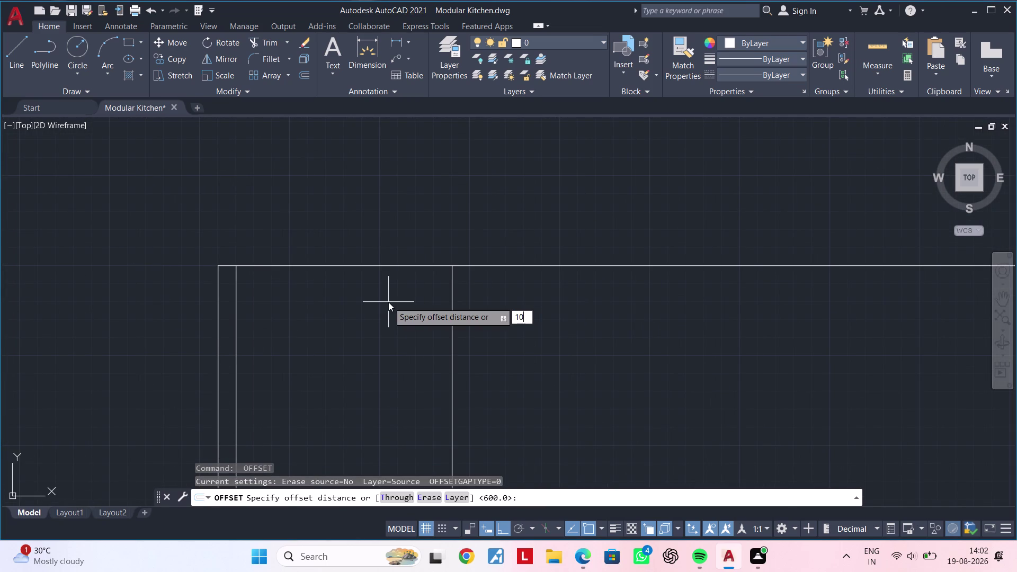
text(0)
key(Return)
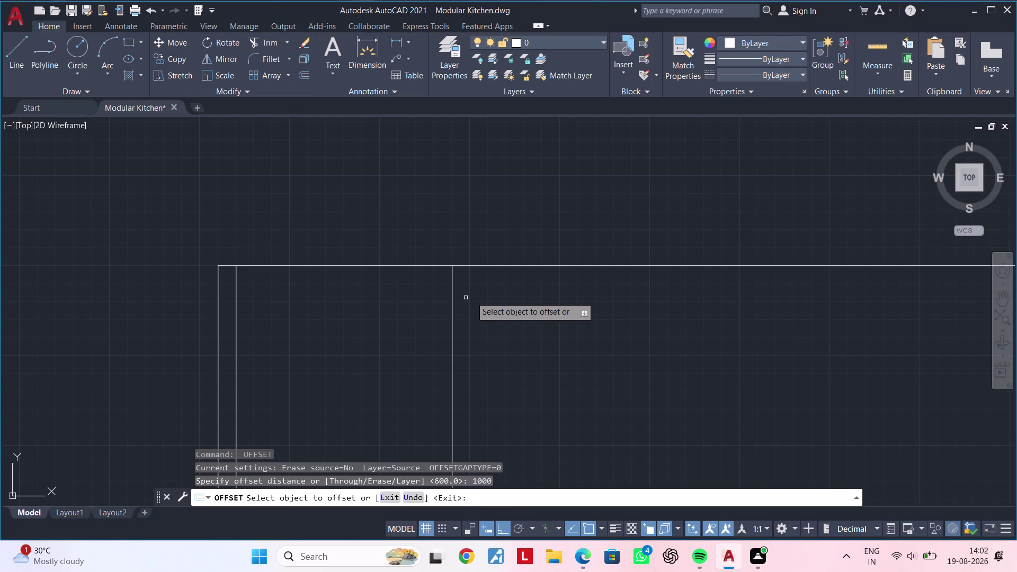
click(449, 300)
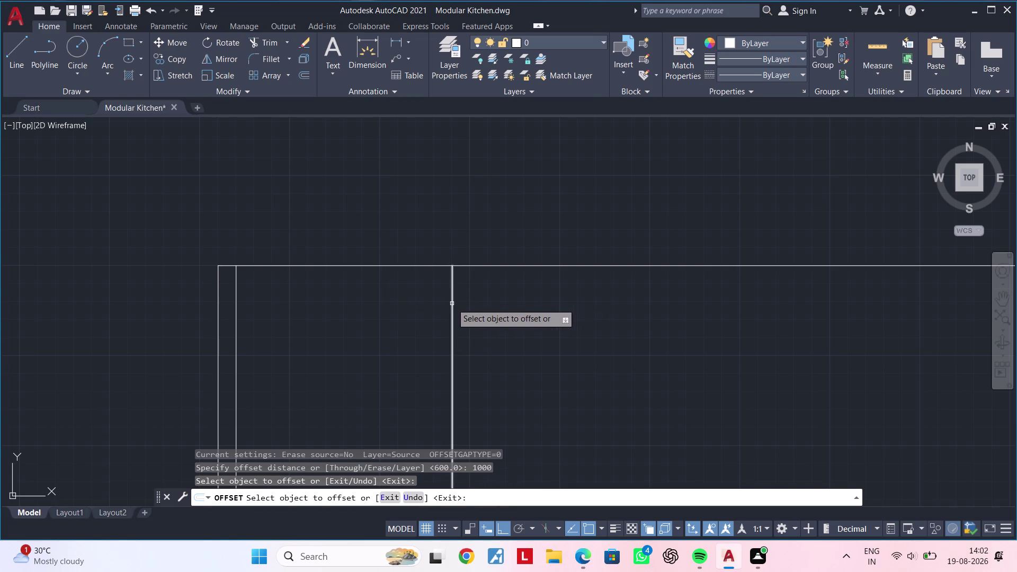
click(452, 304)
click(599, 304)
middle_drag(667, 305, 555, 310)
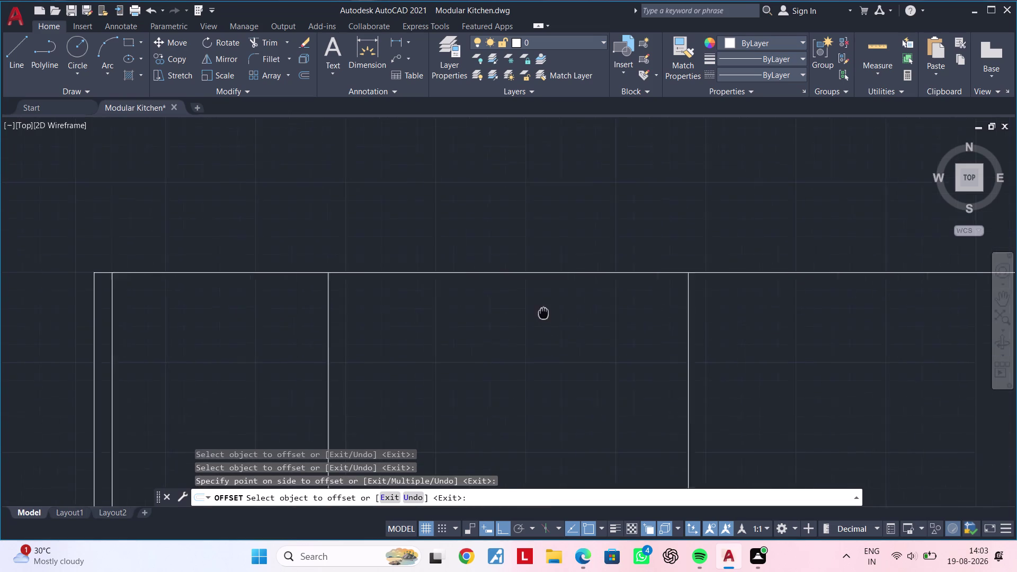
middle_drag(555, 310, 448, 316)
scroll(down, 3)
middle_drag(496, 313, 426, 313)
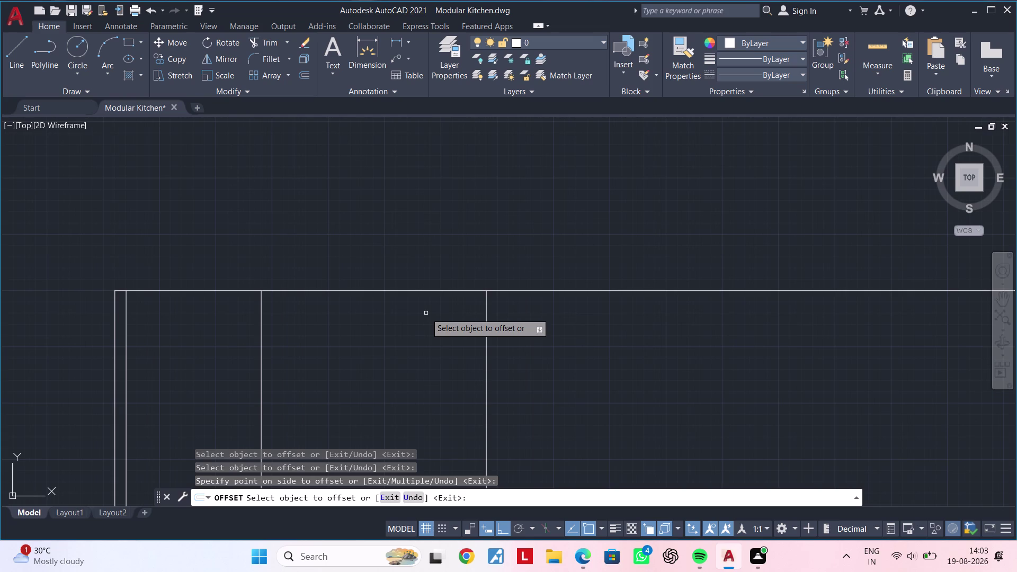
key(space)
Offset the vertical cabinet line 1150 units to the right.
key(space)
text(11)
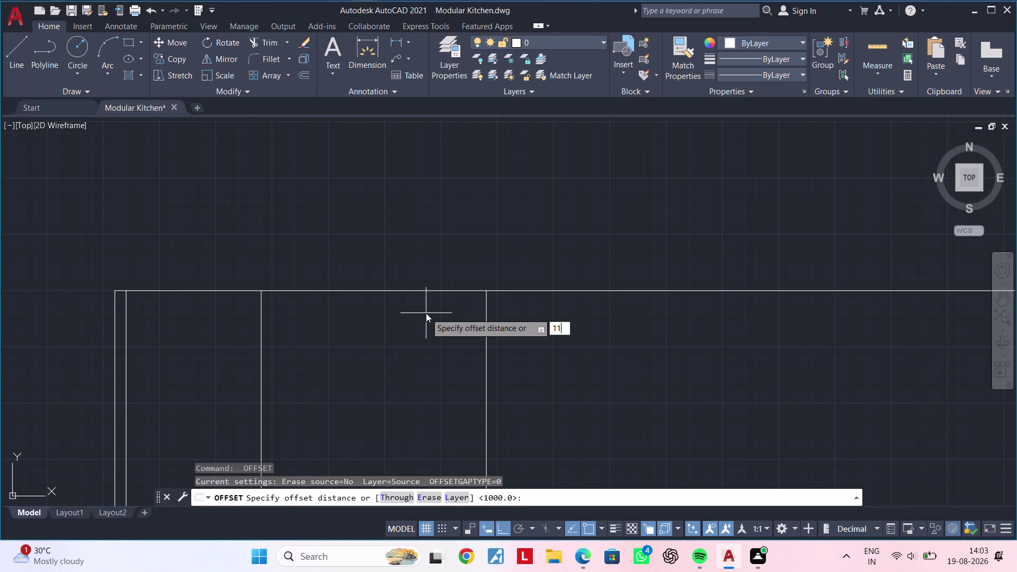
text(50)
key(Return)
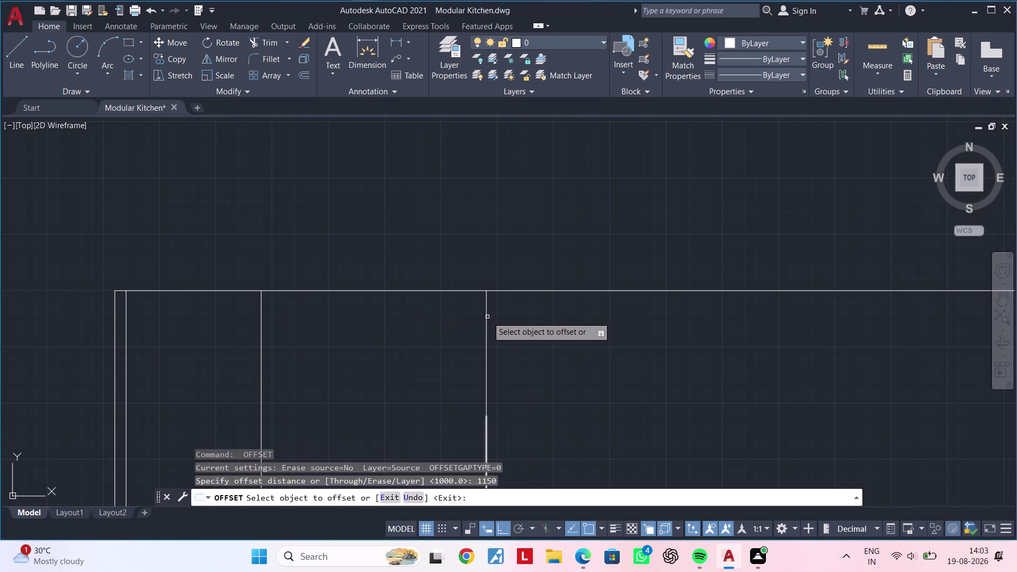
click(485, 318)
click(679, 320)
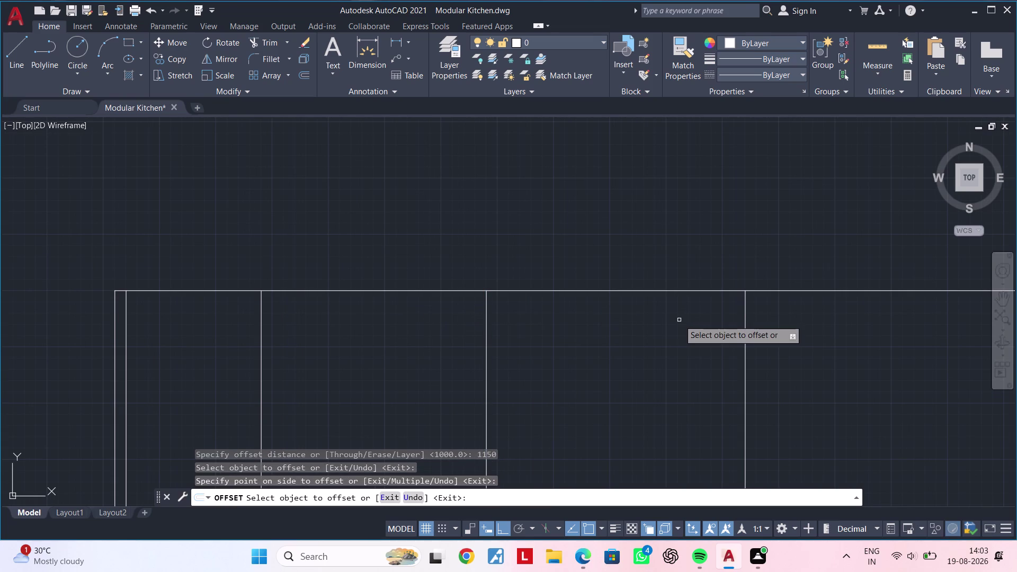
middle_drag(669, 320, 621, 324)
key(Escape)
key(Escape)
Trim the overshooting line ends of the frame.
scroll(up, 3)
text(tr)
key(space)
drag(763, 246, 764, 256)
click(771, 331)
key(Escape)
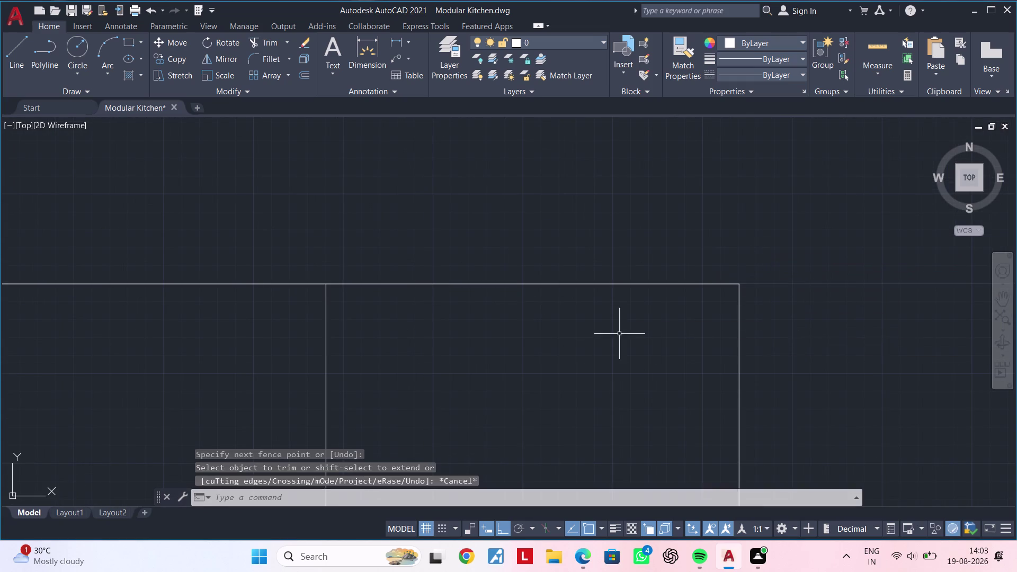
Offset the top horizontal line 40 units downward.
middle_drag(599, 337, 854, 294)
middle_drag(694, 326, 876, 292)
key(Escape)
middle_drag(576, 318, 680, 298)
key(Escape)
key(Escape)
text(o)
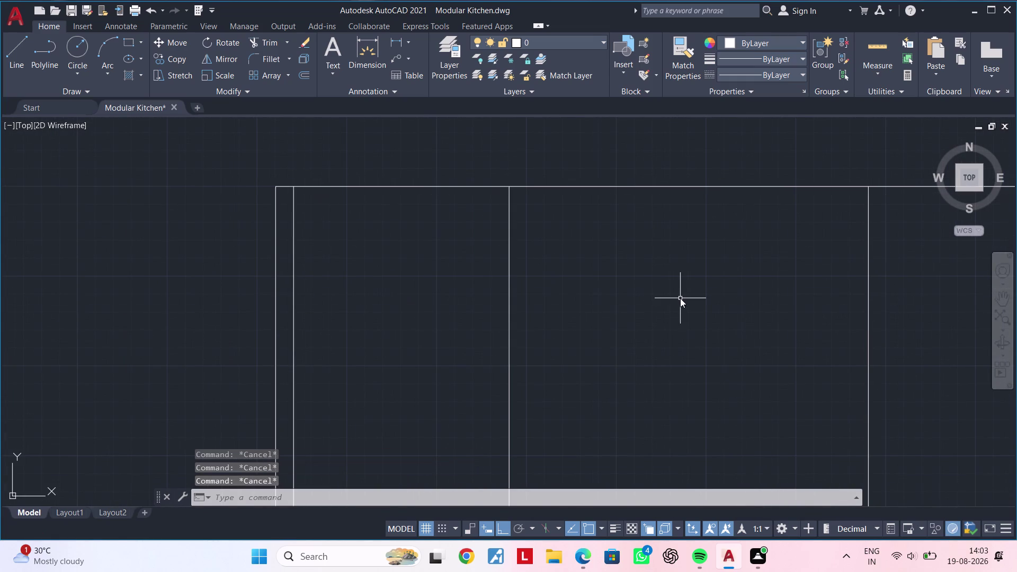
text(f 40)
key(Return)
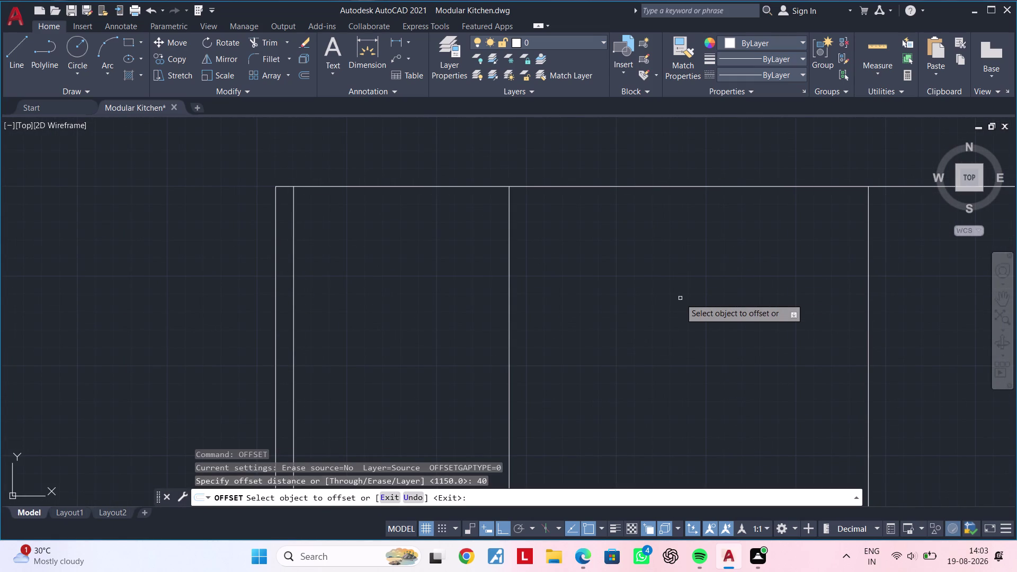
click(485, 185)
click(476, 231)
key(Escape)
key(Escape)
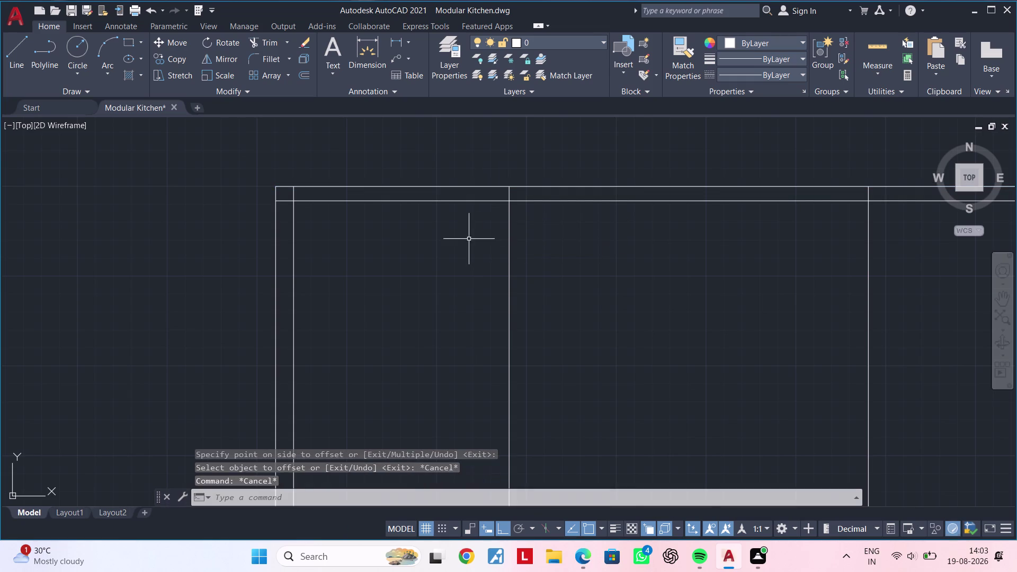
Offset the inner top line 750 units downward.
middle_drag(469, 239, 485, 224)
key(Escape)
key(Escape)
key(Escape)
text(of)
key(space)
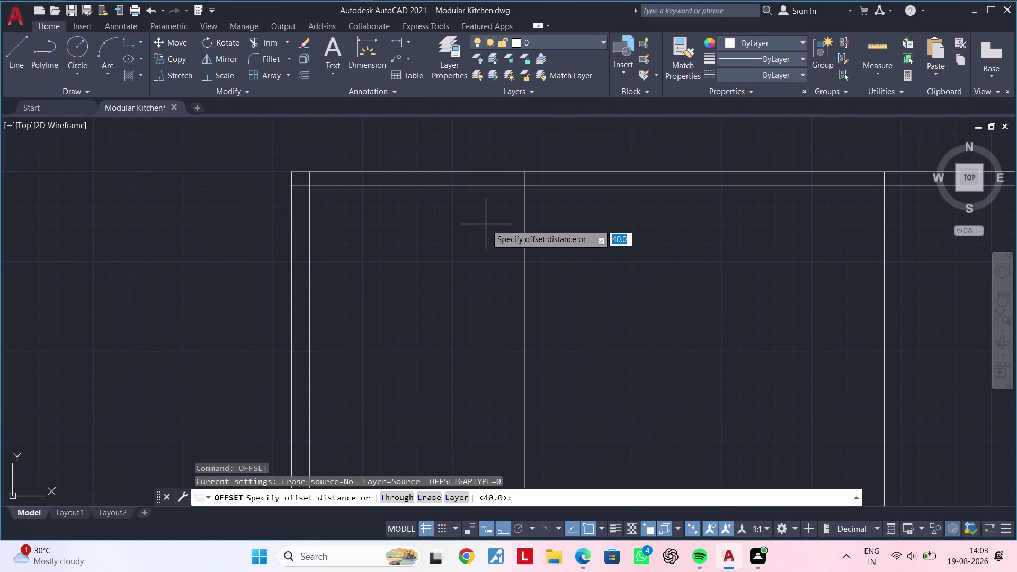
text(750)
key(Return)
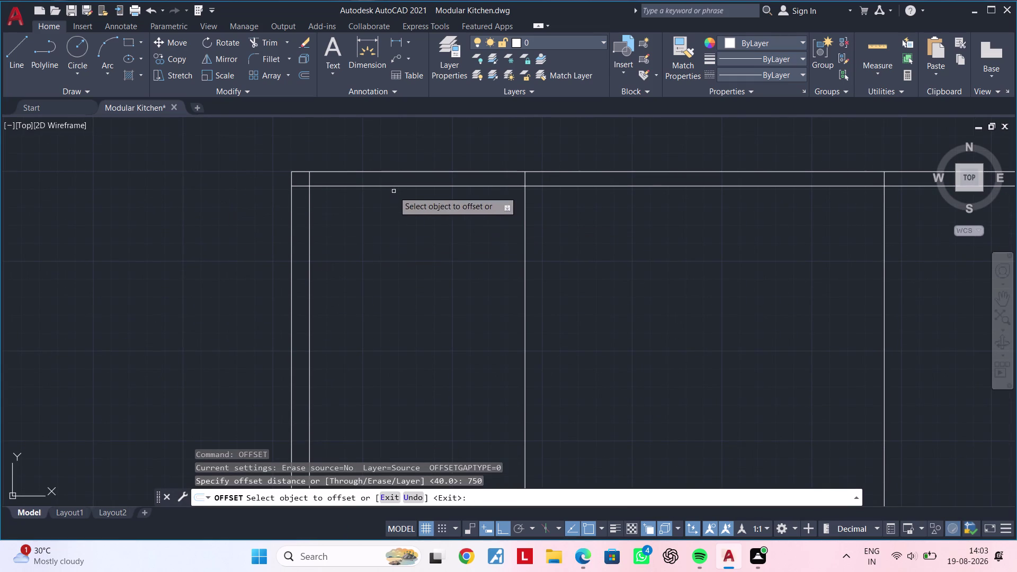
click(411, 185)
click(417, 251)
scroll(down, 3)
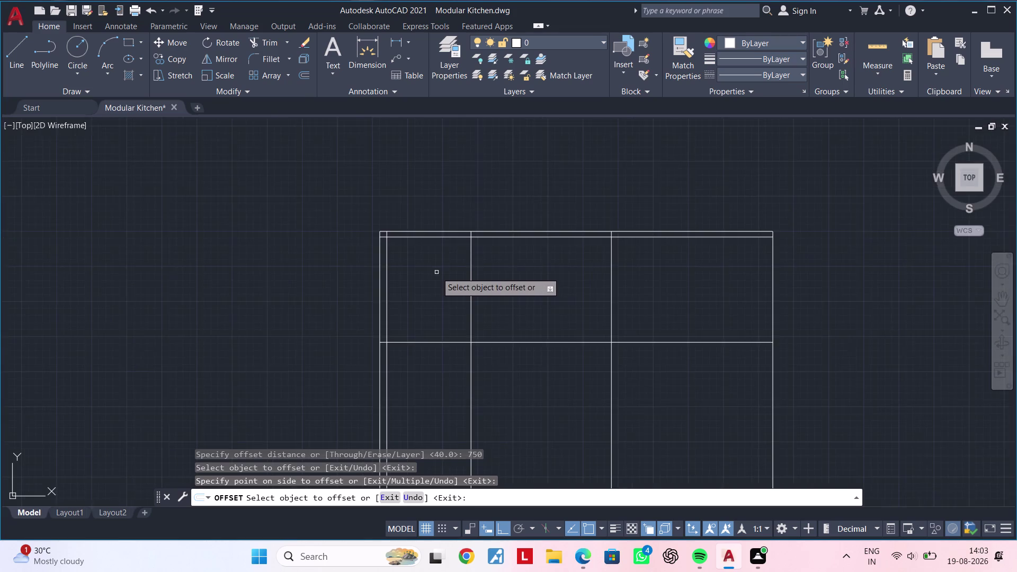
middle_drag(438, 271, 450, 240)
scroll(up, 3)
middle_drag(431, 299, 428, 190)
middle_drag(428, 280, 427, 260)
key(space)
Offset that horizontal division line 635 units downward.
key(space)
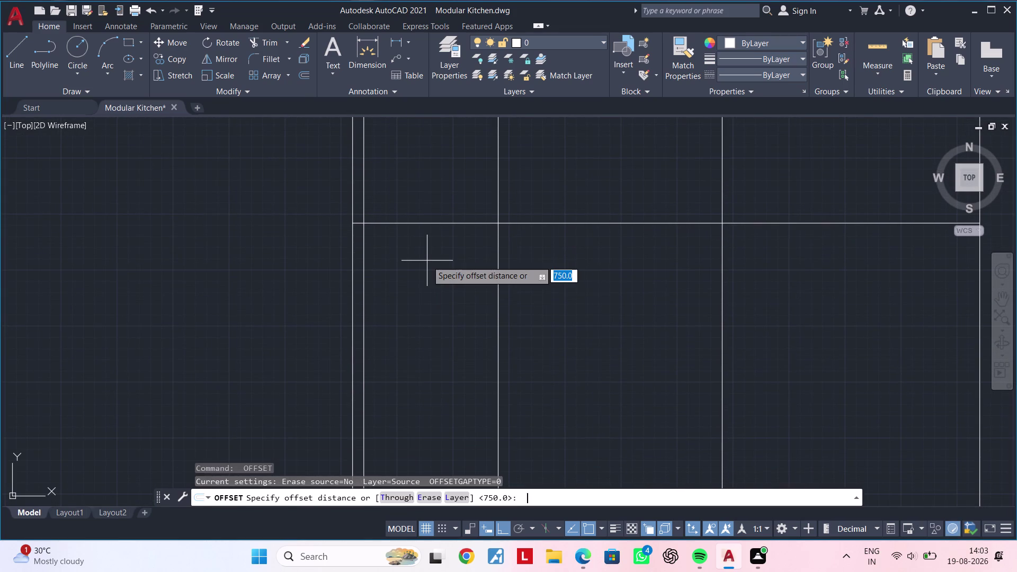
text(63)
text(5)
key(Return)
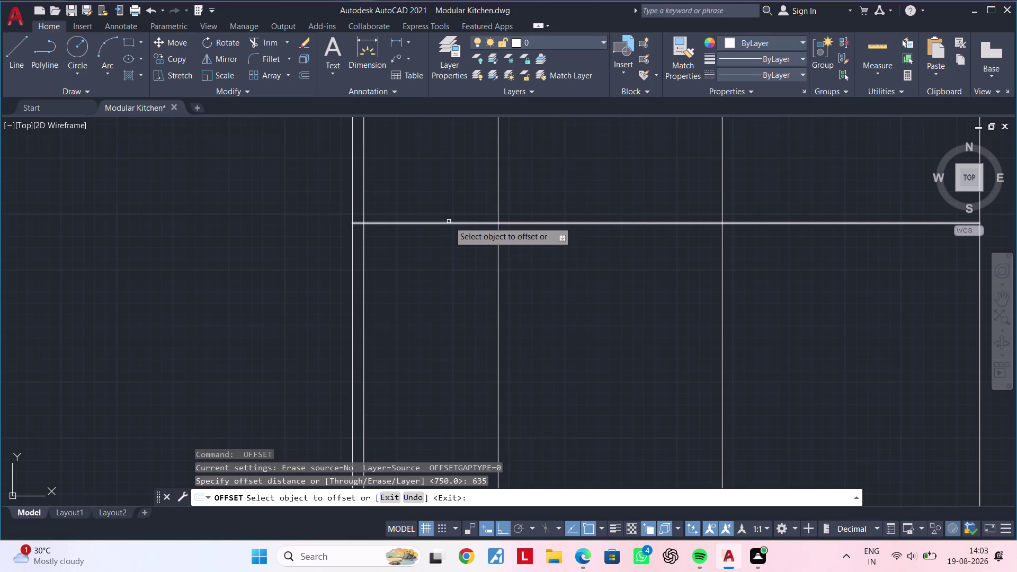
click(448, 221)
click(449, 292)
middle_drag(451, 293, 448, 223)
middle_drag(441, 256, 440, 224)
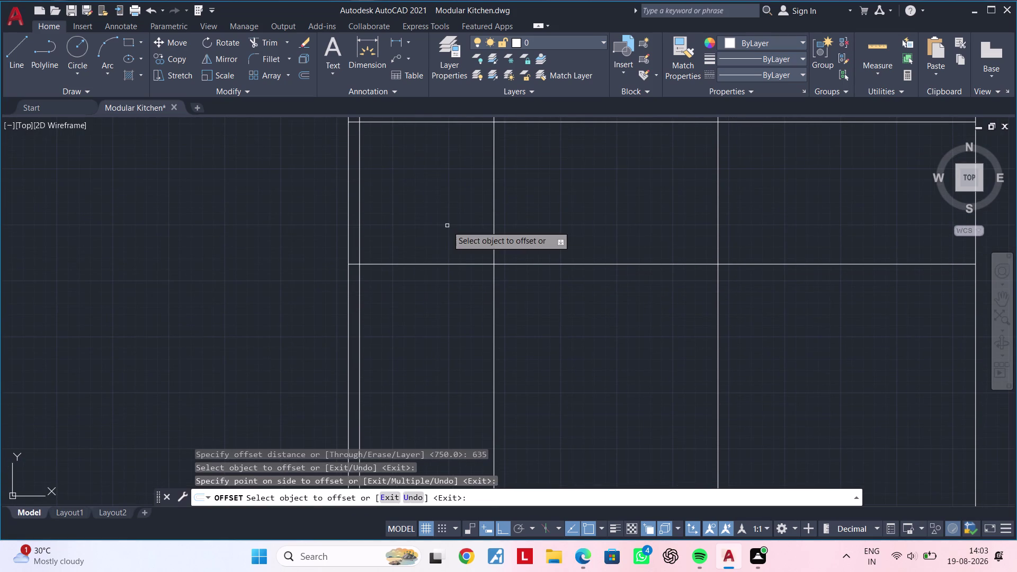
key(space)
Add a horizontal division line offset 450 units below.
key(space)
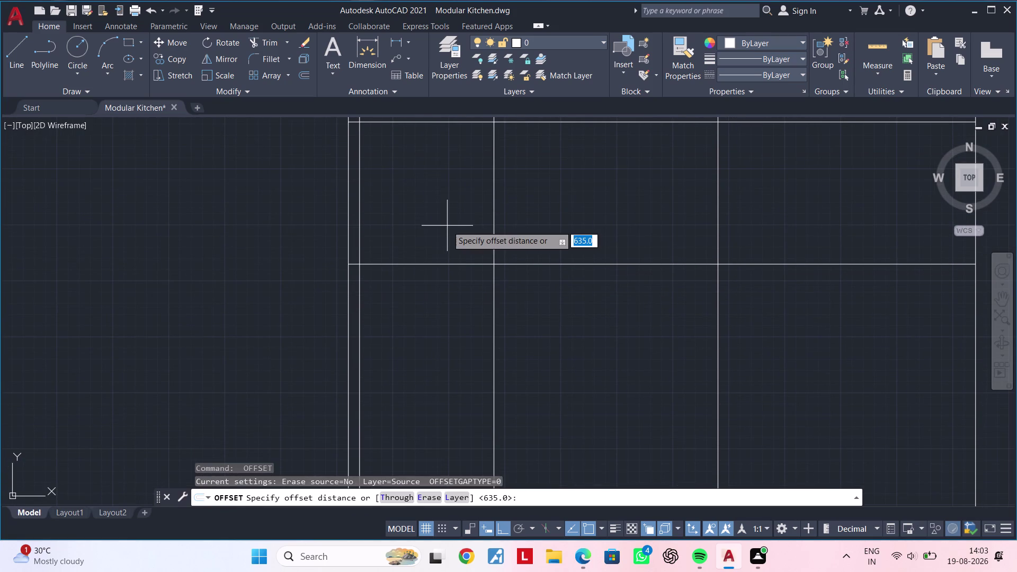
text(450)
key(Return)
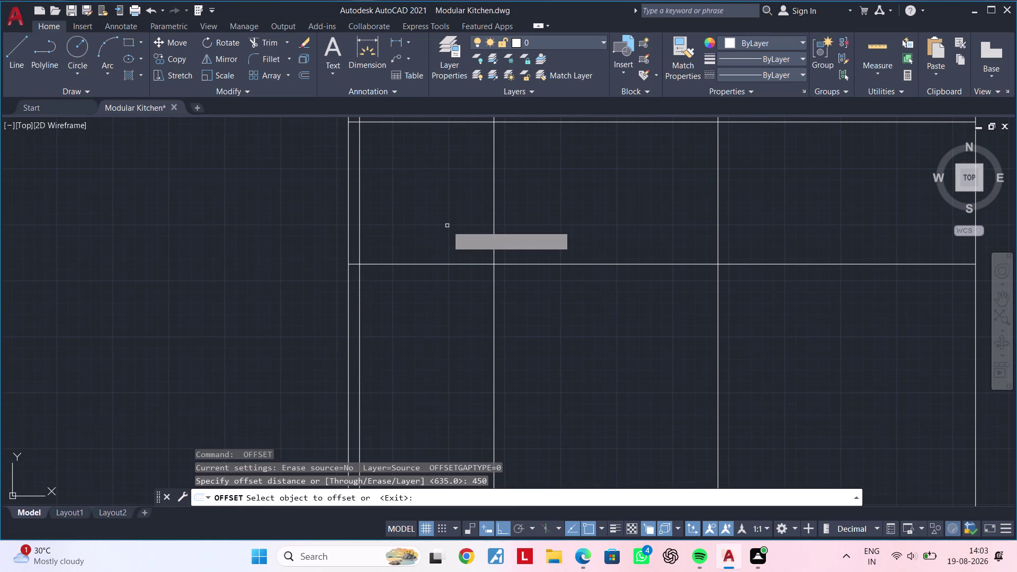
click(433, 265)
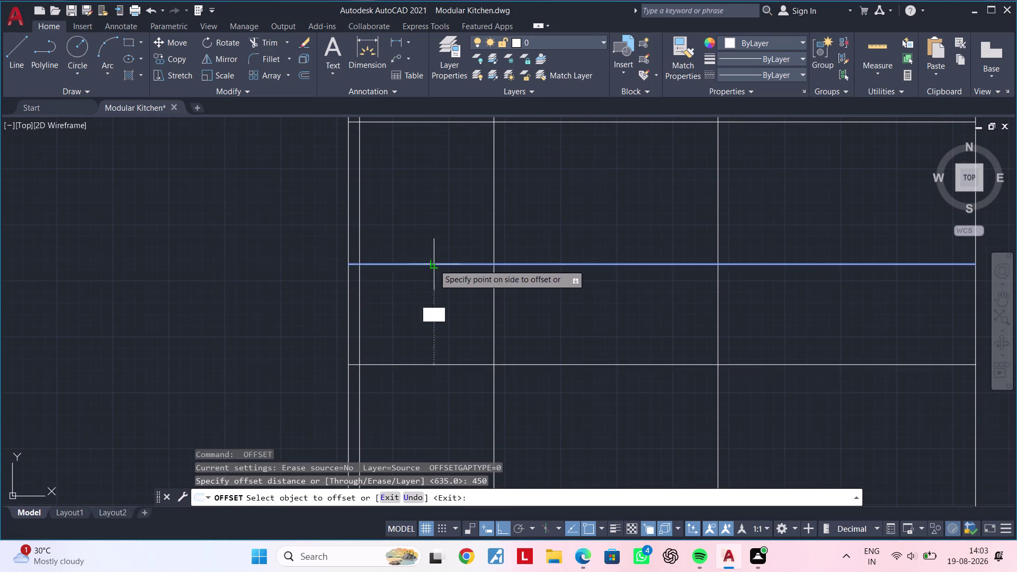
click(436, 333)
middle_drag(438, 366, 456, 230)
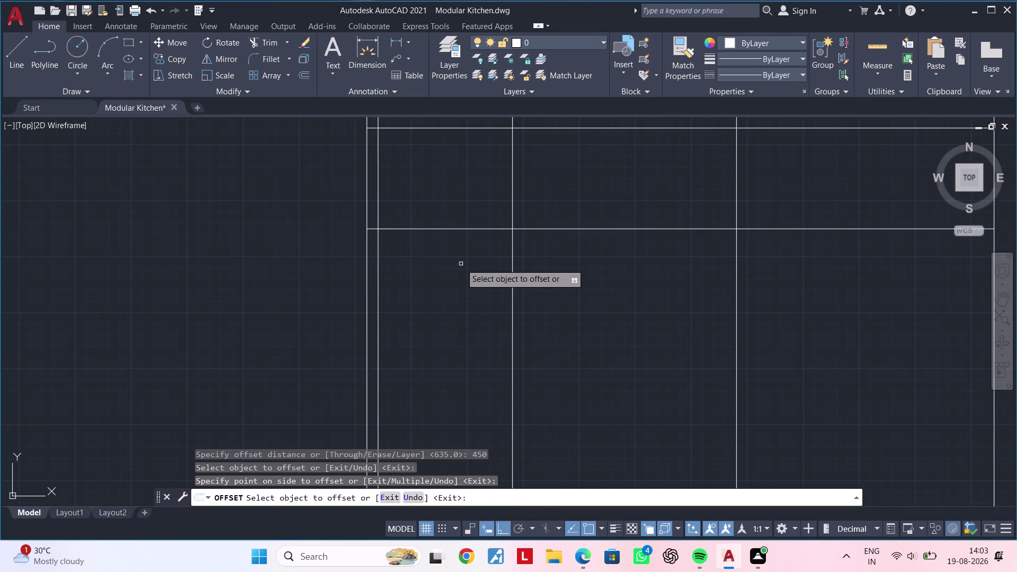
key(space)
Add a horizontal division line offset 875 units below.
key(space)
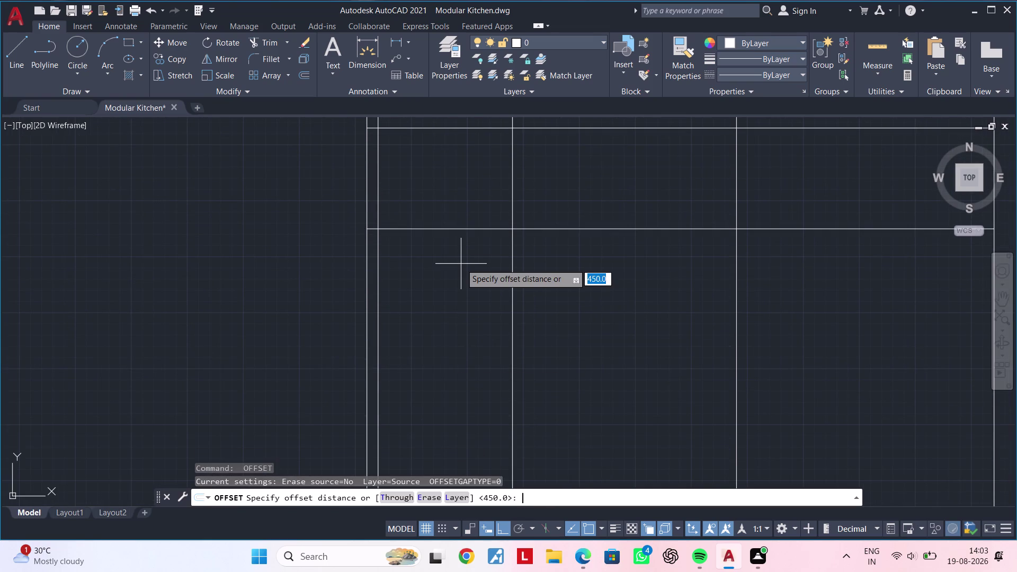
text(875)
key(Return)
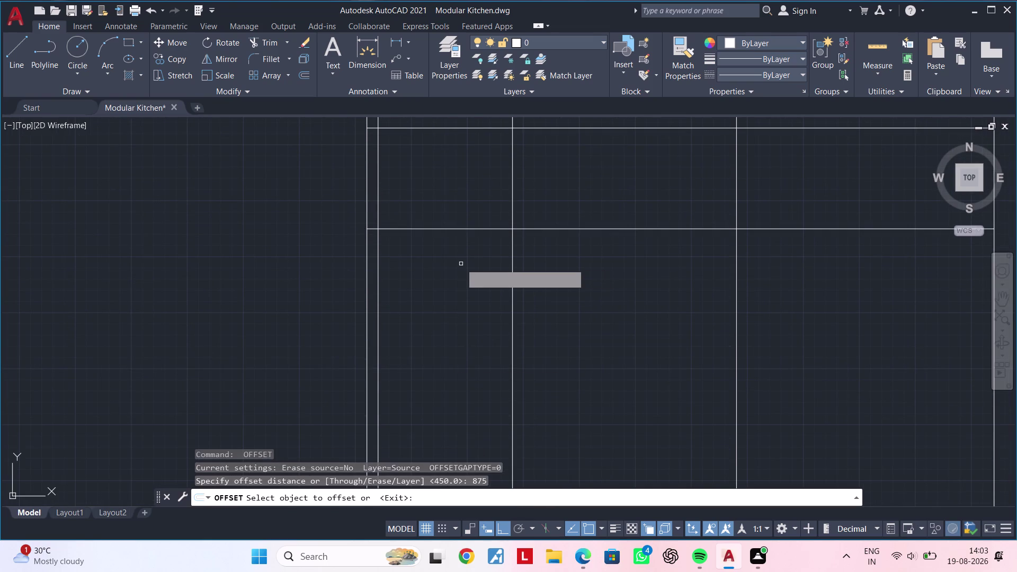
click(456, 228)
click(458, 322)
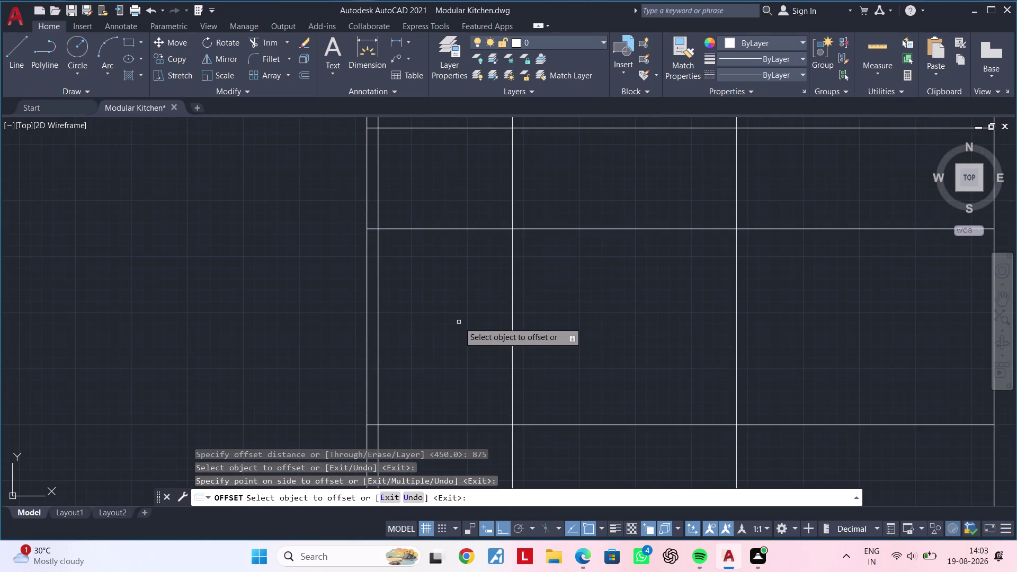
middle_drag(462, 212, 462, 202)
middle_drag(447, 316, 448, 205)
middle_drag(460, 242, 461, 204)
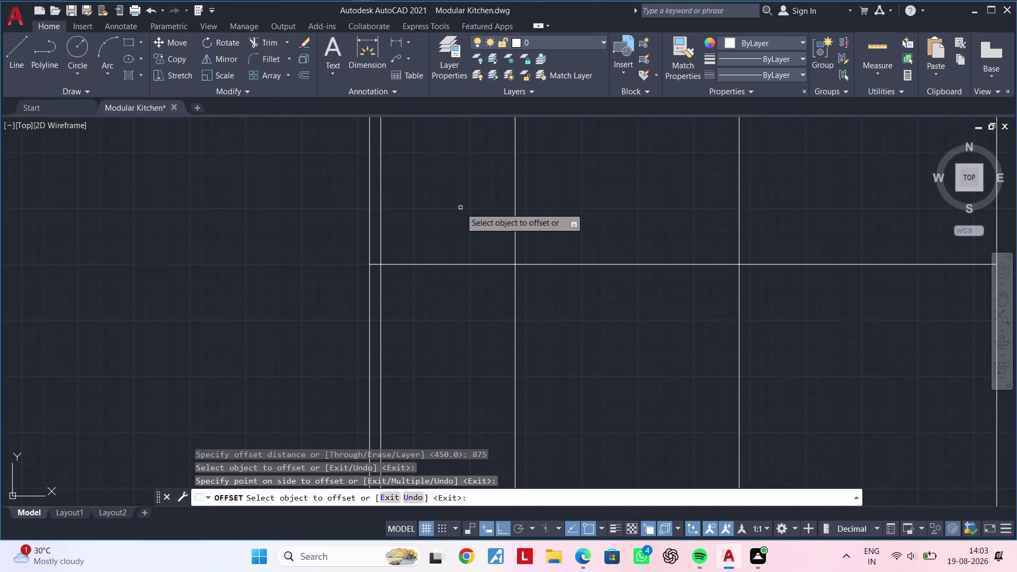
key(space)
Add a final horizontal division line offset 100 units below.
key(space)
text(10)
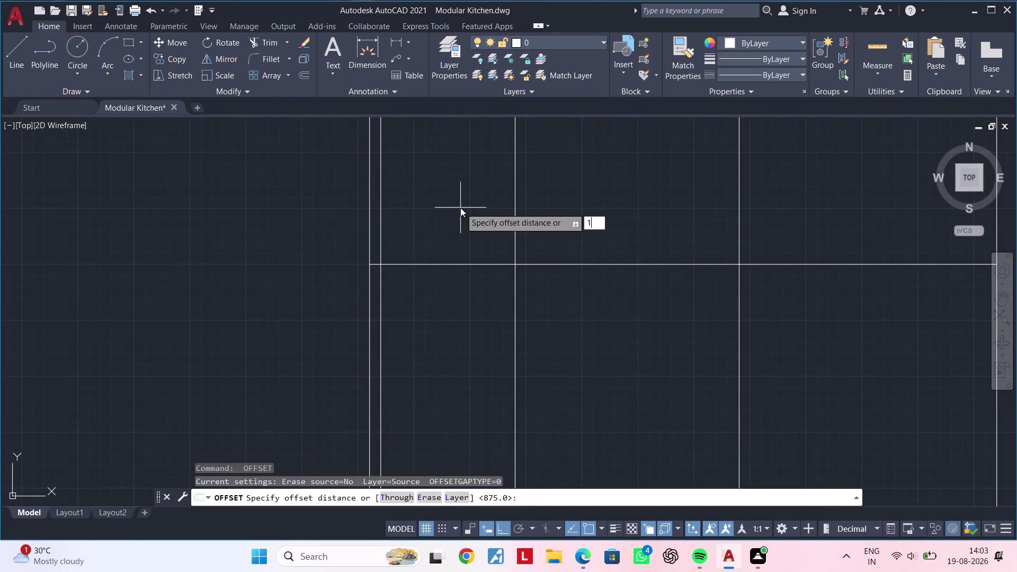
text(0)
key(Return)
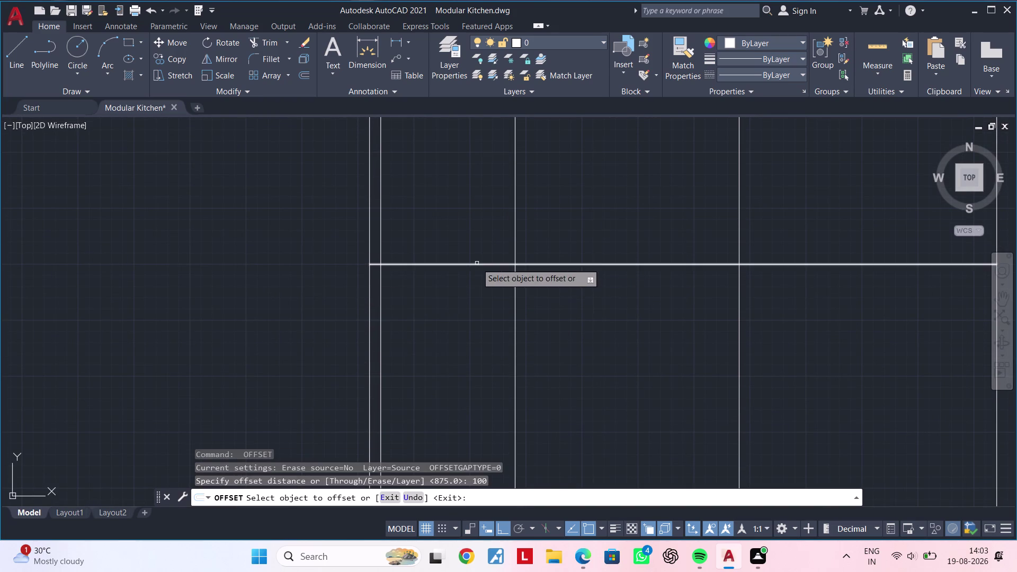
click(476, 263)
click(466, 315)
key(Escape)
key(Escape)
text(tr)
key(space)
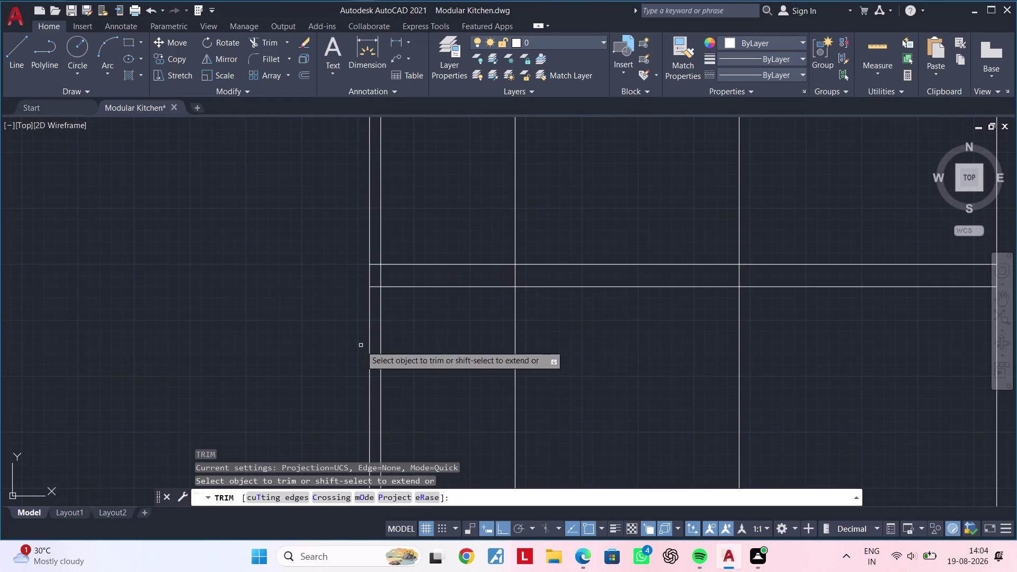
Fence-trim the excess division line ends along the lower part of the frame.
drag(310, 345, 800, 339)
scroll(down, 3)
middle_drag(808, 340, 411, 346)
drag(415, 351, 425, 350)
drag(461, 350, 568, 351)
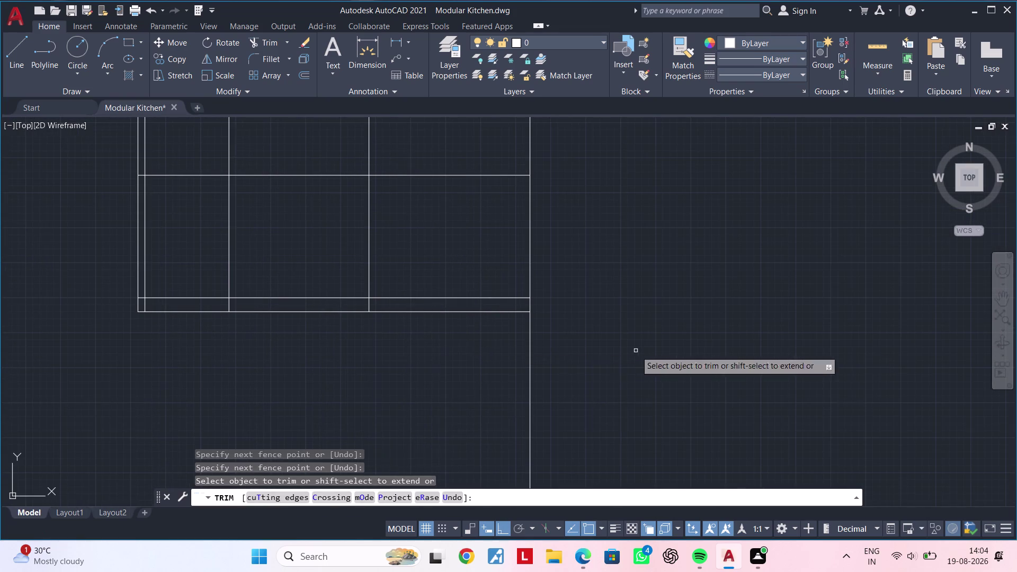
drag(568, 350, 688, 350)
click(704, 350)
drag(503, 351, 497, 351)
key(Escape)
key(Escape)
Clear the command prompt and bring the whole elevation frame into view.
middle_drag(482, 352, 521, 350)
key(Escape)
key(Escape)
middle_drag(516, 350, 534, 317)
key(Escape)
key(Escape)
middle_drag(481, 331, 544, 322)
key(Escape)
scroll(down, 3)
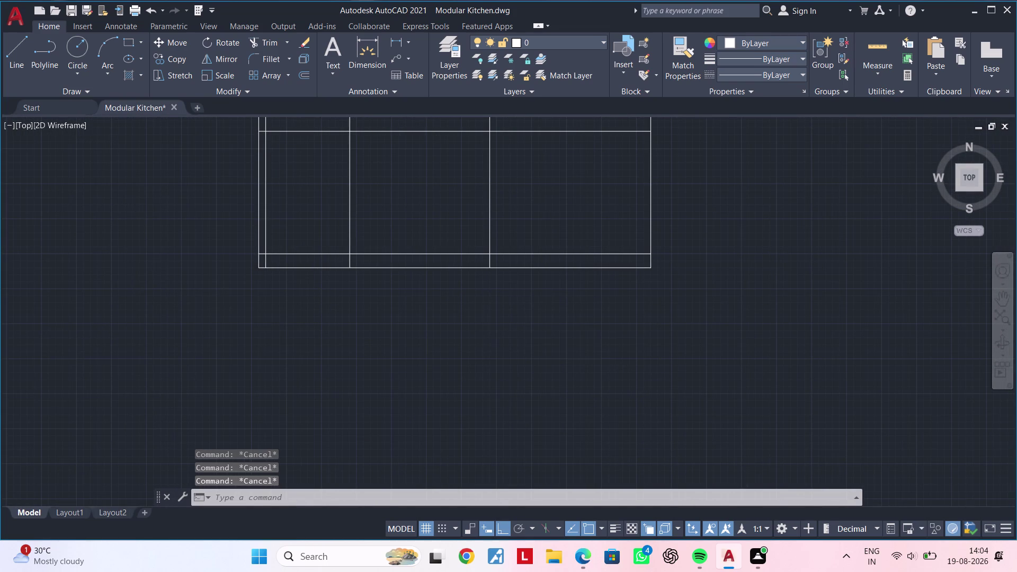
middle_drag(489, 343, 480, 368)
key(Escape)
key(Escape)
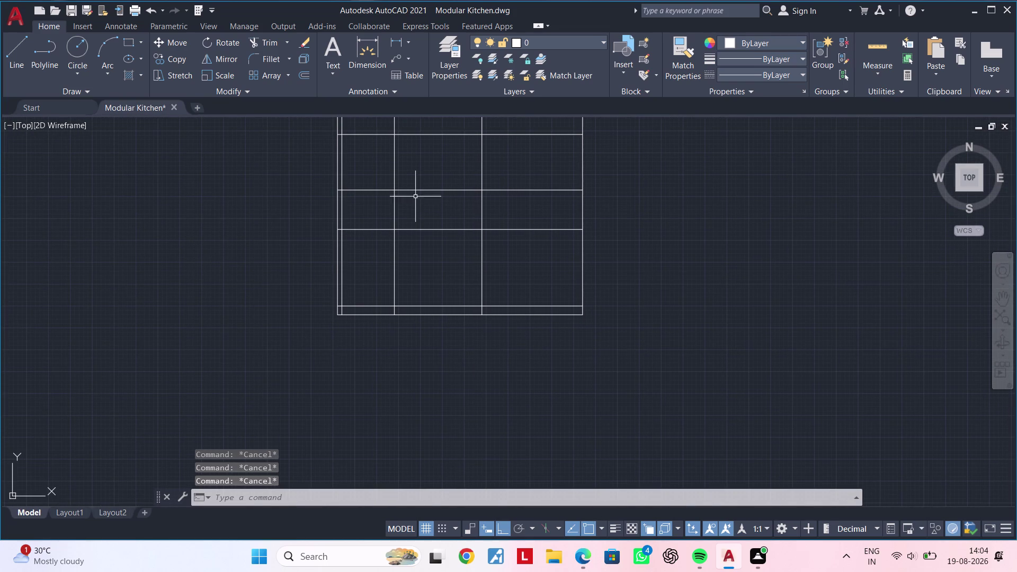
key(Escape)
key(Escape)
key(Escape)
key(Escape)
key(Escape)
key(Escape)
key(Escape)
key(Escape)
Start a linear dimension from the bottom-left corner to the division line, then cancel it.
click(398, 47)
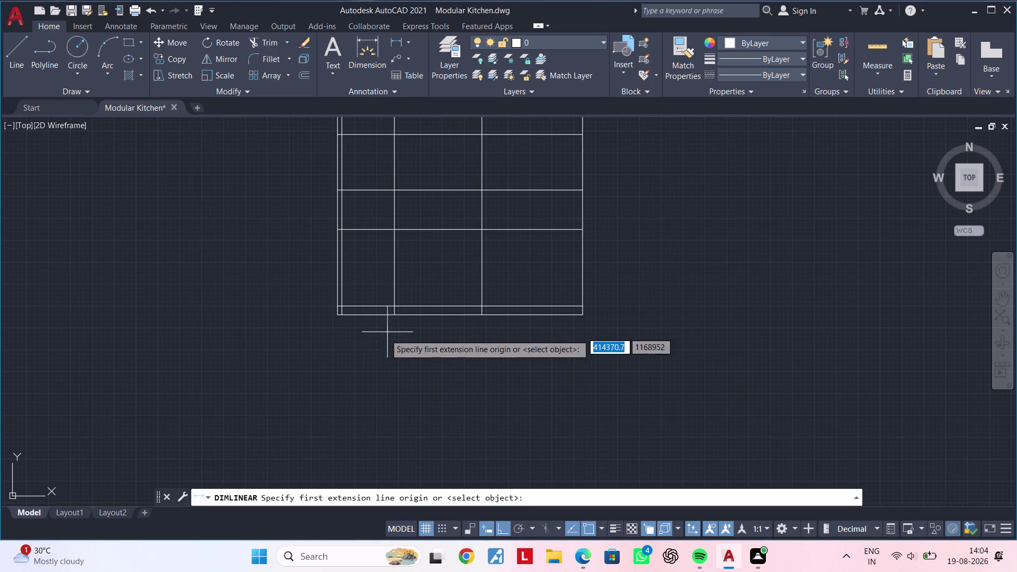
scroll(up, 3)
click(313, 313)
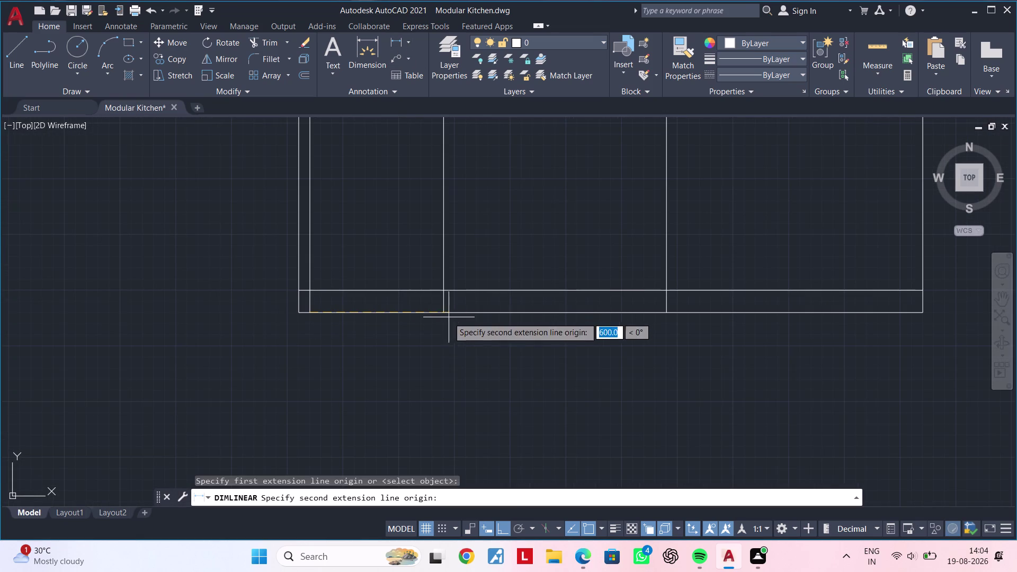
click(441, 315)
key(Escape)
key(Escape)
middle_drag(488, 332, 417, 362)
key(Escape)
key(Escape)
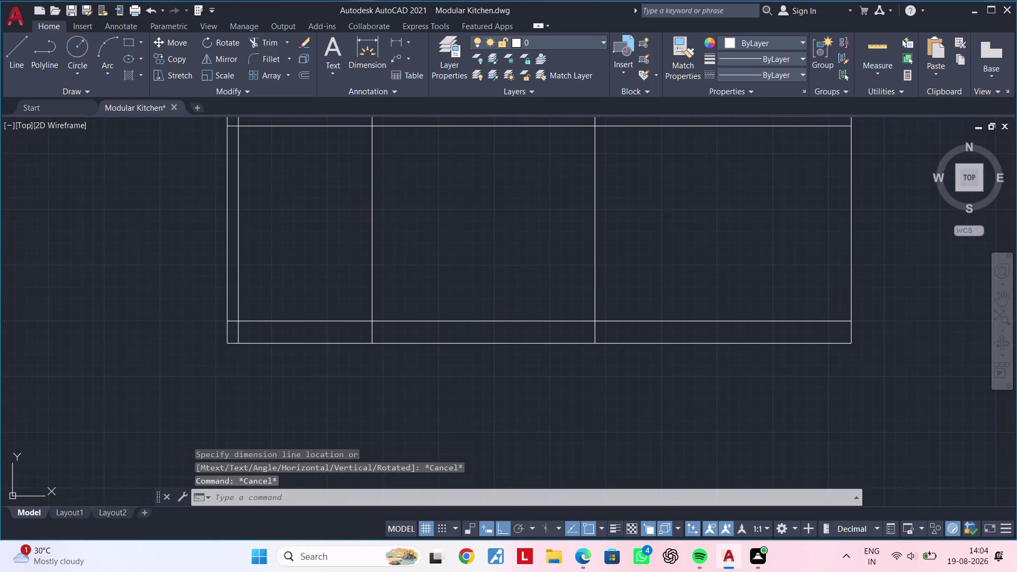
key(Escape)
key(Escape)
middle_drag(419, 358, 412, 381)
key(Escape)
key(Escape)
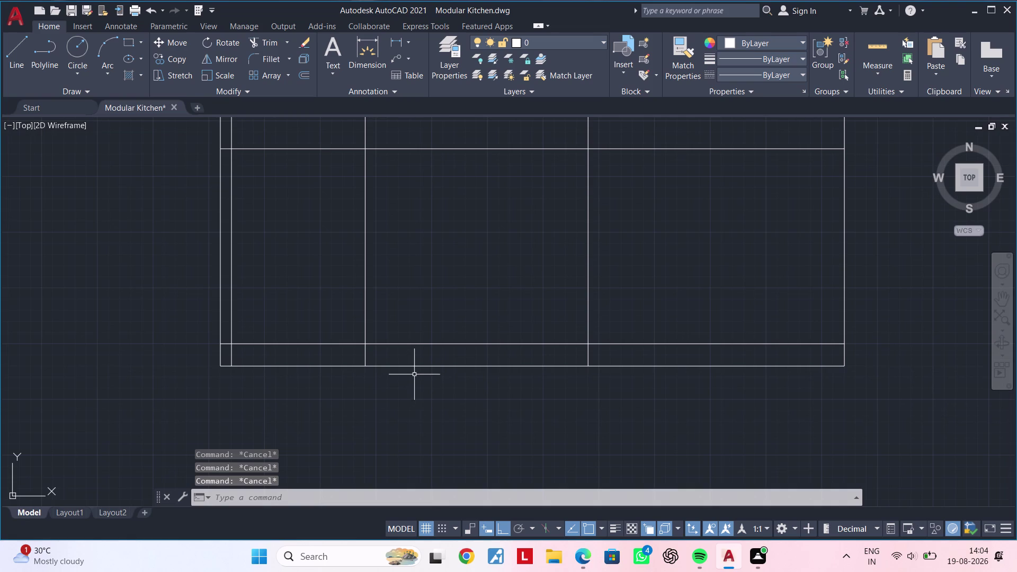
Start TRIM and fence-trim the unwanted segments across the upper framework.
key(t)
key(r)
key(space)
click(475, 302)
drag(475, 301, 606, 301)
click(609, 301)
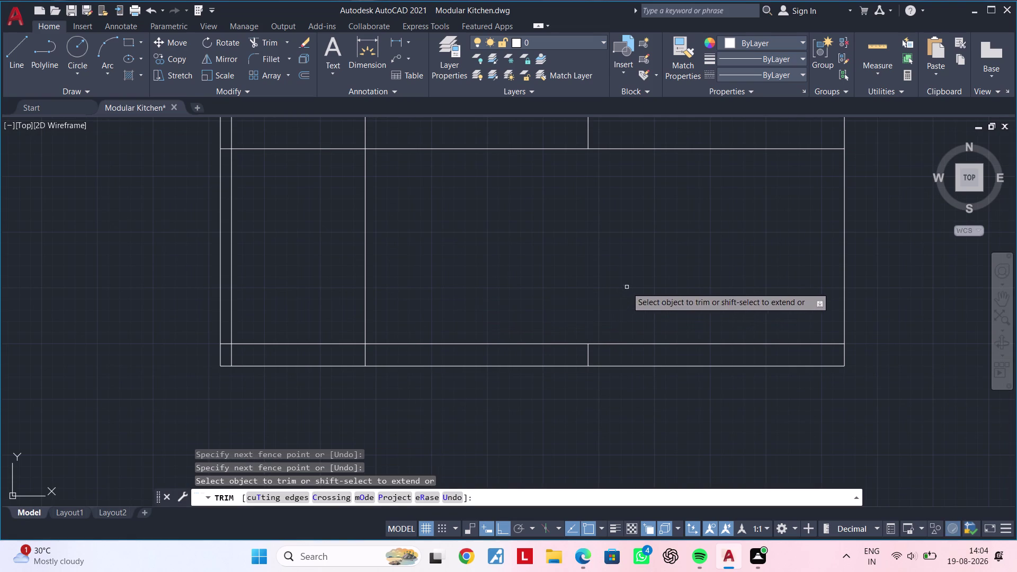
Trim the overhanging vertical division segments and a leftover piece.
middle_drag(627, 287, 563, 389)
drag(461, 353, 457, 326)
drag(439, 244, 439, 302)
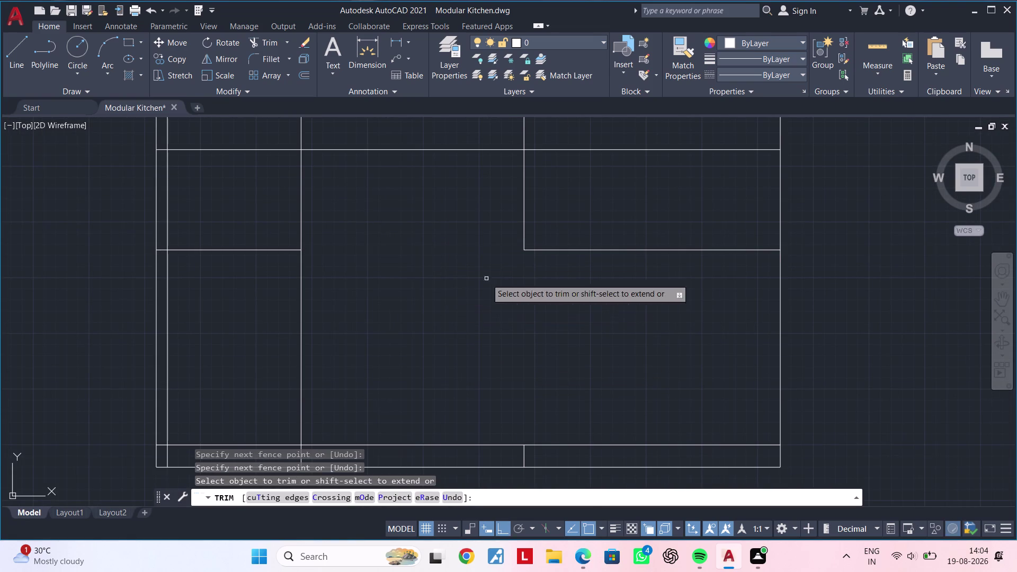
drag(617, 223, 610, 300)
click(610, 301)
middle_drag(601, 302, 570, 423)
click(551, 319)
drag(549, 319, 462, 321)
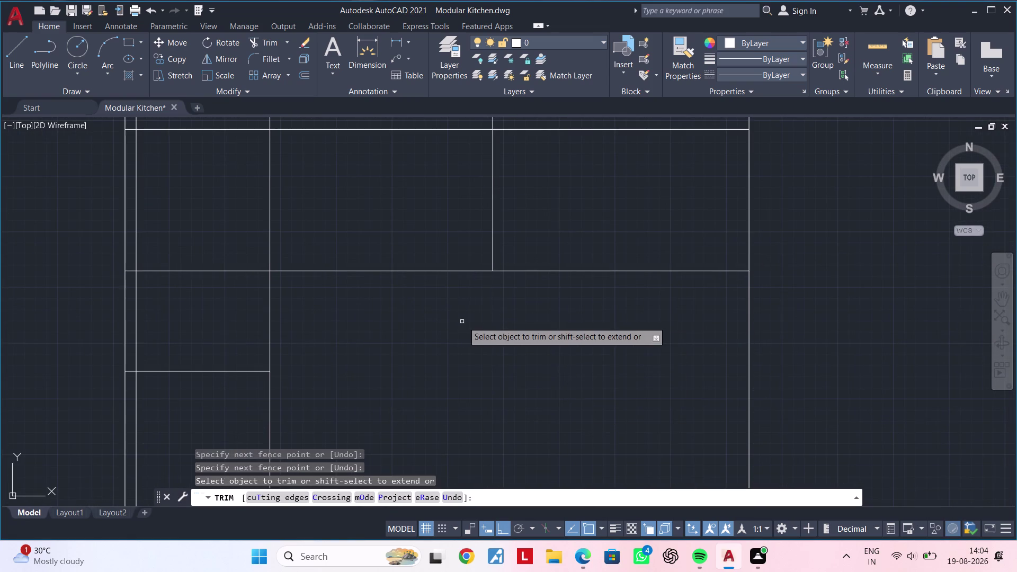
Trim the remaining compartment segments, including an unwanted vertical line and a small horizontal stub.
scroll(down, 3)
middle_drag(511, 320, 509, 351)
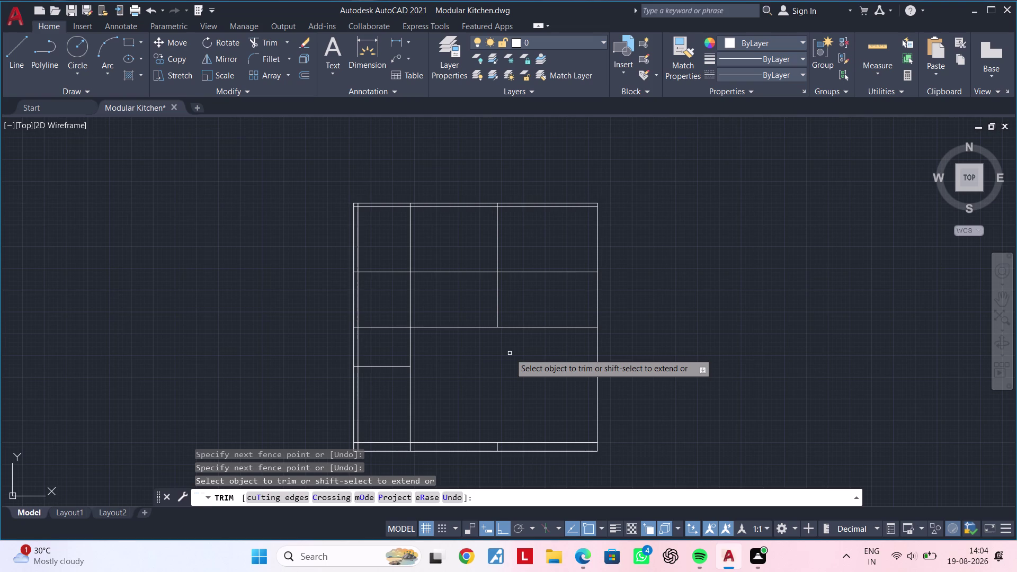
click(460, 363)
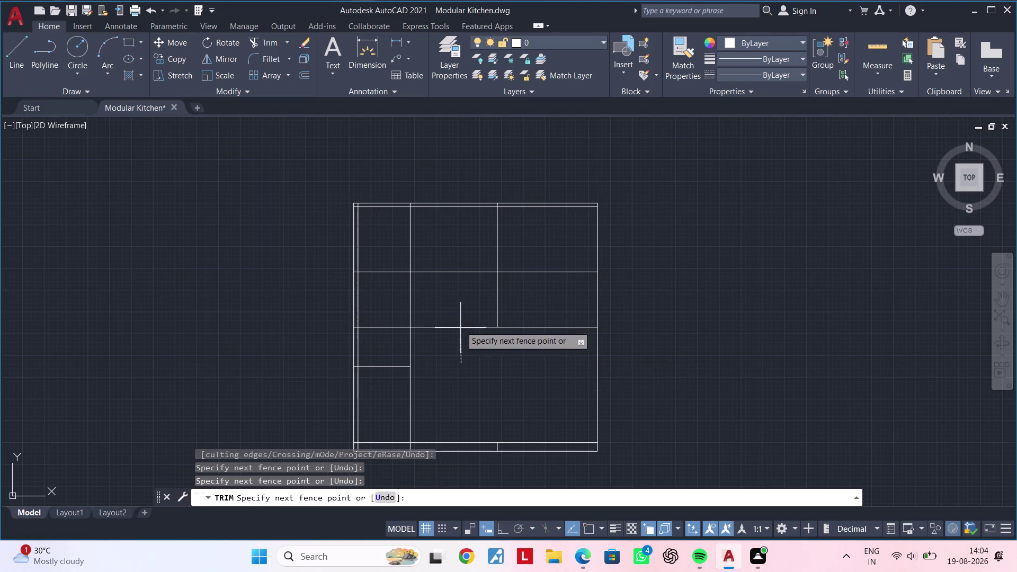
click(459, 309)
drag(462, 294, 488, 294)
drag(538, 295, 487, 305)
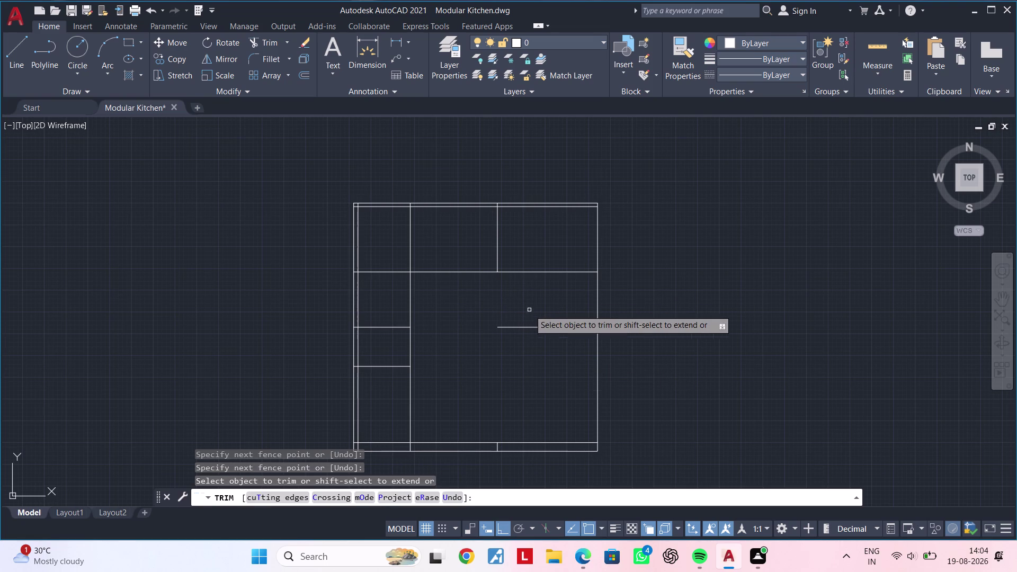
drag(559, 308, 559, 315)
click(557, 354)
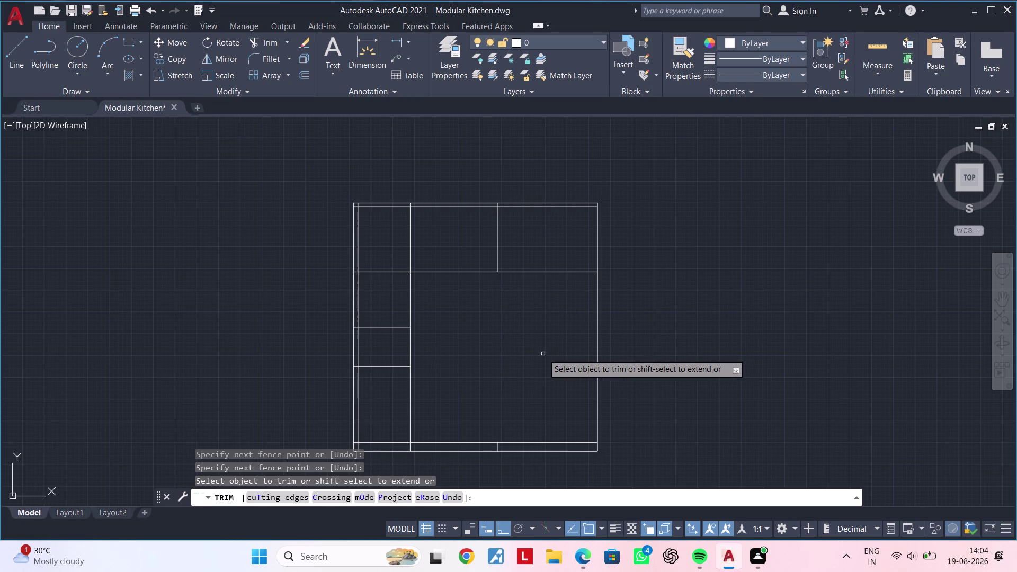
Trim the right part of the upper horizontal line and a last leftover segment.
middle_drag(545, 354, 598, 351)
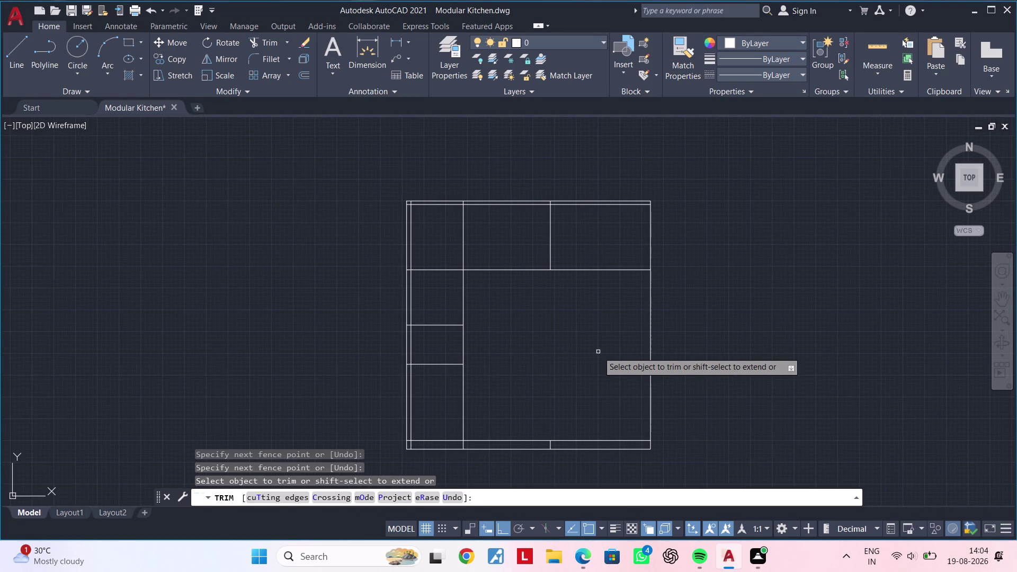
click(587, 313)
click(584, 256)
key(Escape)
key(Escape)
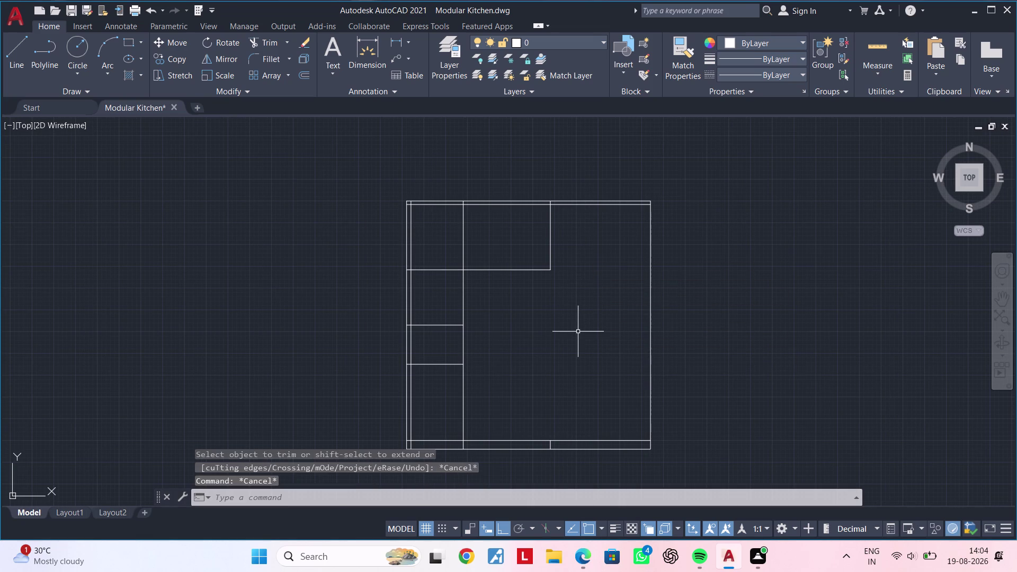
Delete the stray line inside the framework.
key(Escape)
middle_drag(577, 331, 621, 239)
key(Escape)
key(Escape)
middle_drag(618, 266, 637, 227)
scroll(up, 3)
middle_drag(628, 293, 600, 335)
scroll(up, 3)
click(586, 292)
key(Delete)
Reframe the view on the upper cabinet block, abandoning a briefly started line command.
scroll(down, 3)
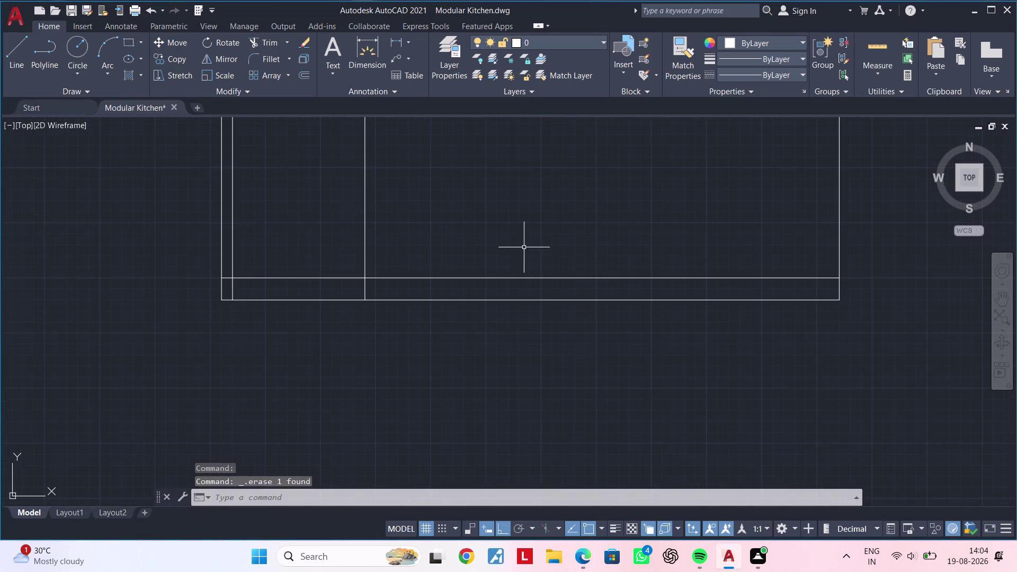
middle_drag(525, 275, 535, 366)
scroll(down, 3)
middle_drag(511, 290, 503, 368)
scroll(up, 3)
middle_drag(509, 312, 552, 336)
key(Escape)
key(Escape)
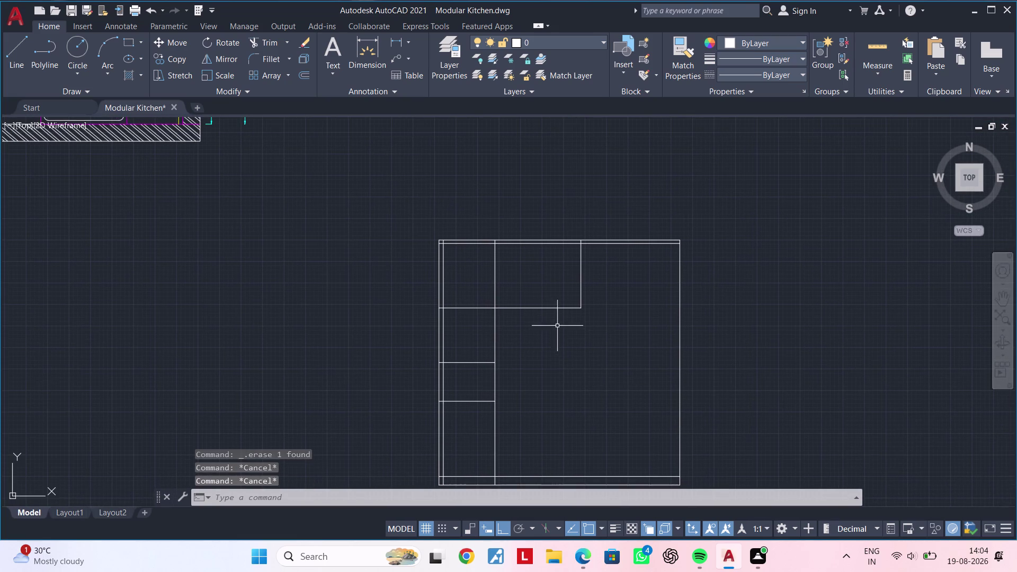
key(Escape)
middle_drag(549, 316, 611, 316)
key(Escape)
key(Escape)
key(Escape)
middle_drag(602, 299, 606, 326)
scroll(up, 3)
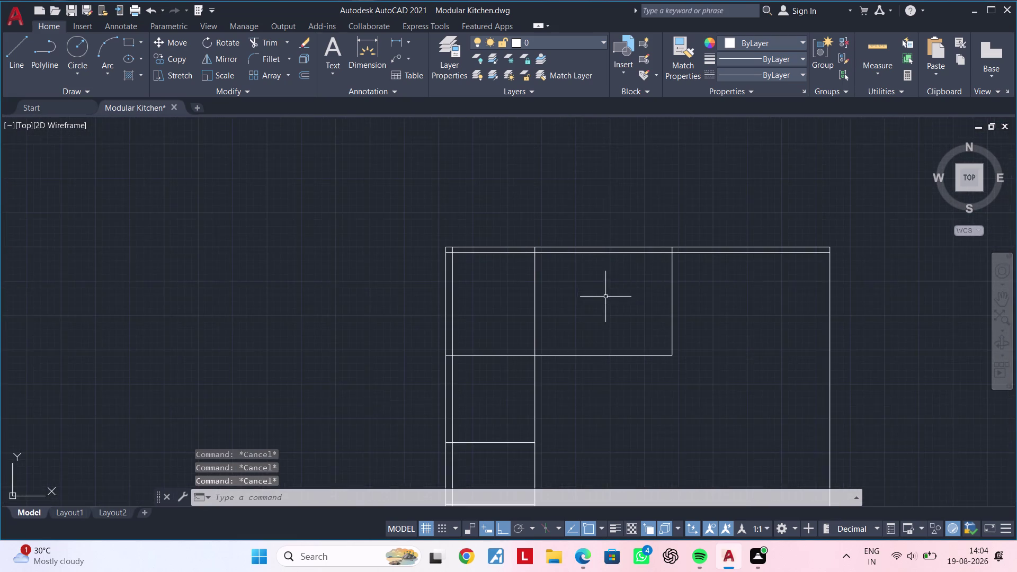
middle_drag(605, 296, 600, 308)
key(Escape)
key(Escape)
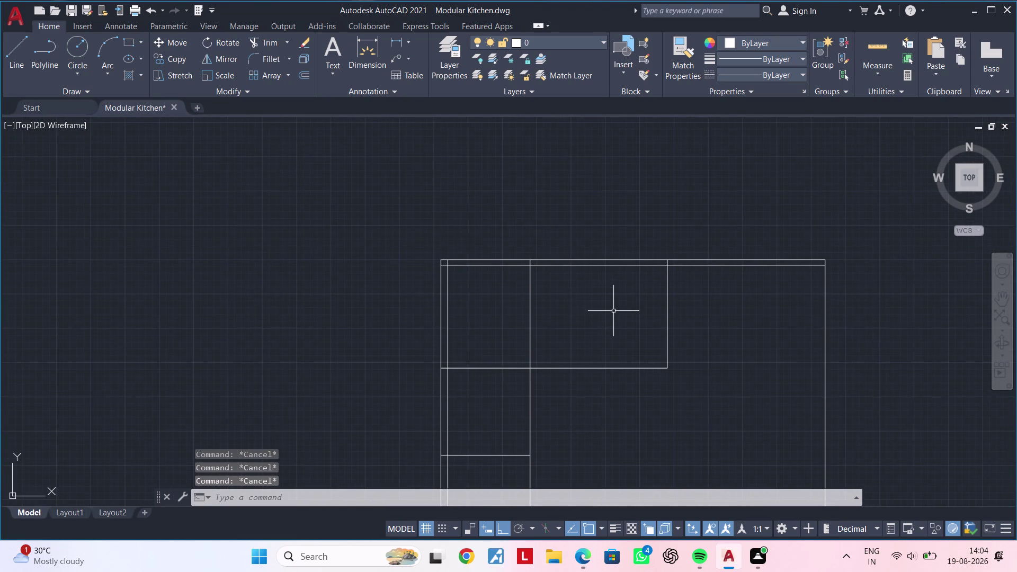
text(l)
key(space)
key(Escape)
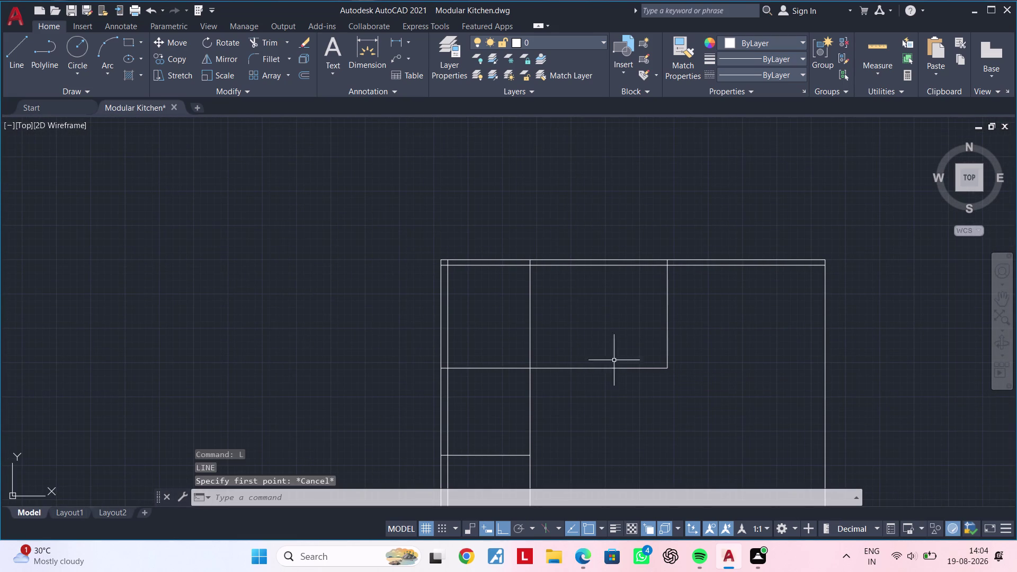
key(Escape)
key(Escape)
Offset the right vertical line 500 to the left.
text(of)
key(space)
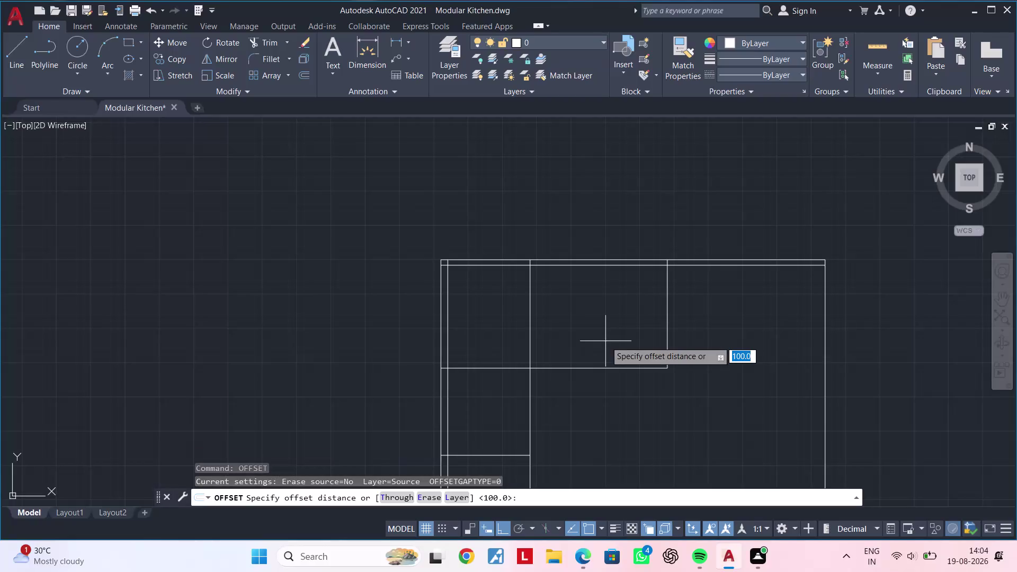
text(500)
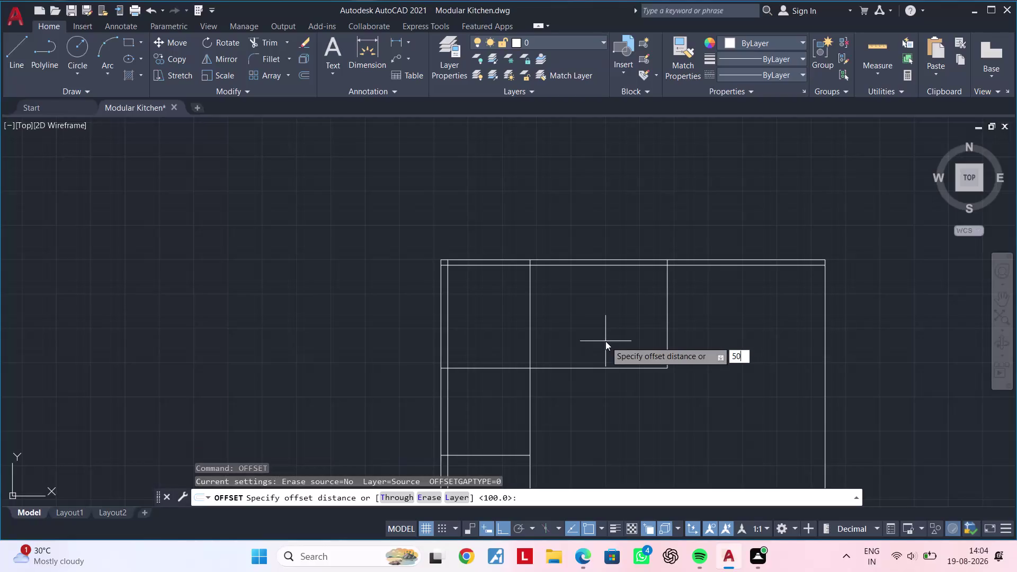
key(Return)
click(666, 315)
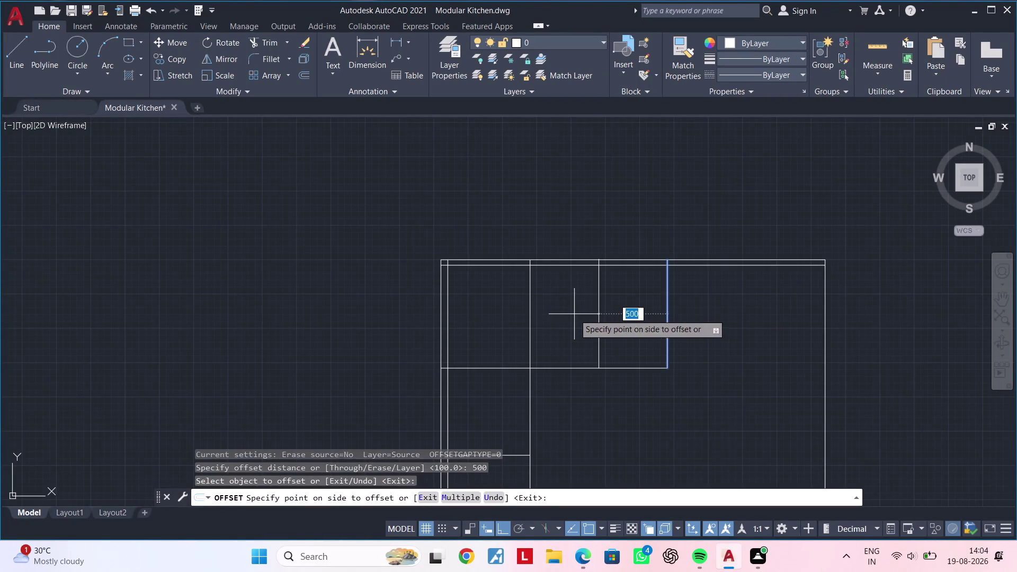
click(574, 314)
key(Escape)
key(Escape)
key(Escape)
key(Escape)
key(Escape)
key(Escape)
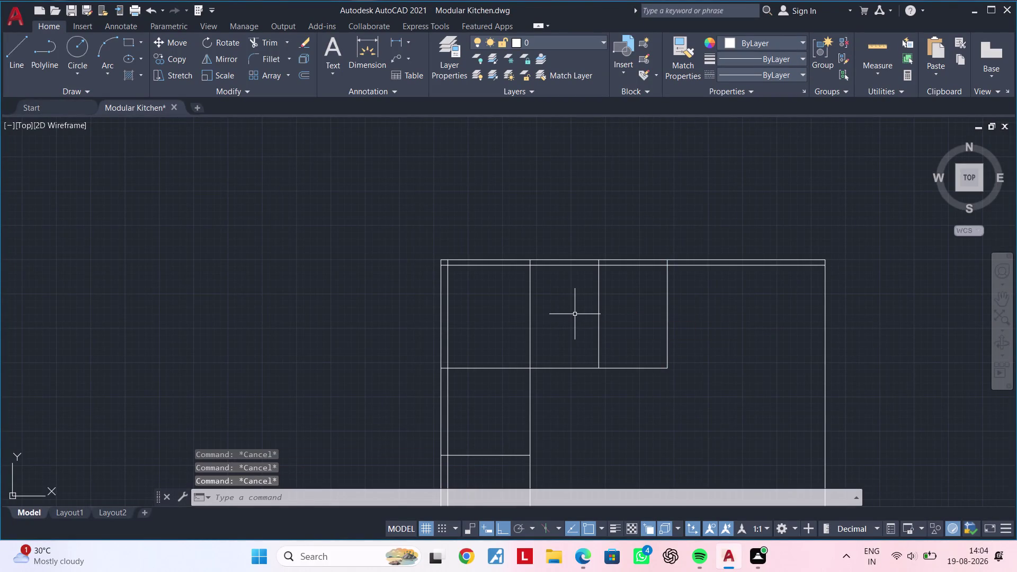
key(Escape)
key(Escape)
key(Escape)
key(Escape)
key(Escape)
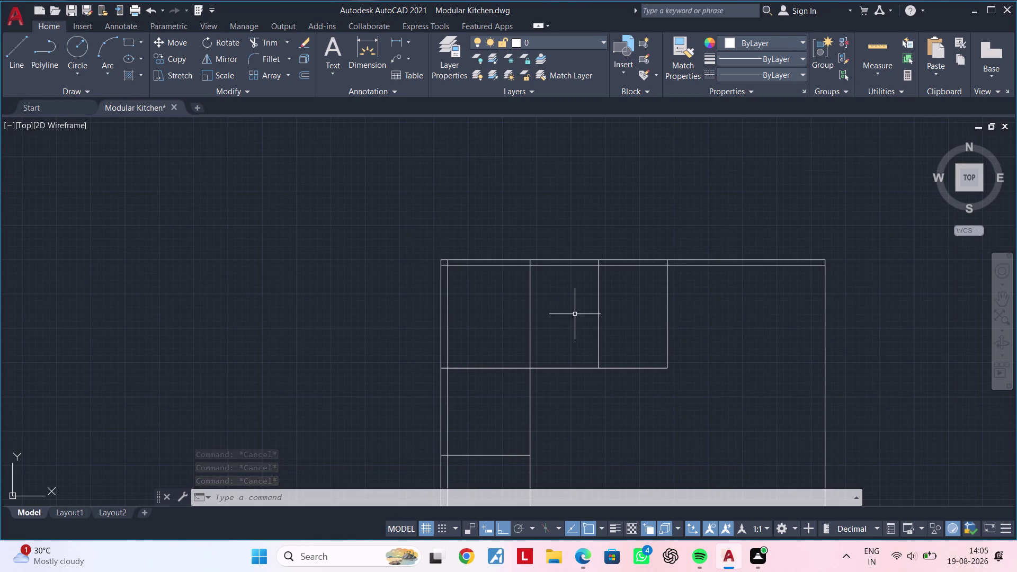
Offset the horizontal line 375 upward to split the upper compartments.
text(o)
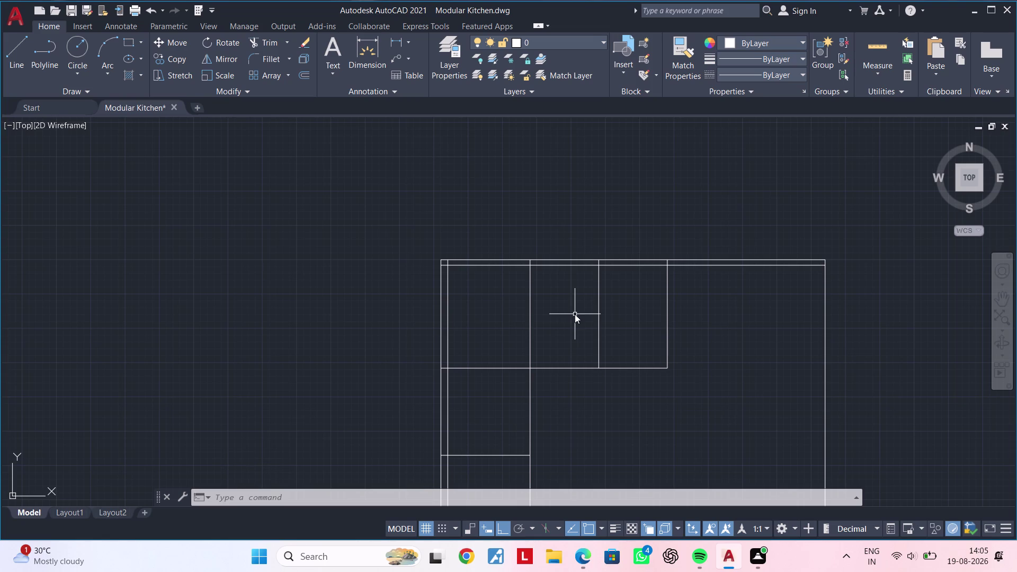
text(f 375)
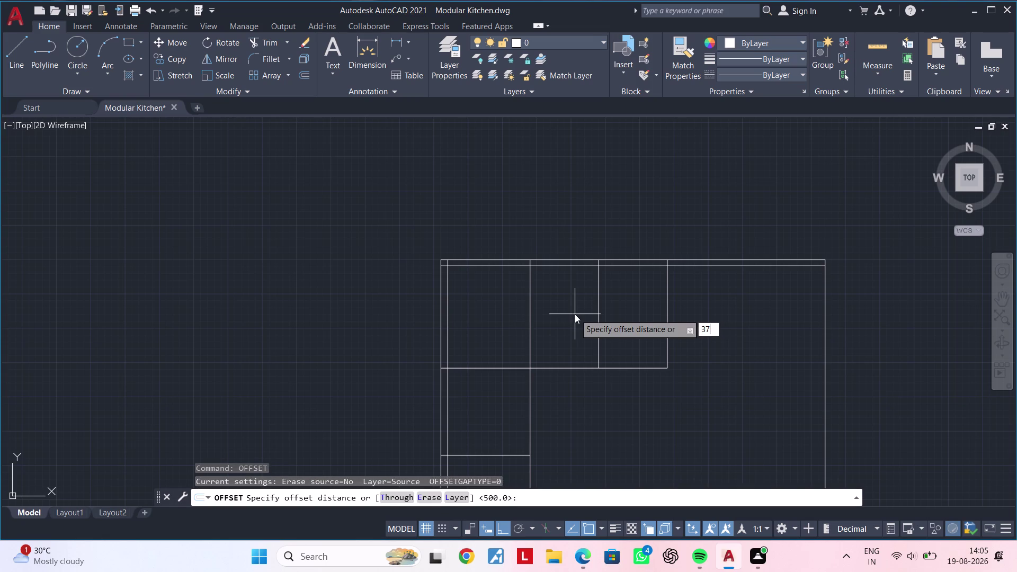
key(Return)
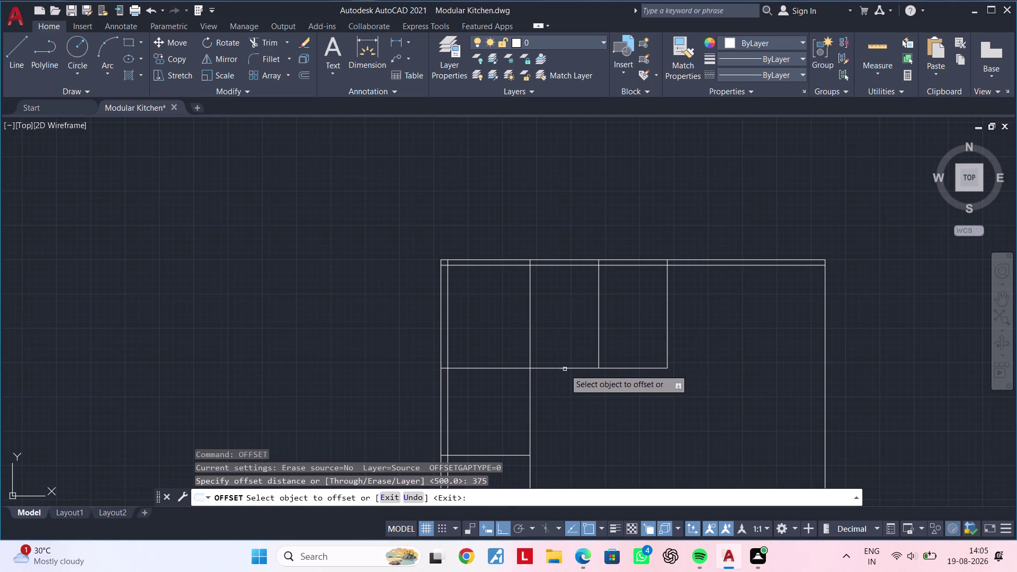
click(564, 368)
click(556, 301)
key(Escape)
key(Escape)
key(Escape)
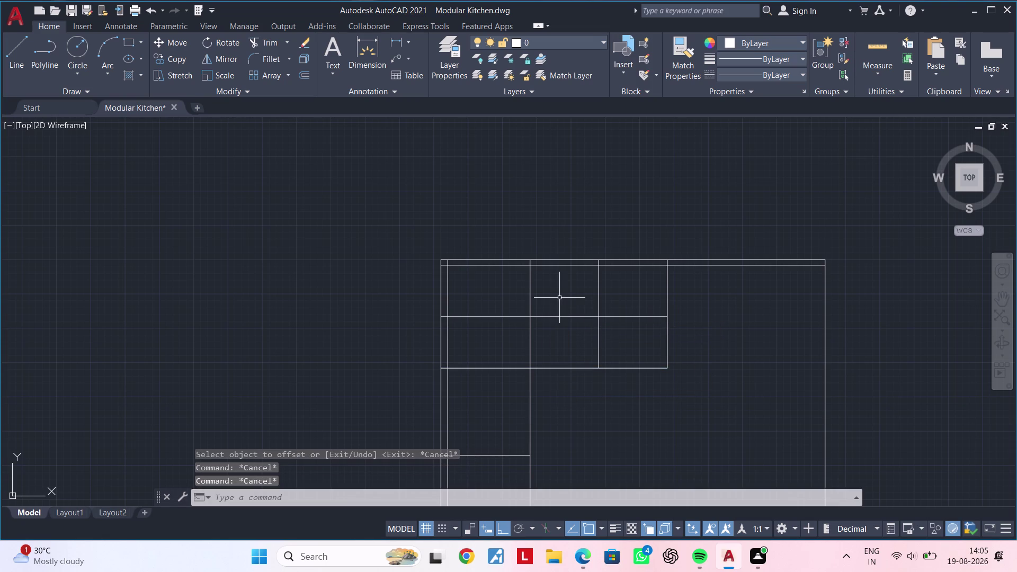